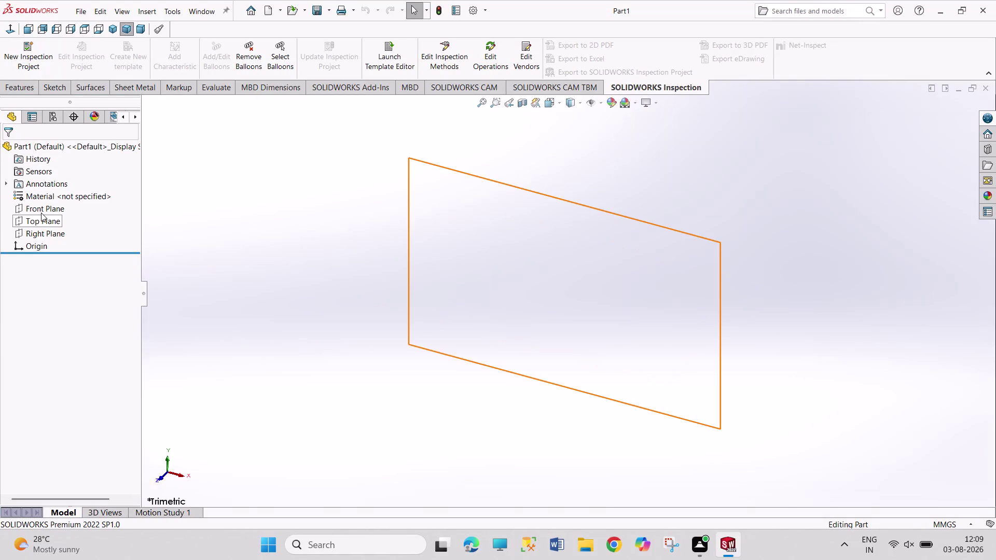
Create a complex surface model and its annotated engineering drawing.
On the Front Plane, draw a half-circle centre-point arc centred on the origin.
click(41, 212)
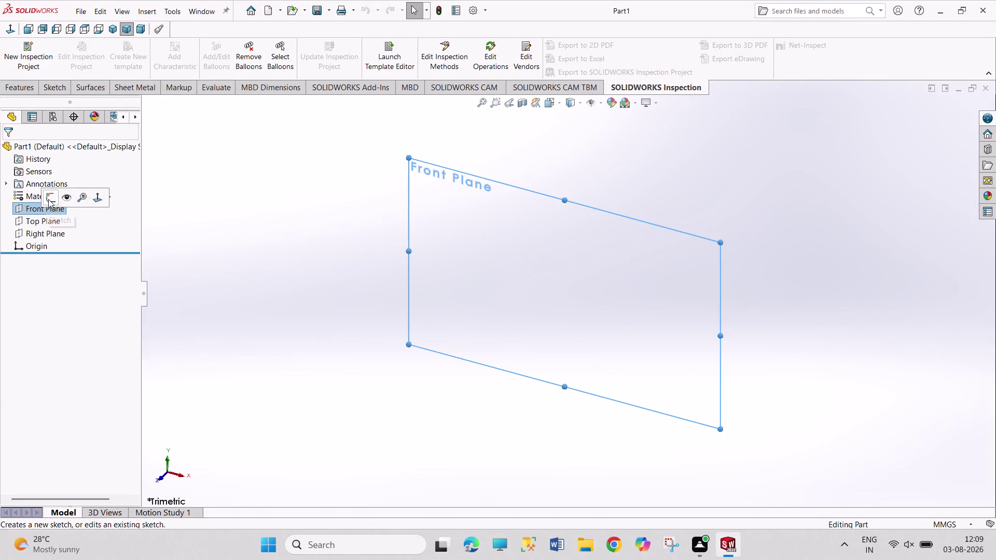
click(48, 199)
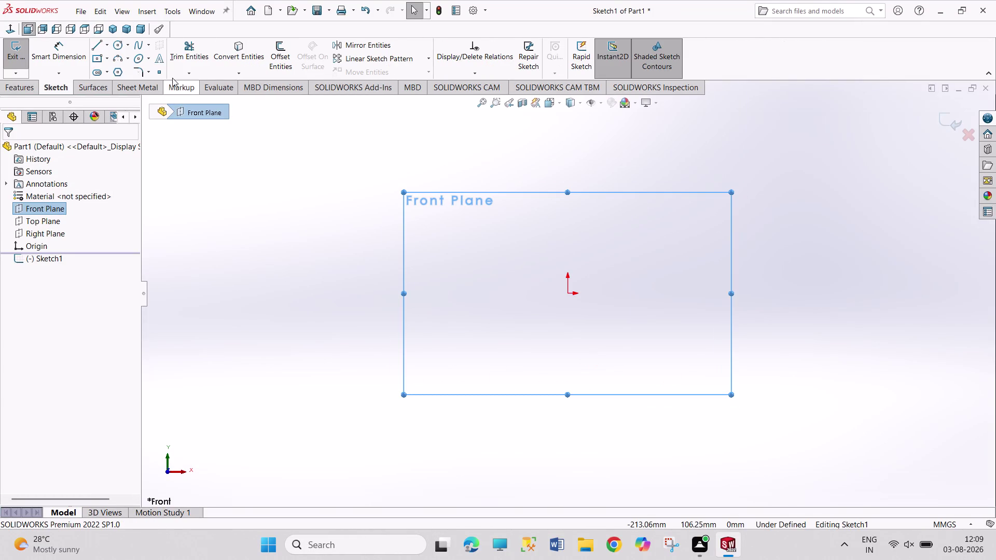
click(129, 57)
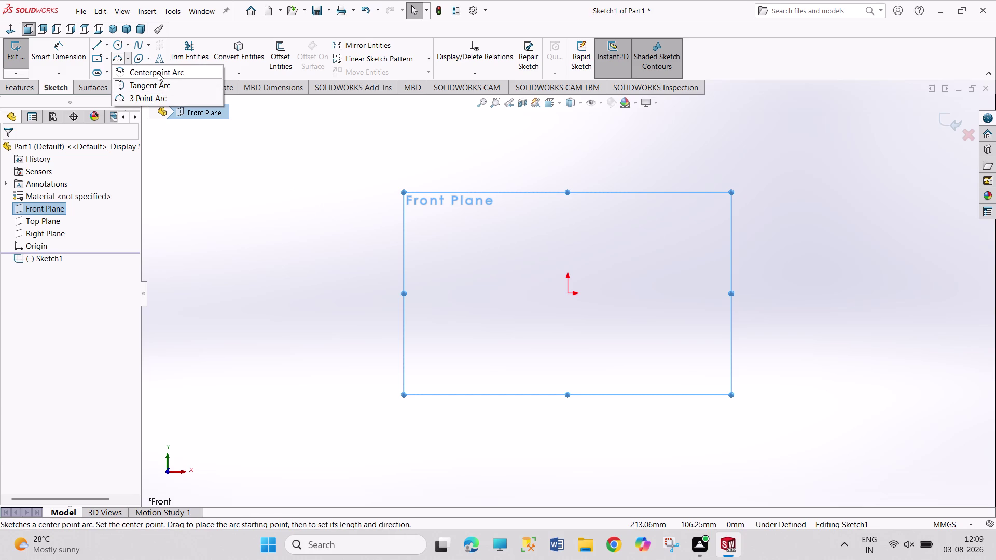
click(158, 73)
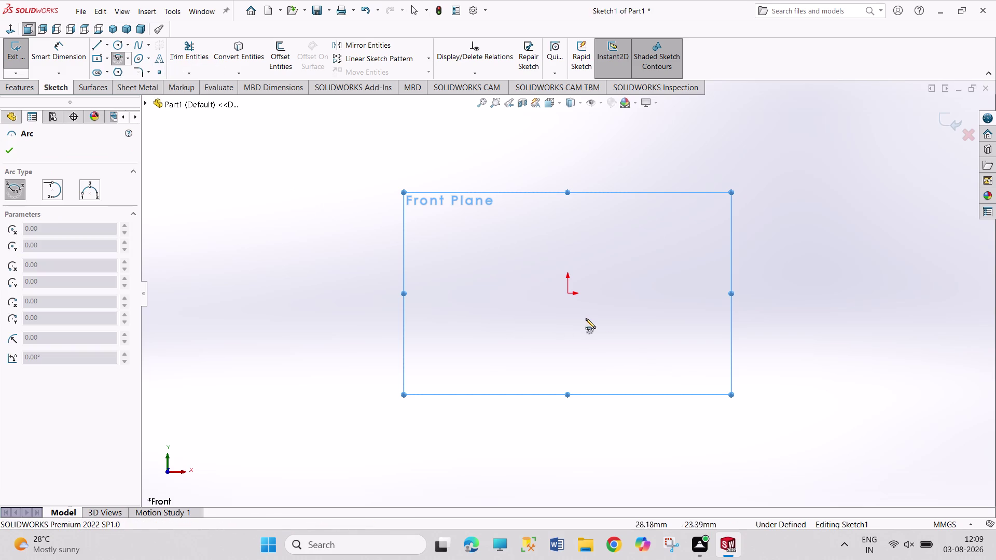
click(566, 295)
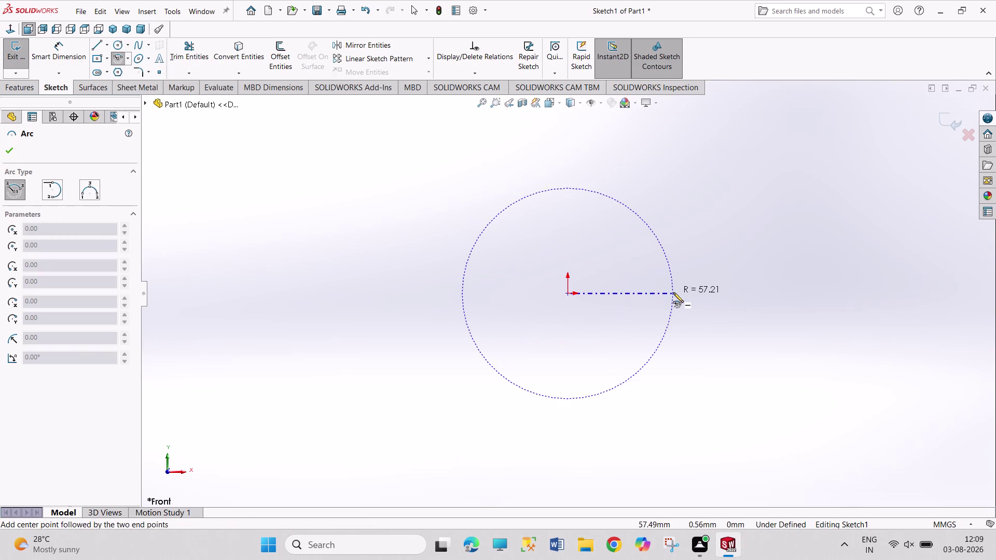
click(673, 293)
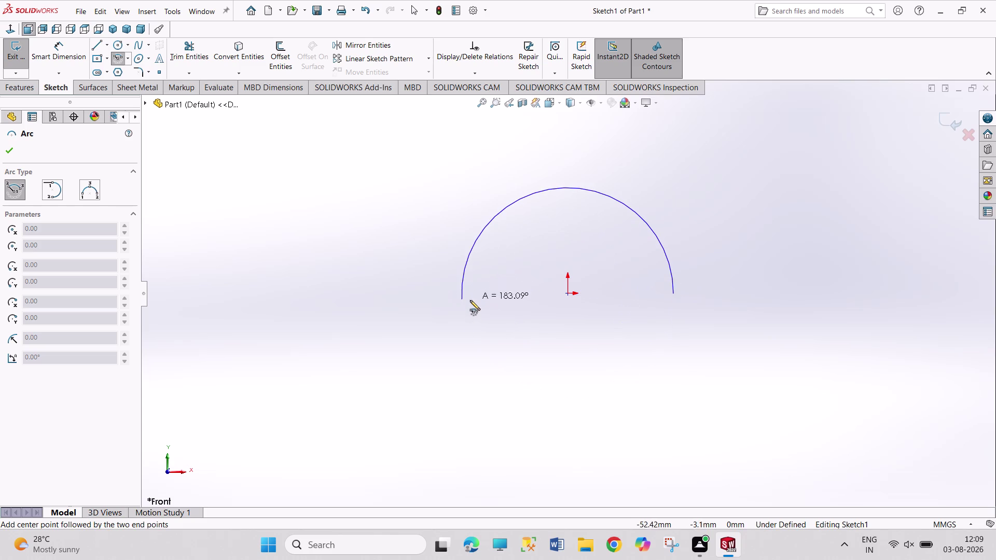
click(459, 294)
right_drag(413, 307, 420, 214)
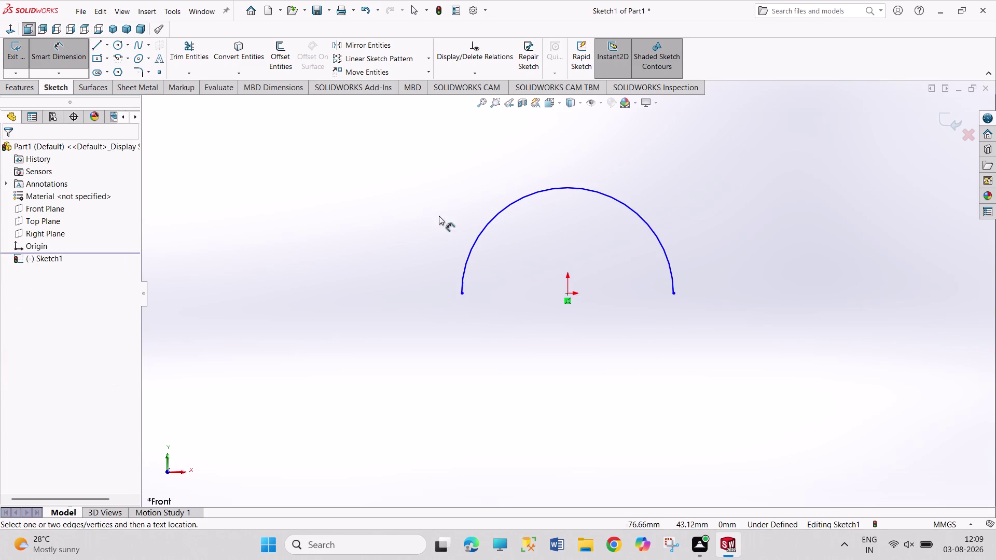
Dimension the arc radius to 50 mm and exit the sketch.
click(639, 212)
click(644, 217)
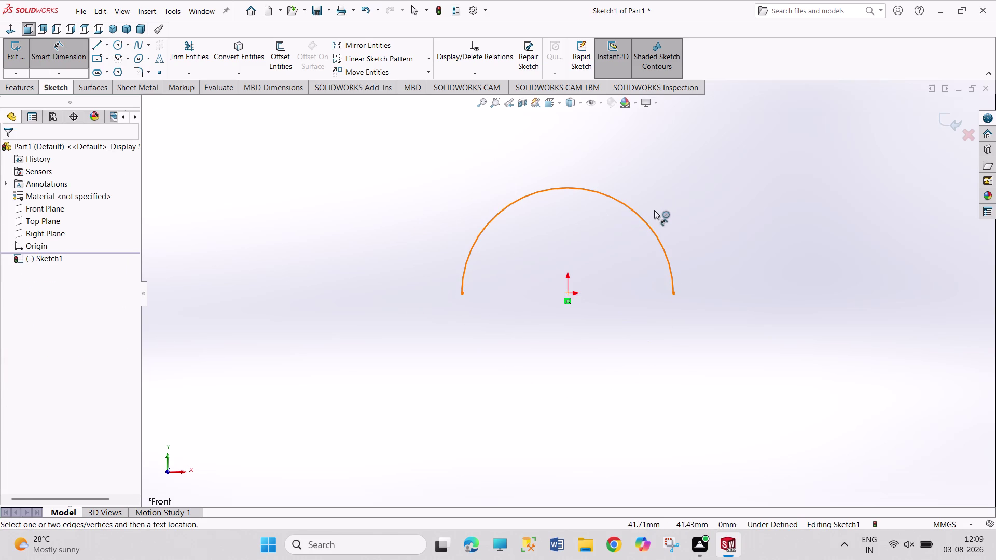
click(661, 205)
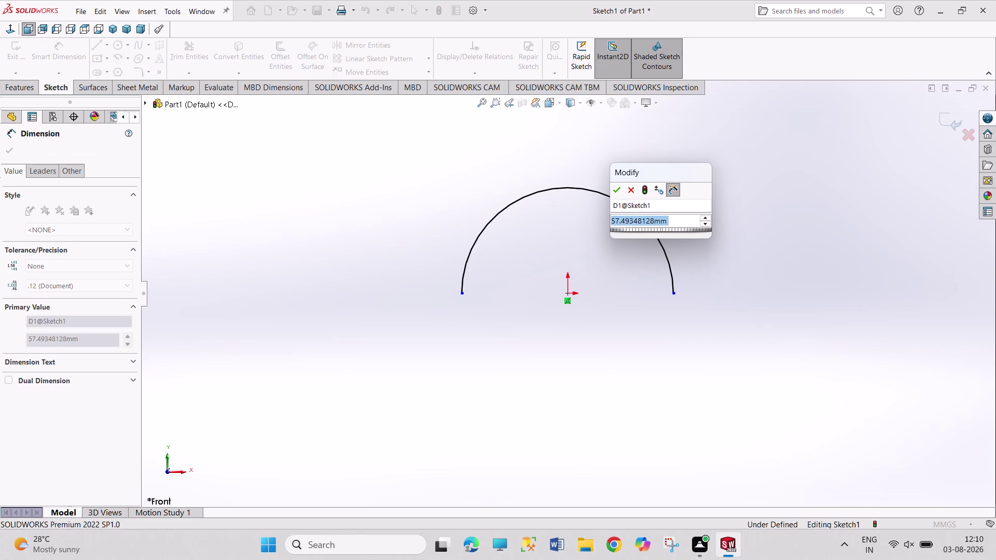
text(50)
key(Return)
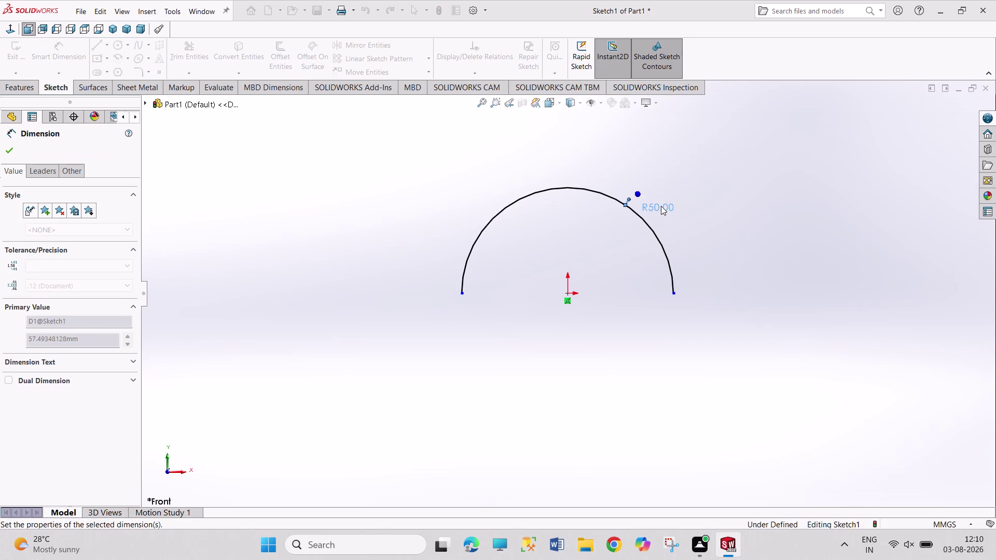
right_click(731, 210)
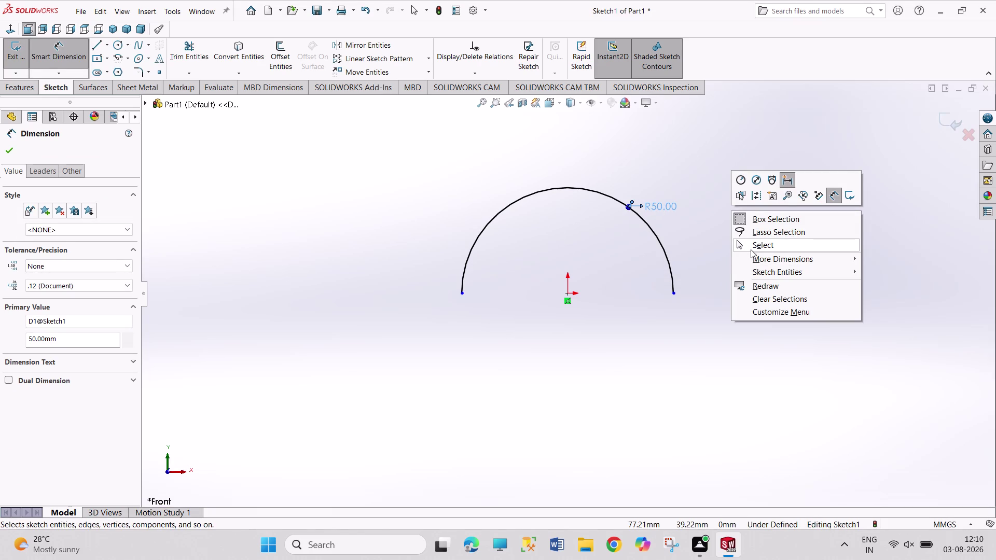
click(750, 250)
drag(666, 208, 675, 189)
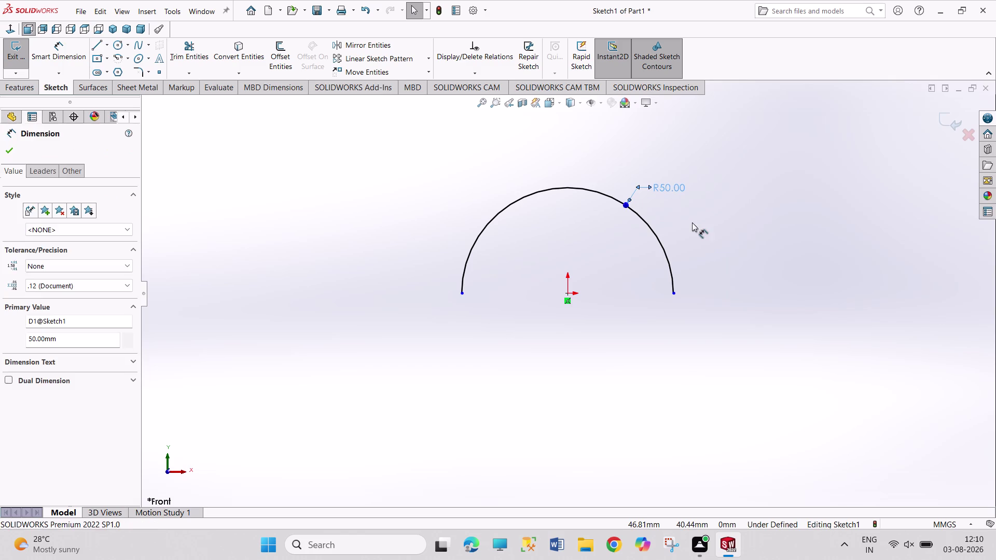
click(690, 226)
click(17, 48)
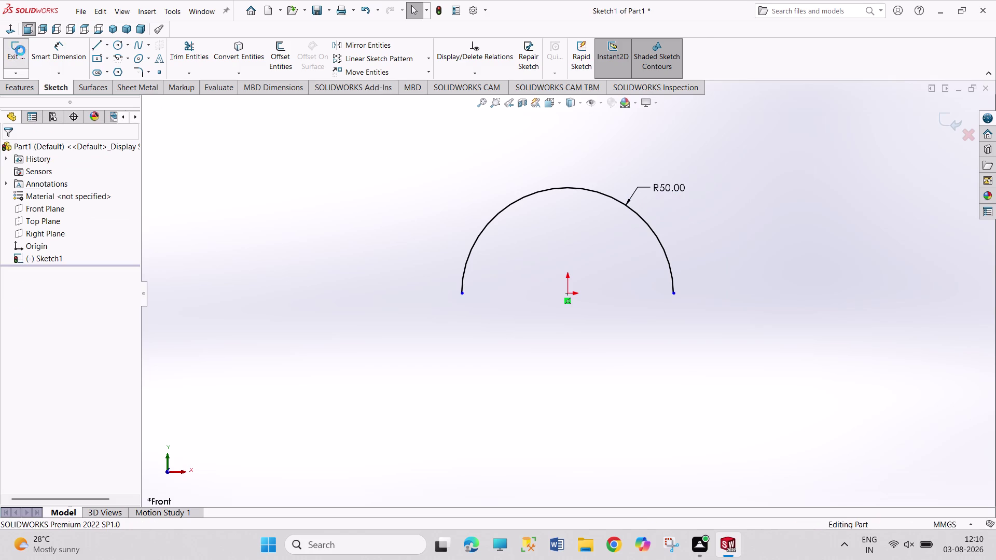
click(115, 29)
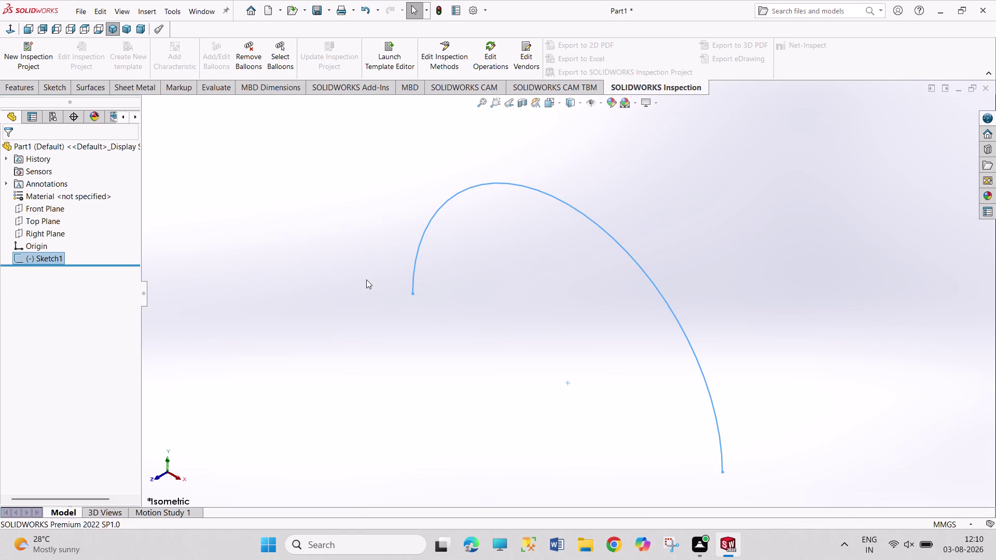
Create Plane1 150 mm from the Front Plane with offset flipped, and sketch on it.
scroll(up, 3)
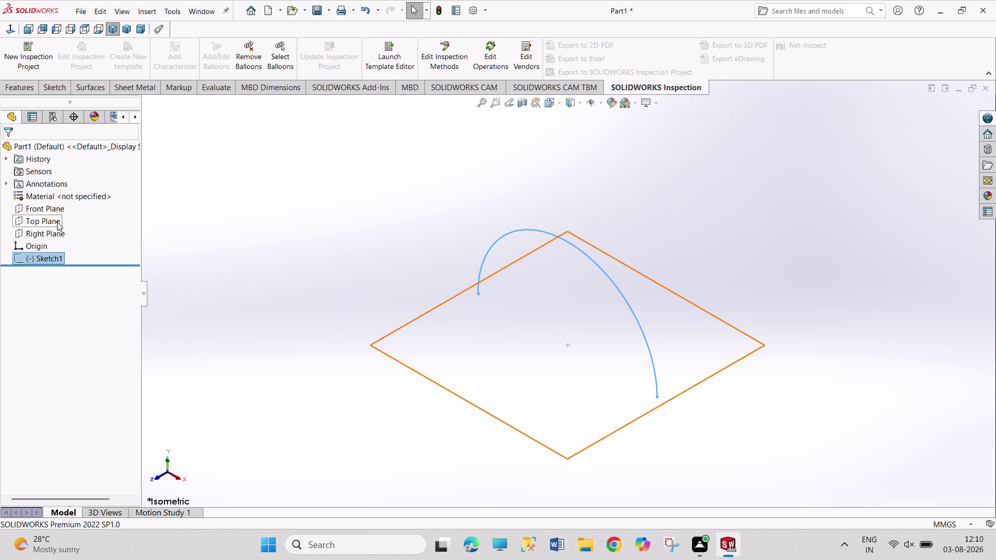
click(58, 212)
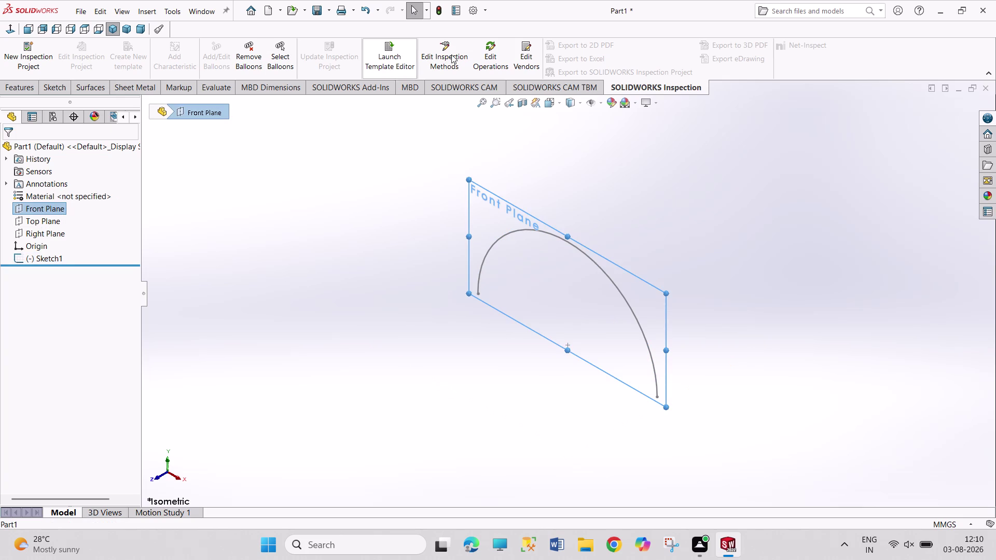
click(20, 89)
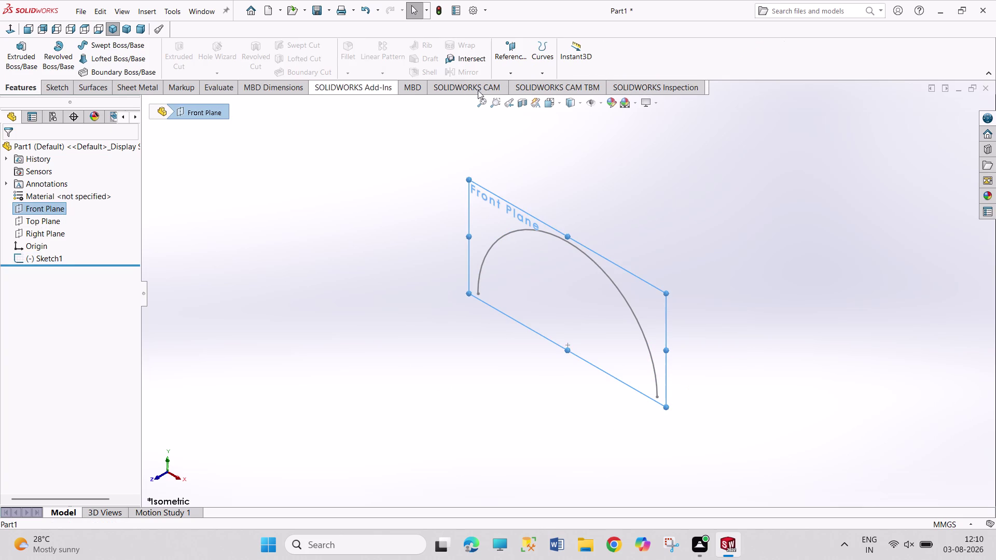
click(504, 61)
click(512, 85)
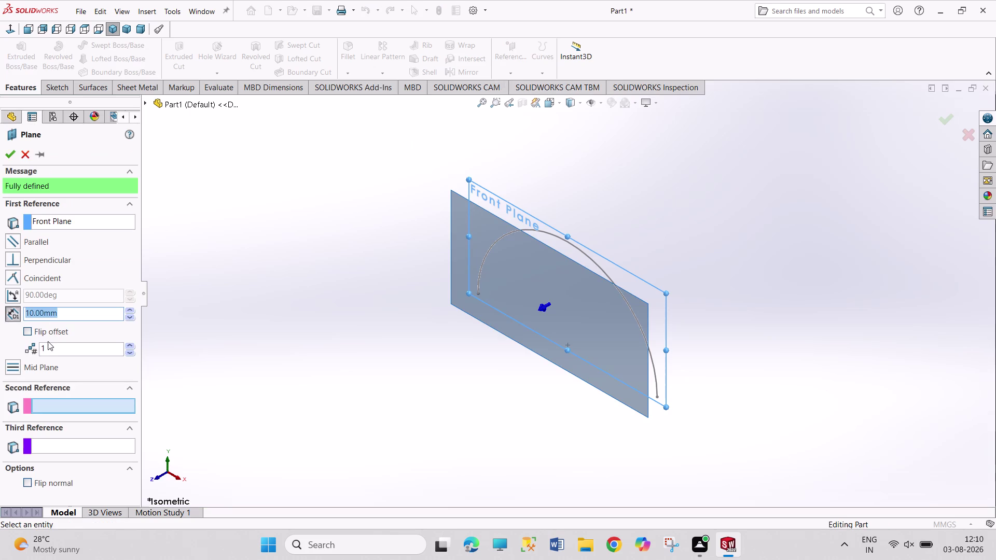
click(30, 333)
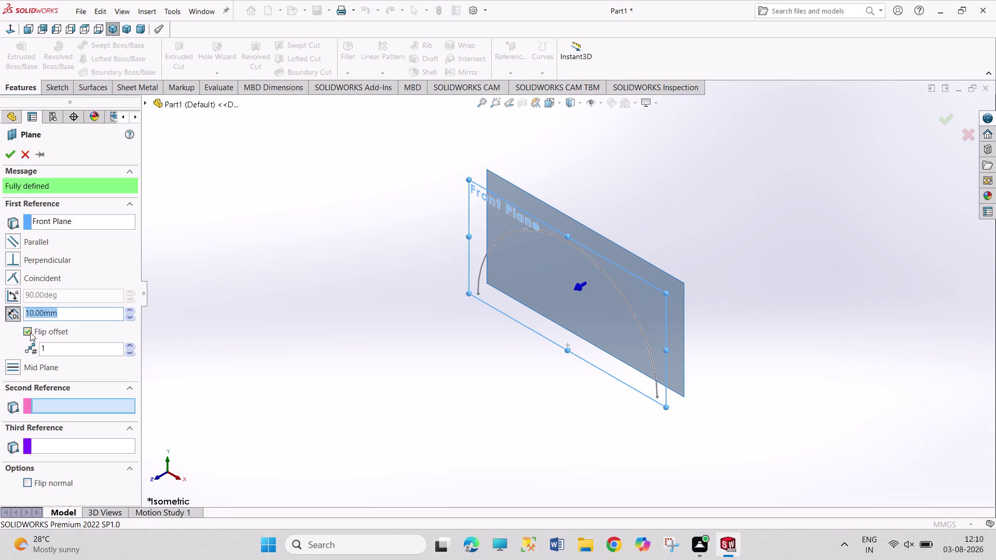
text(150)
key(Return)
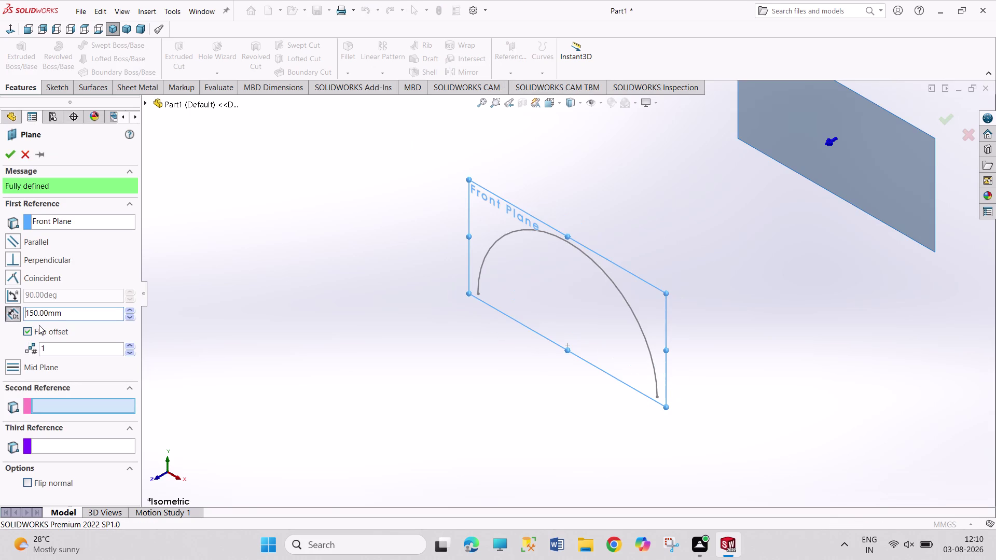
click(8, 157)
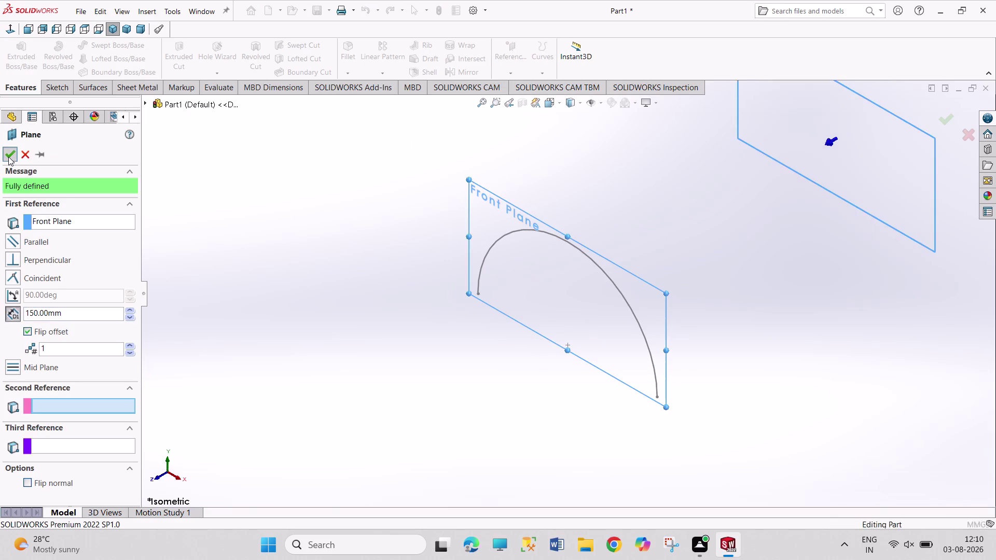
click(826, 159)
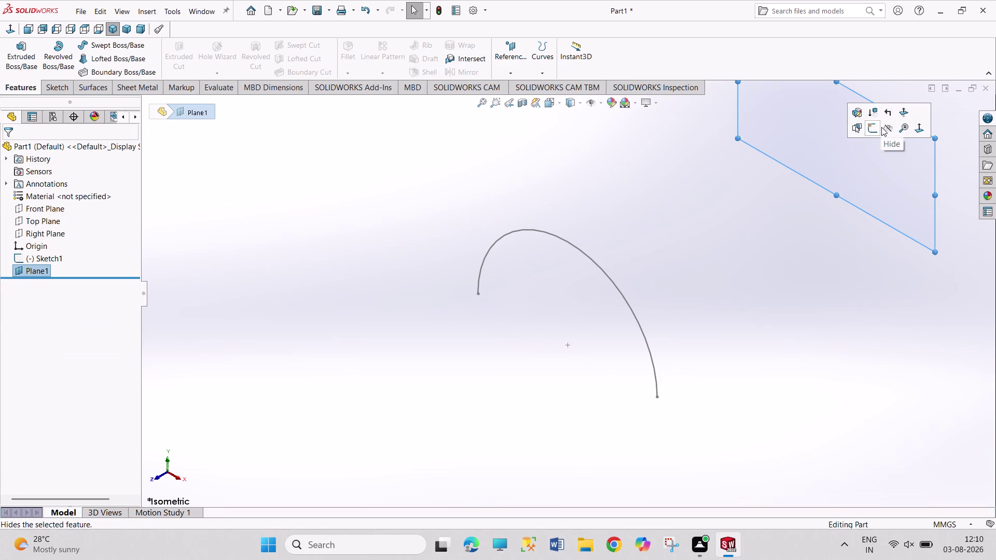
click(869, 127)
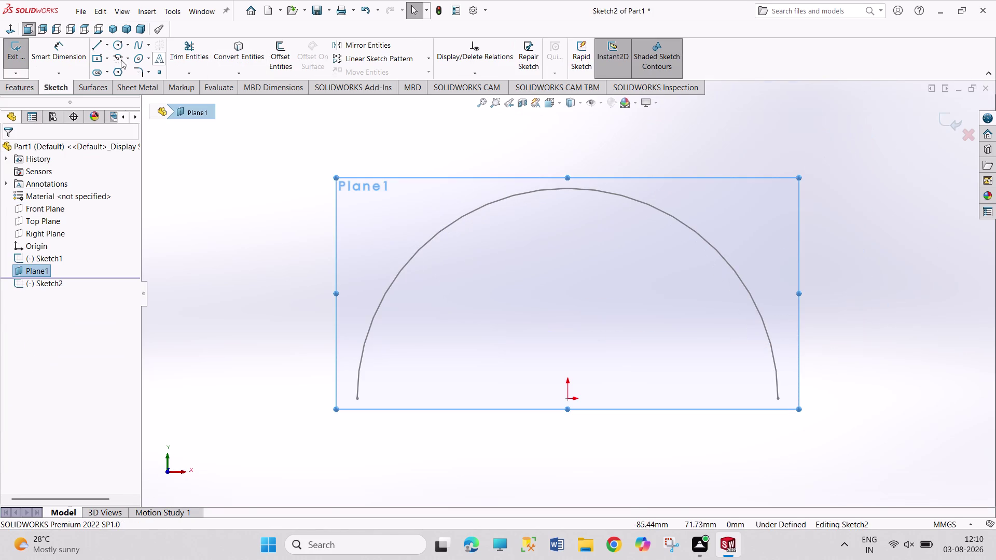
On Plane1, draw a large half-circle centre-point arc centred on the origin.
click(117, 58)
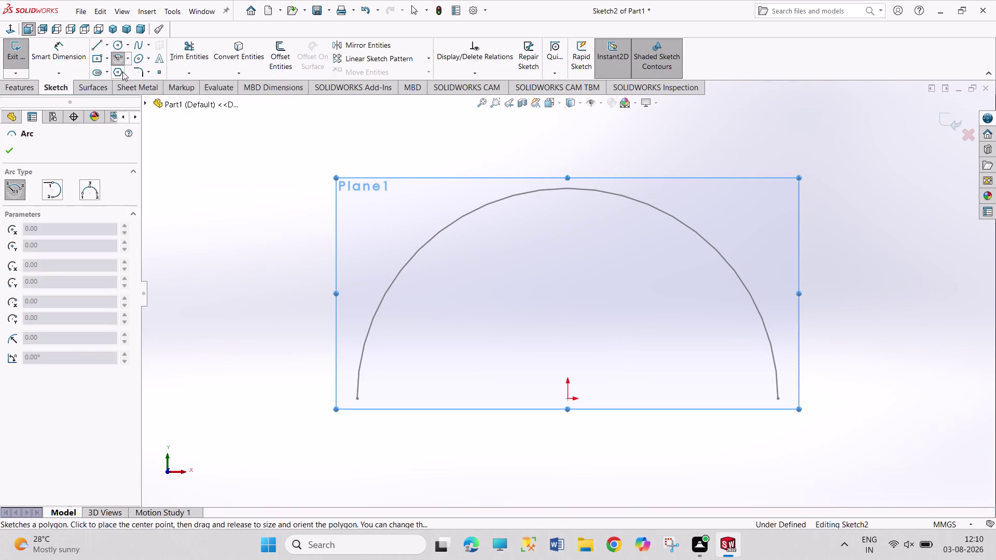
click(567, 398)
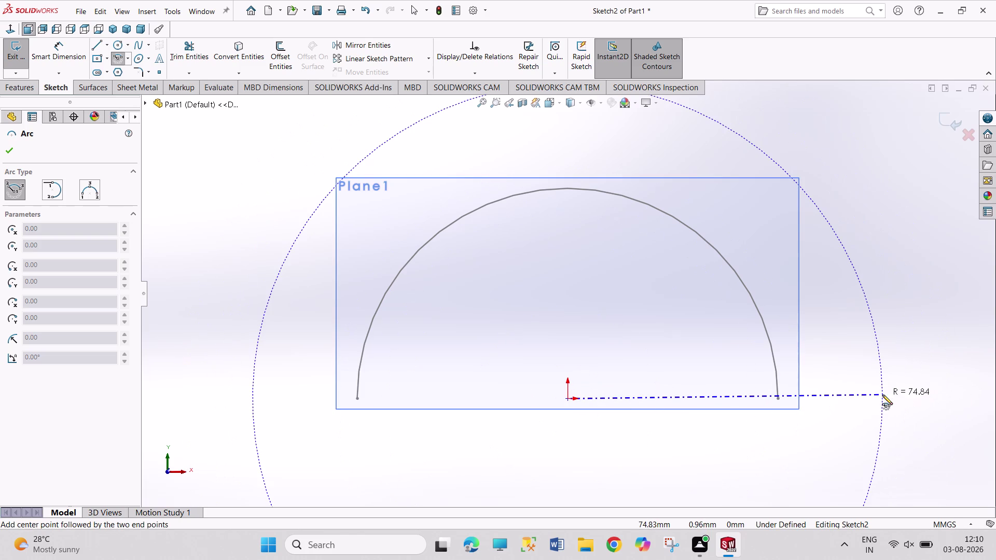
click(882, 394)
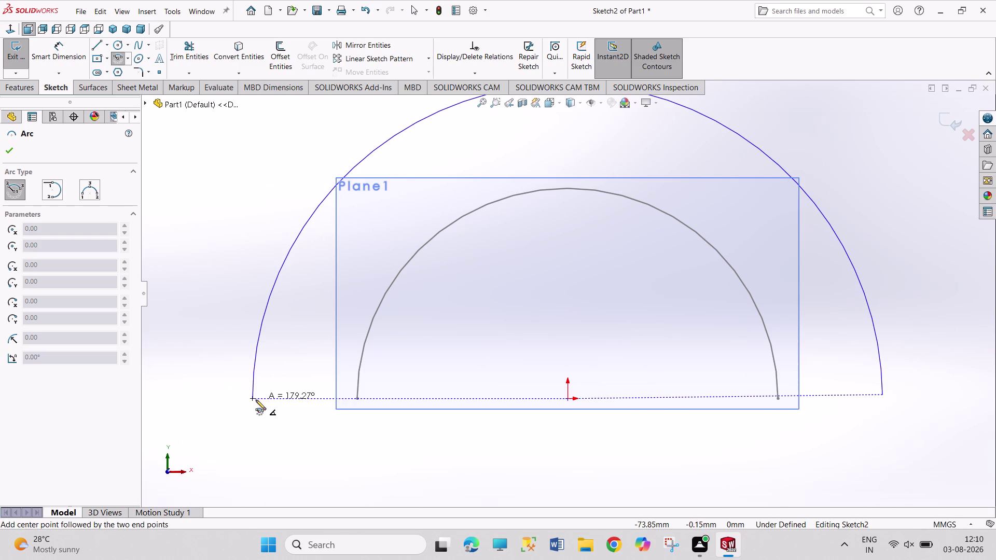
click(252, 398)
right_drag(216, 351, 226, 212)
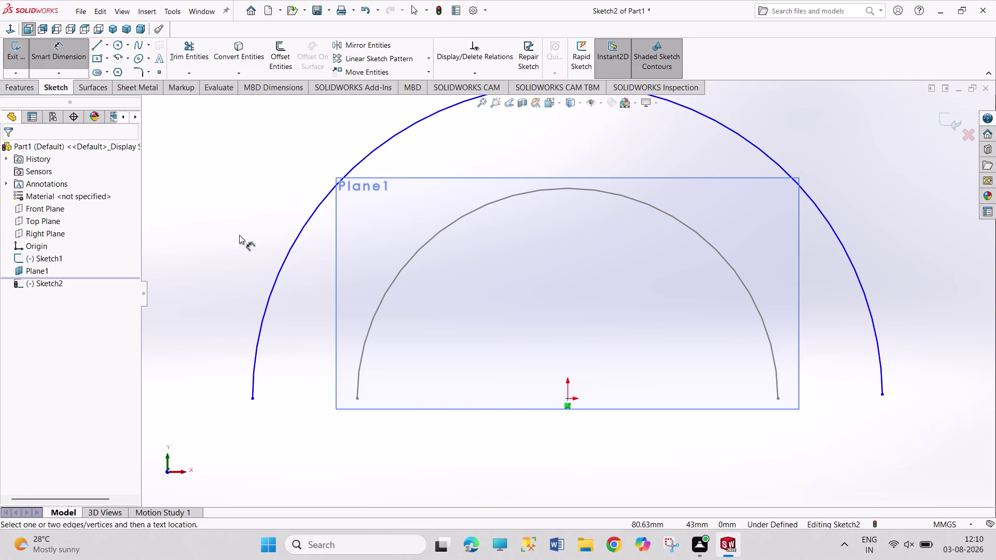
Dimension the large arc radius to 100 mm and exit the sketch.
drag(275, 277, 268, 266)
click(252, 237)
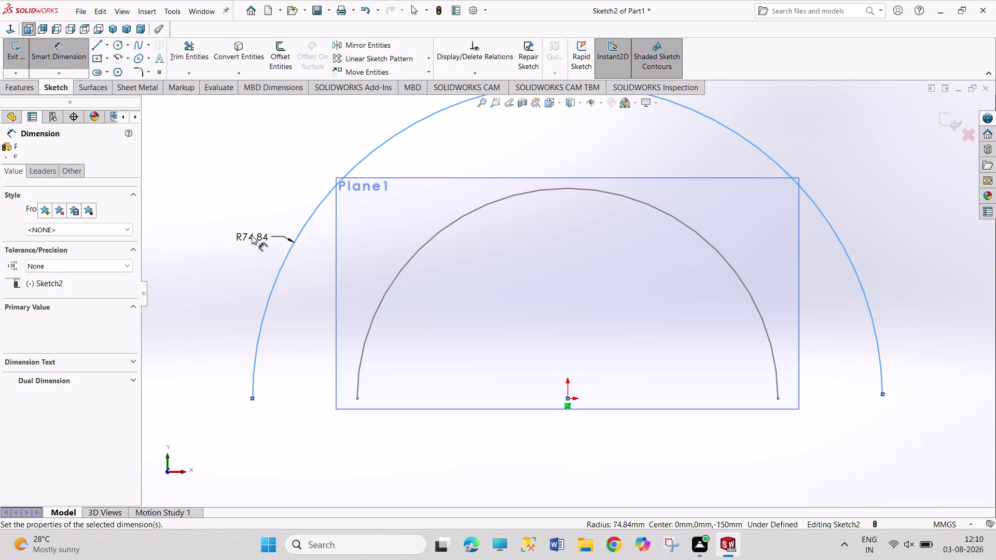
text(100)
key(Return)
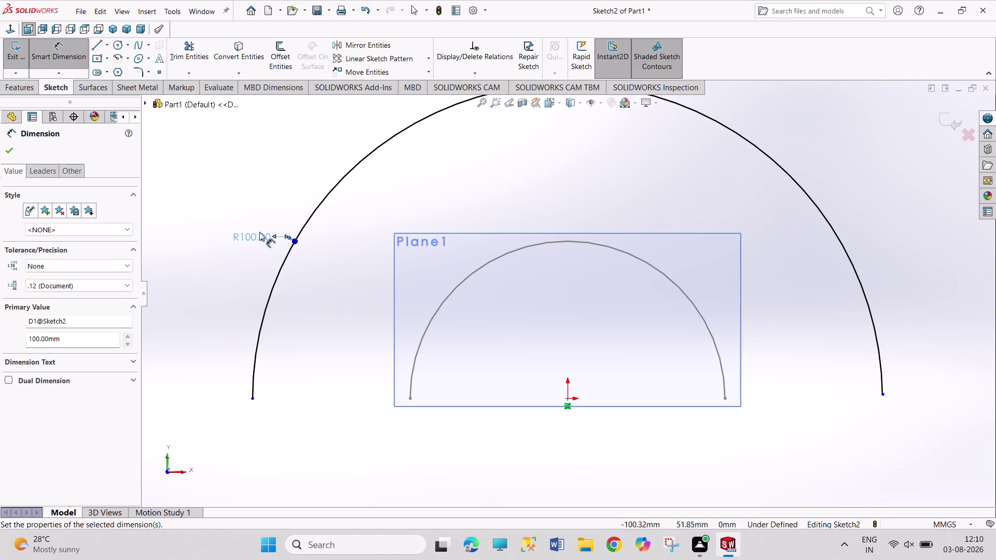
right_click(283, 158)
click(299, 195)
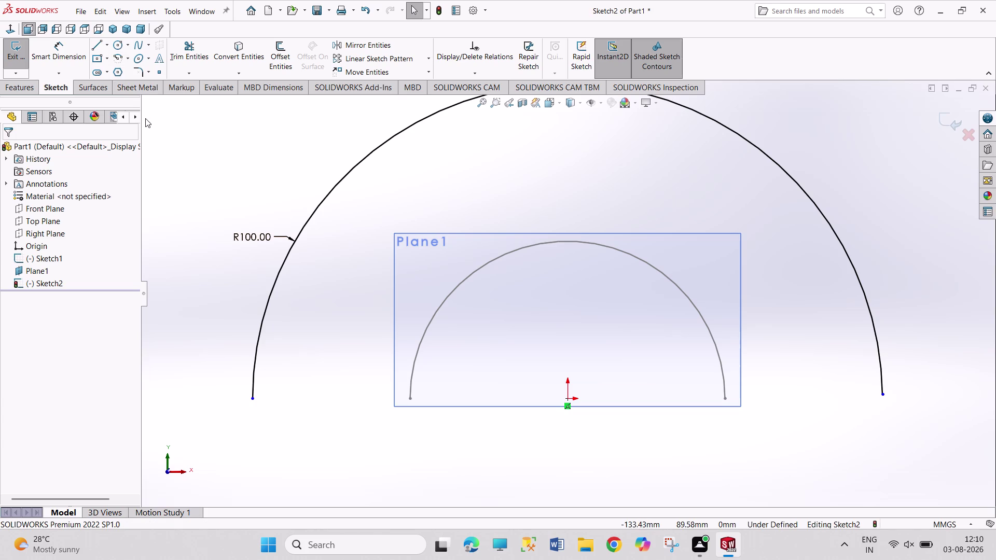
click(15, 50)
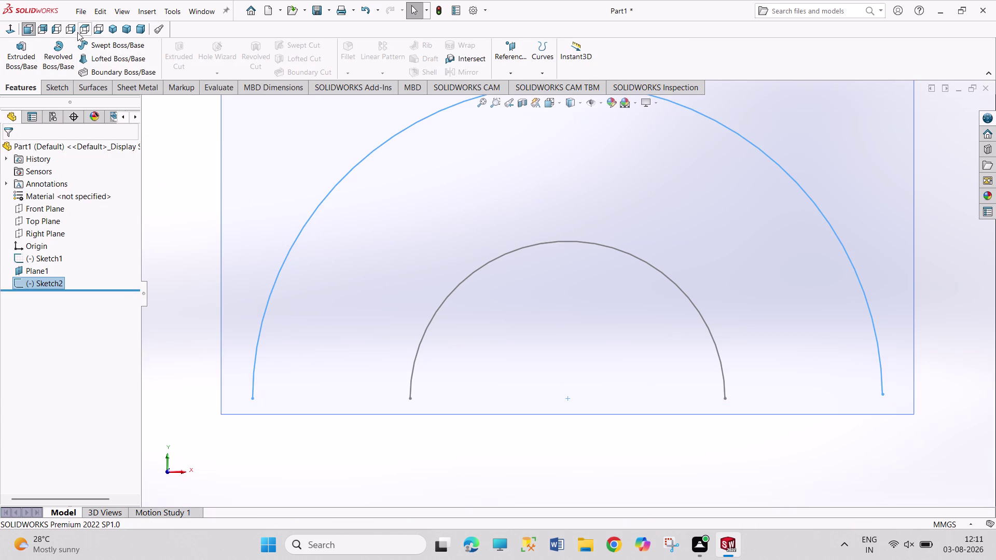
click(115, 31)
click(598, 319)
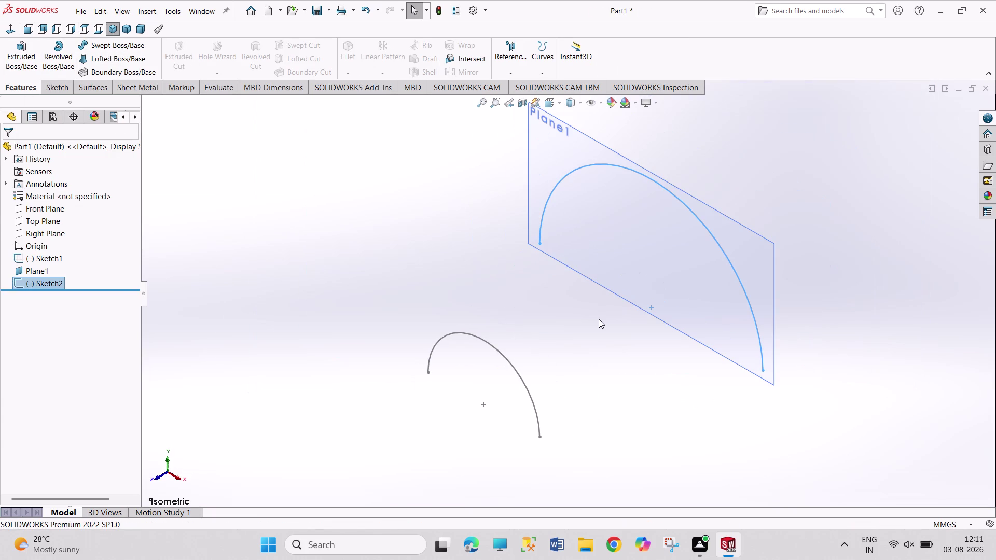
click(56, 88)
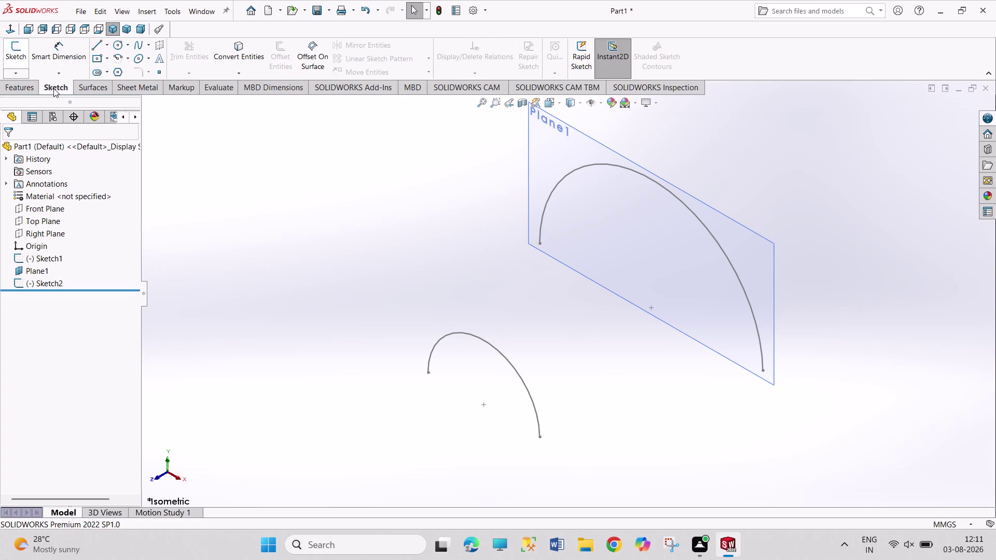
click(50, 230)
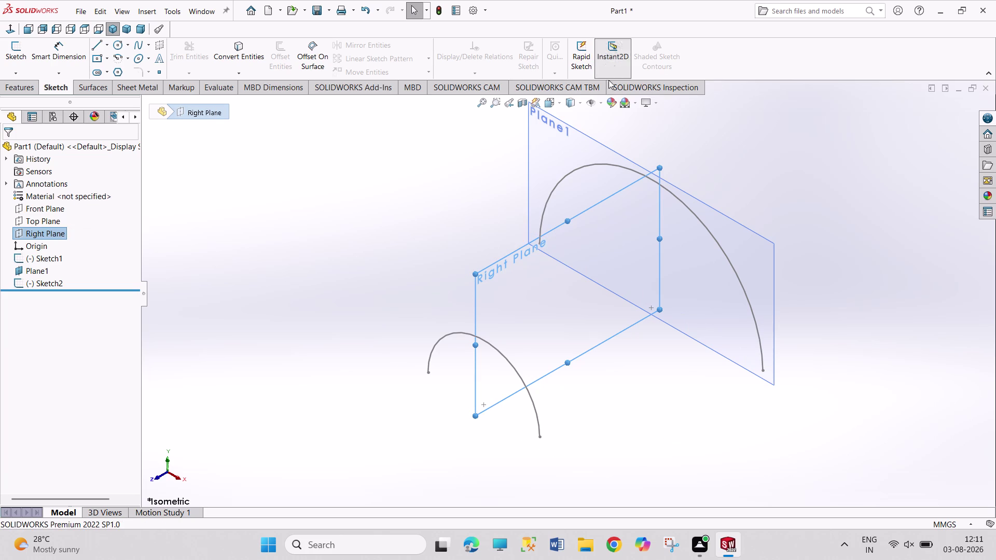
click(16, 92)
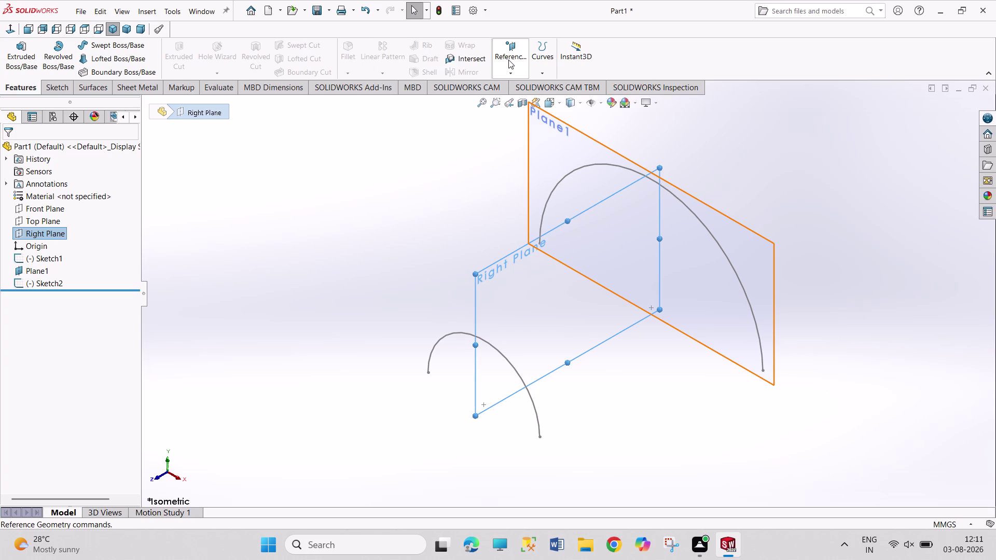
Create Plane2 at a 150 mm offset from the Right Plane.
click(509, 60)
click(513, 85)
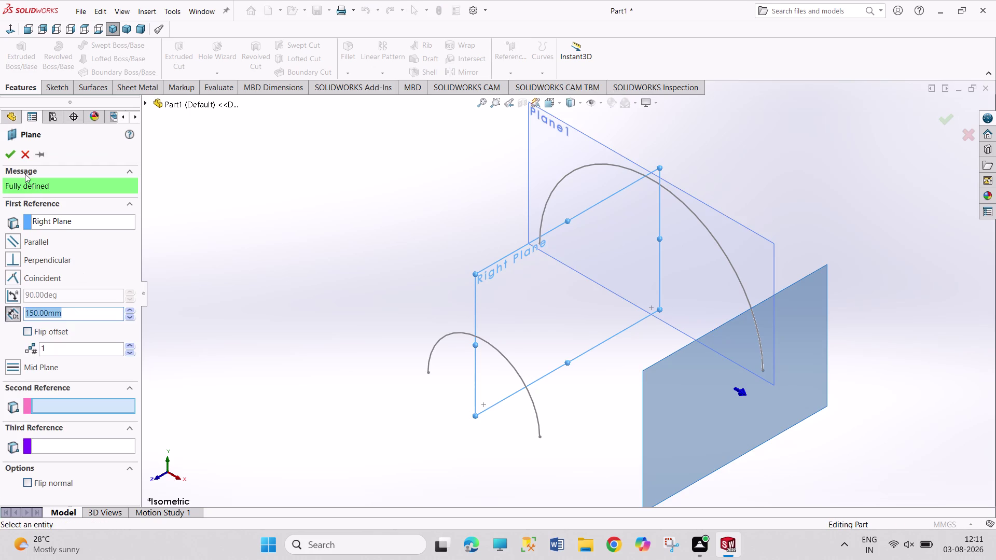
click(12, 159)
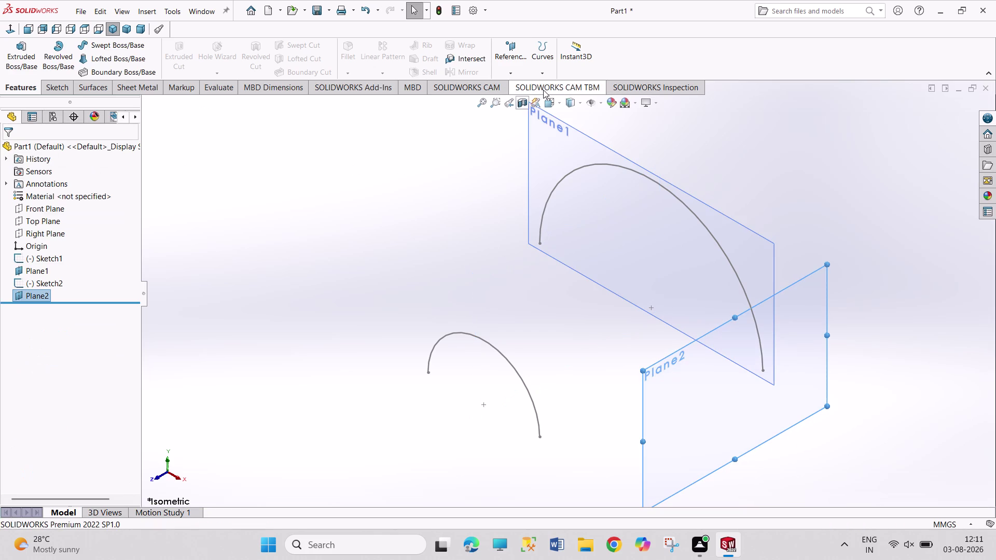
Start an extra reference plane on the Right Plane, then cancel it.
click(515, 70)
click(518, 82)
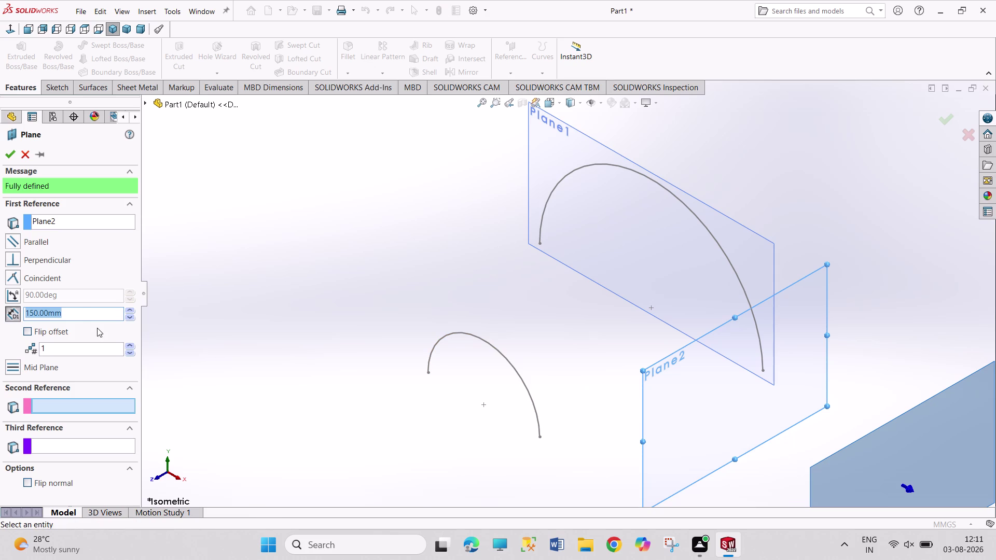
click(144, 102)
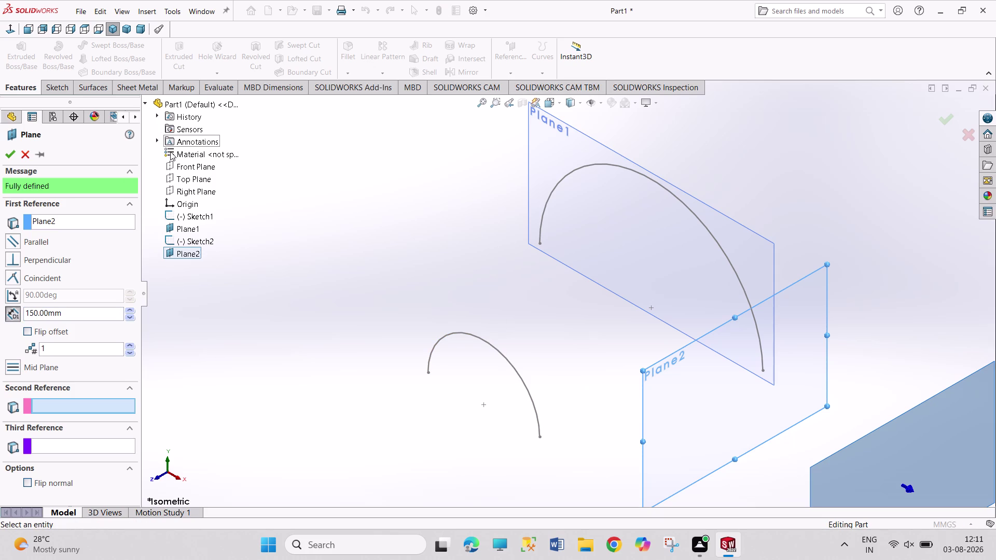
click(185, 189)
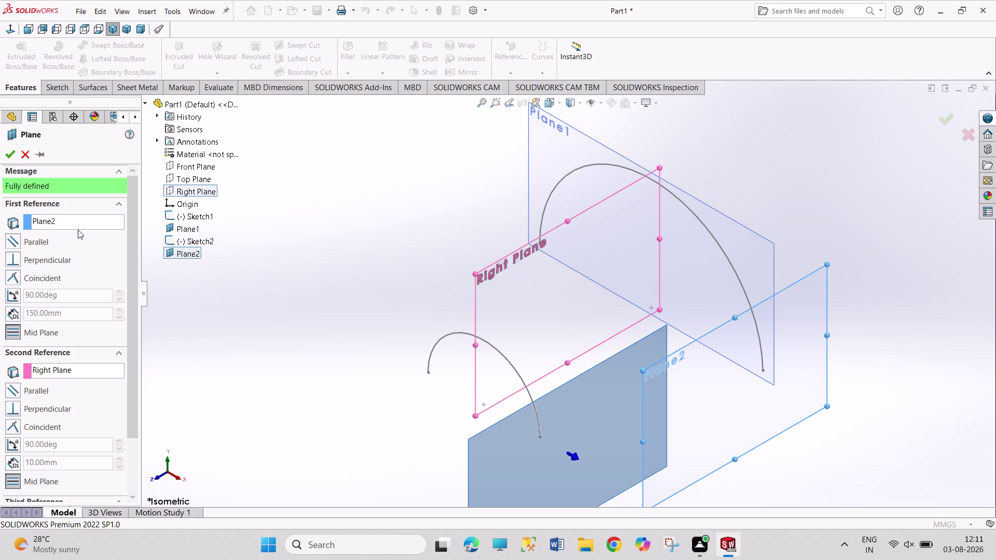
click(27, 157)
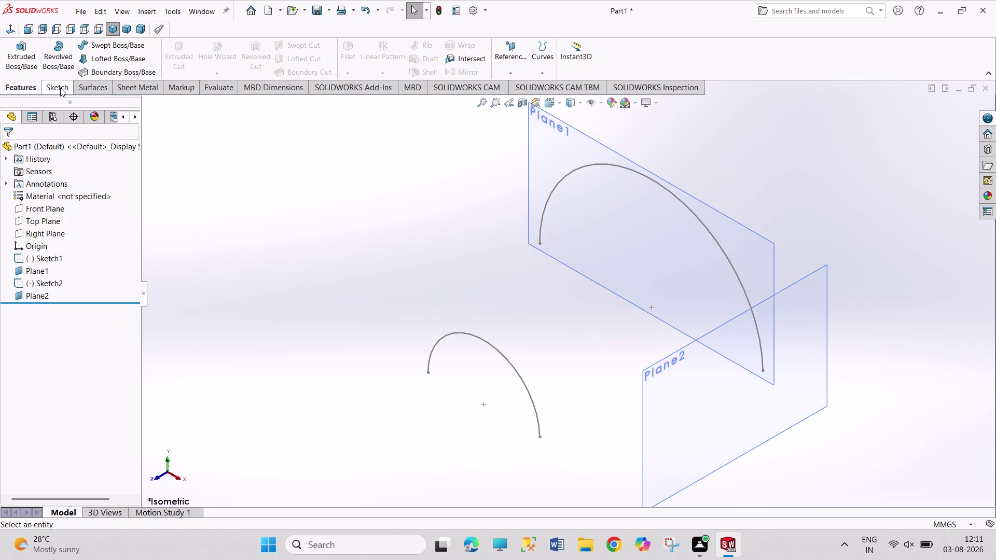
click(60, 87)
click(267, 244)
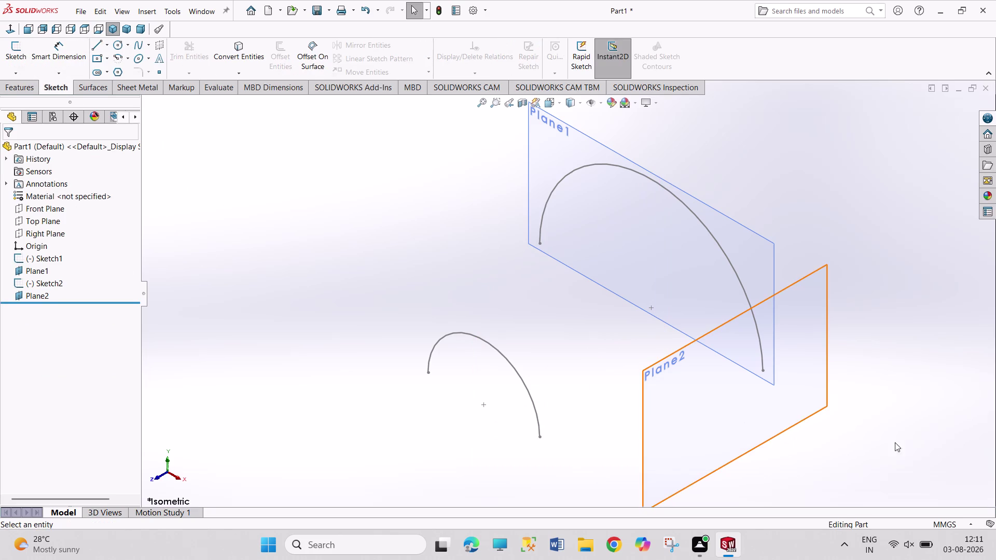
click(761, 413)
click(807, 382)
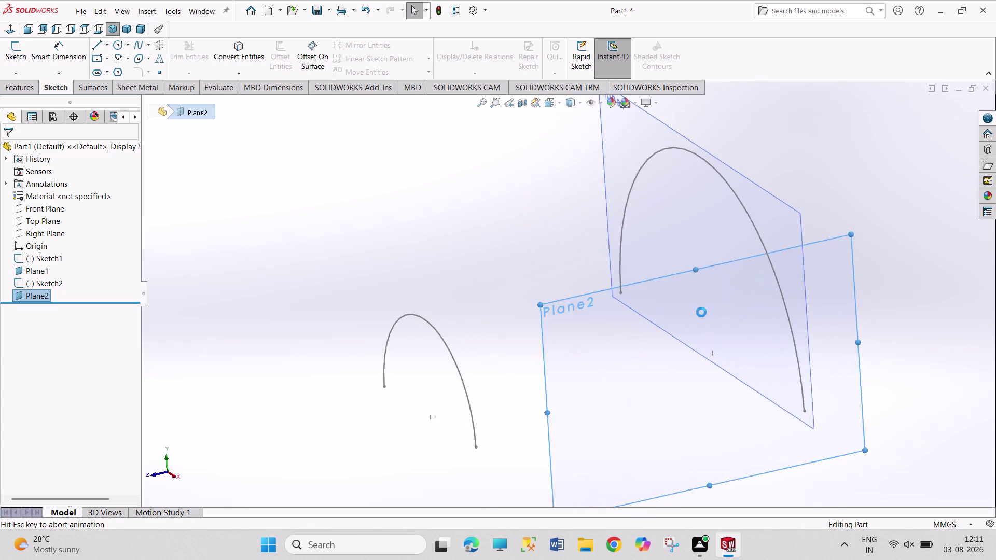
click(115, 53)
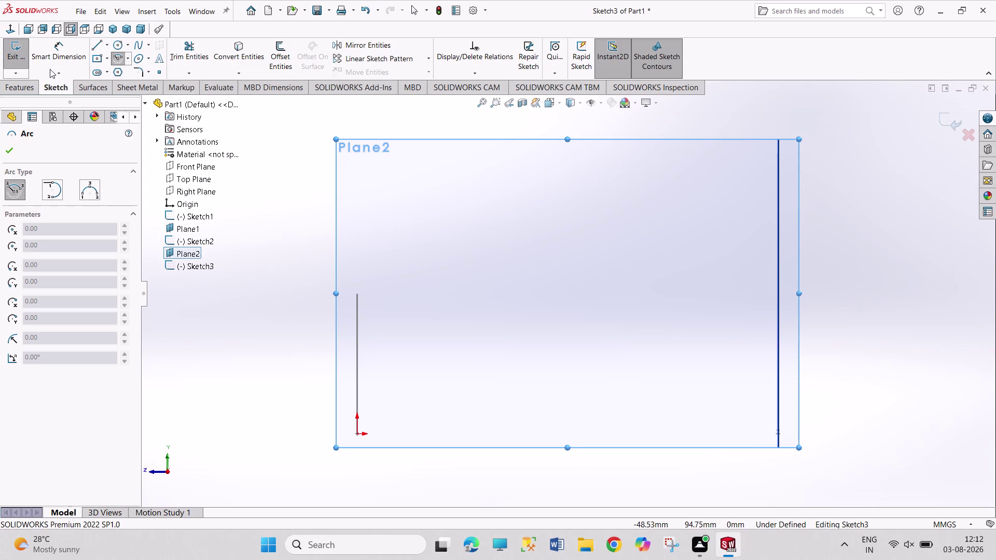
click(17, 54)
click(235, 225)
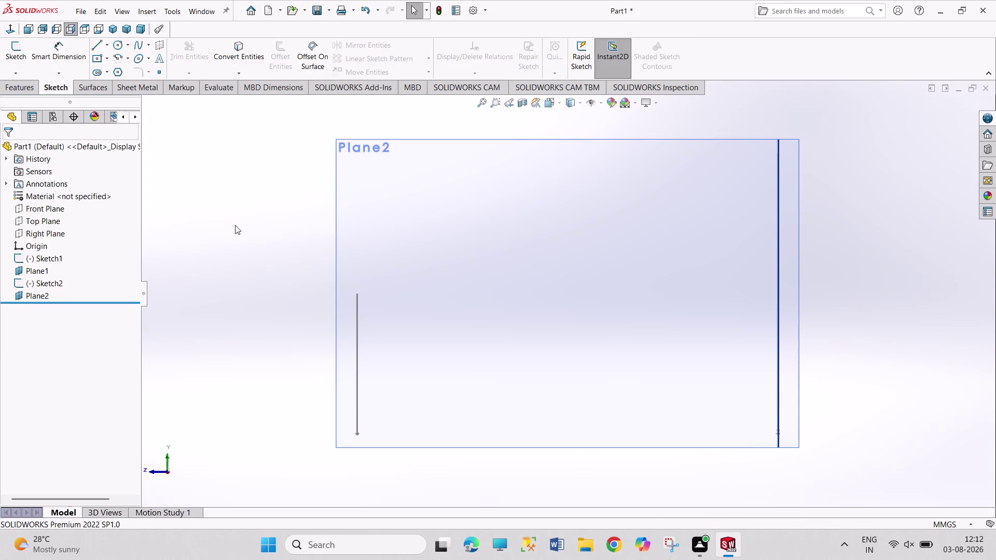
click(129, 31)
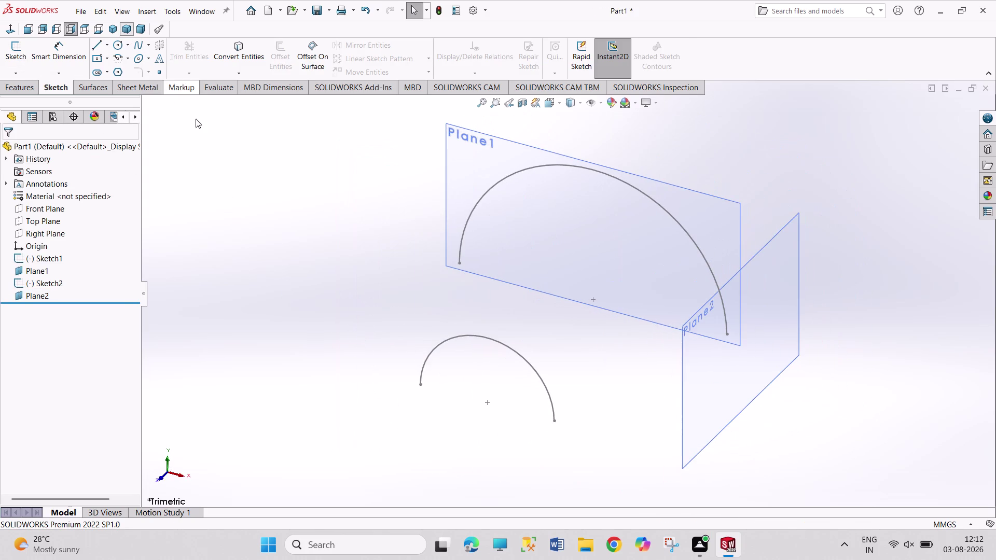
click(531, 367)
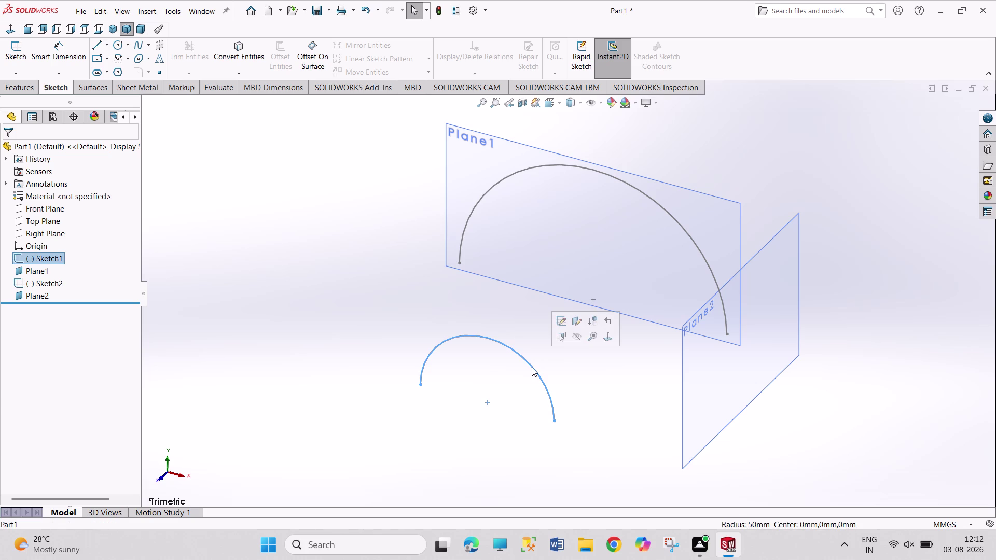
click(402, 360)
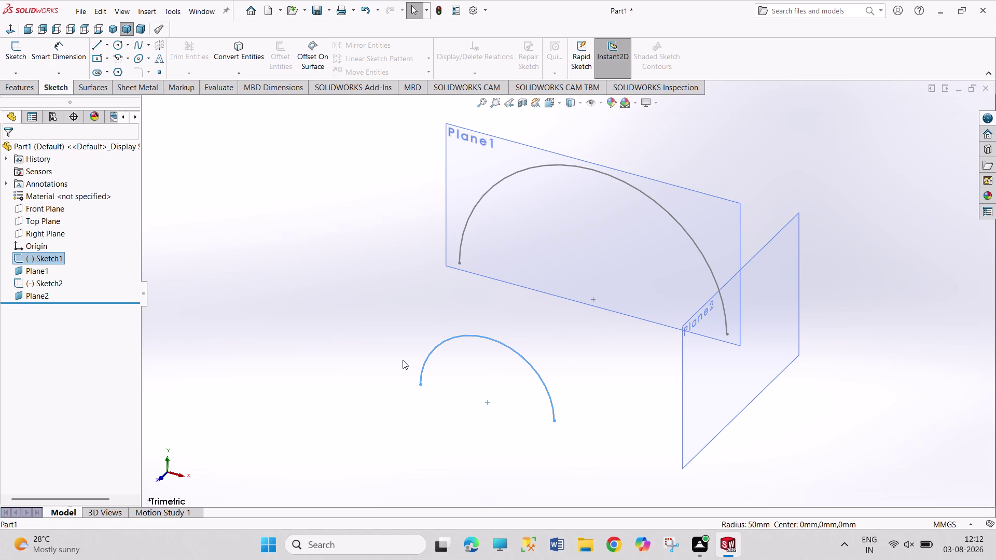
click(52, 231)
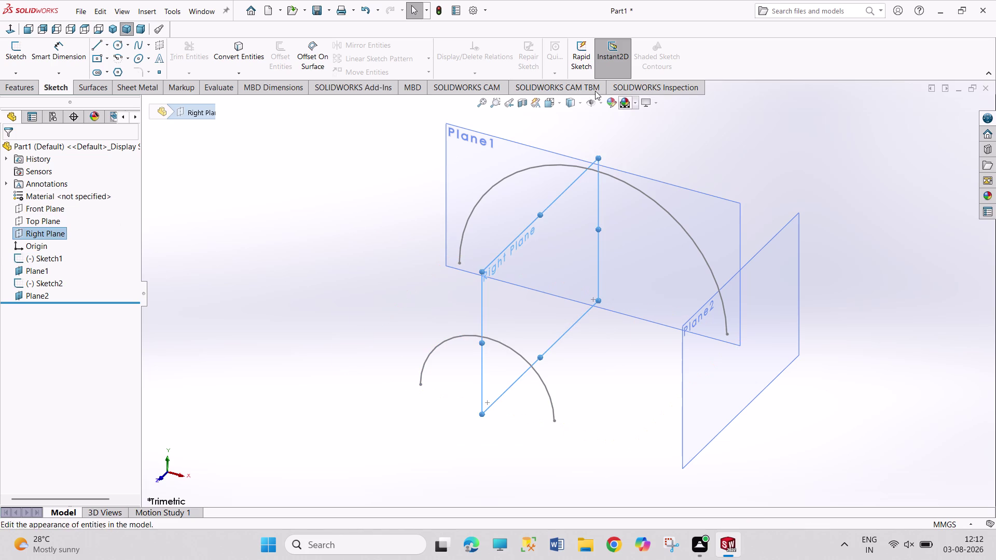
click(29, 86)
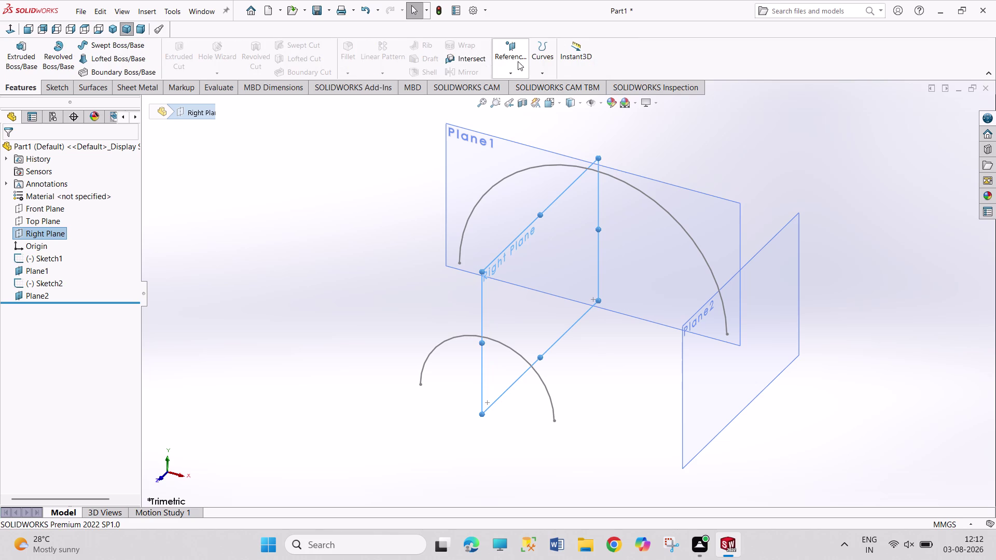
Create Plane3 at 150 mm from the Right Plane with the offset flipped.
click(502, 61)
click(515, 85)
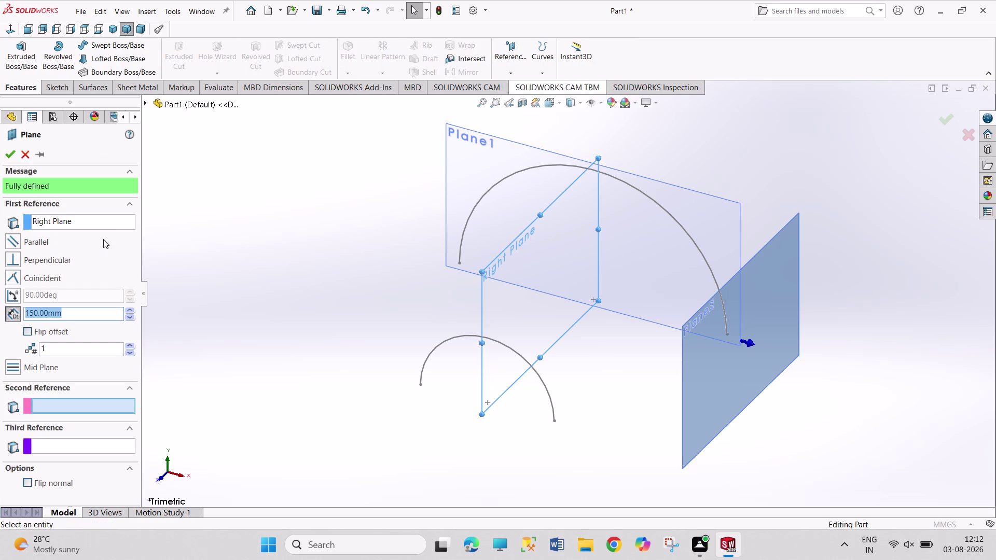
click(24, 332)
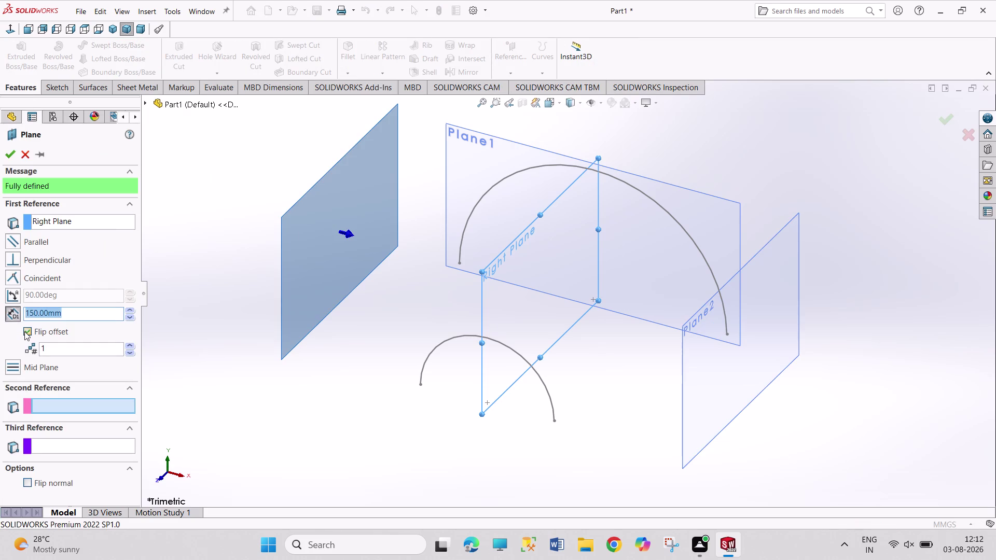
click(10, 157)
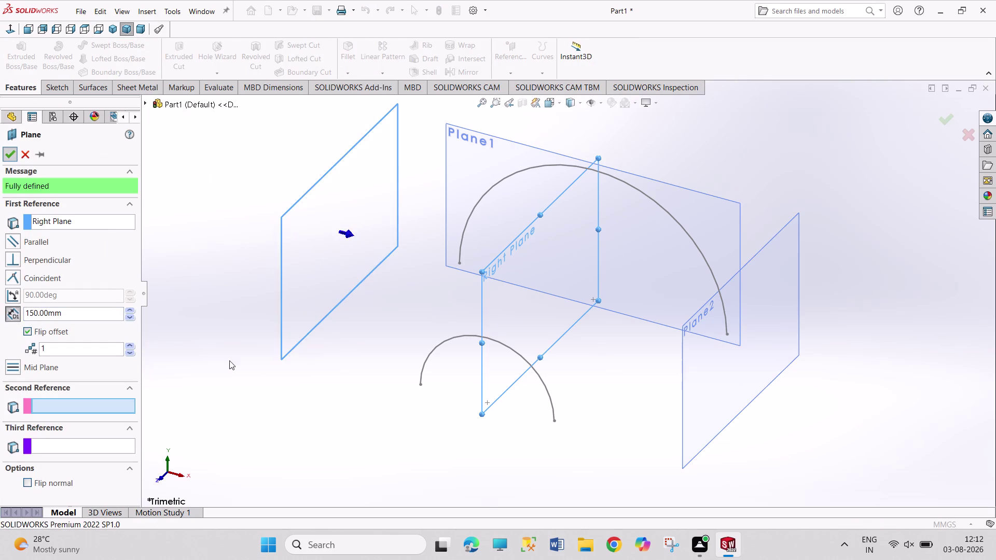
click(251, 370)
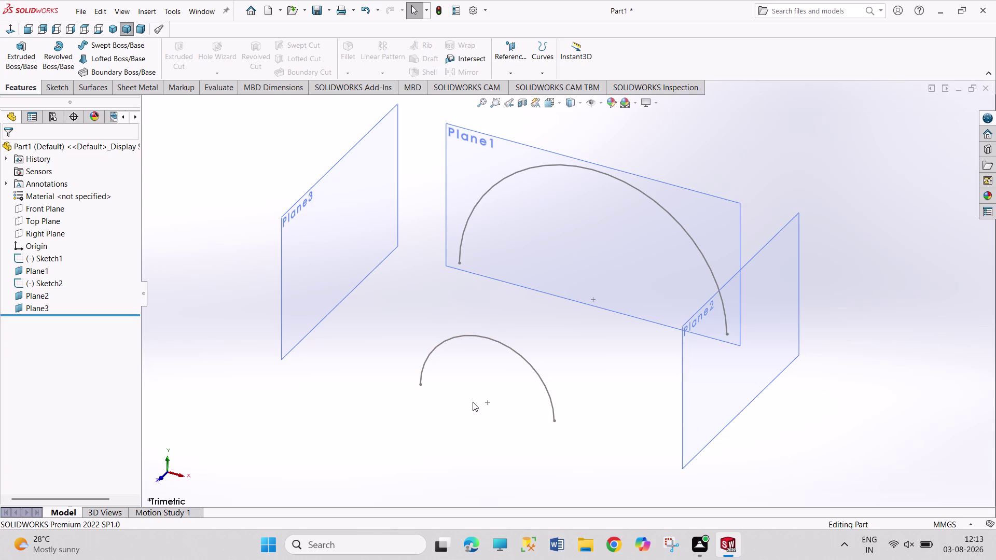
click(49, 219)
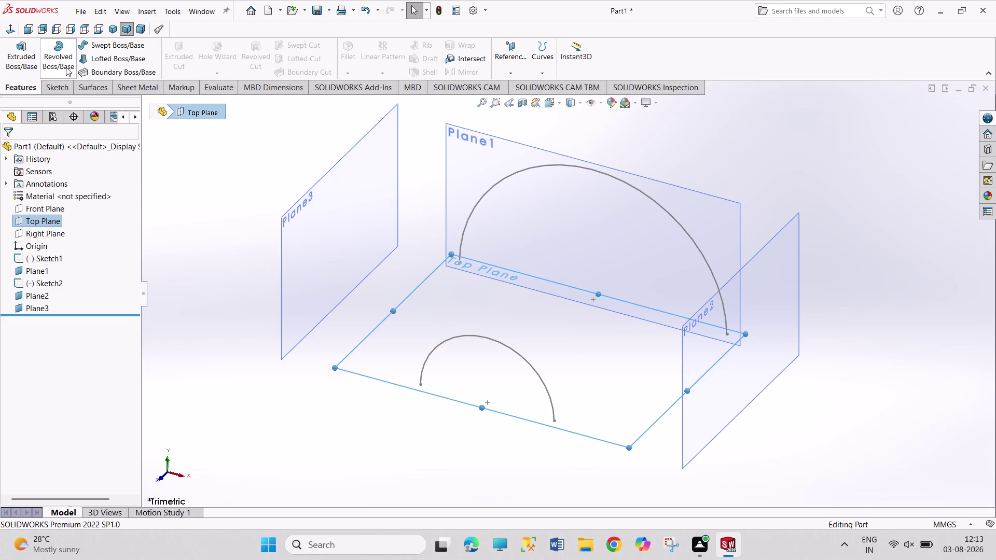
Create Plane4 at a 150 mm offset from the selected Top Plane.
click(494, 57)
click(517, 86)
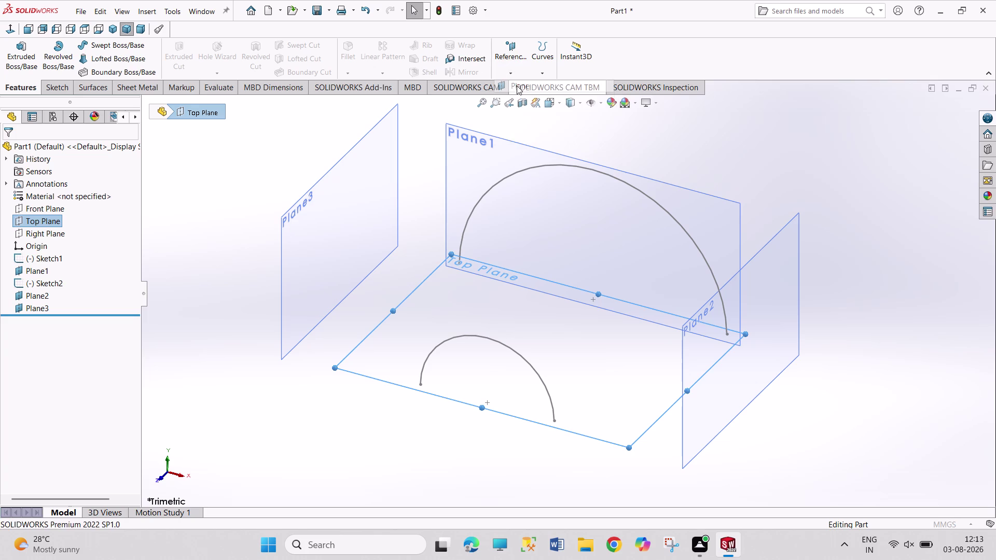
click(10, 156)
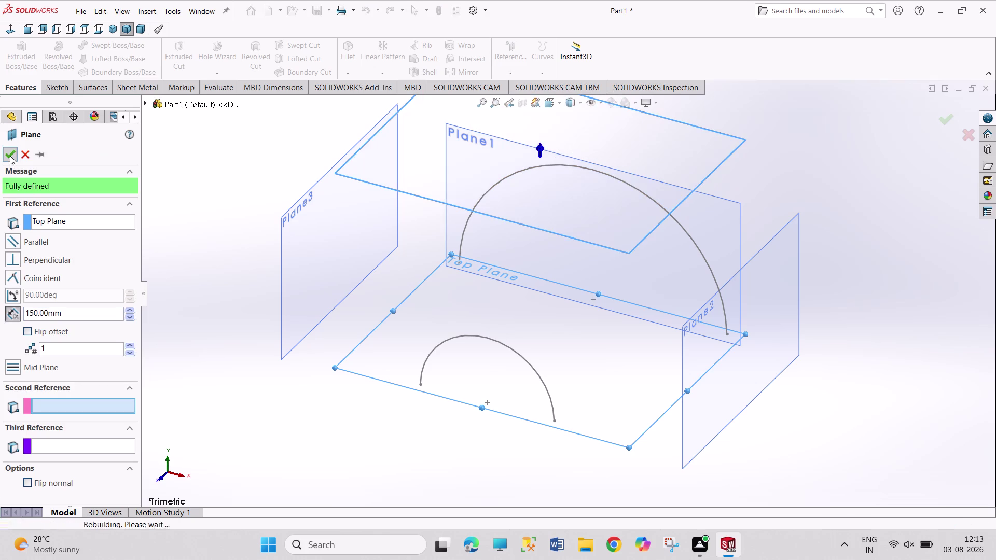
click(189, 356)
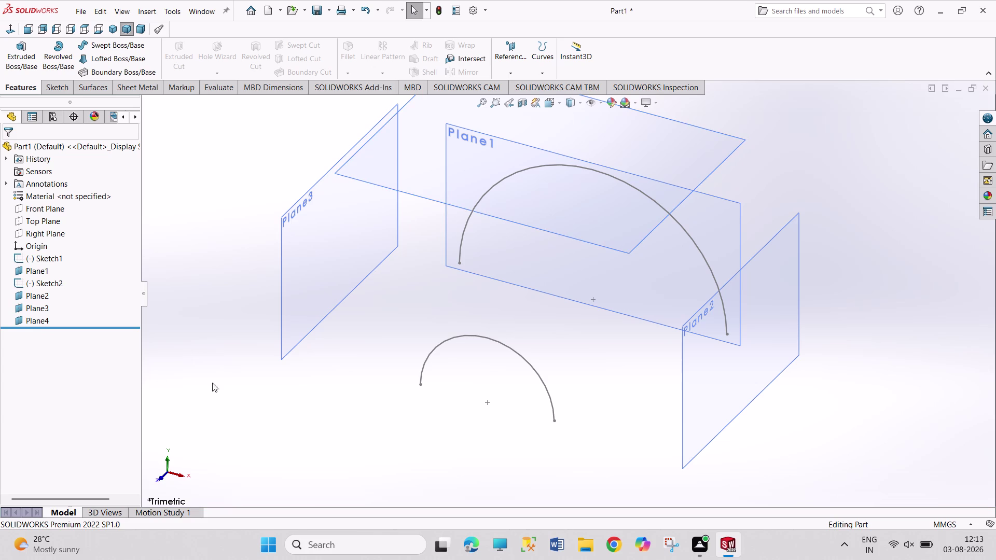
click(91, 89)
click(26, 61)
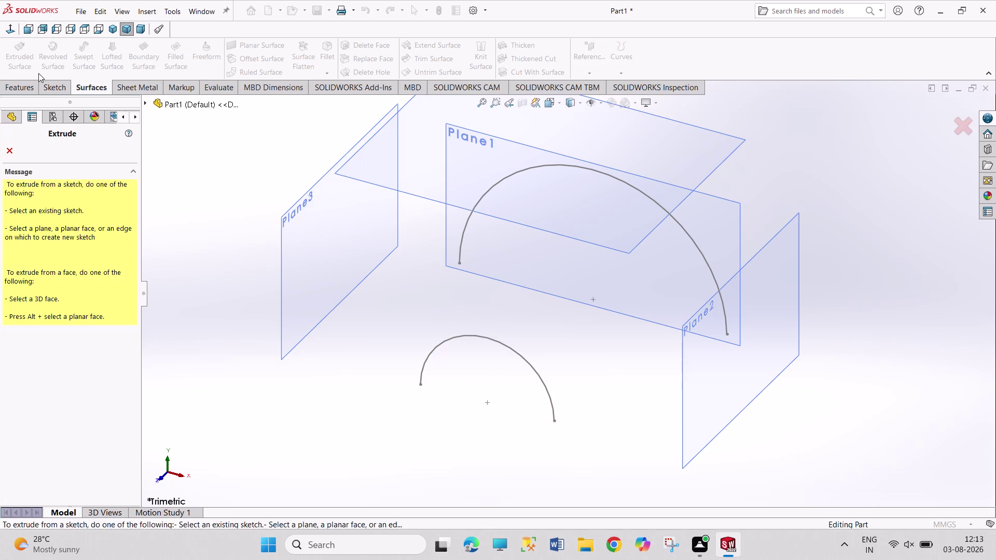
Preview Sketch1 as an extruded surface, then cancel without adding a feature.
click(503, 343)
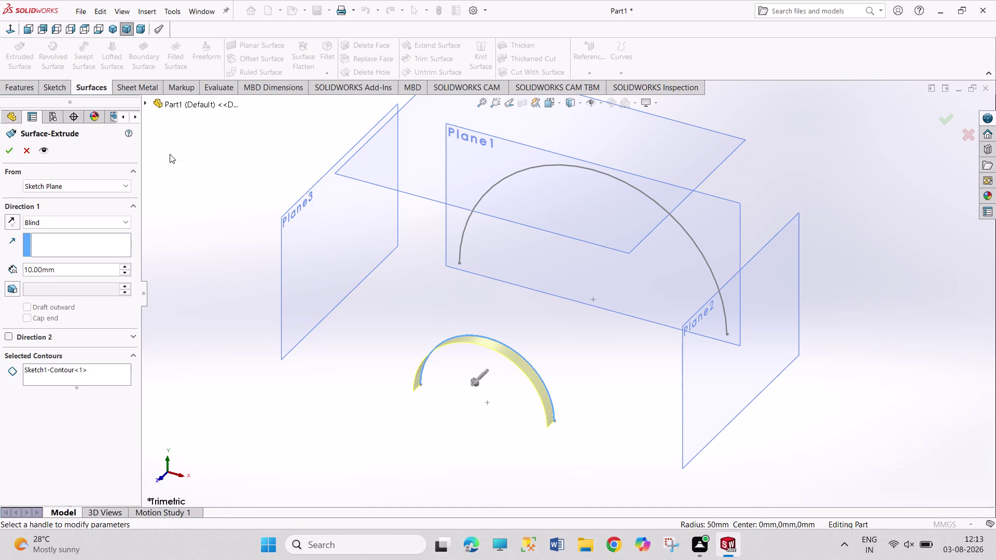
click(31, 152)
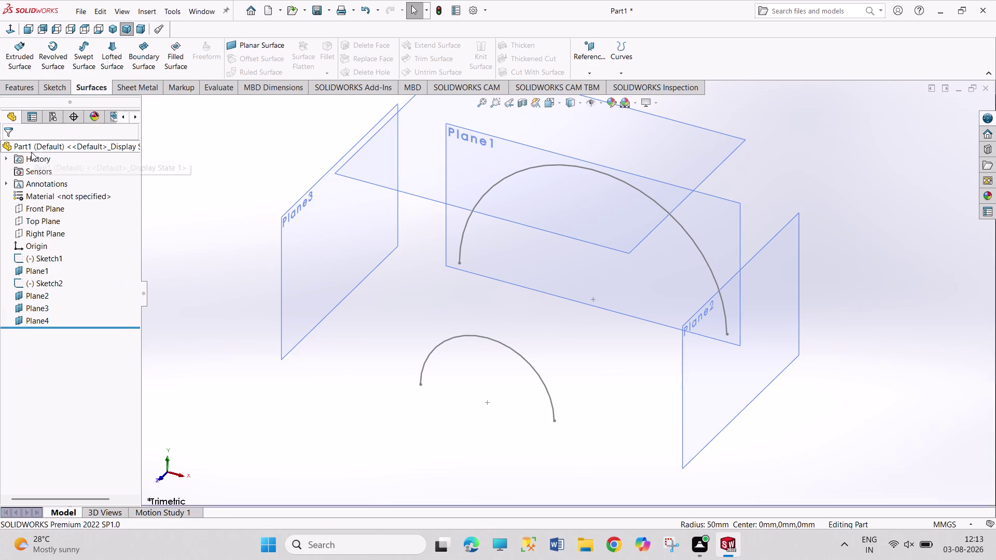
click(119, 54)
click(502, 341)
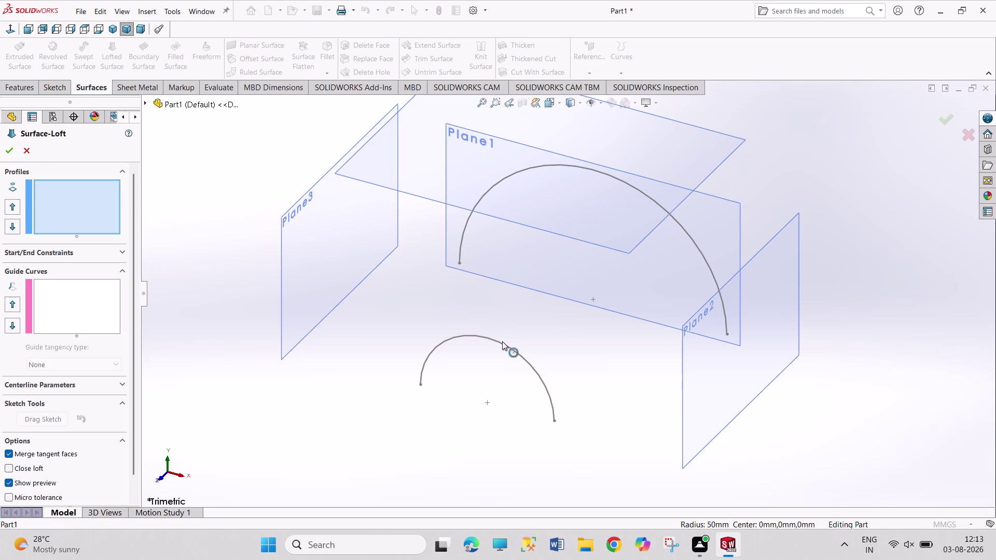
click(694, 242)
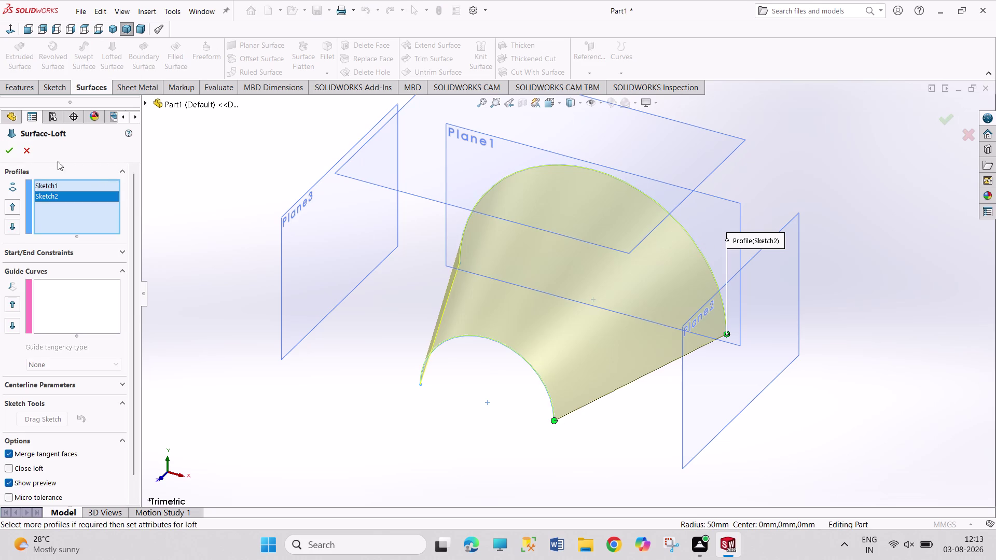
click(9, 145)
click(226, 181)
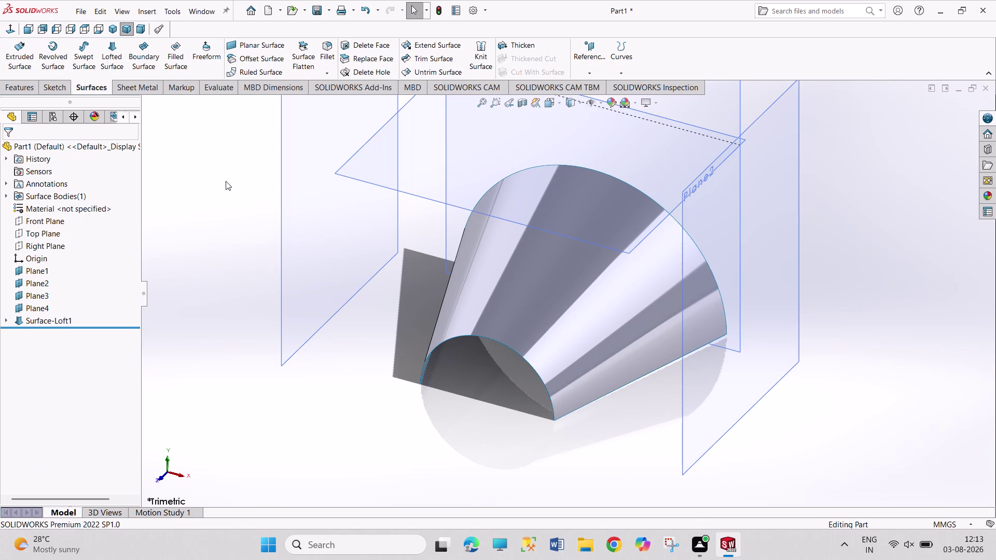
click(759, 373)
click(808, 347)
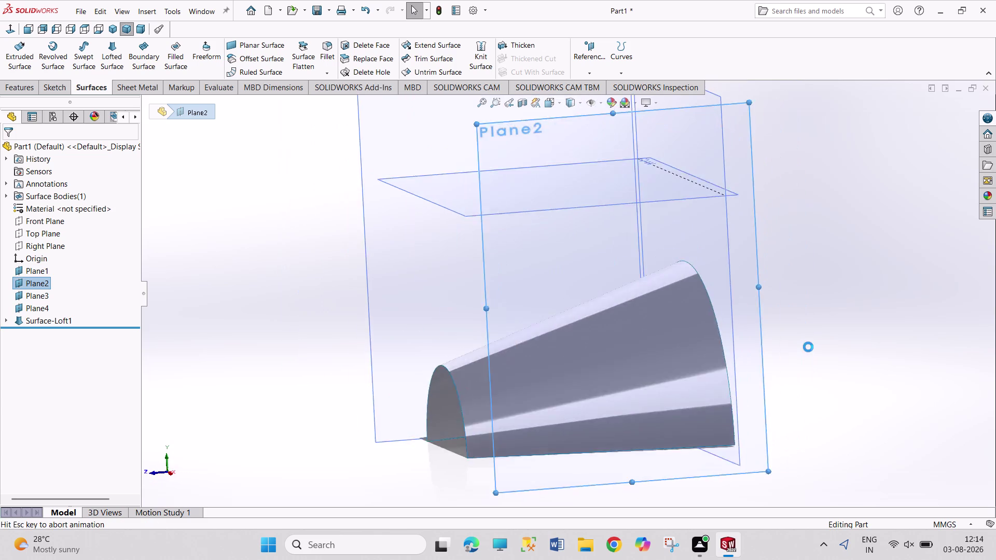
On Plane3, draw a half-circle centre-point arc centred on the bottom edge.
click(118, 54)
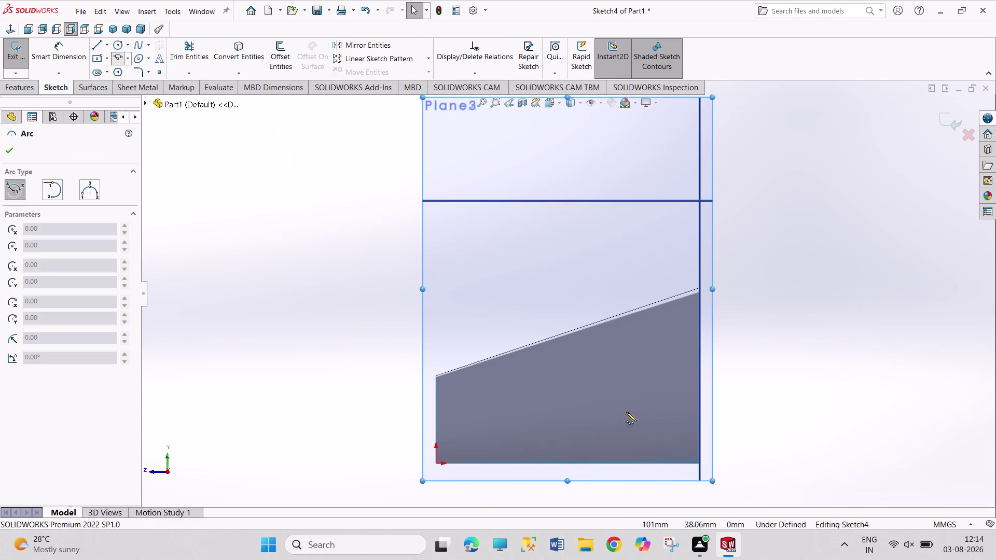
click(567, 462)
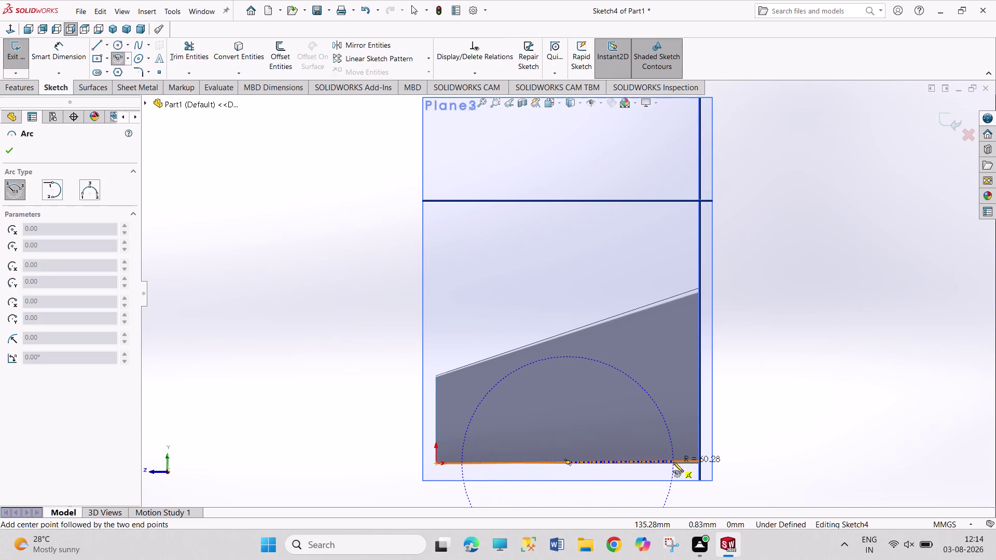
click(673, 463)
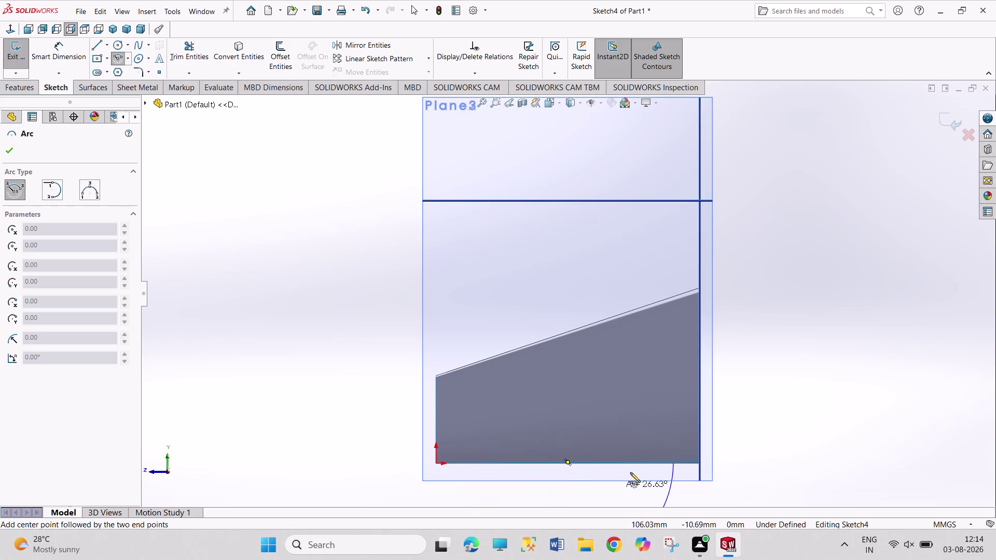
click(460, 463)
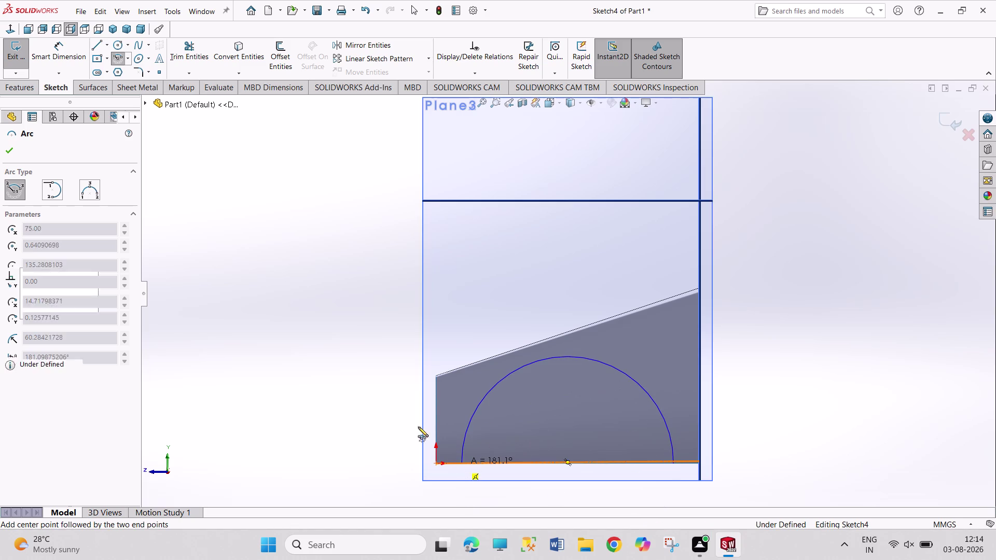
Dimension the arc radius to 50 mm and exit Sketch4.
right_drag(341, 398, 334, 287)
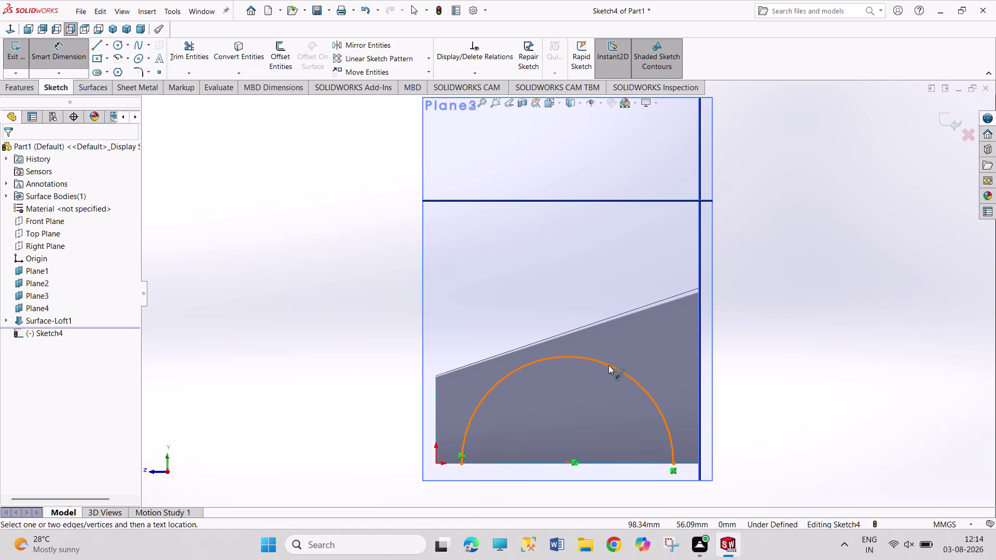
click(608, 365)
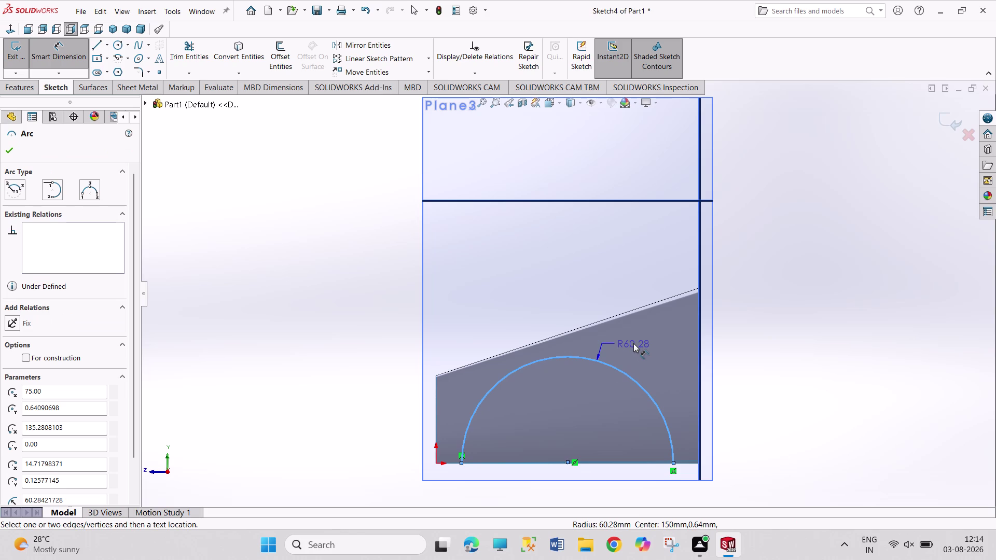
click(633, 343)
text(2)
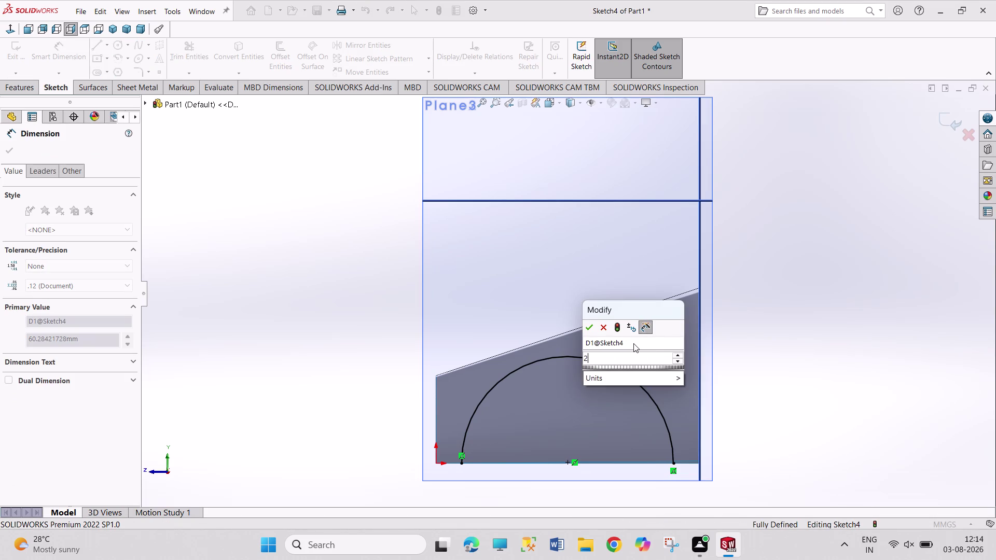
text(5)
key(BackSpace)
key(BackSpace)
text(50)
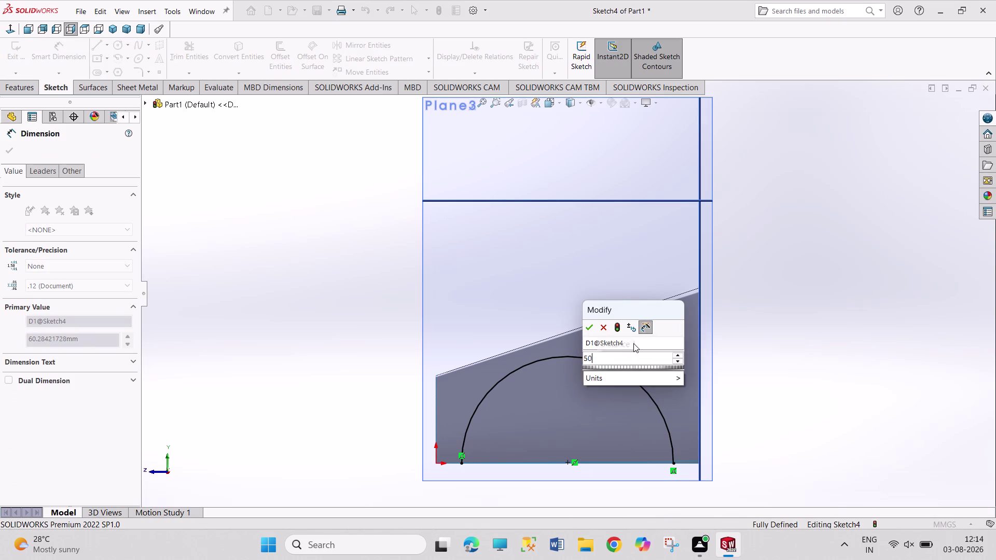
key(Return)
right_click(801, 337)
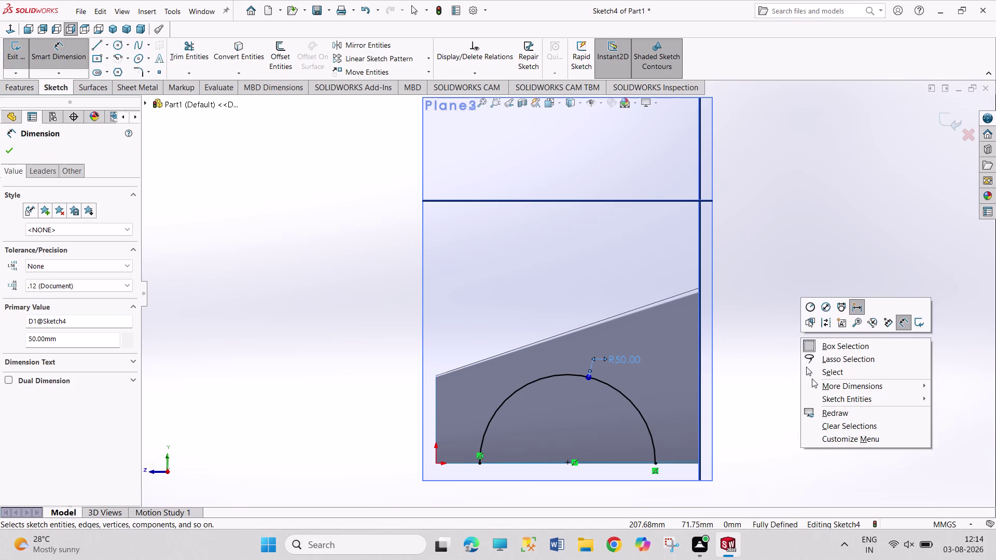
click(812, 376)
click(12, 54)
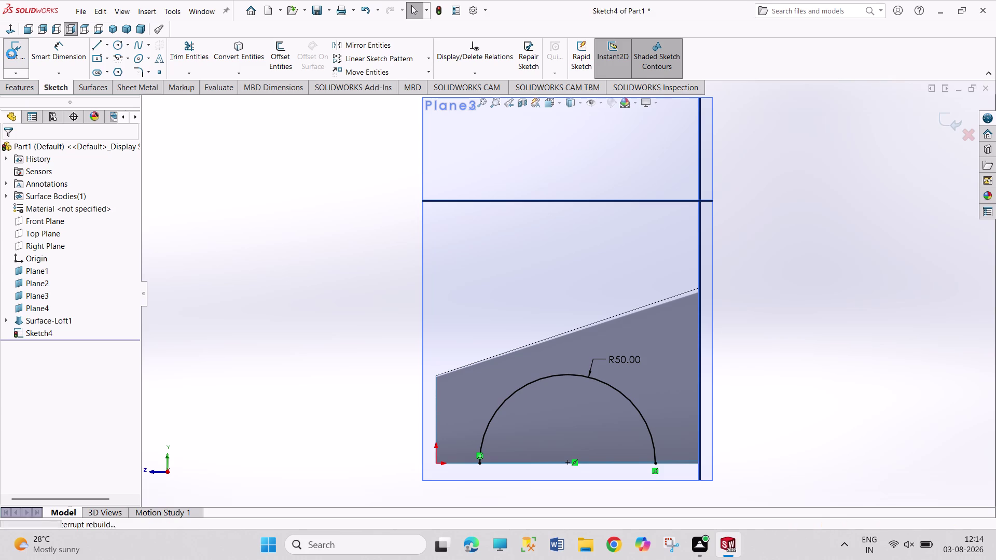
click(112, 27)
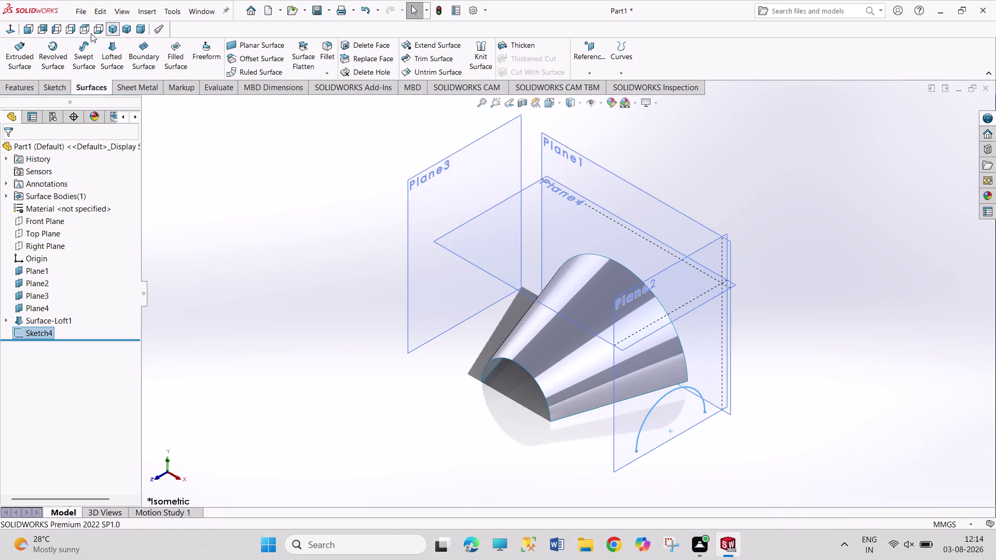
Try extruding the Sketch4 arc Up To Surface Surface-Loft1, then cancel.
click(17, 55)
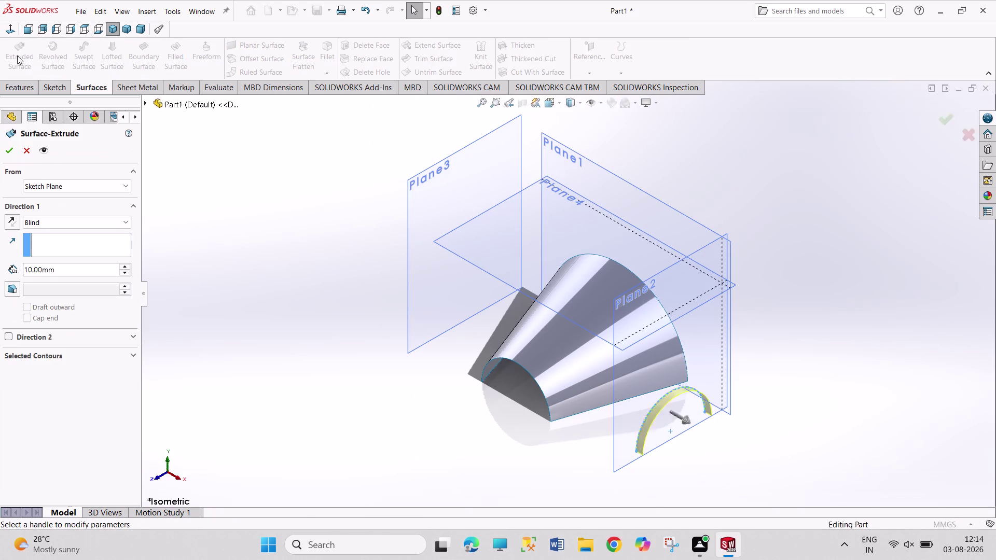
click(15, 219)
click(93, 218)
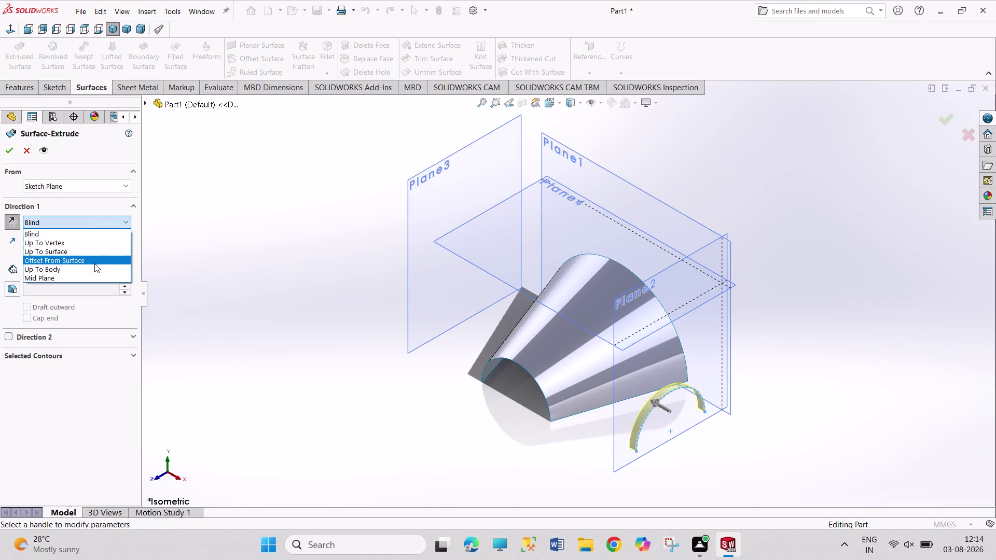
click(94, 252)
click(569, 371)
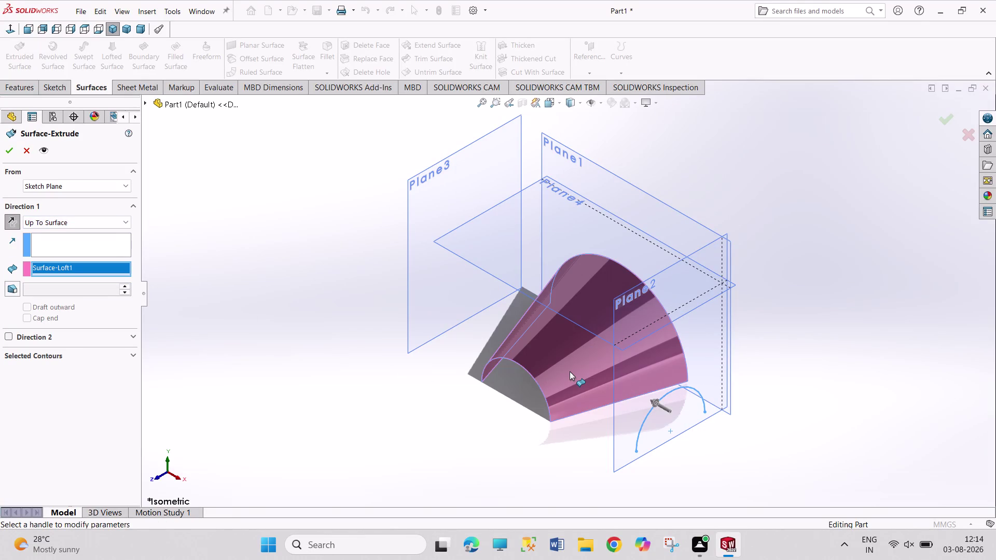
click(78, 245)
click(638, 439)
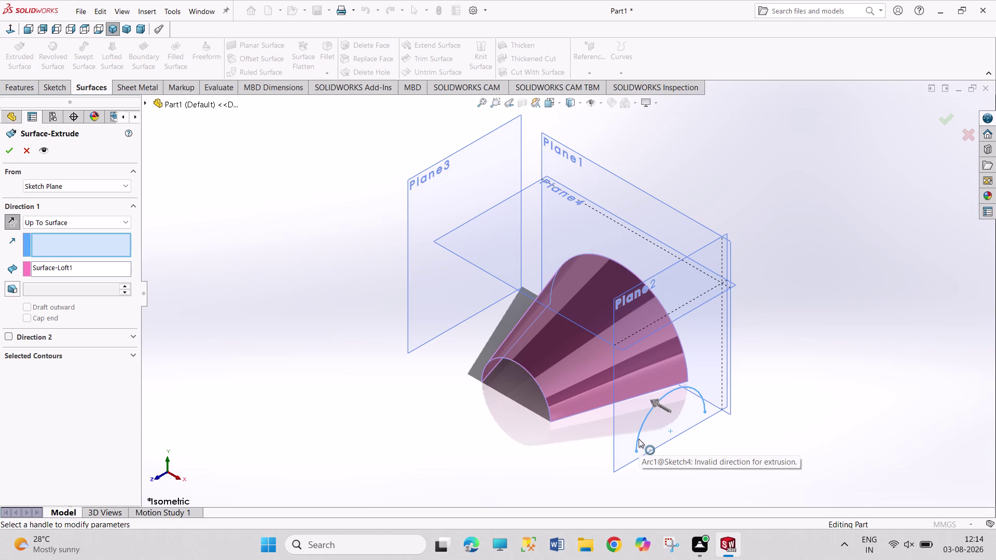
click(291, 420)
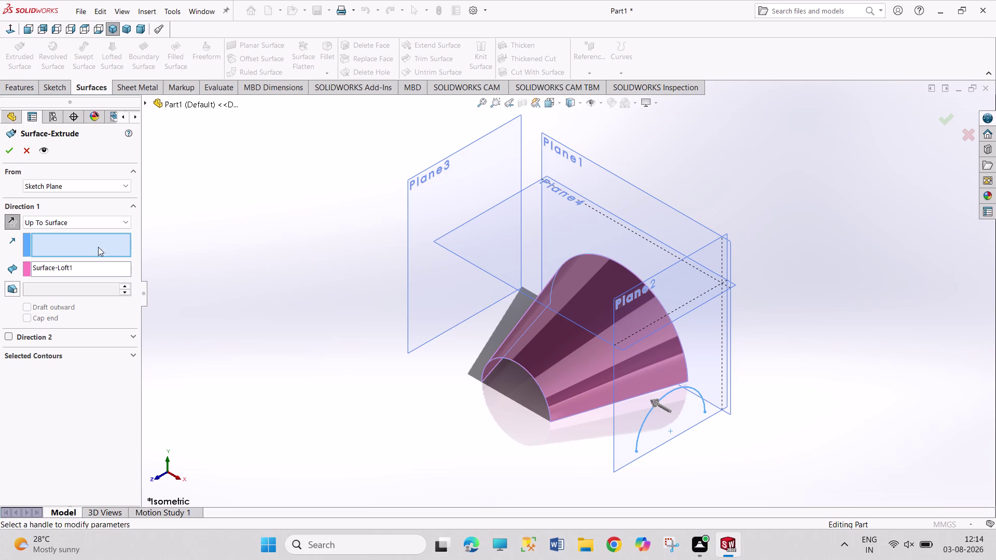
click(28, 154)
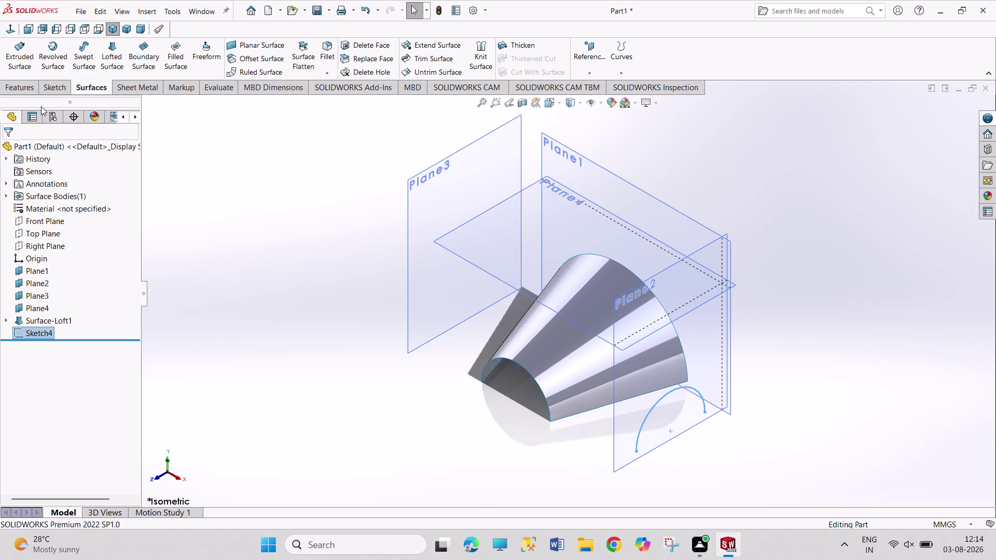
Restart the surface extrusion, switch between Features and Surfaces, and cancel again.
click(20, 56)
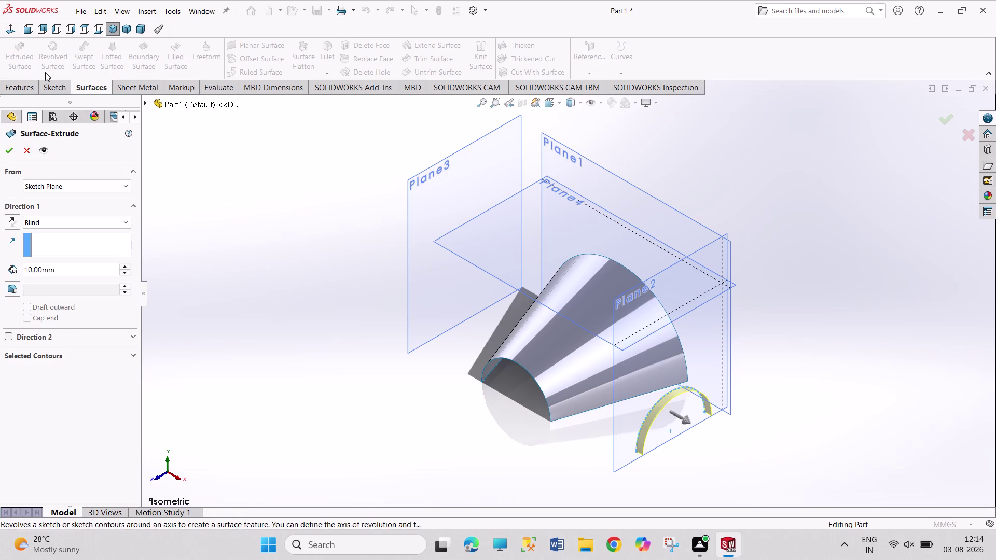
click(55, 87)
click(20, 86)
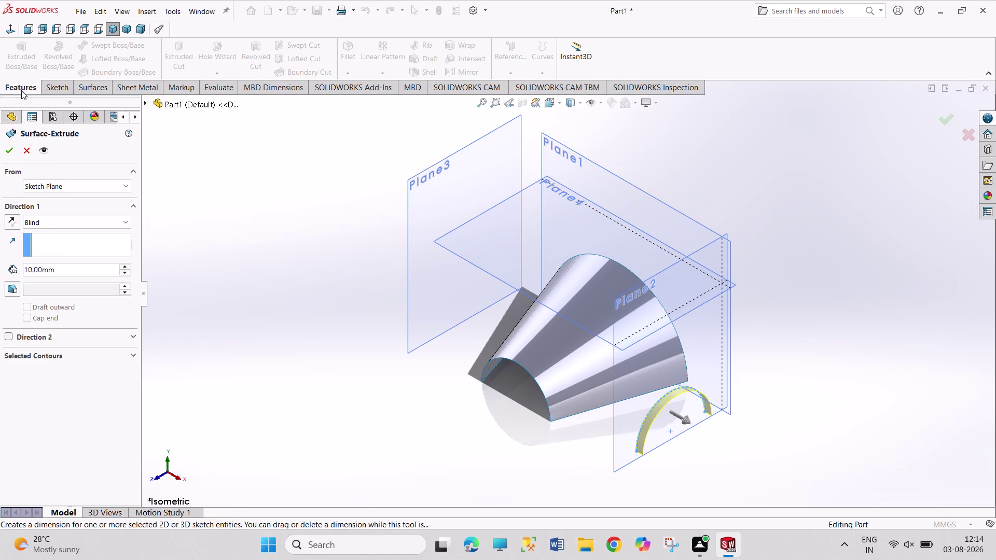
click(90, 88)
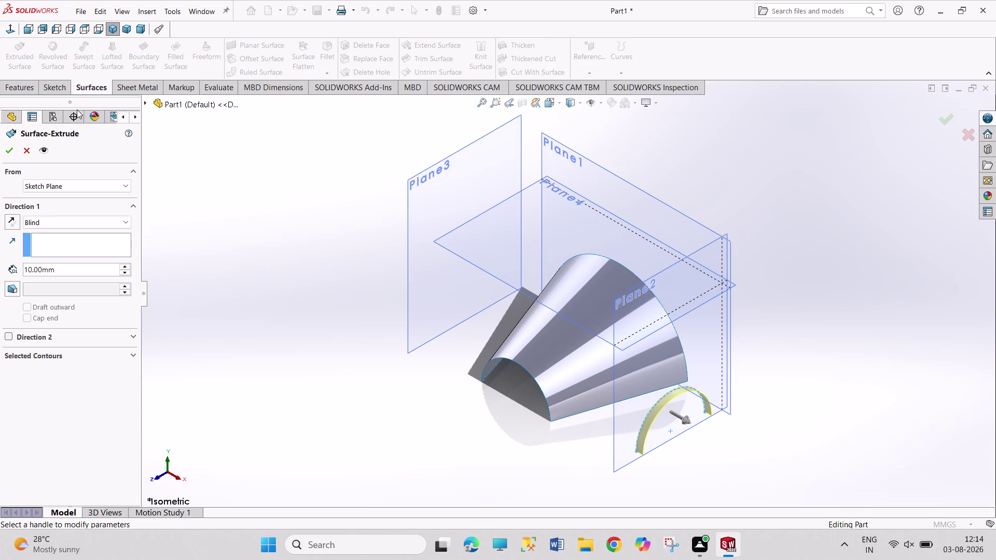
click(28, 149)
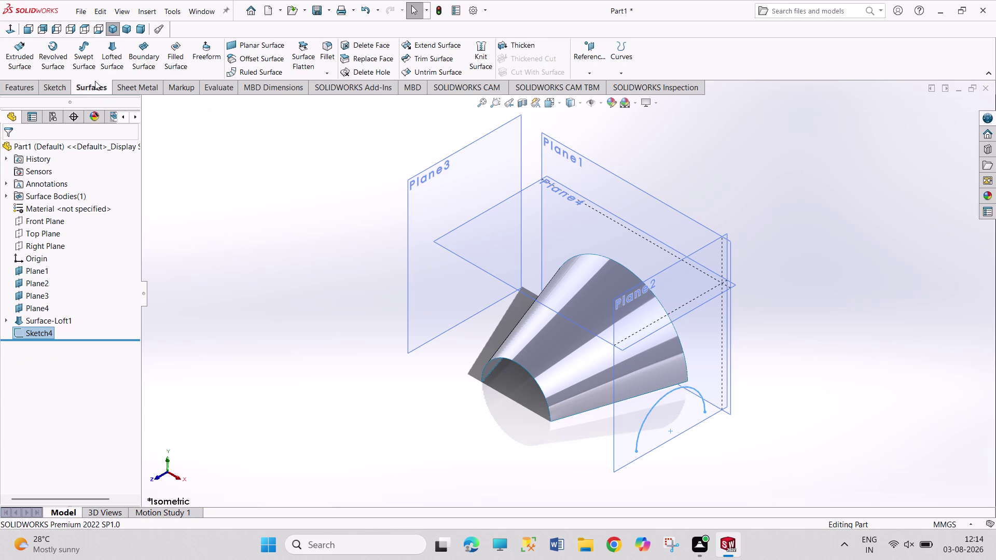
Retry extruding from the sketch plane up to Surface-Loft1 with 9° draft, then abandon it.
click(20, 60)
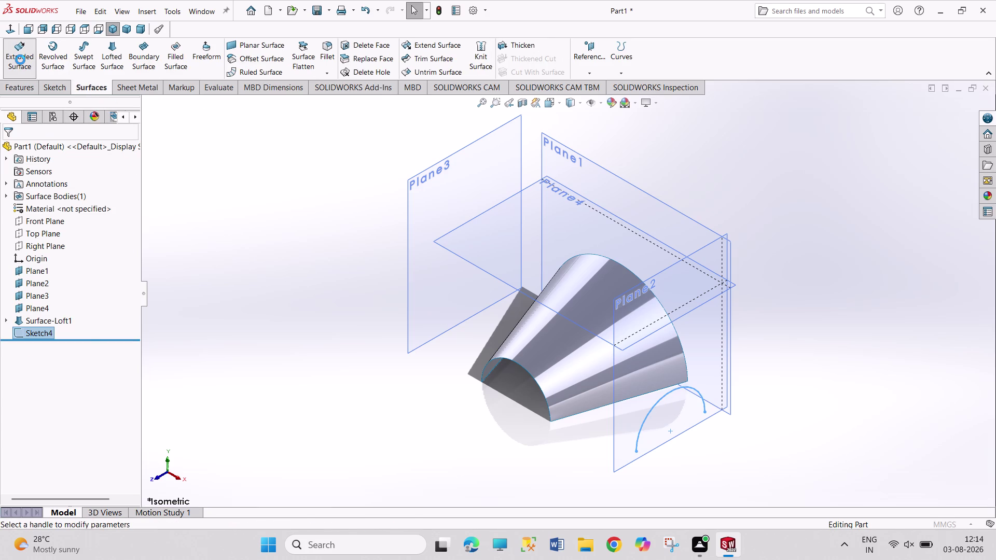
click(87, 185)
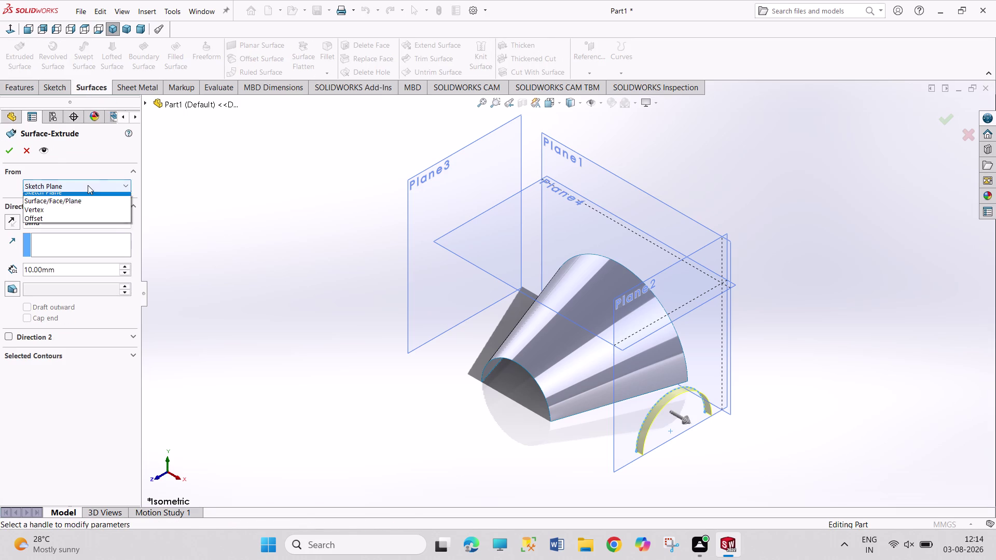
click(190, 220)
click(99, 216)
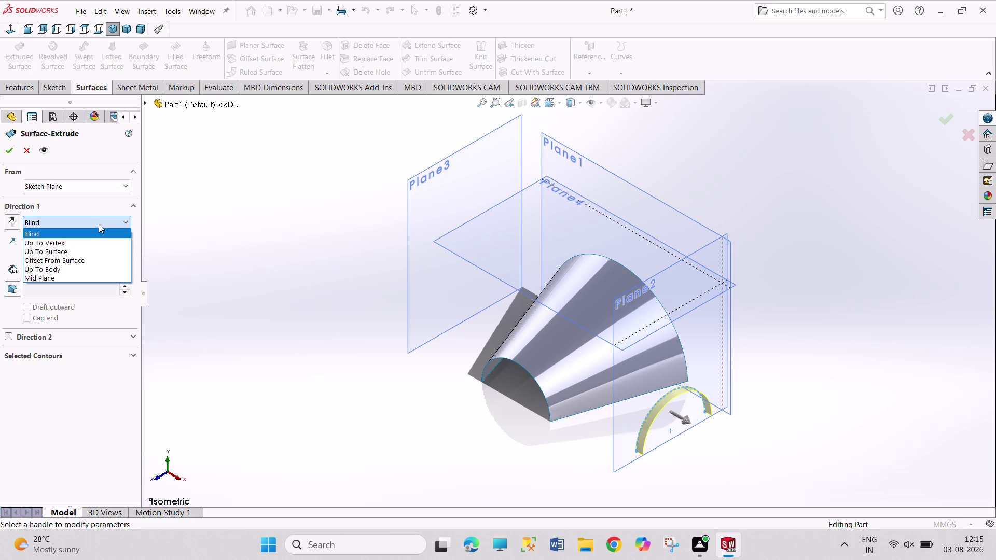
click(98, 247)
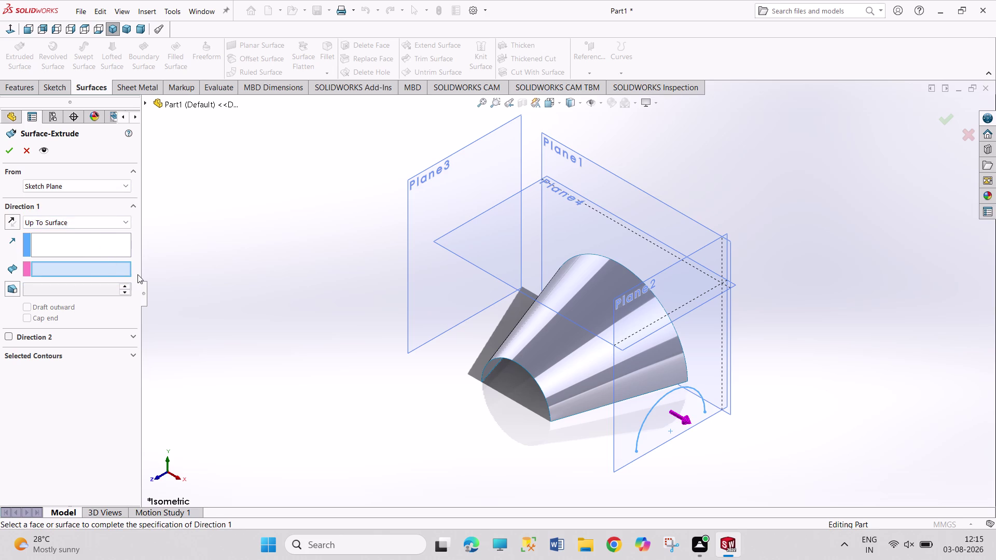
click(594, 388)
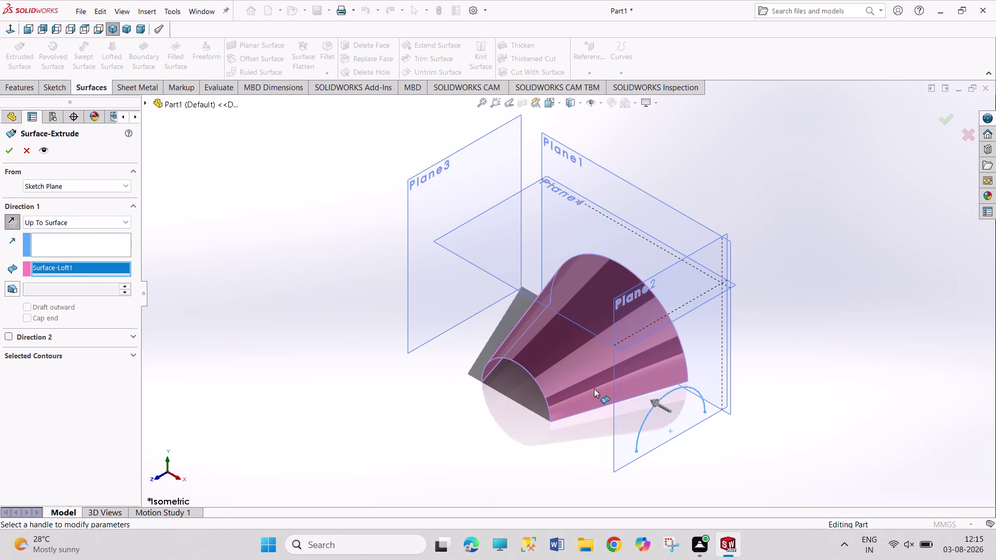
click(12, 290)
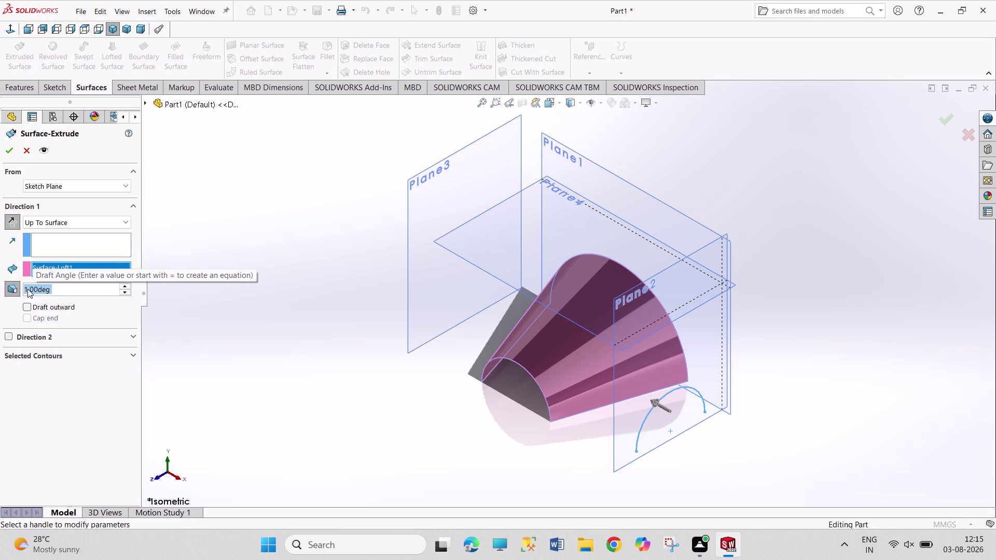
key(9)
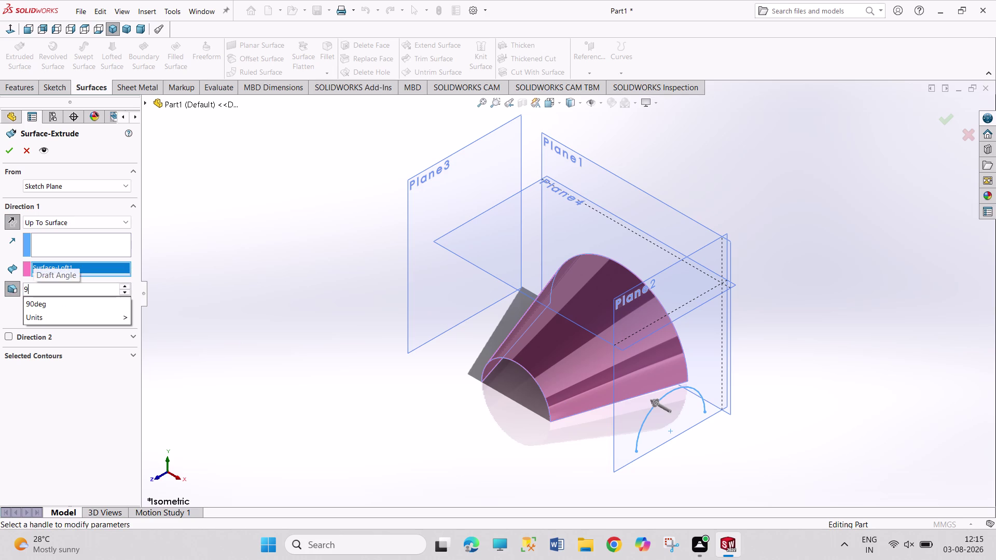
key(Return)
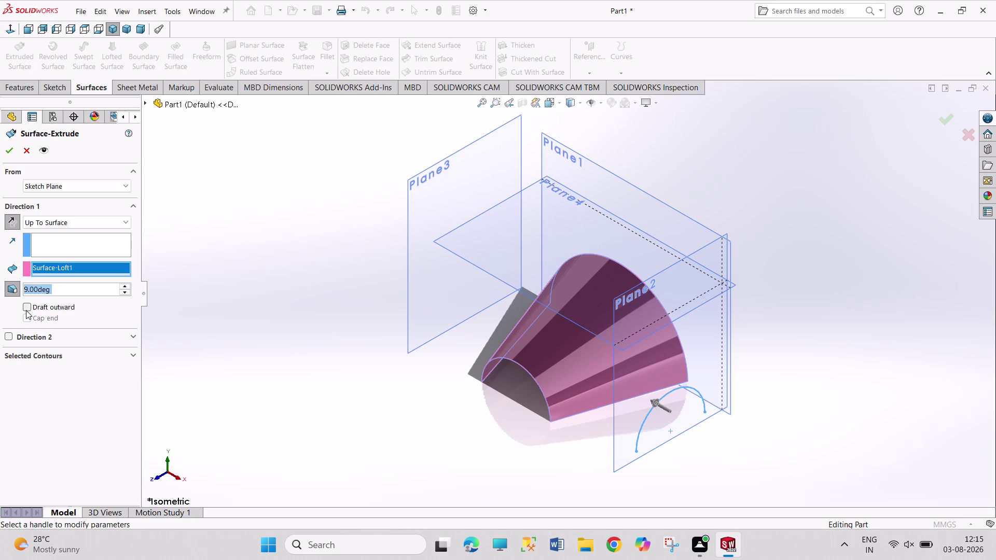
click(26, 311)
click(26, 310)
click(74, 245)
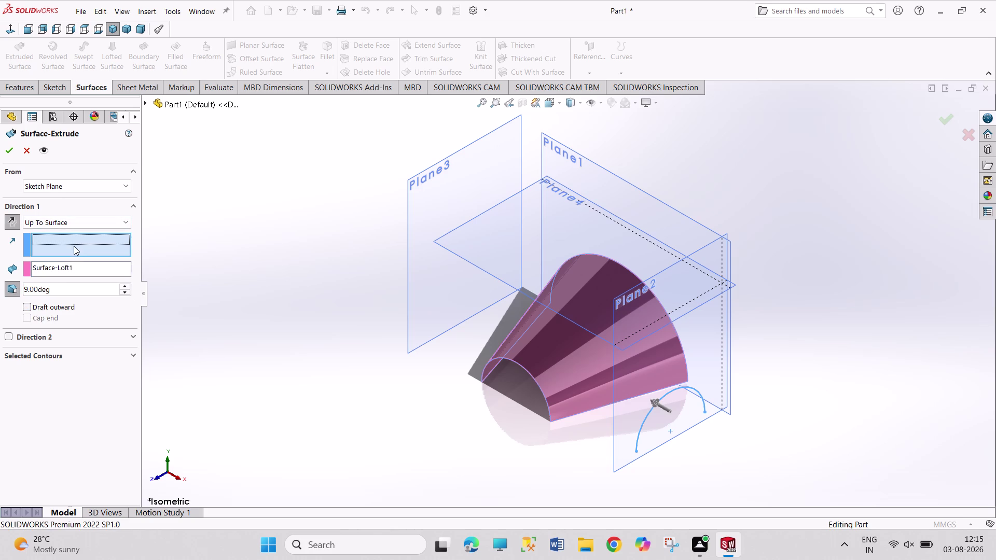
click(646, 417)
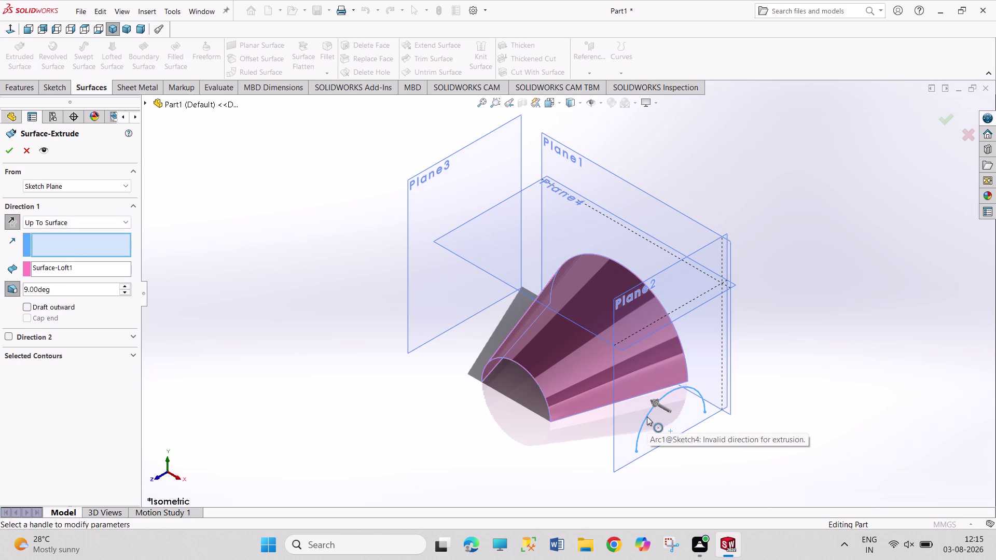
click(30, 152)
Select Sketch4 in the FeatureManager tree.
double_click(255, 247)
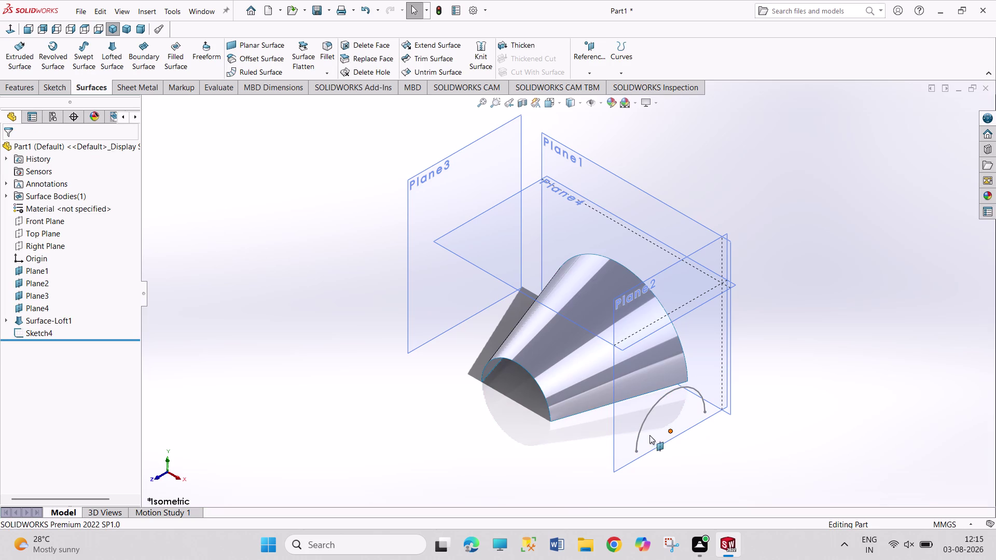
click(639, 427)
click(640, 428)
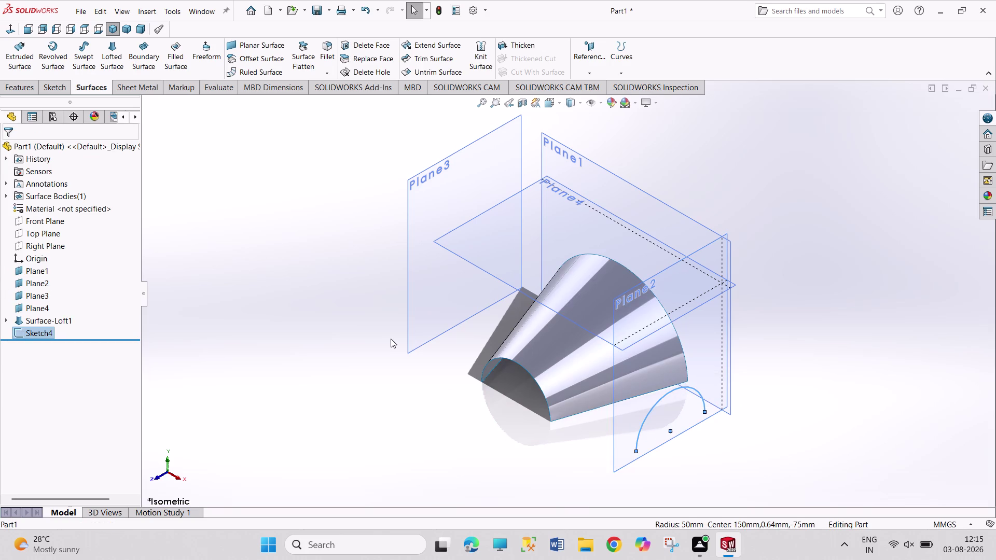
click(390, 347)
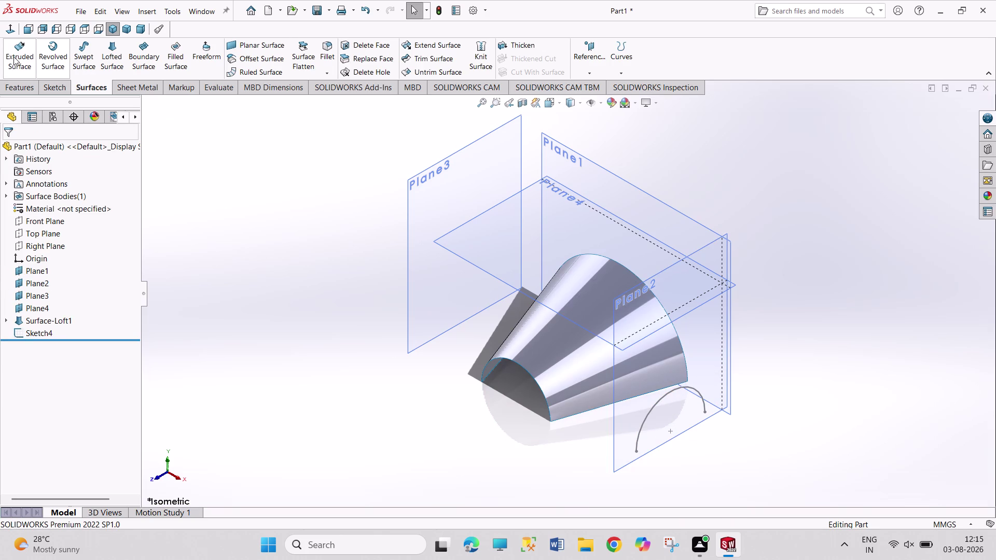
click(13, 57)
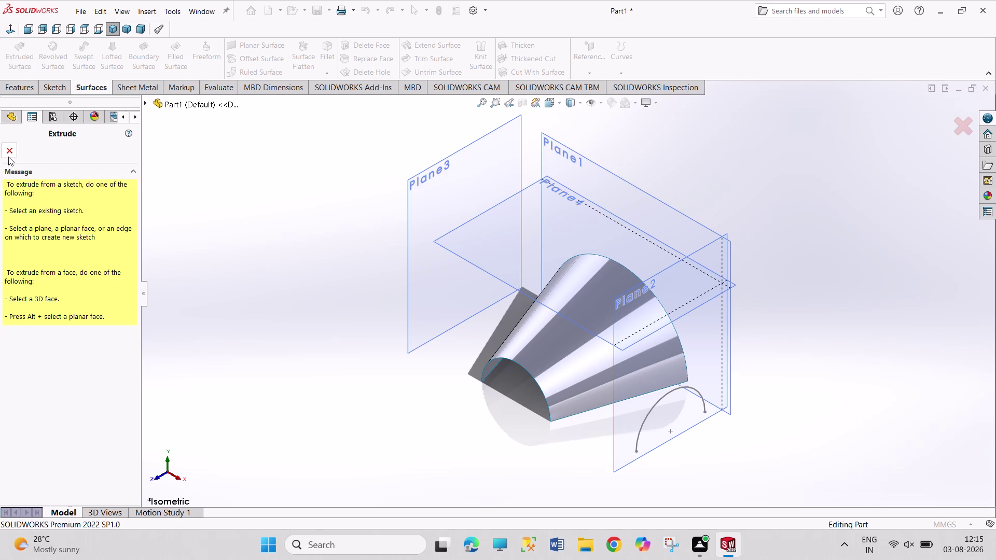
click(652, 409)
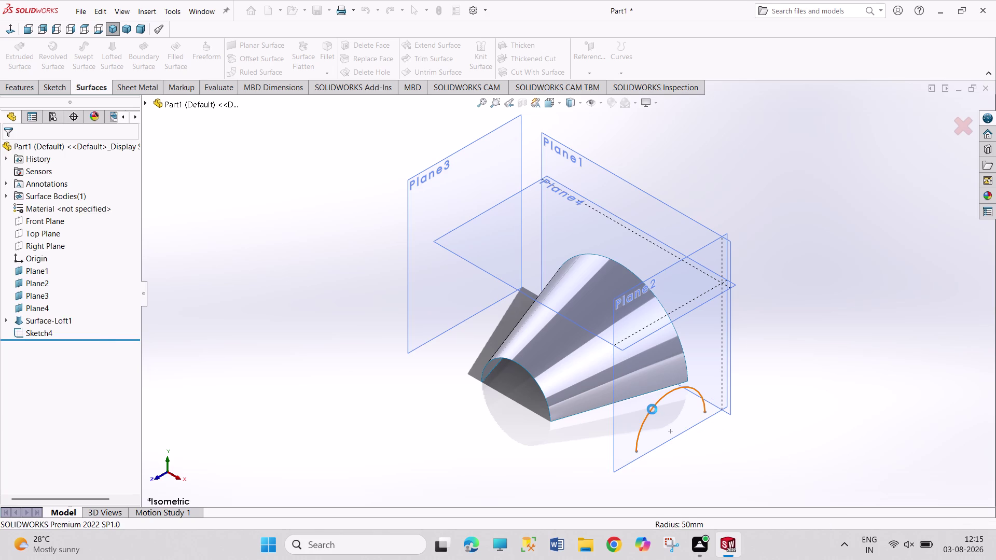
click(96, 224)
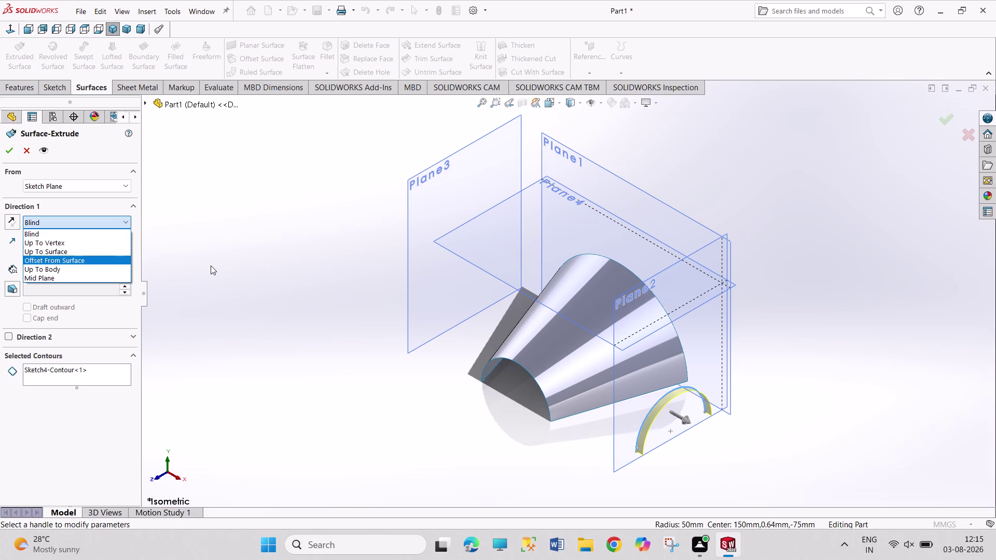
click(90, 250)
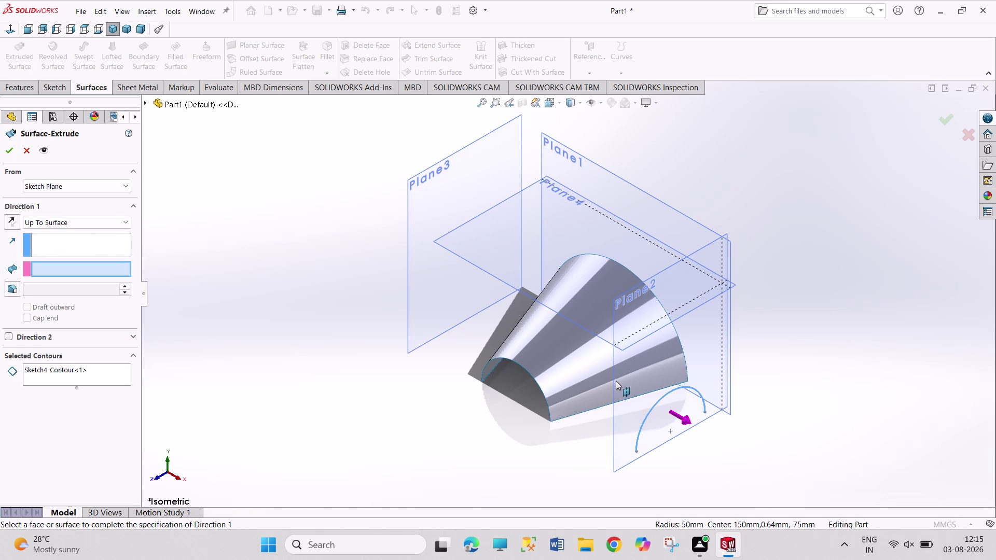
click(592, 385)
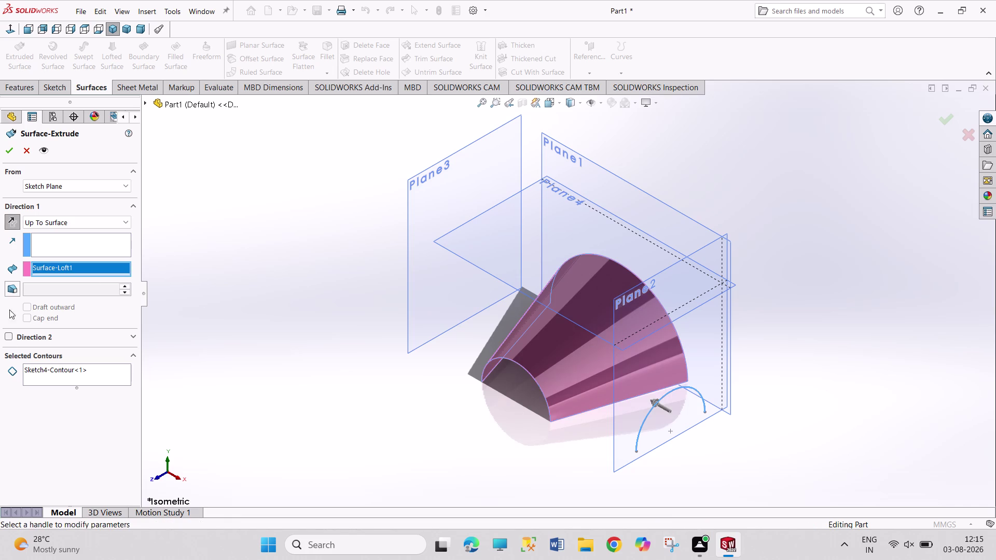
click(14, 291)
triple_click(130, 287)
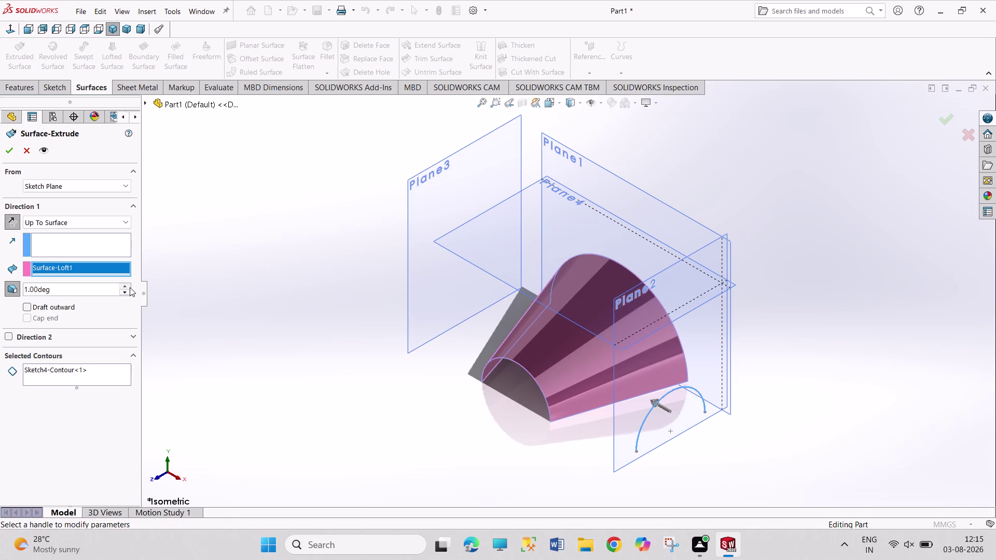
double_click(129, 287)
double_click(129, 287)
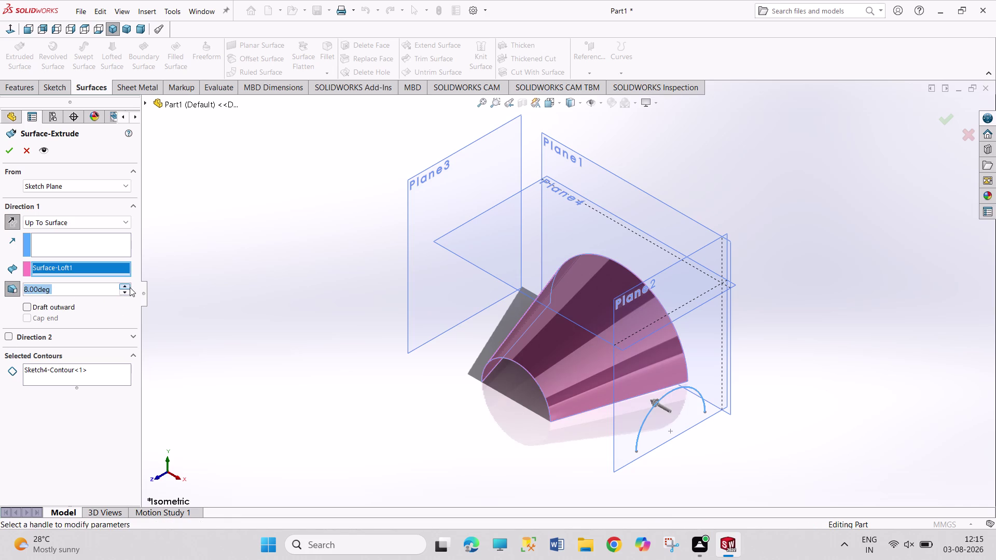
click(129, 287)
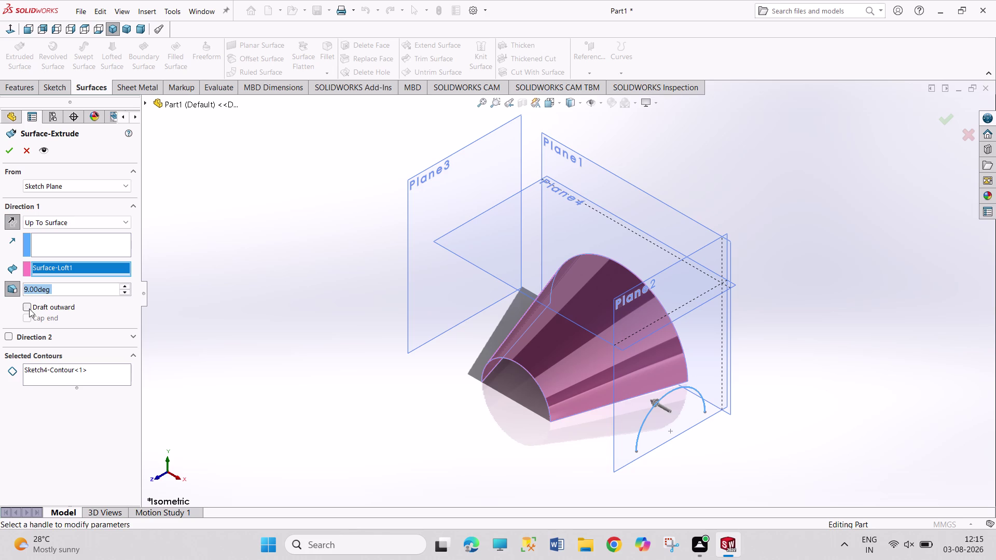
click(28, 307)
click(6, 153)
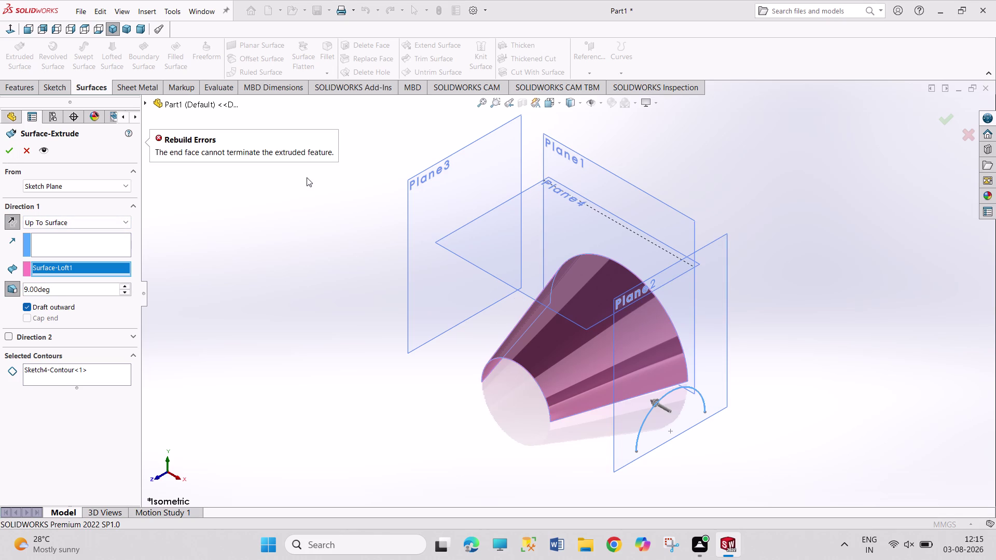
click(27, 150)
click(268, 202)
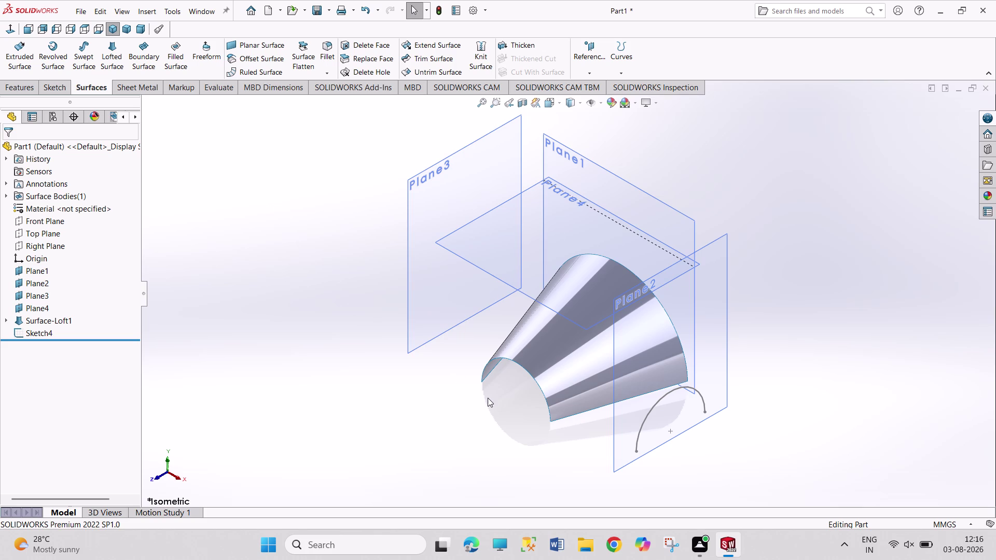
Open Sketch4 for editing and view it normal to its plane.
click(459, 395)
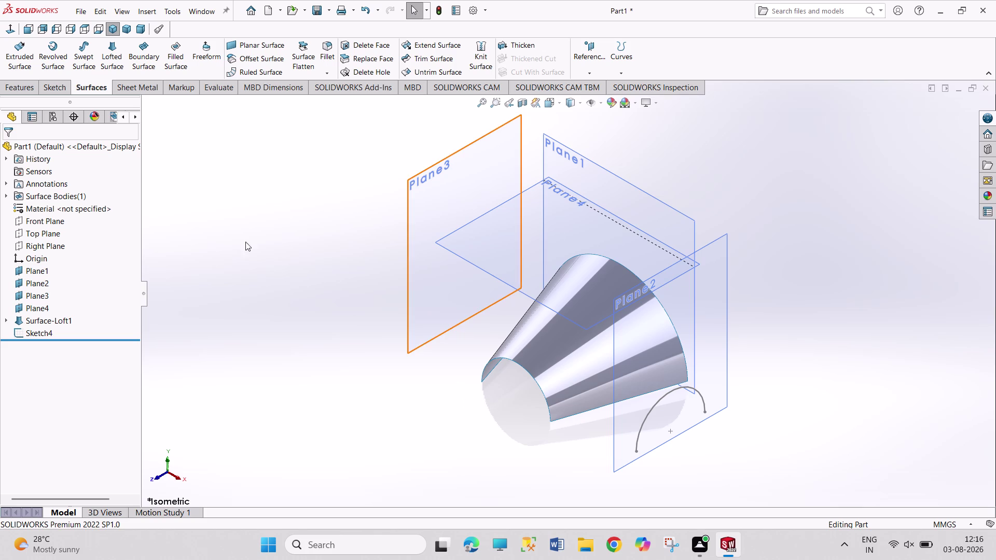
click(276, 245)
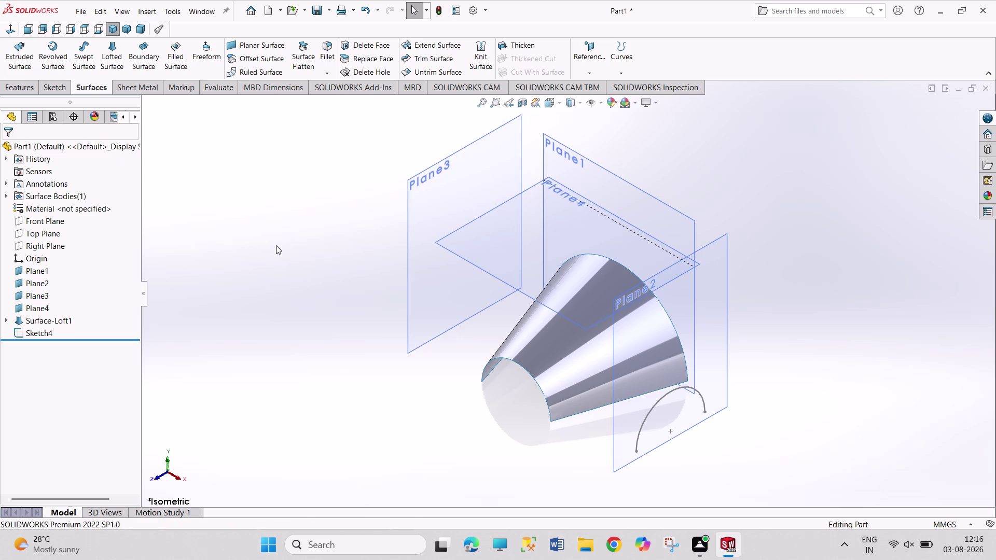
key(ctrl+z)
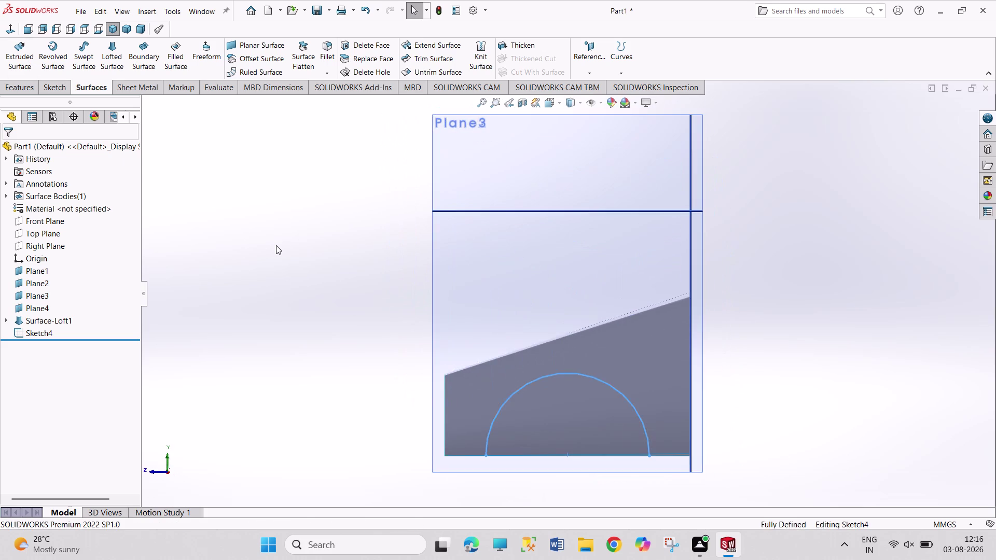
key(ctrl+z)
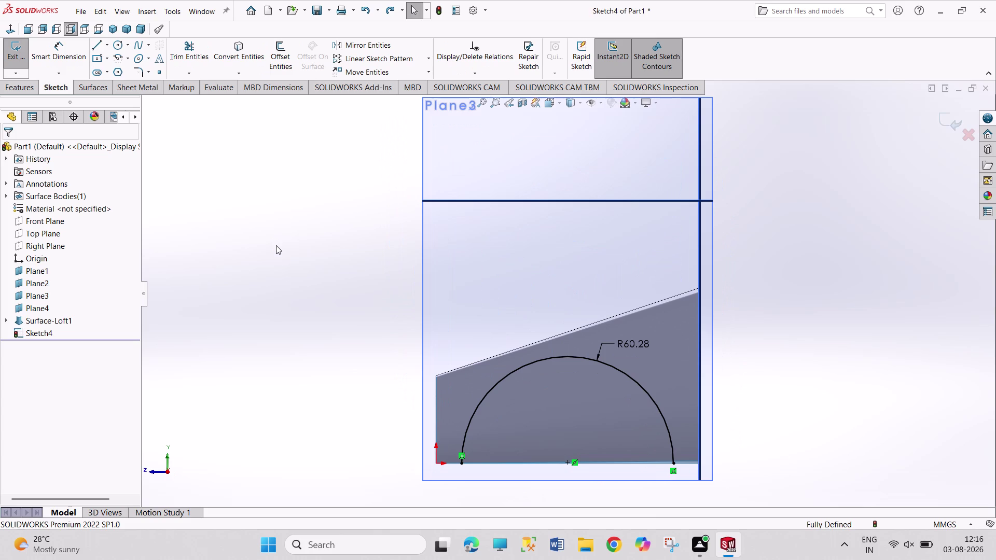
Change the R60.28 arc dimension to 25 mm and exit the sketch.
double_click(639, 341)
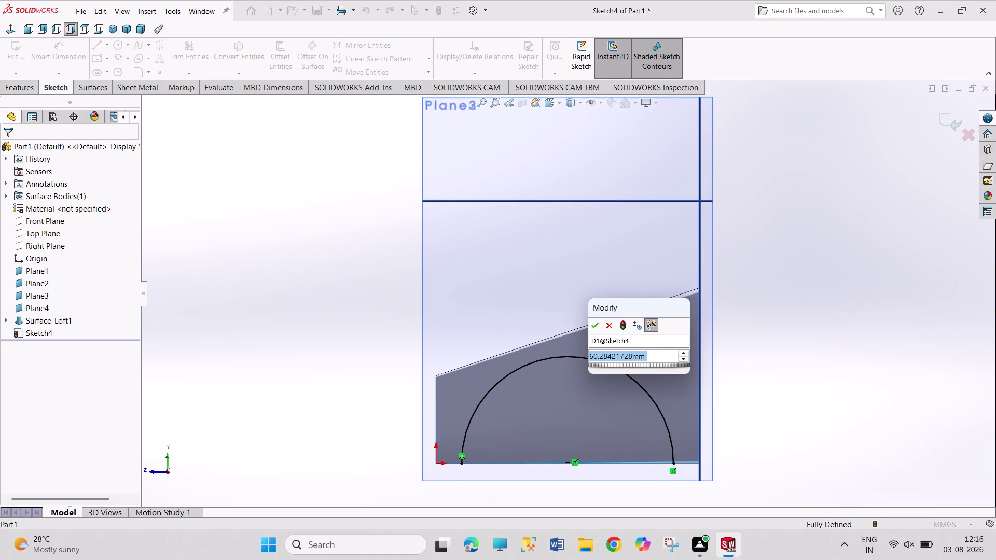
text(25)
key(Return)
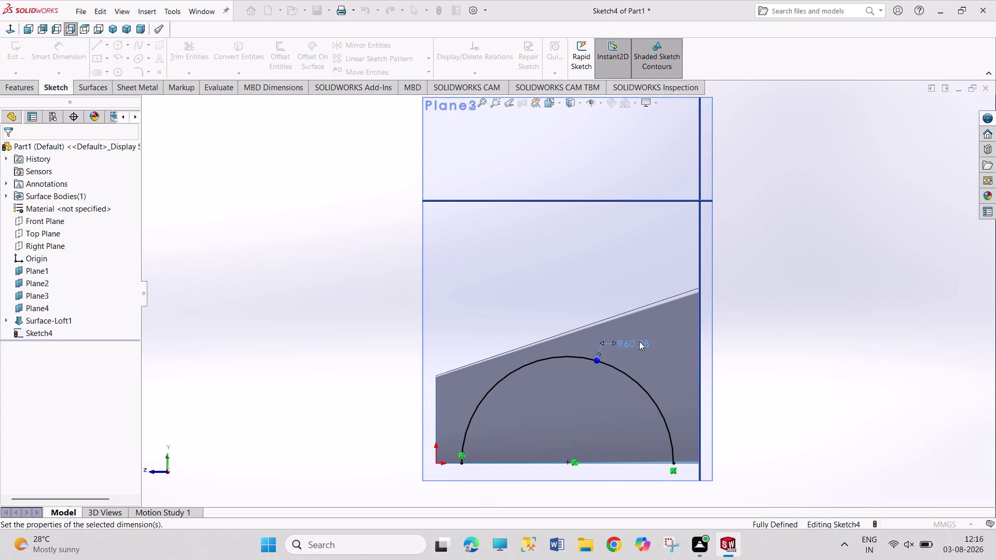
right_click(792, 342)
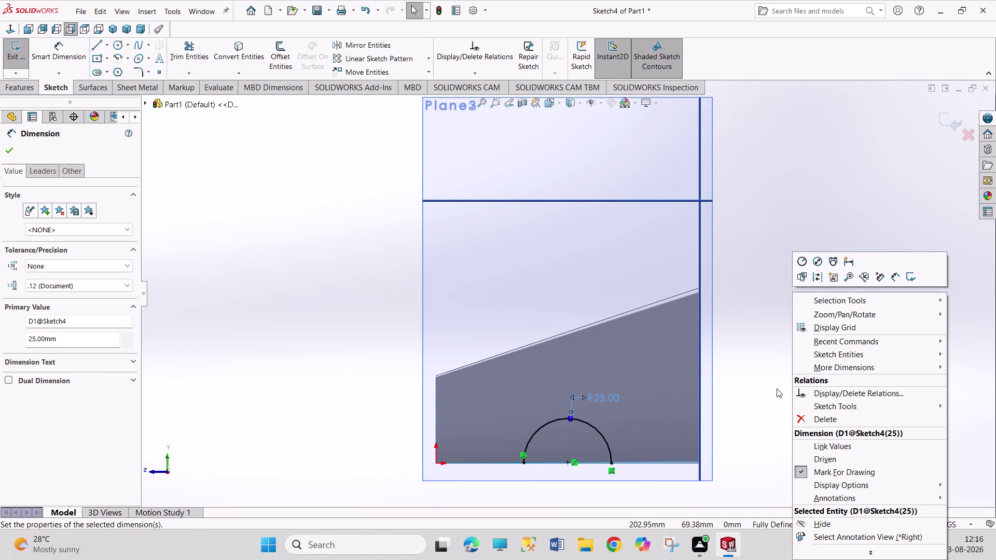
click(768, 389)
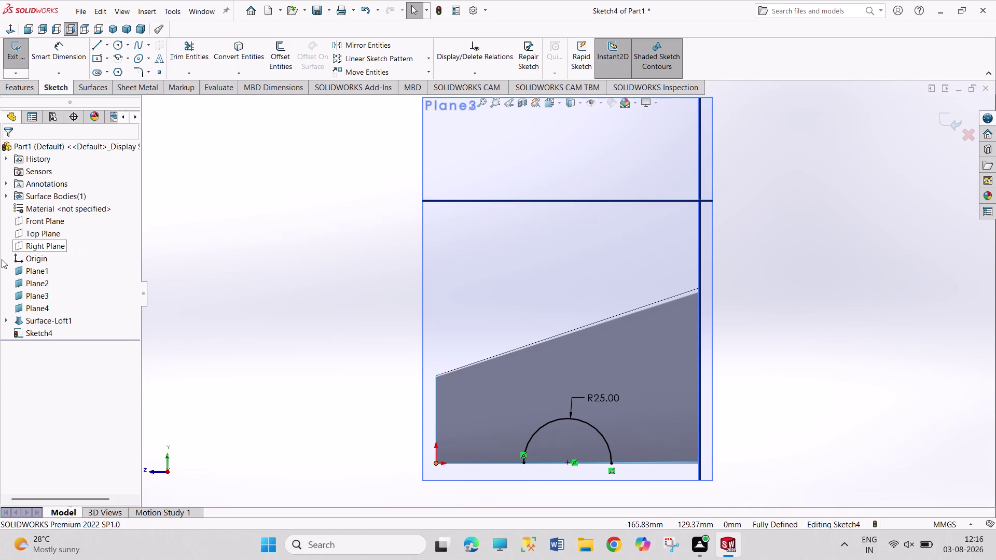
click(14, 55)
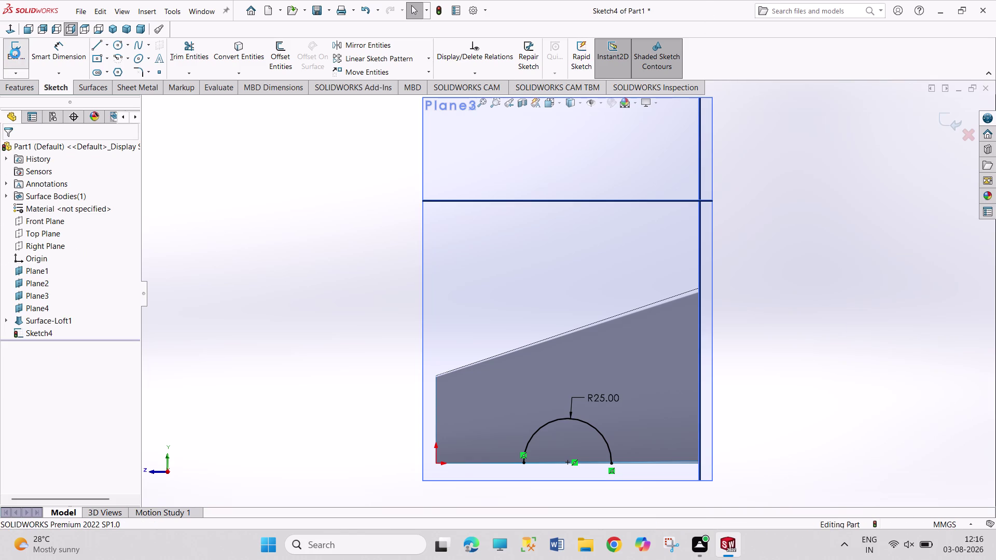
click(113, 30)
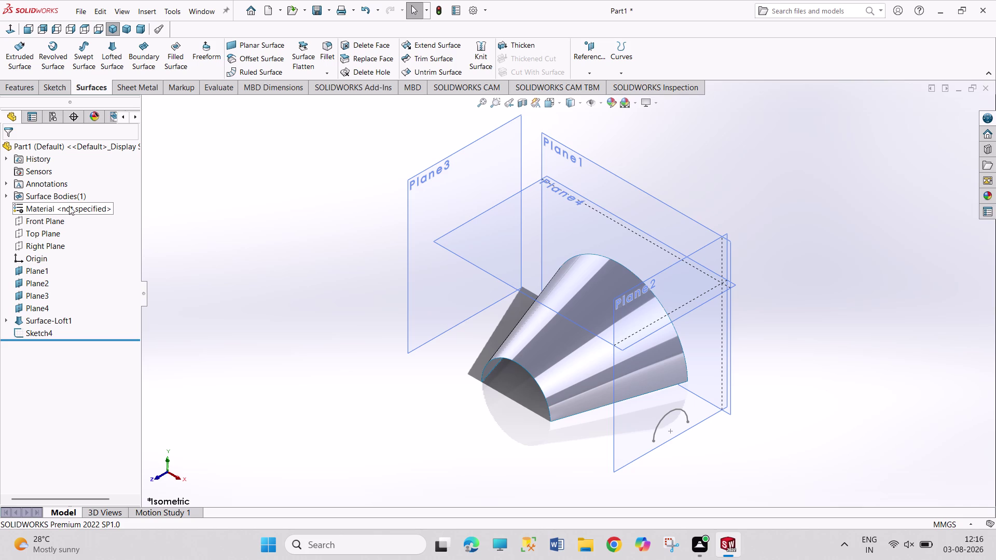
Set up a surface extrude of the 25 mm Sketch4 arc up to Surface-Loft1.
click(26, 60)
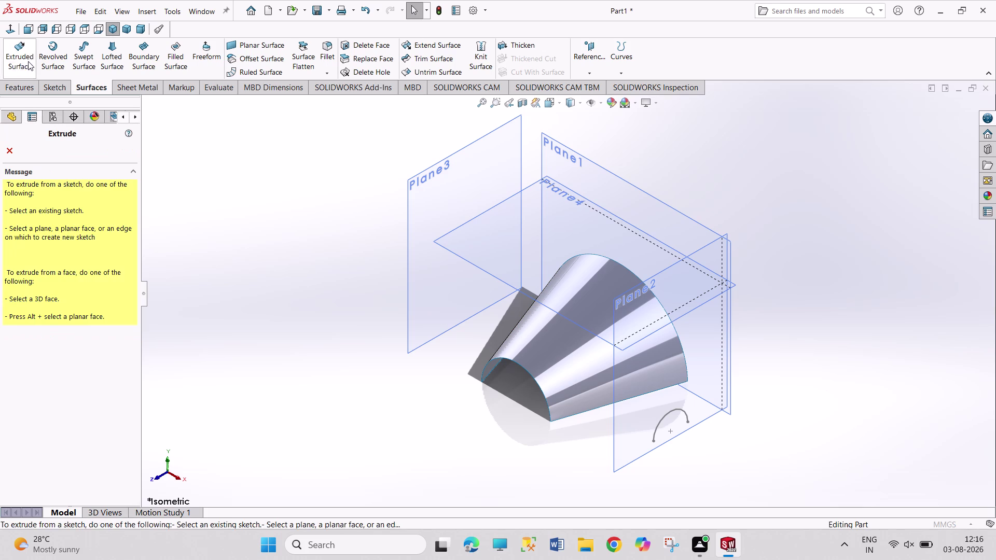
click(666, 414)
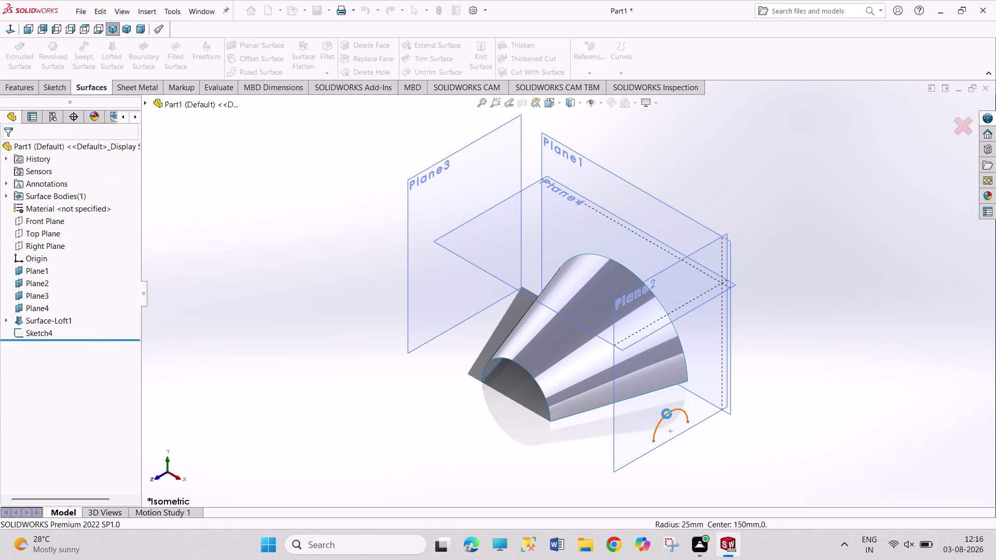
click(65, 225)
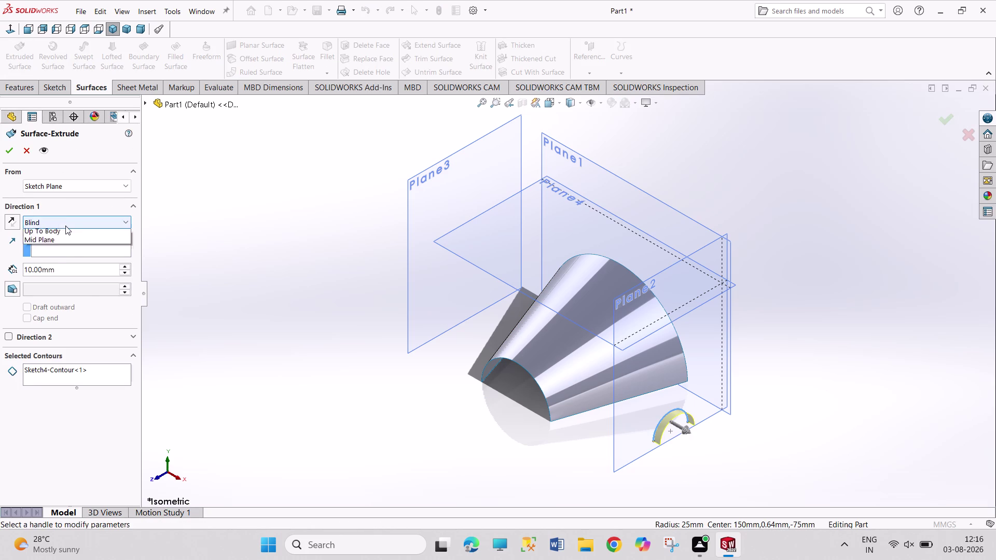
click(73, 254)
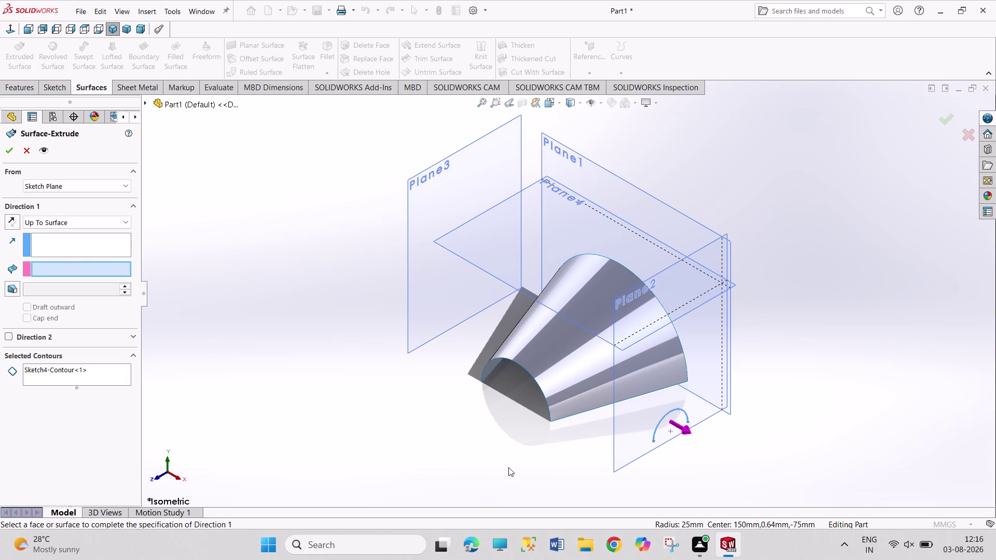
click(587, 386)
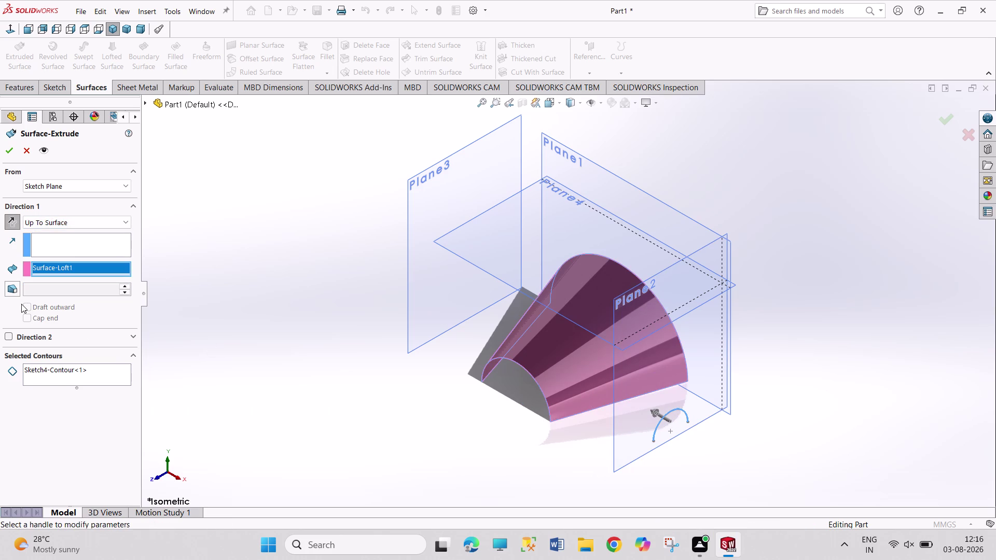
Clear the selected profile and undo, leaving no new surface.
click(70, 369)
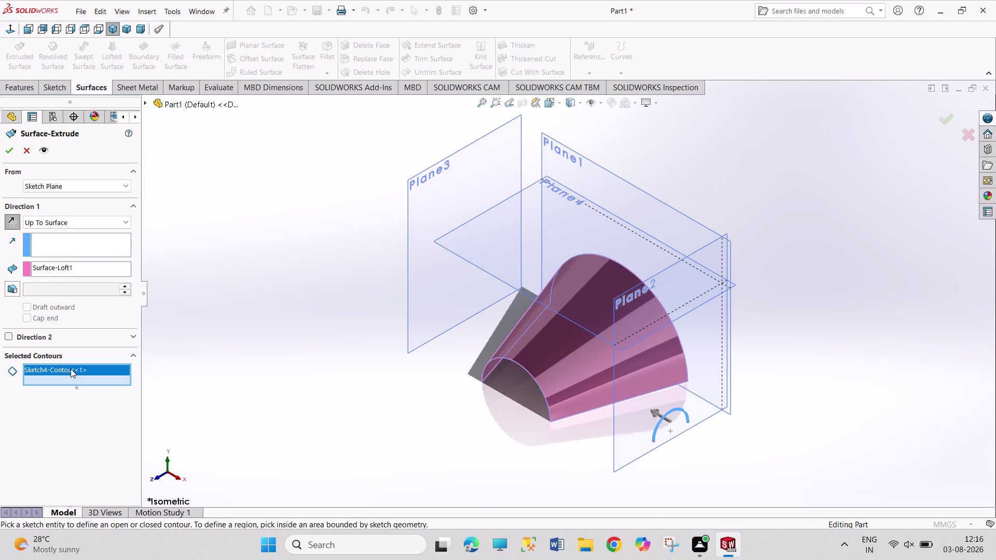
right_click(70, 369)
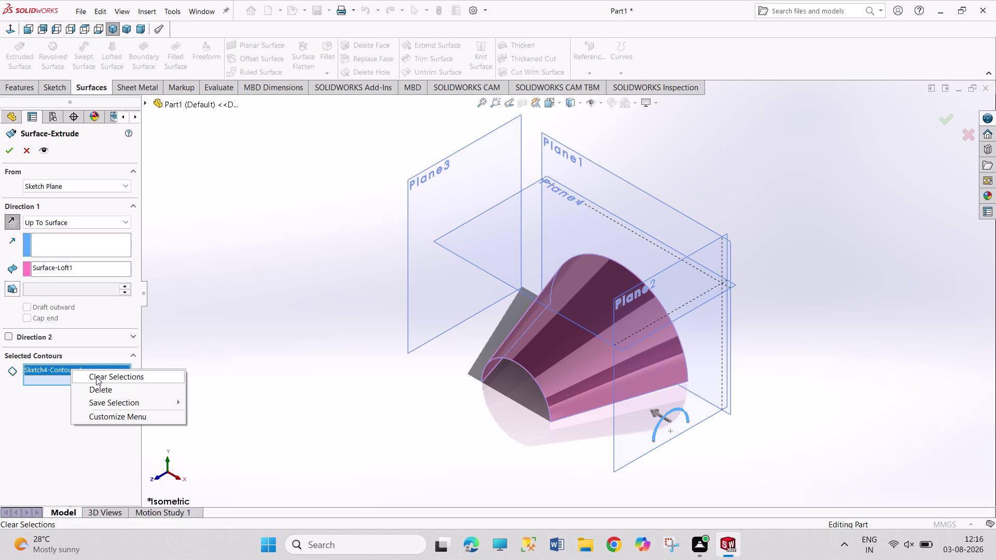
click(24, 153)
triple_click(24, 152)
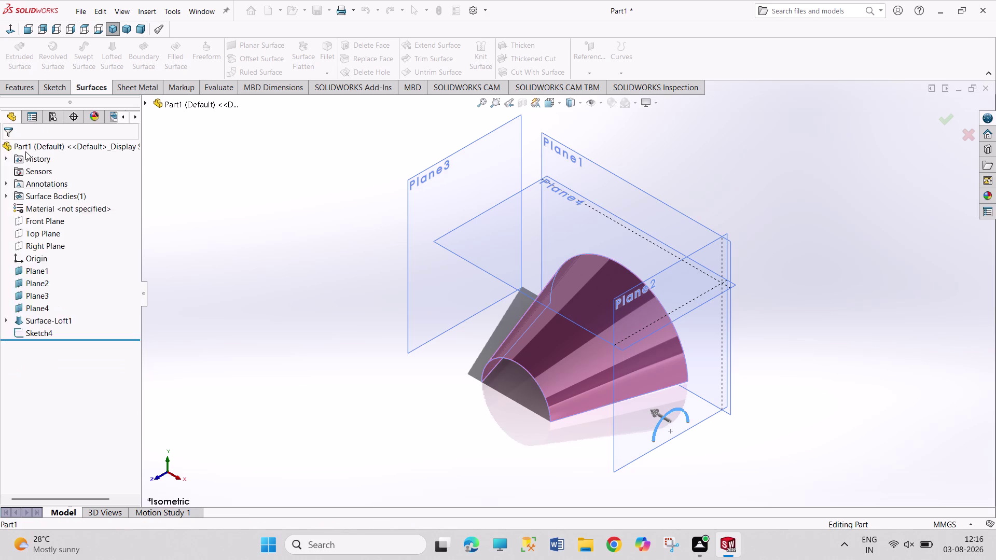
click(262, 286)
key(ctrl+z)
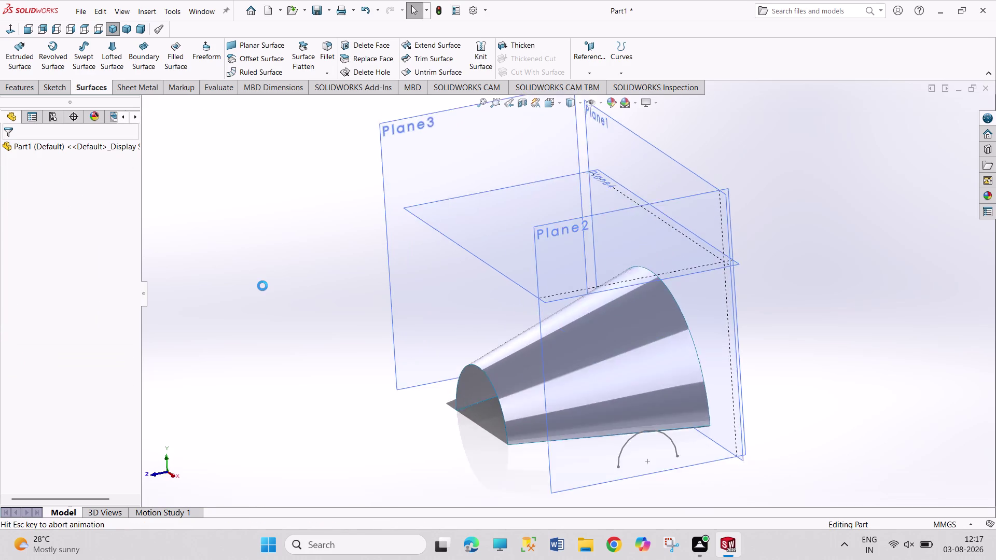
Undo back through Surface-Loft1, both planes and the arc sketches to an empty tree.
key(ctrl+z)
key(ctrl+z)
key(ctrl+z)
key(ctrl+z)
key(ctrl+z)
key(ctrl+z)
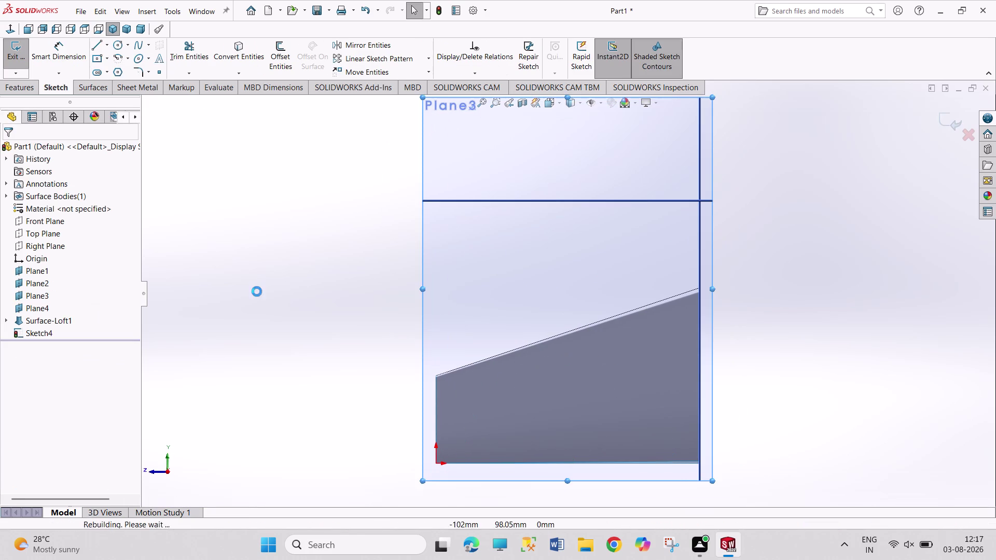
key(ctrl+z)
key(ctrl+z)
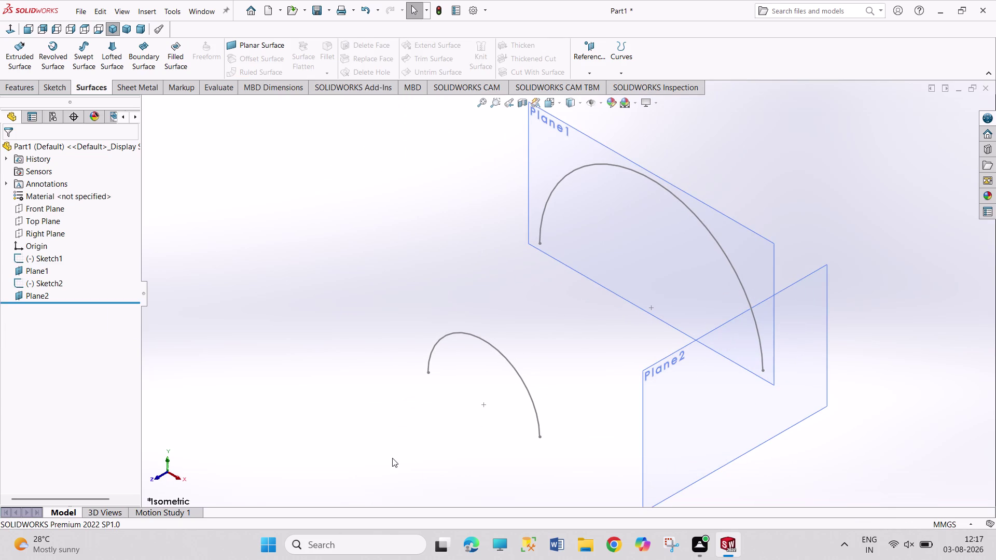
key(ctrl+z)
key(ctrl+z)
key(ctrl+z)
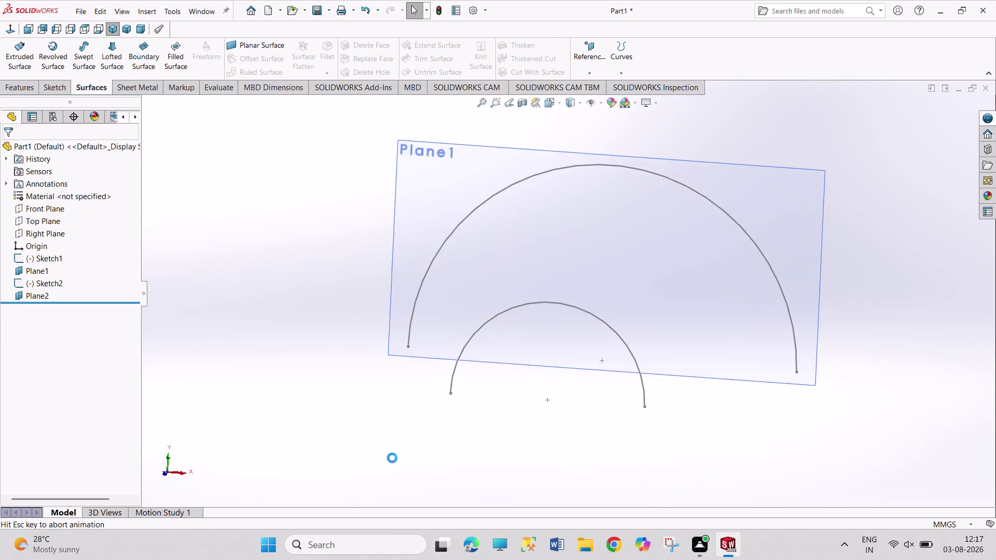
key(ctrl+z)
key(ctrl+z)
key(ctrl+z)
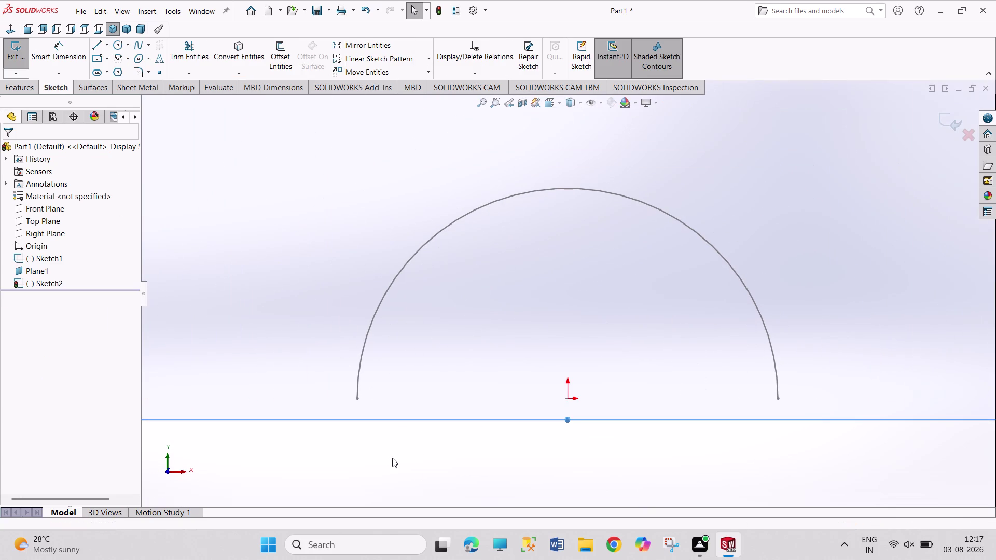
key(ctrl+z)
key(ctrl+z)
key(ctrl+z)
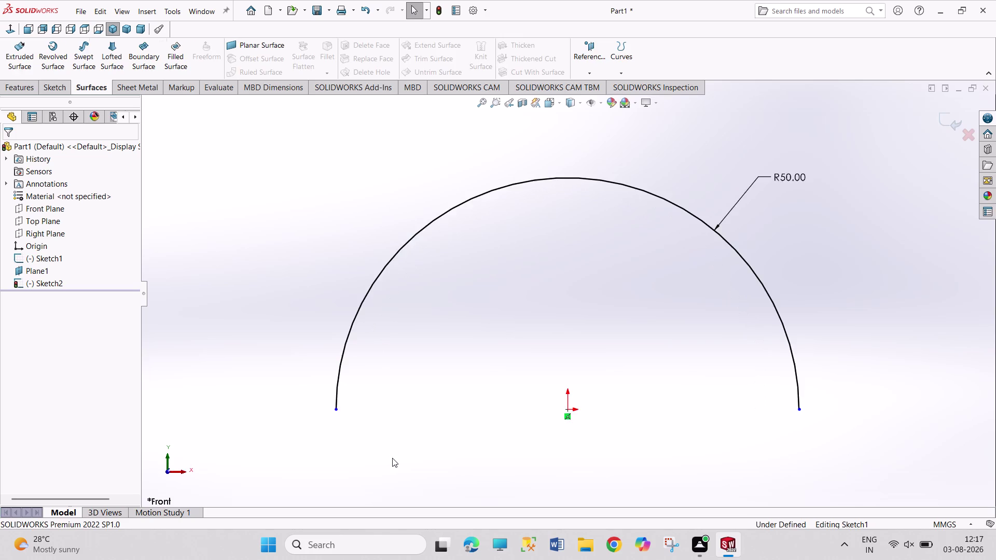
key(ctrl+z)
key(ctrl+z)
key(ctrl+z)
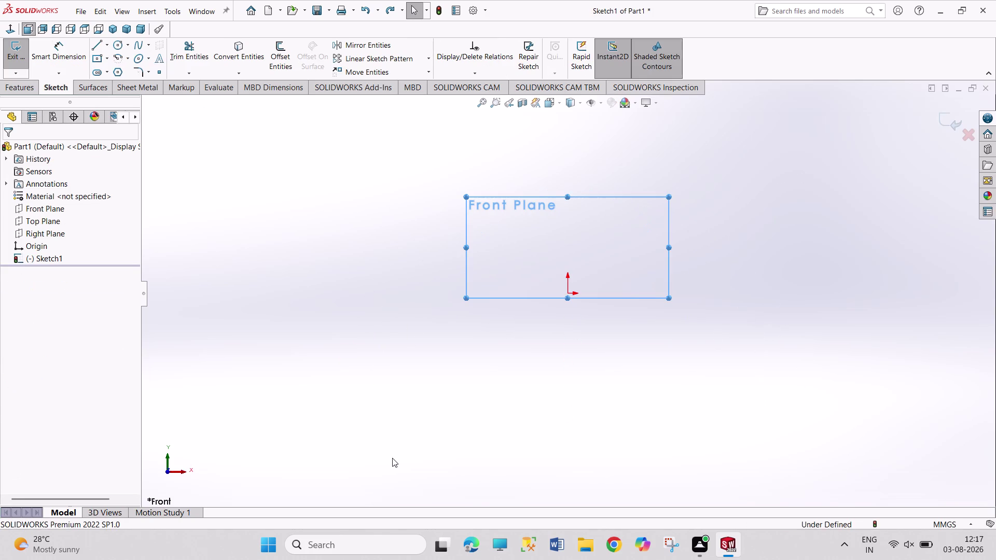
key(ctrl+z)
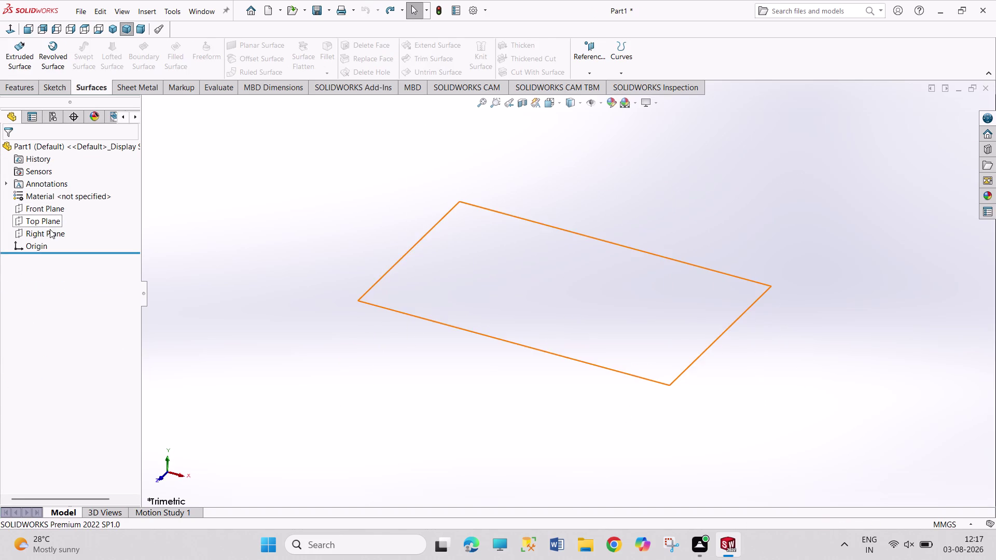
Create Plane5 offset 150 mm from Right Plane.
click(50, 229)
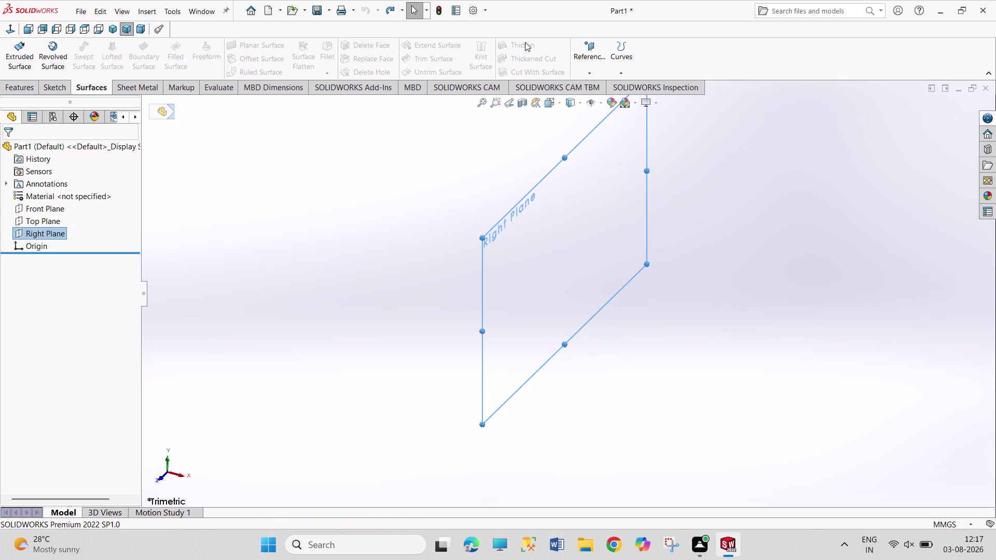
click(581, 59)
click(579, 82)
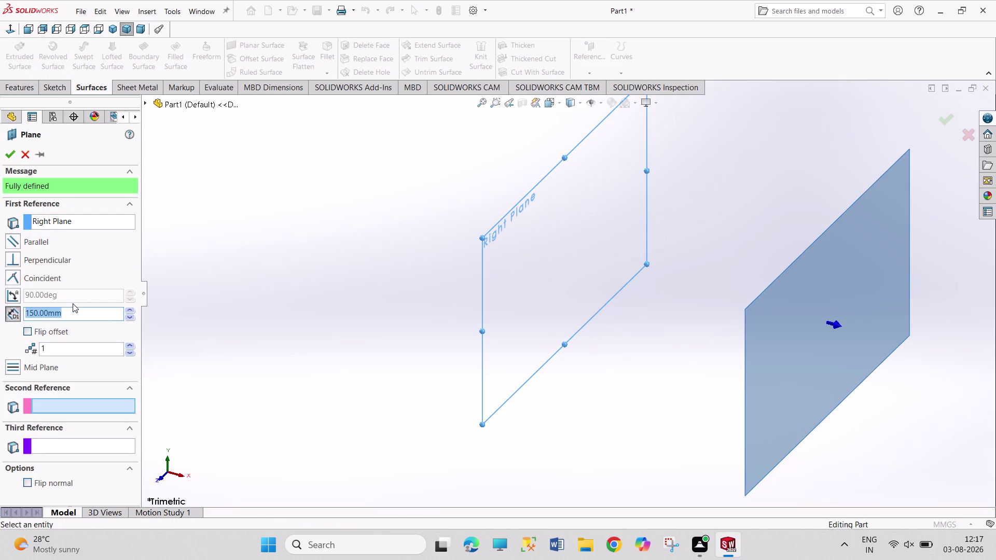
click(11, 157)
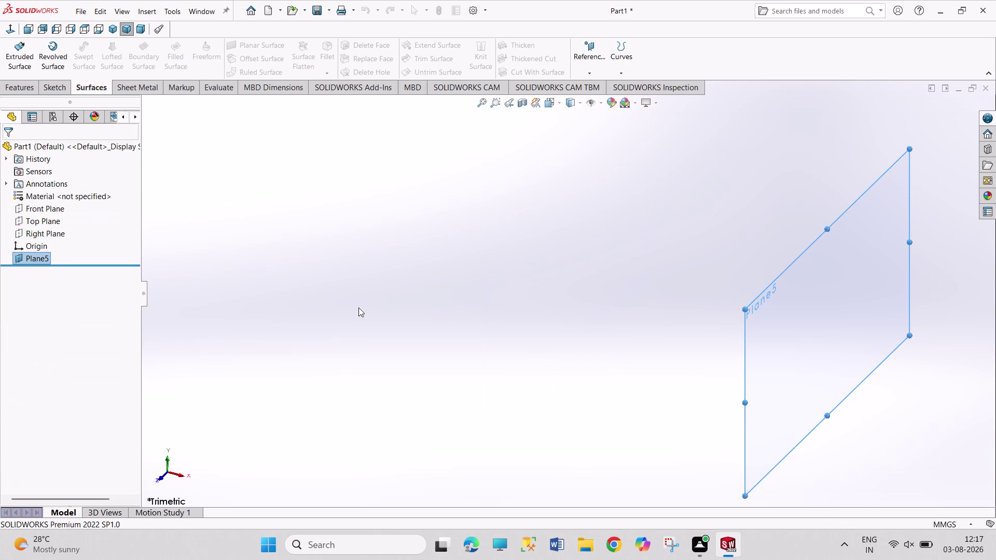
Create flipped Plane6, 150 mm on the opposite side of Right Plane.
click(54, 234)
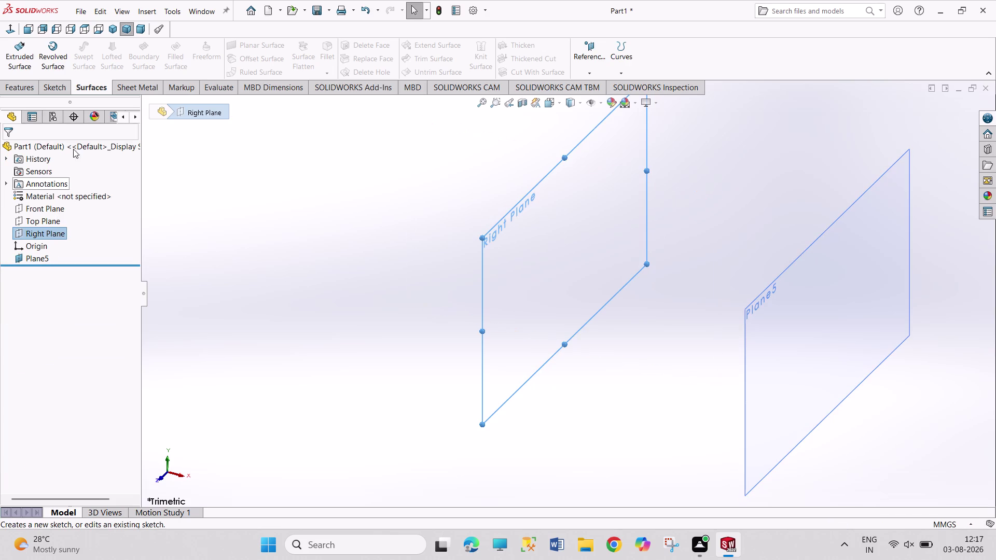
click(587, 58)
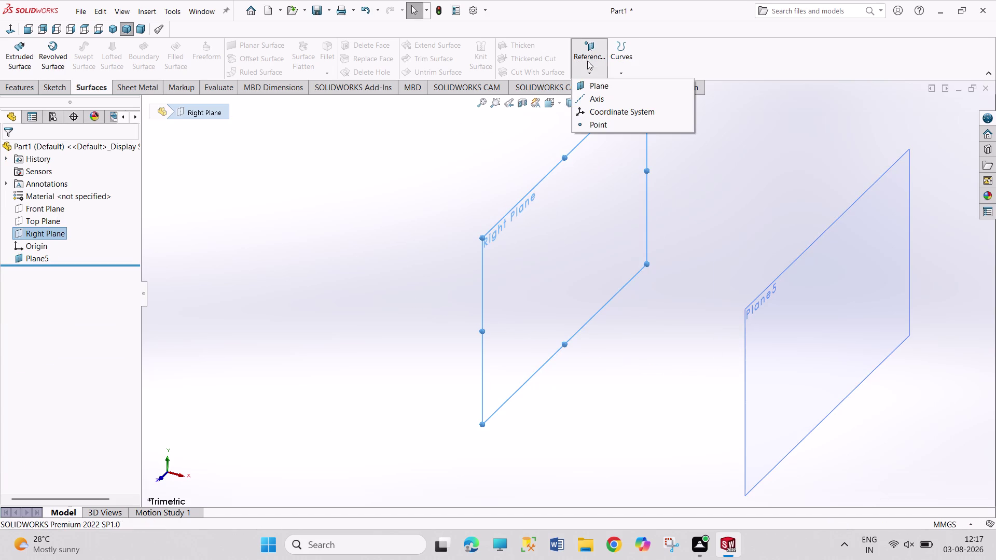
click(590, 88)
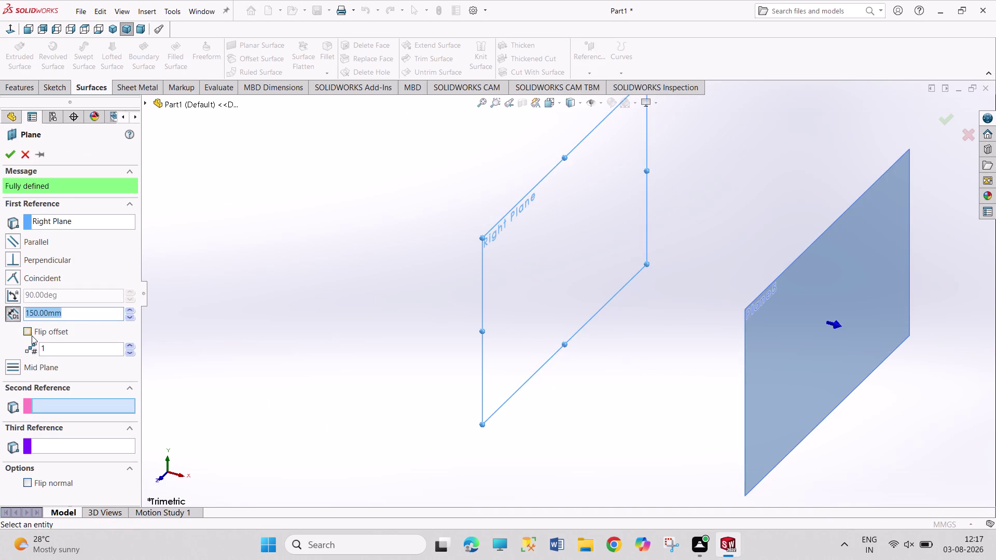
click(29, 334)
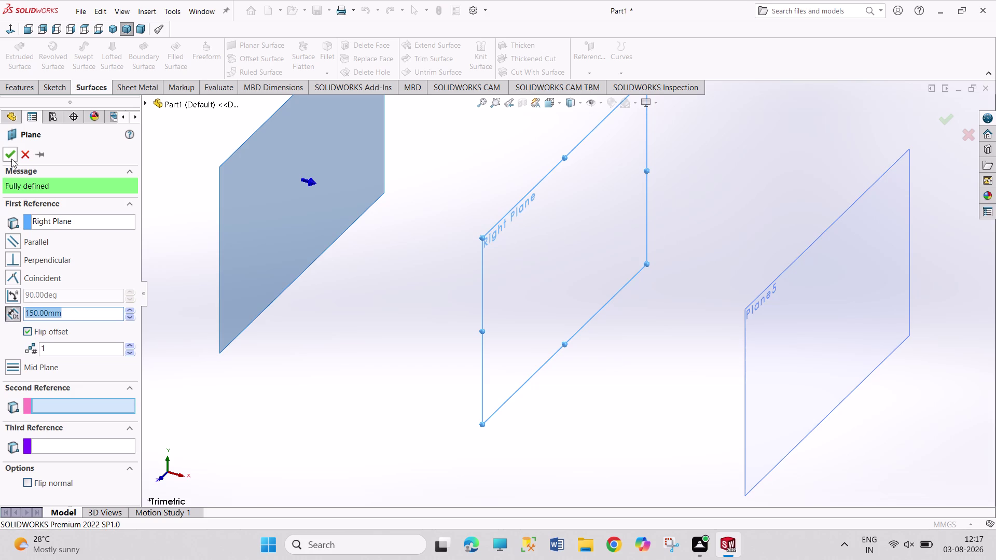
click(11, 157)
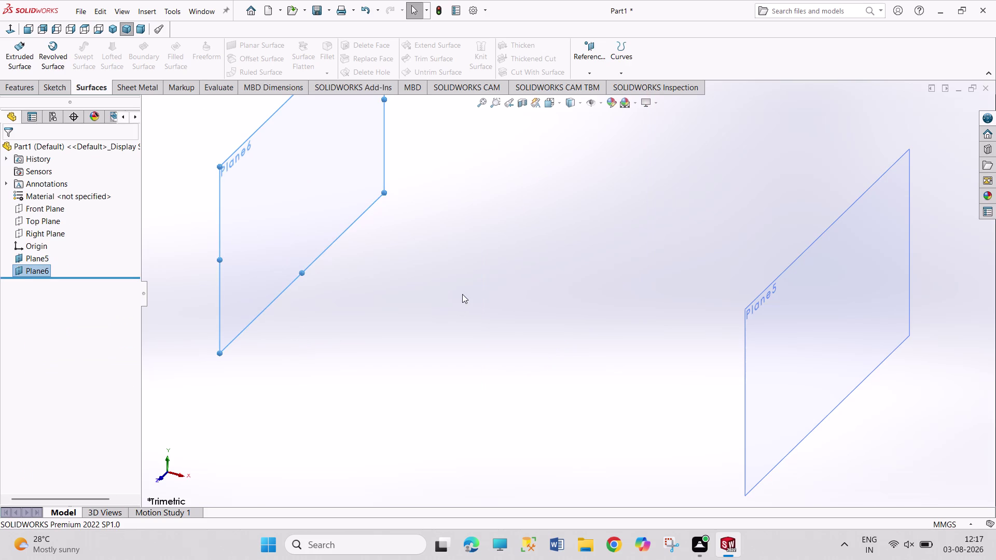
scroll(up, 3)
scroll(up, 3)
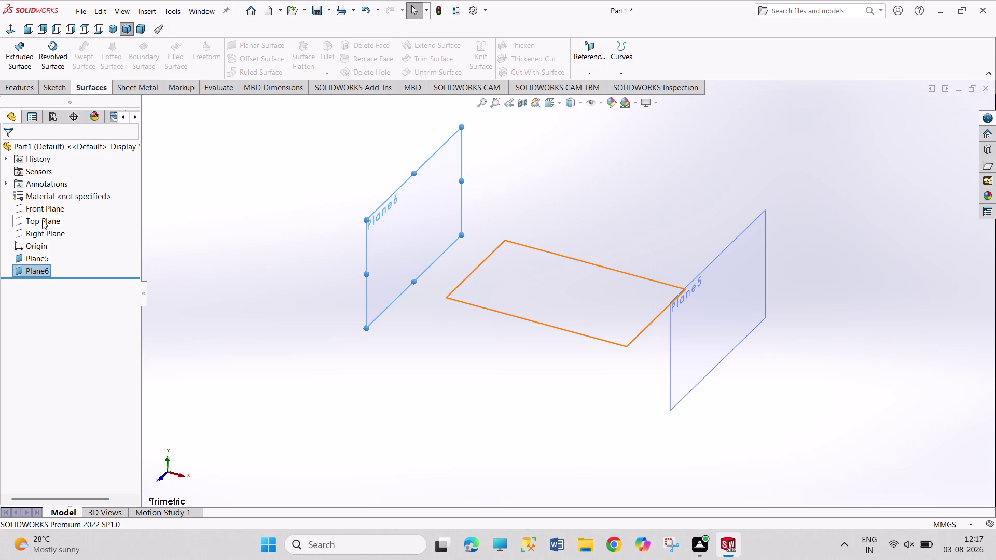
Create Plane7 150 mm above Top Plane.
click(42, 220)
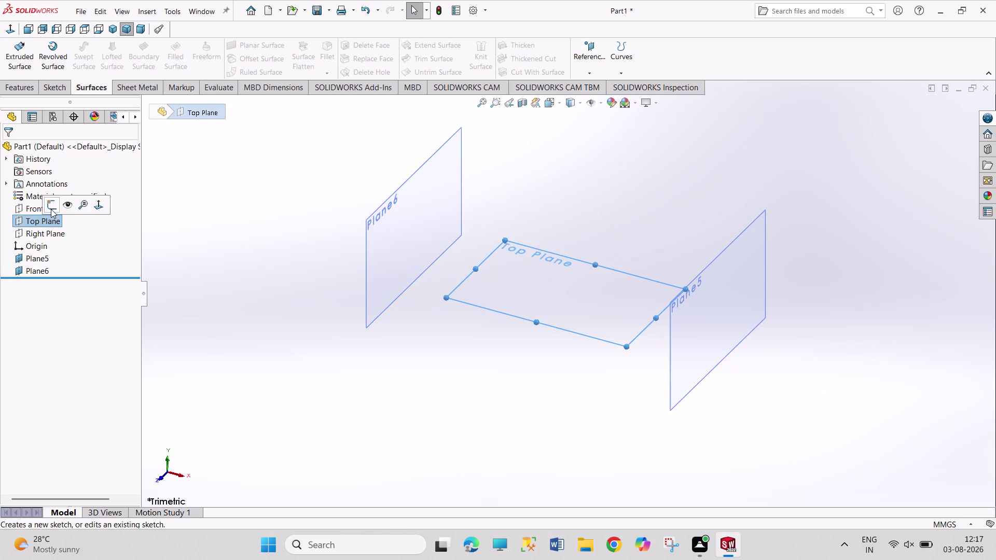
click(583, 71)
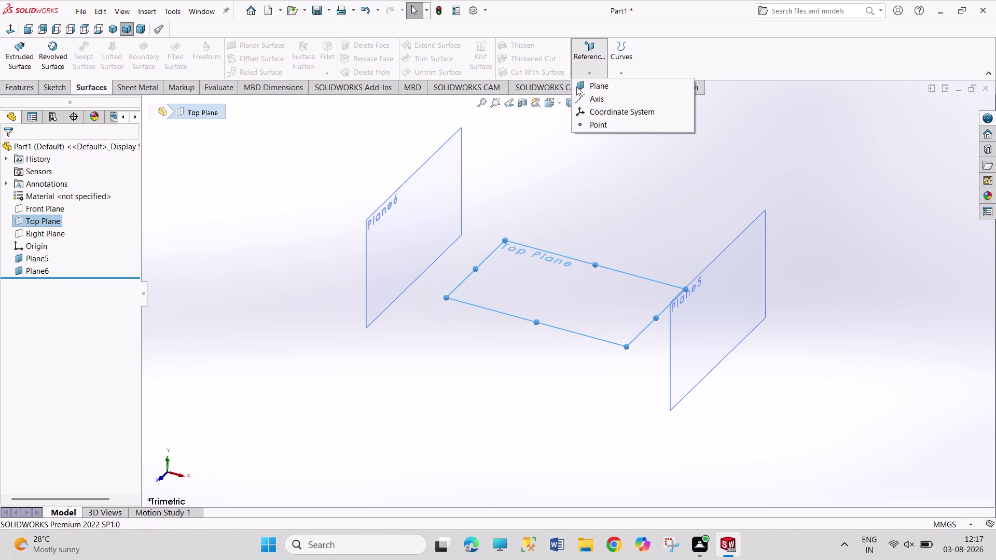
click(586, 88)
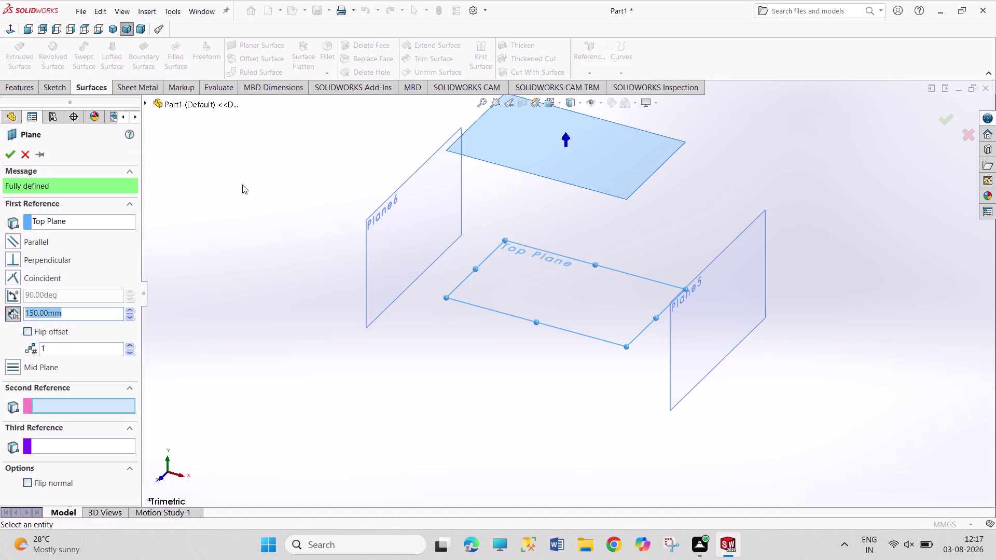
click(13, 153)
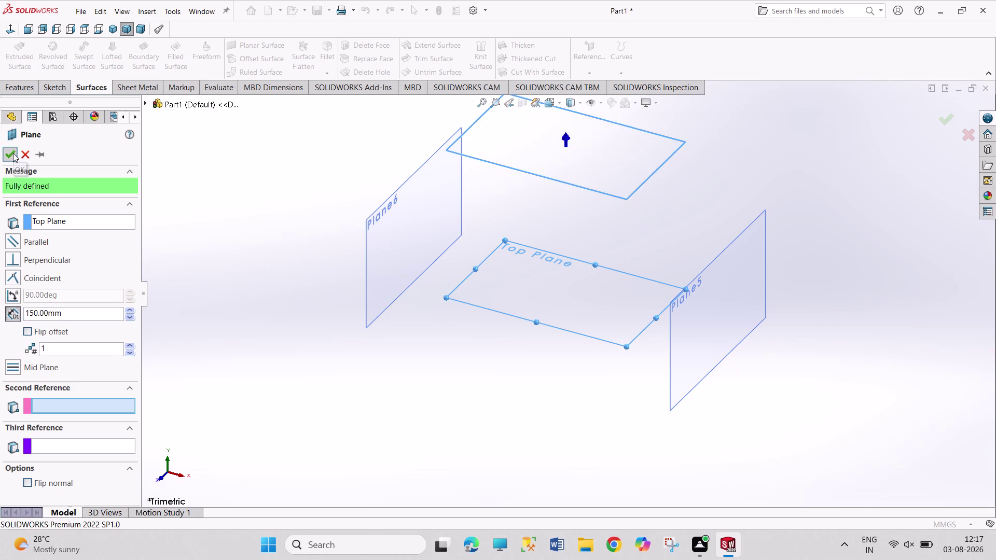
click(279, 341)
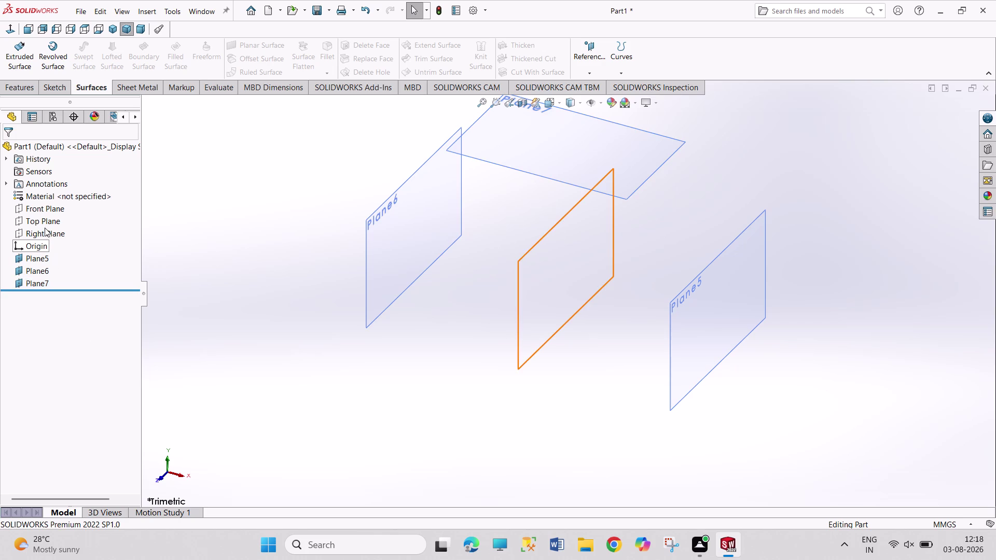
click(48, 209)
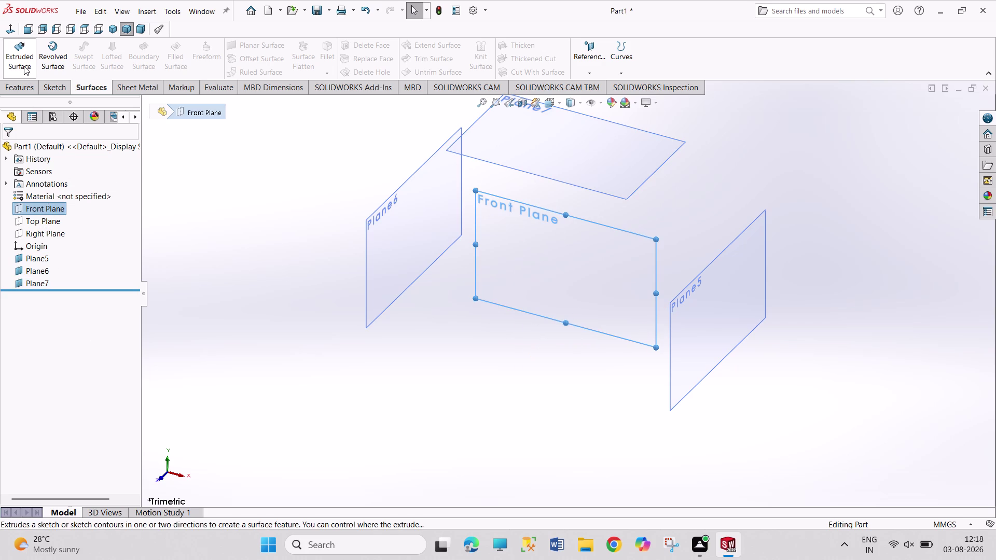
Create Plane8 offset 75 mm from Front Plane.
click(592, 58)
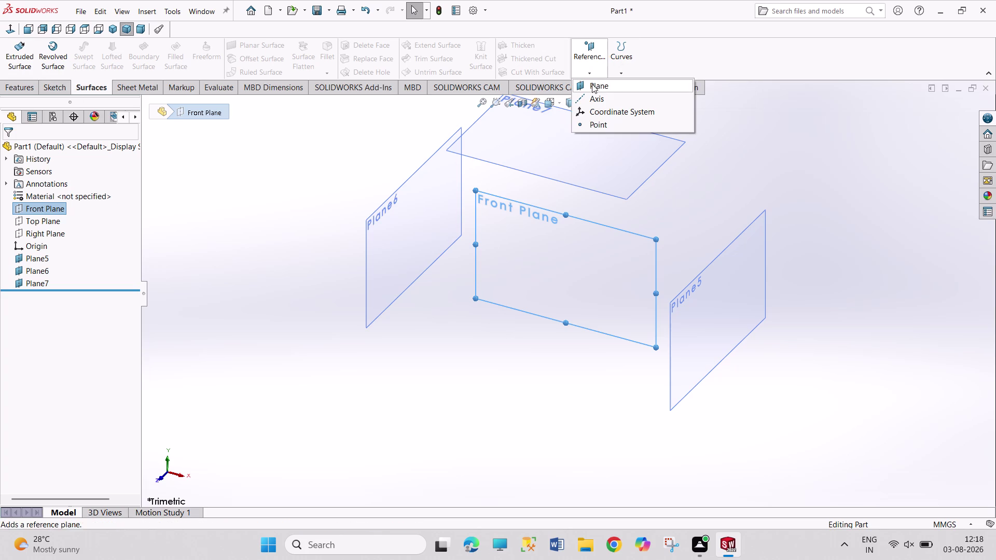
click(591, 84)
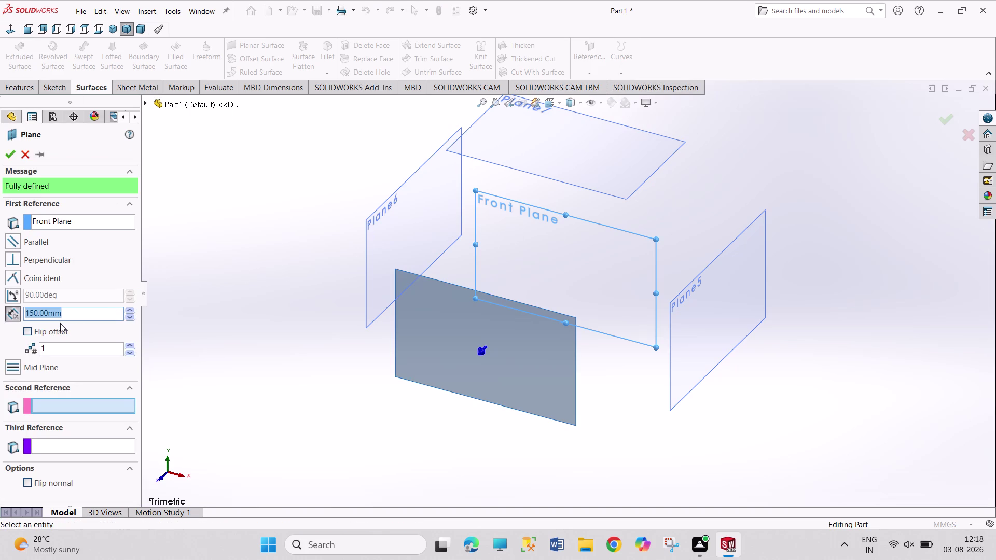
text(75)
key(Return)
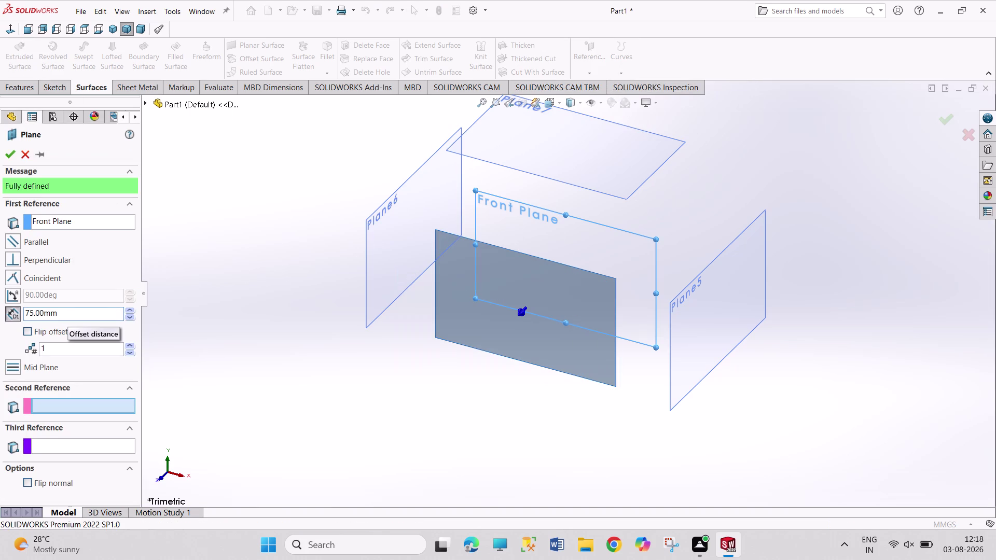
click(6, 153)
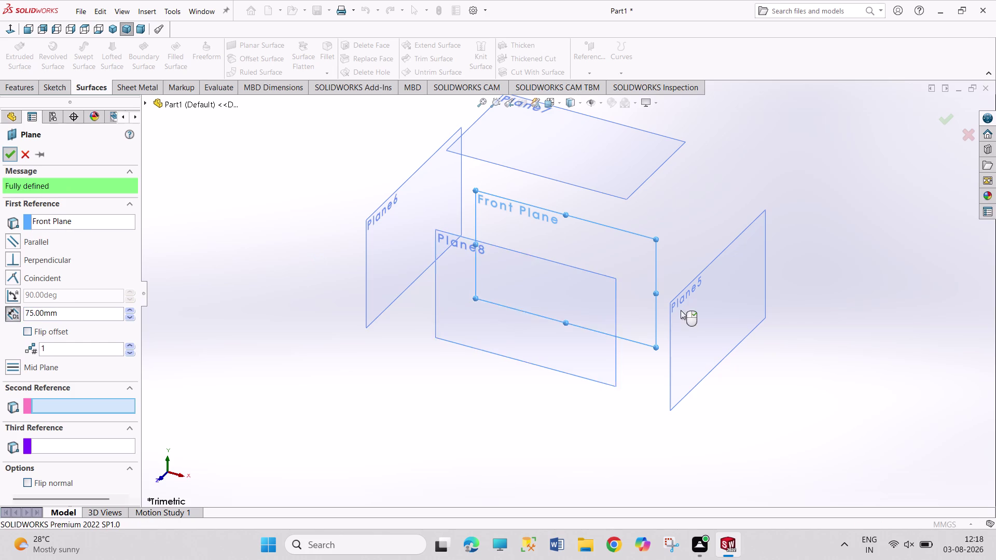
Create flipped Plane9 75 mm behind Front Plane, then start a sketch on Plane8.
click(40, 208)
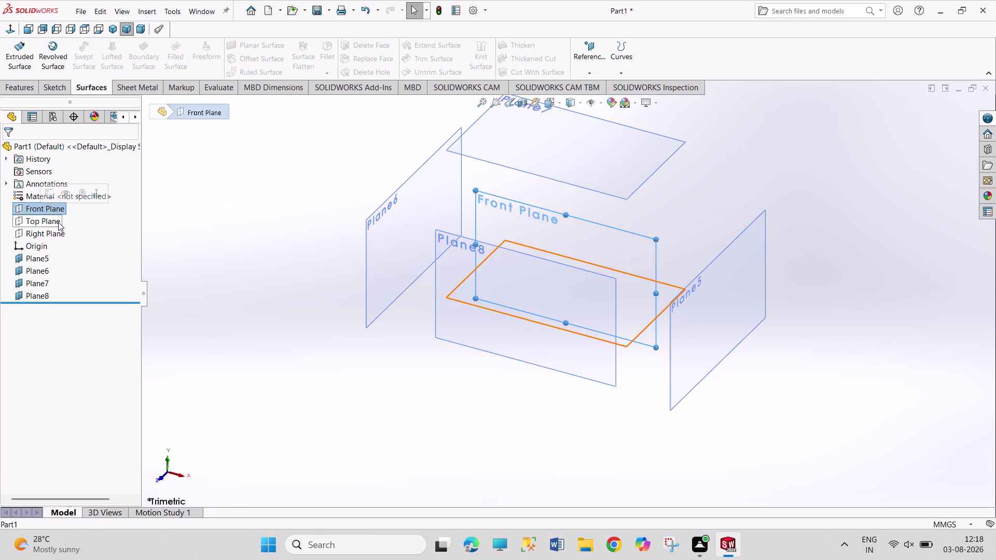
click(590, 67)
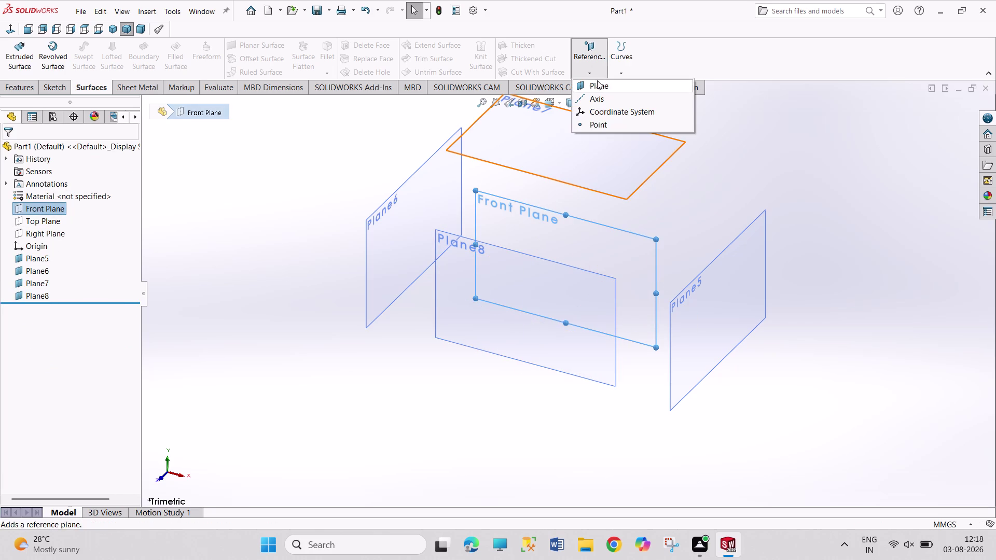
click(598, 82)
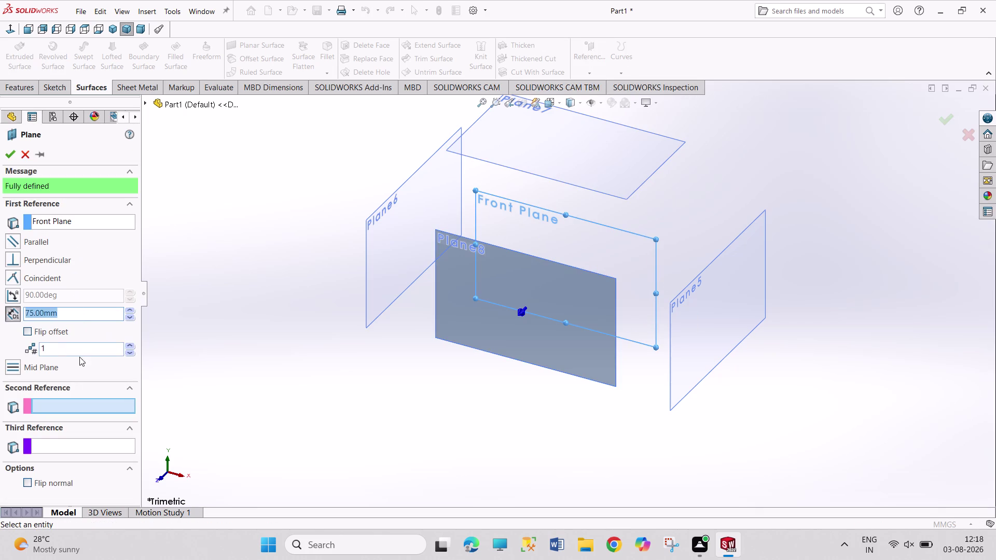
click(45, 333)
click(9, 154)
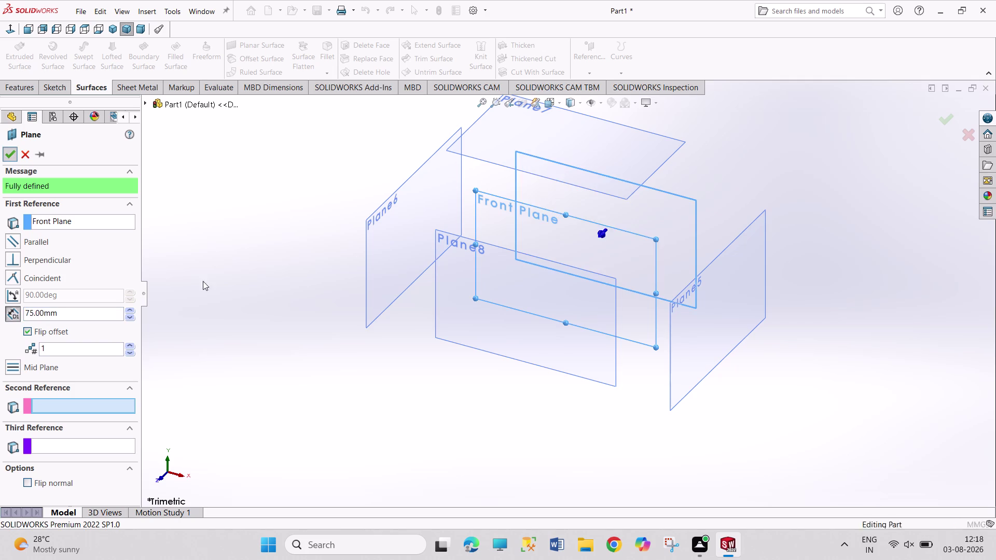
click(399, 409)
click(531, 312)
click(579, 284)
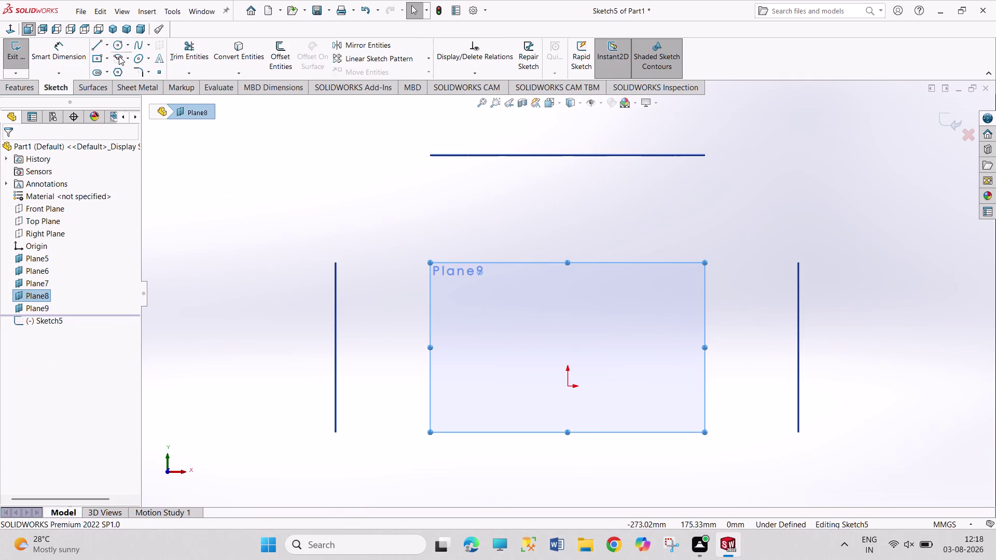
Draw a semicircular centrepoint arc centred on the origin.
drag(119, 56, 121, 62)
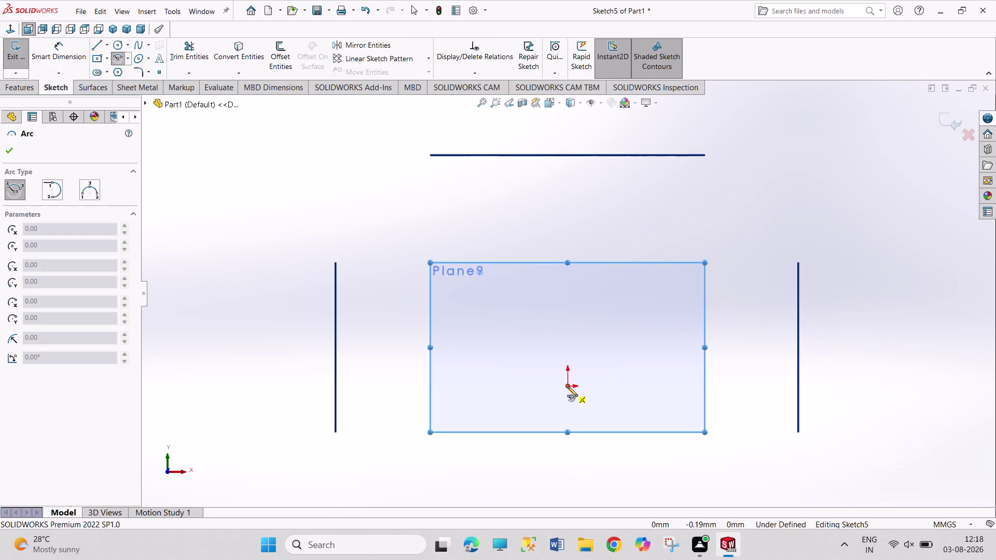
click(567, 386)
click(642, 386)
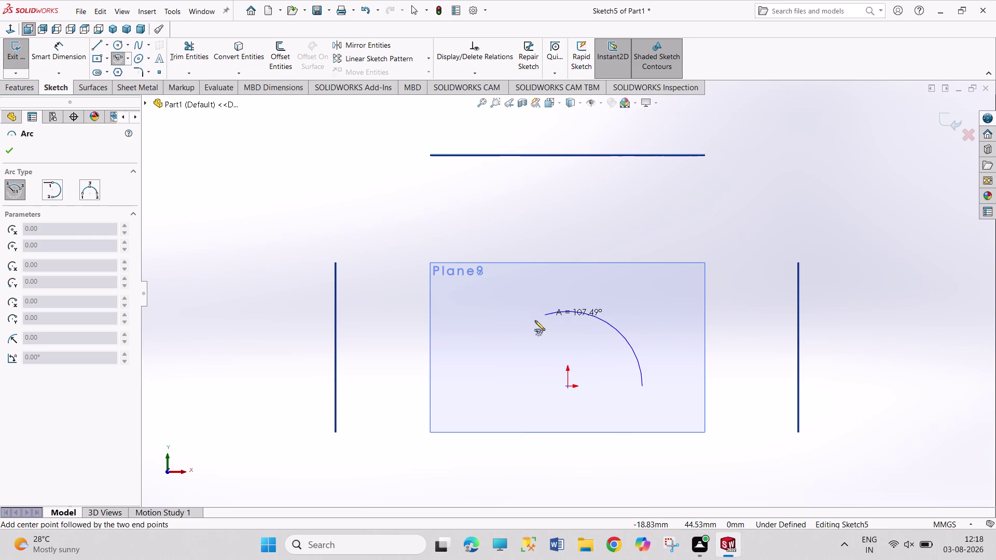
click(489, 385)
right_drag(468, 337, 486, 243)
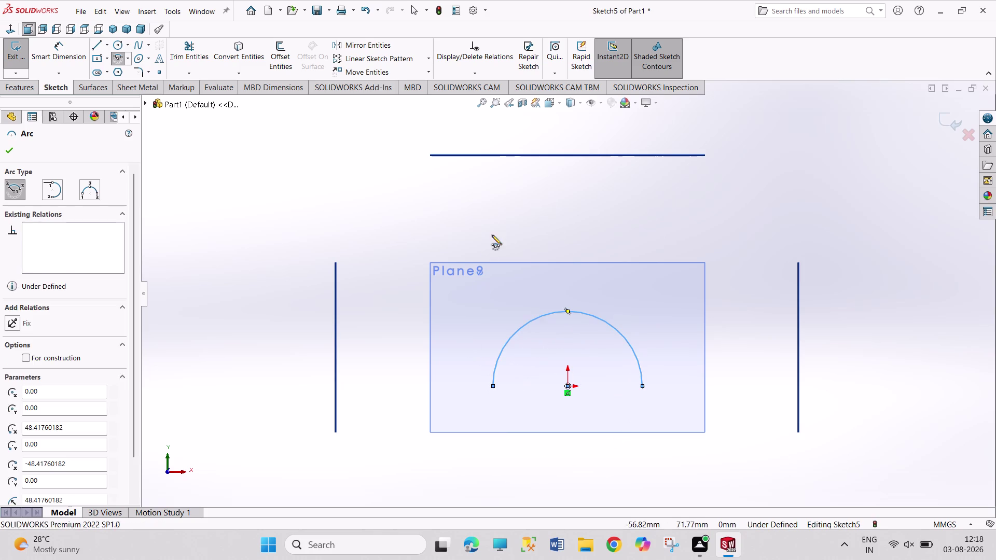
Dimension the arc radius as 50*2 (100) and exit Sketch5.
right_drag(486, 242, 489, 236)
click(594, 315)
click(609, 292)
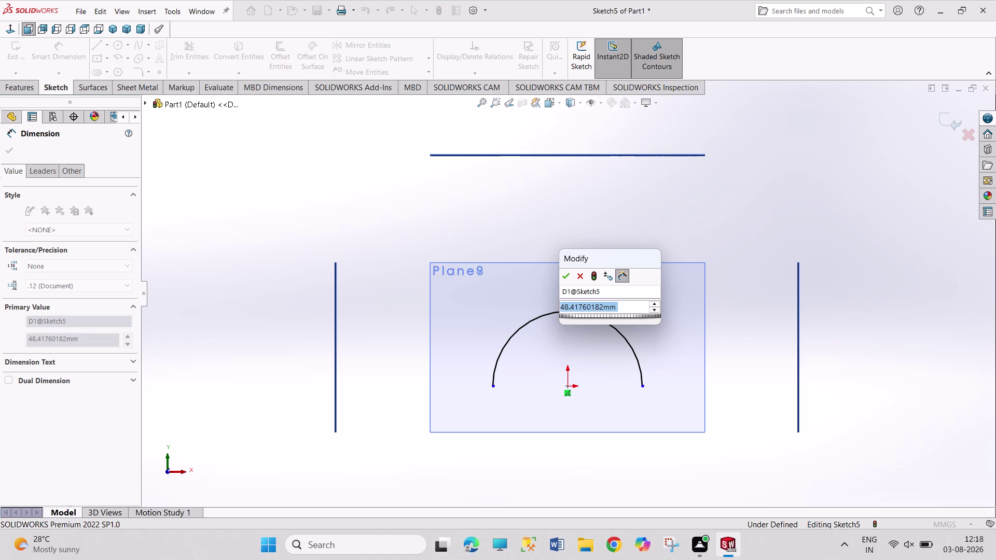
text(5)
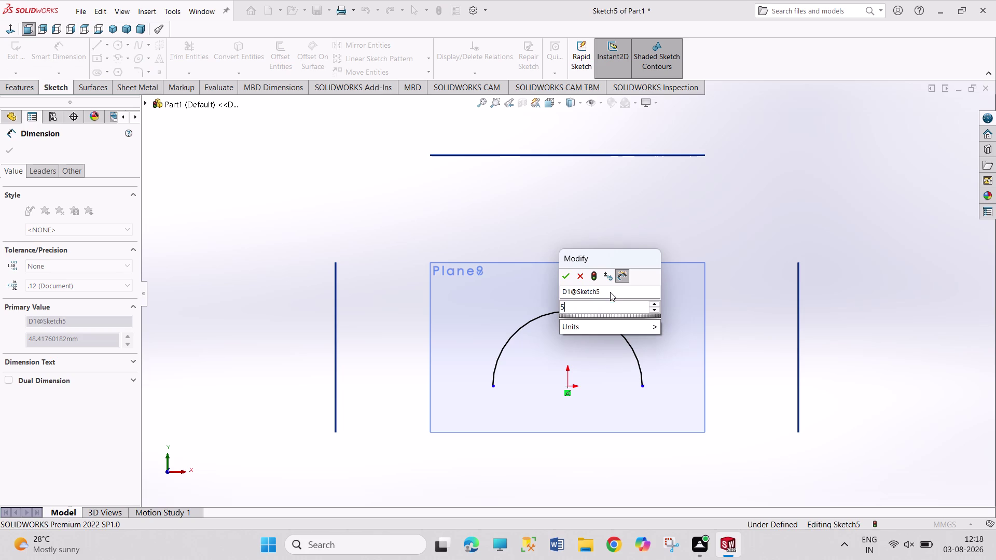
text(0)
text(*2)
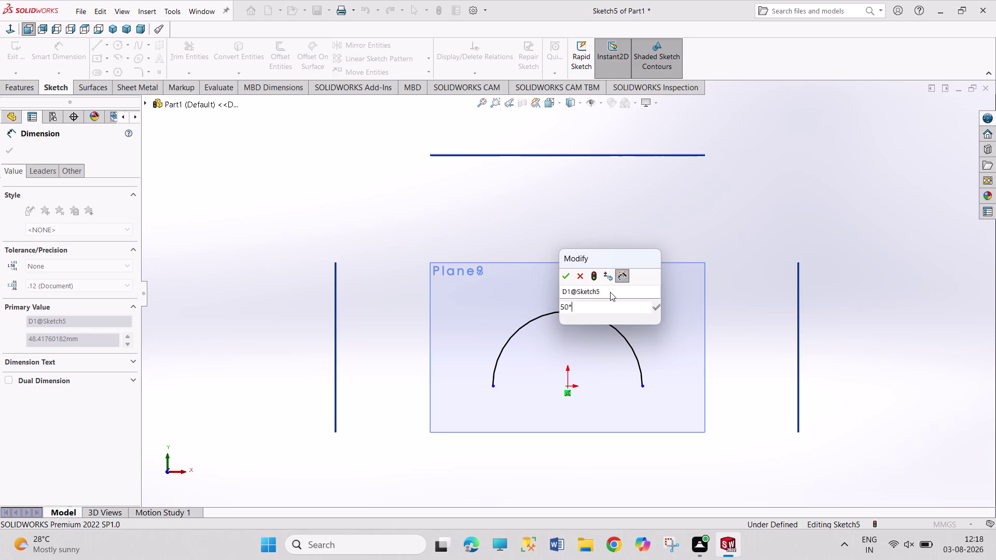
key(Return)
right_drag(713, 290, 719, 288)
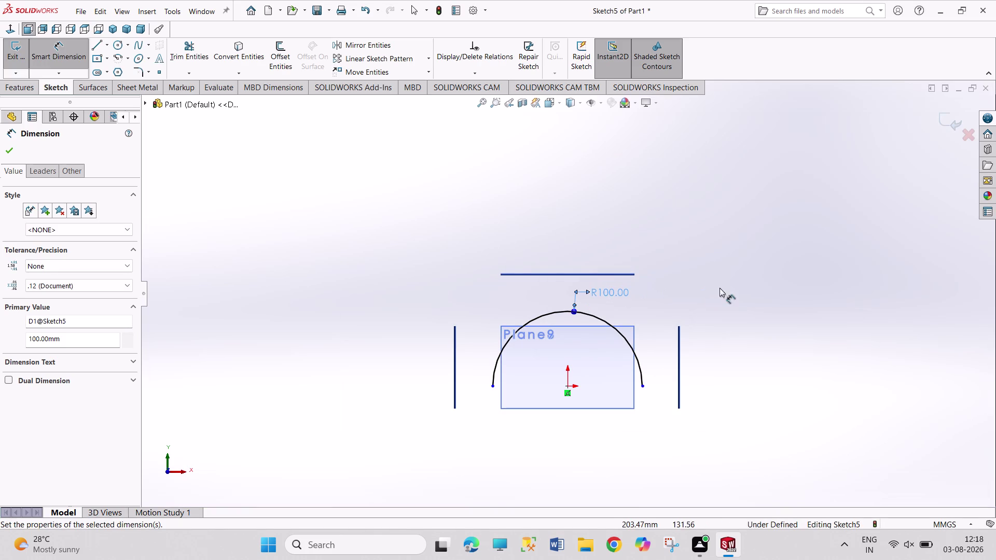
right_drag(718, 289, 720, 288)
click(731, 328)
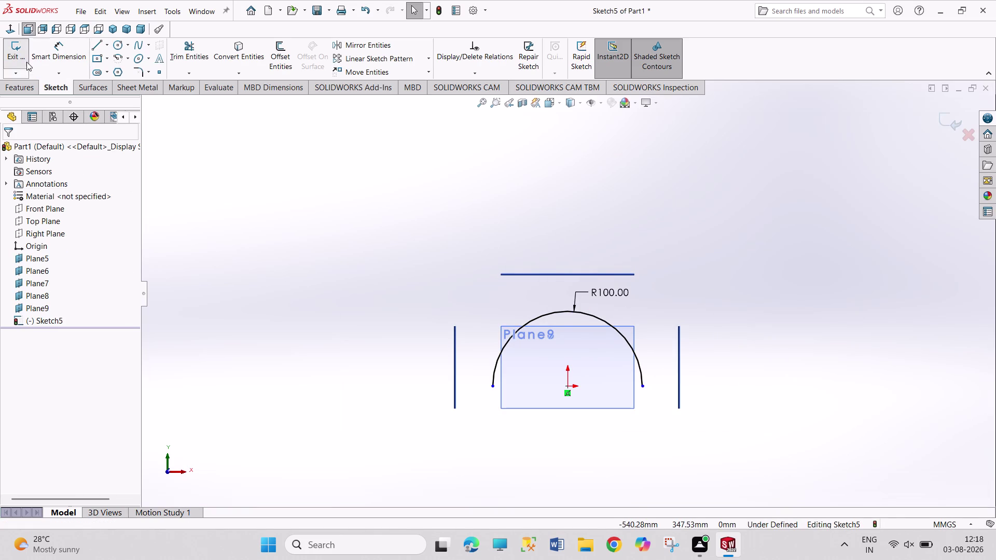
click(24, 58)
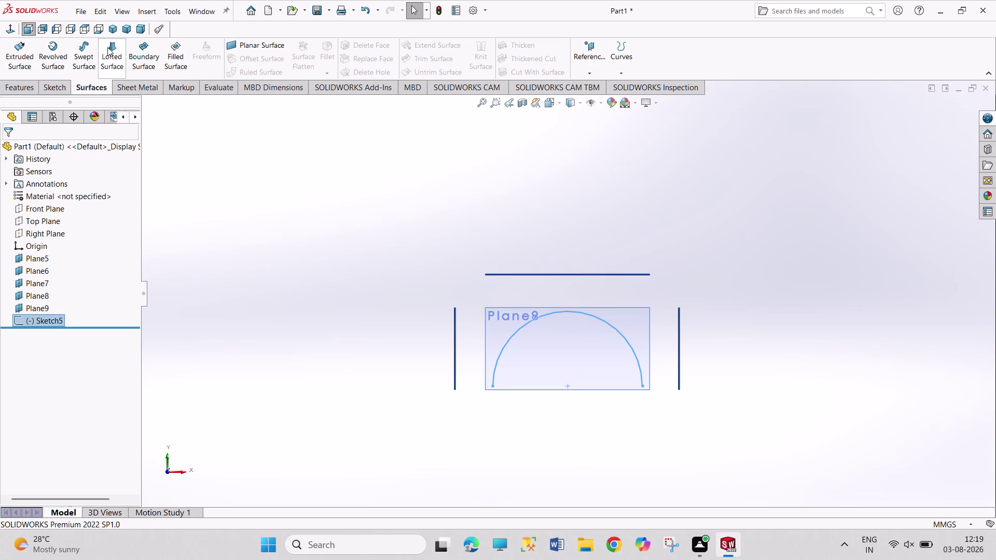
click(126, 24)
Sketch a large semicircular centrepoint arc centred on the origin on Plane9.
click(688, 286)
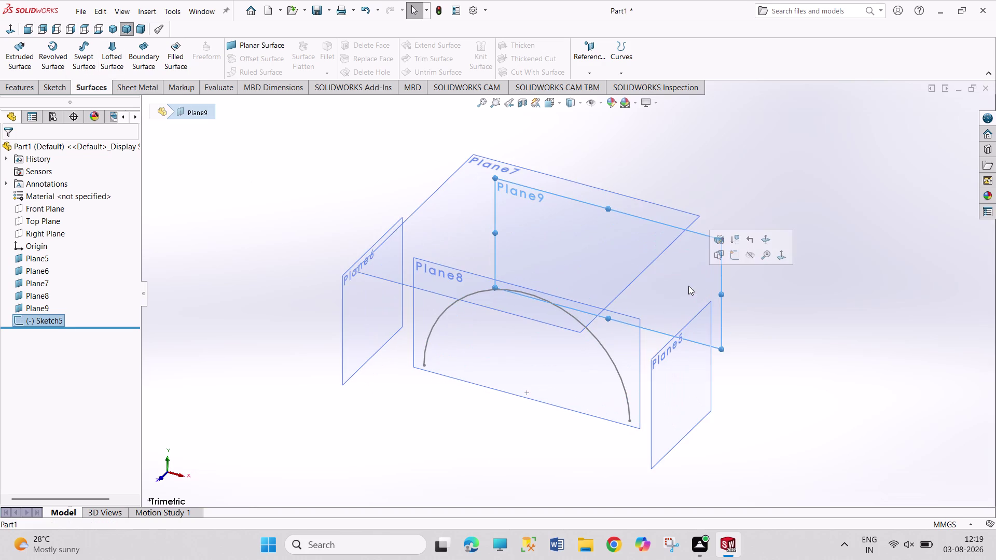
click(735, 259)
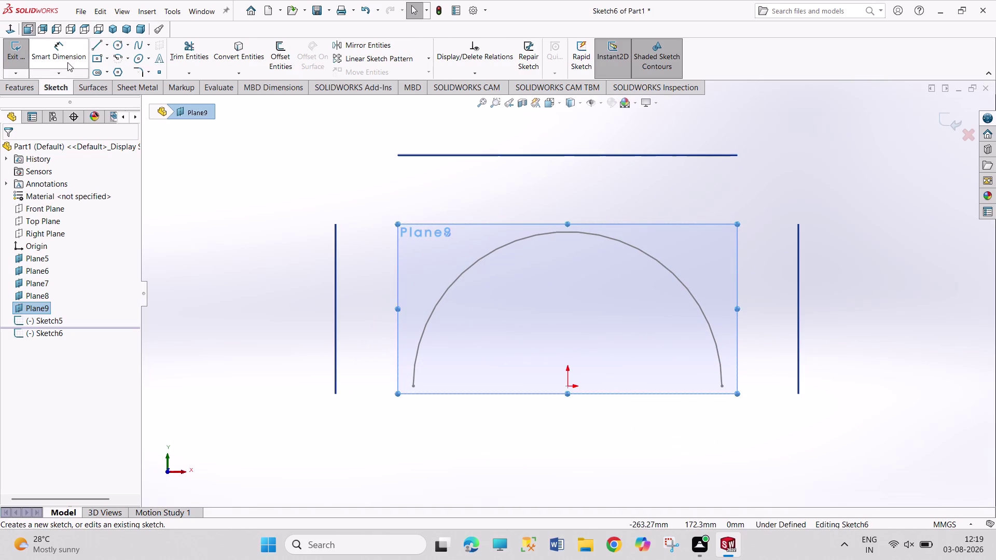
click(117, 56)
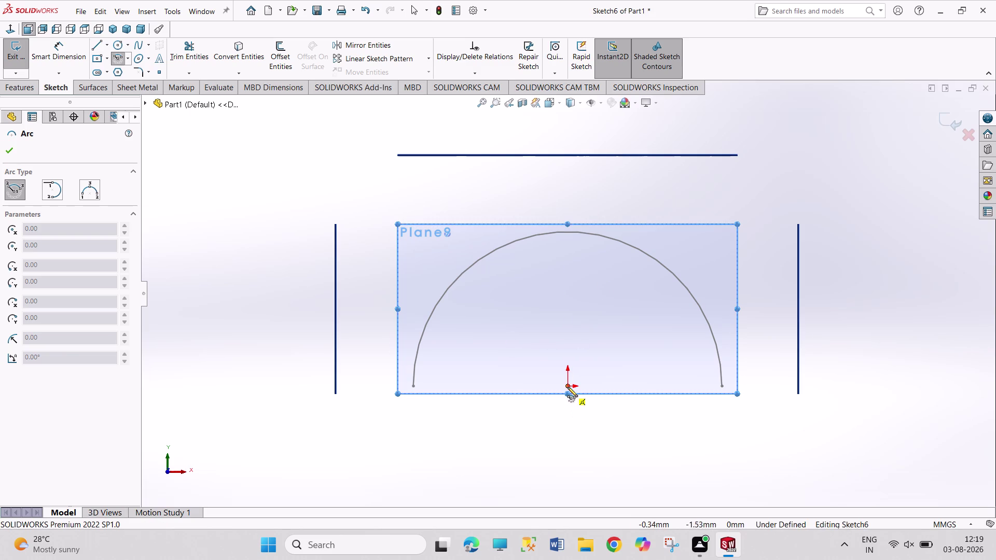
click(567, 386)
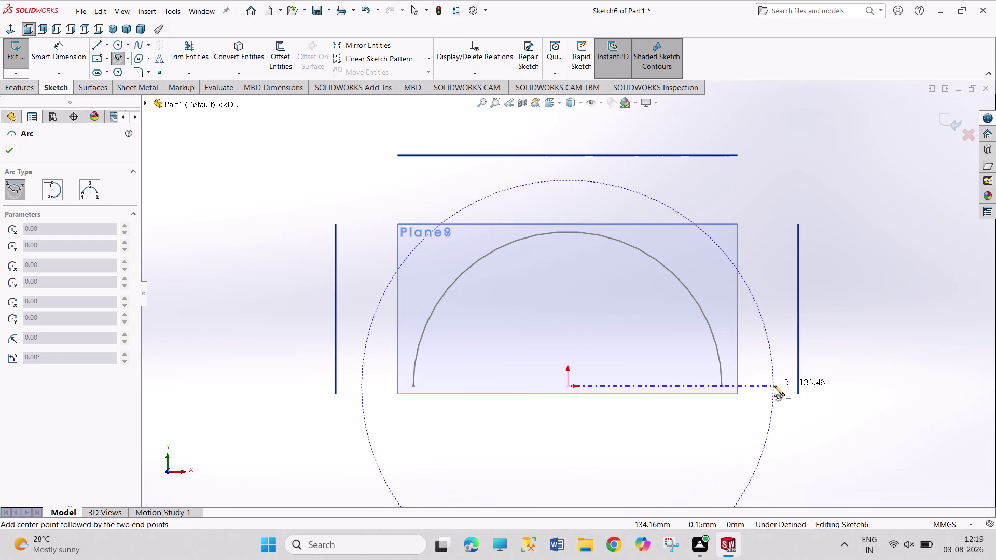
click(774, 387)
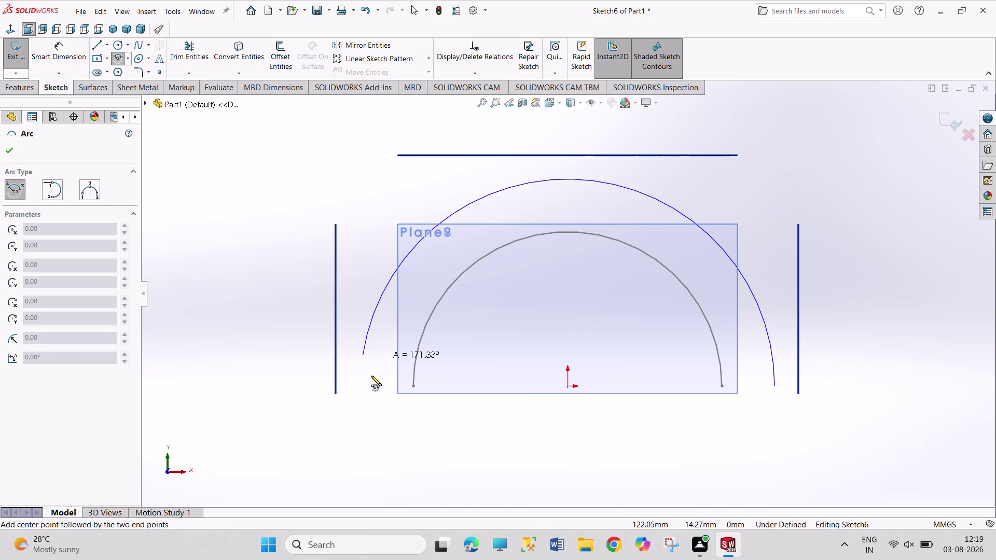
click(361, 388)
Dimension the arc radius to 100 and exit Sketch6.
right_drag(398, 437, 382, 331)
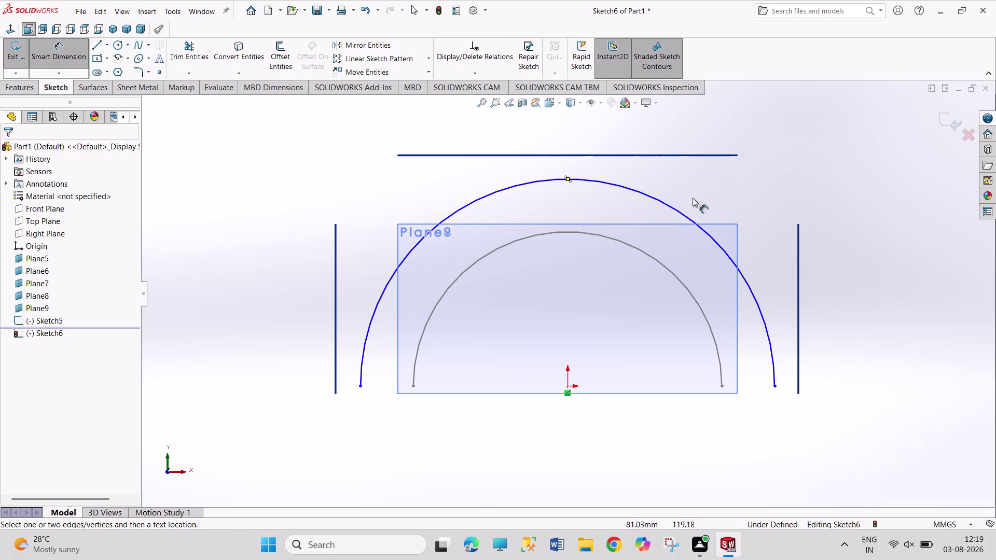
click(676, 208)
click(721, 191)
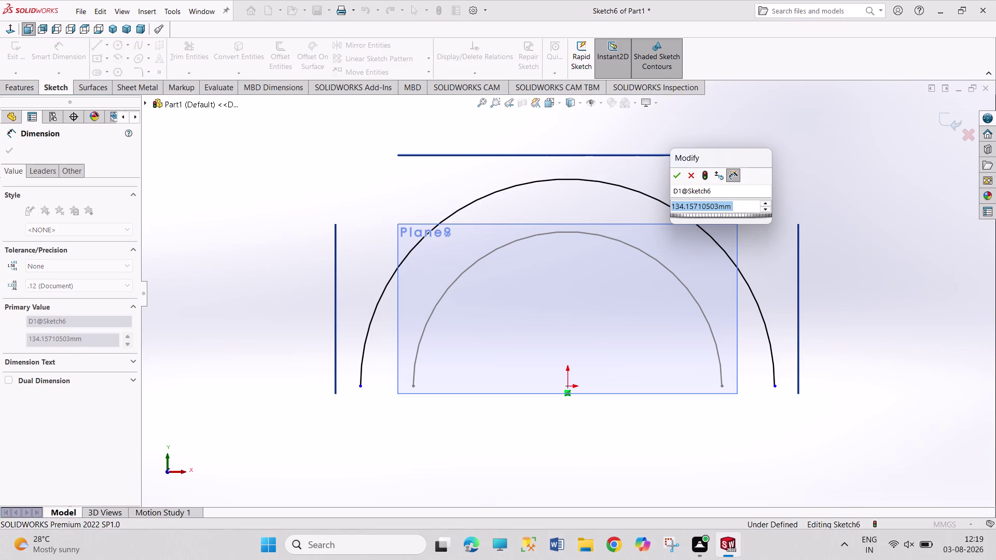
text(100)
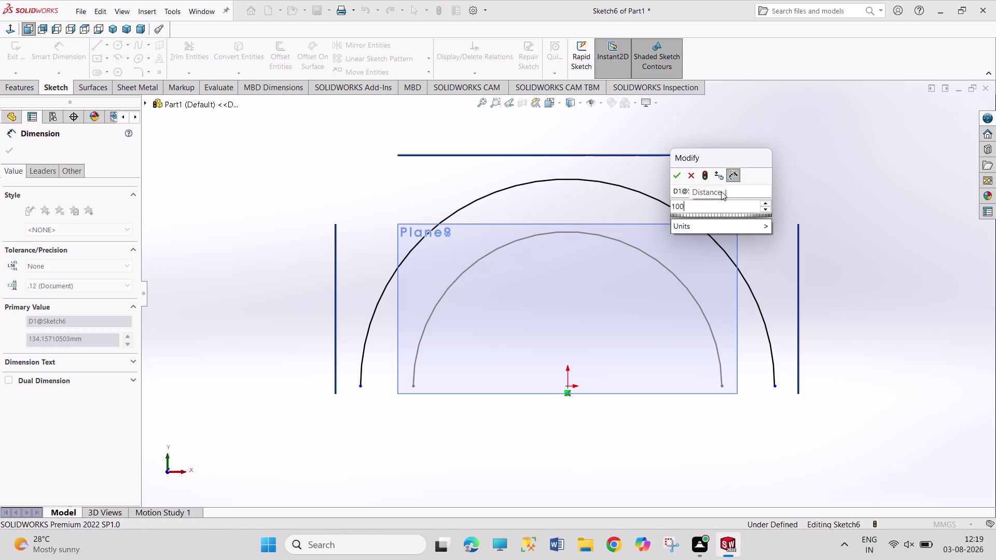
key(Return)
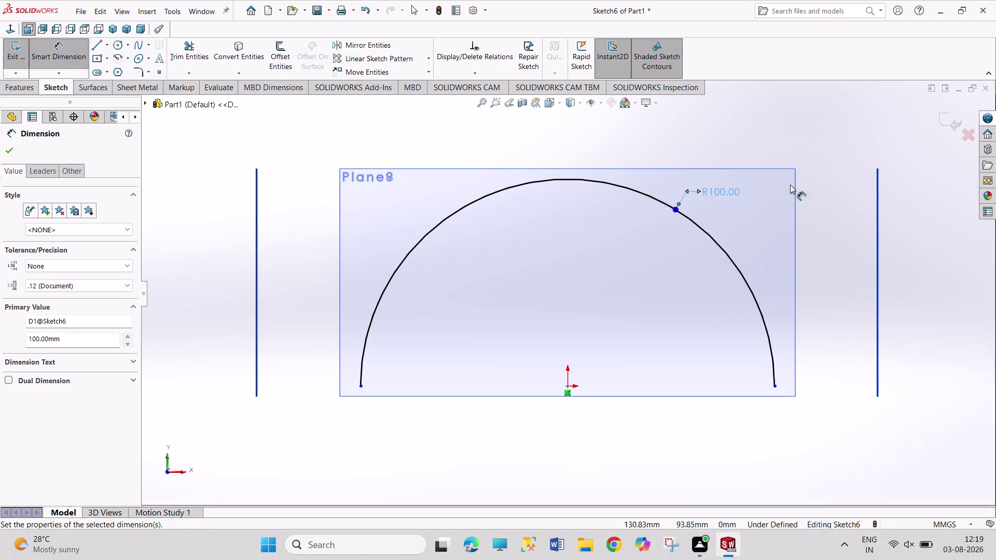
right_click(837, 147)
click(856, 183)
click(12, 56)
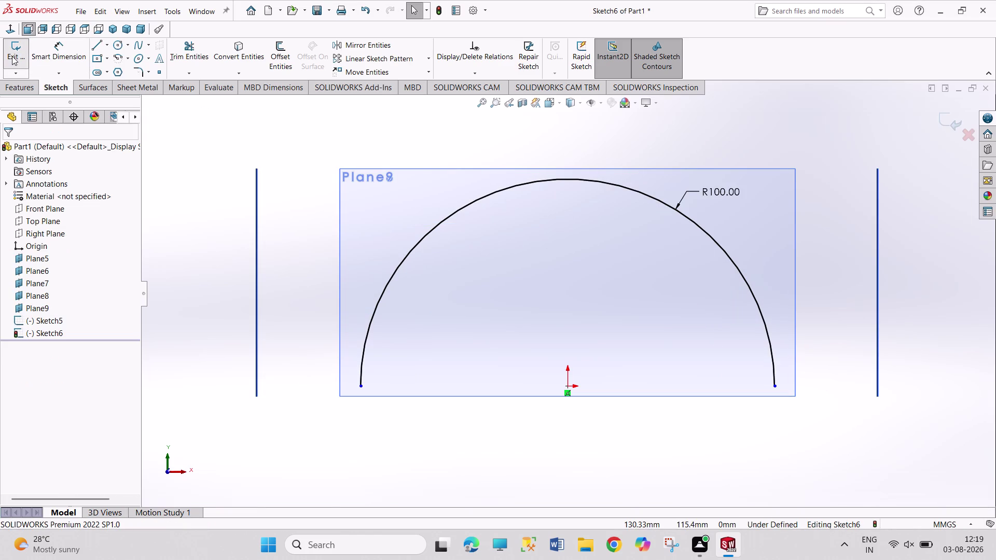
click(115, 31)
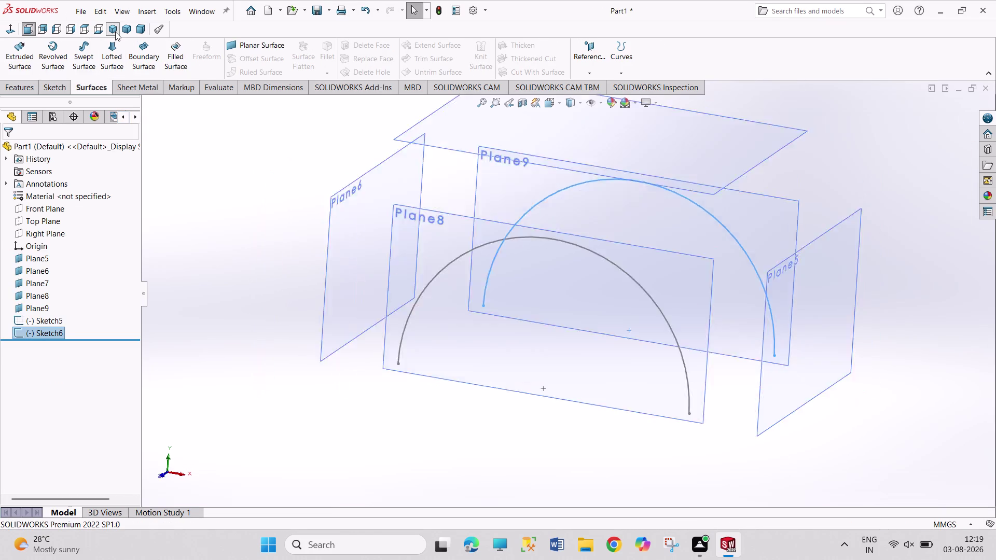
Edit Sketch5, change the R100 arc dimension to 50, and exit the sketch.
middle_drag(520, 378, 560, 337)
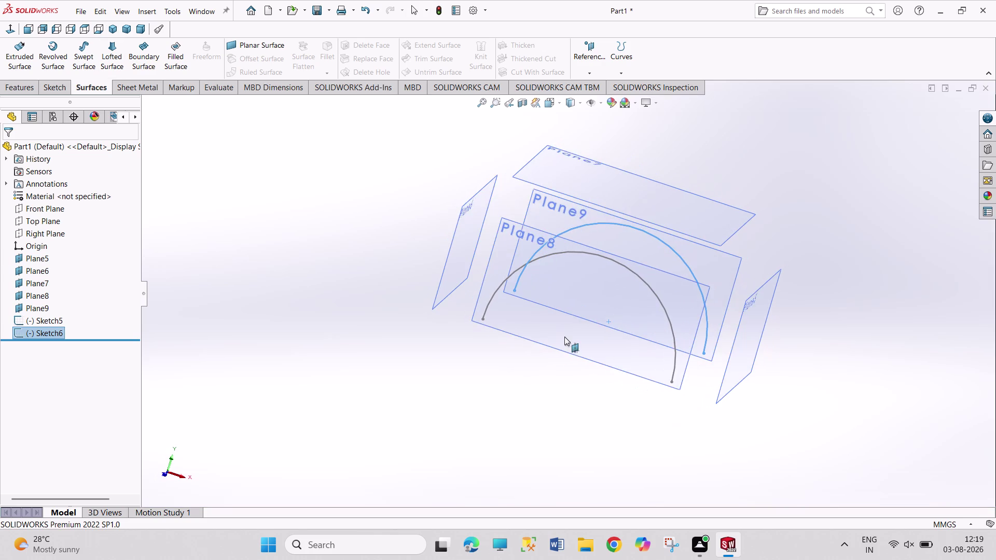
double_click(647, 284)
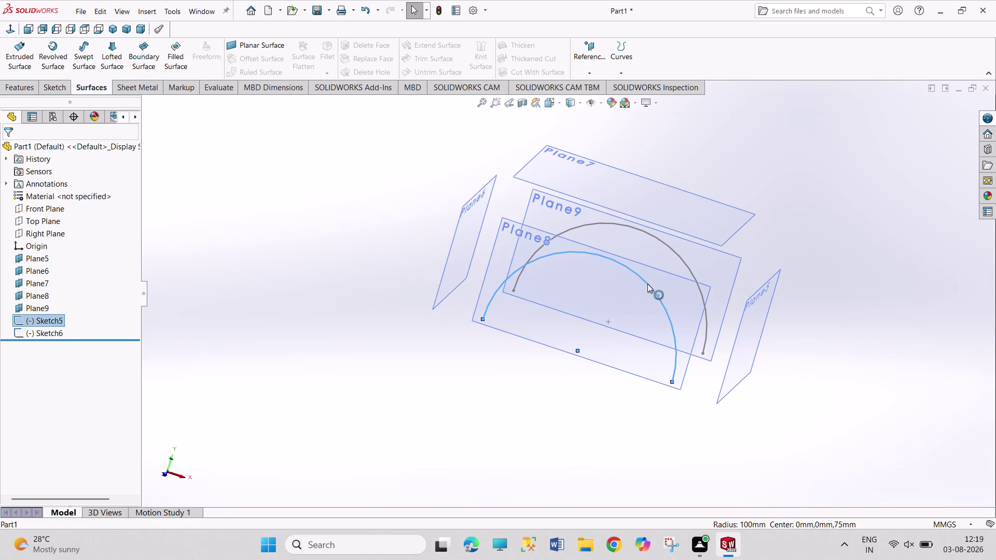
click(187, 279)
click(36, 320)
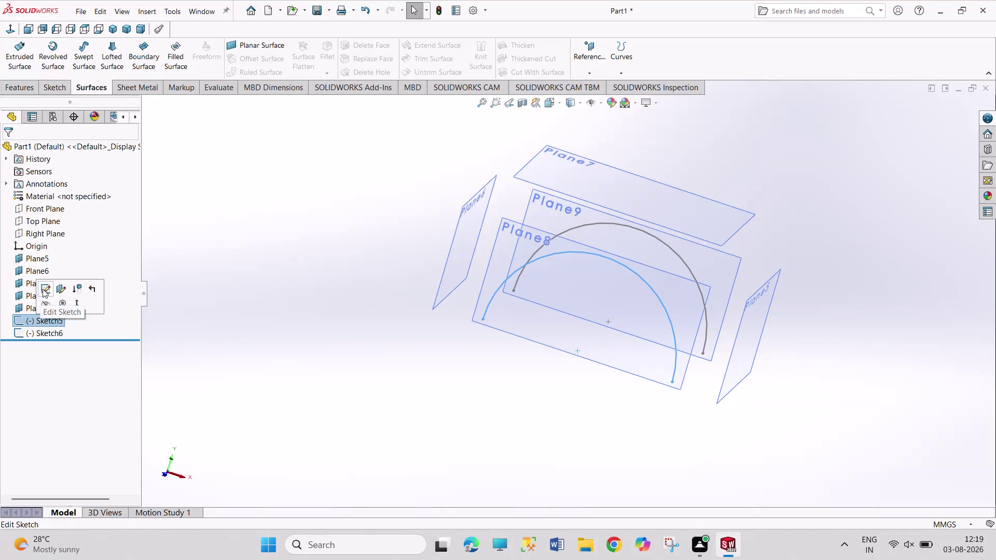
click(43, 286)
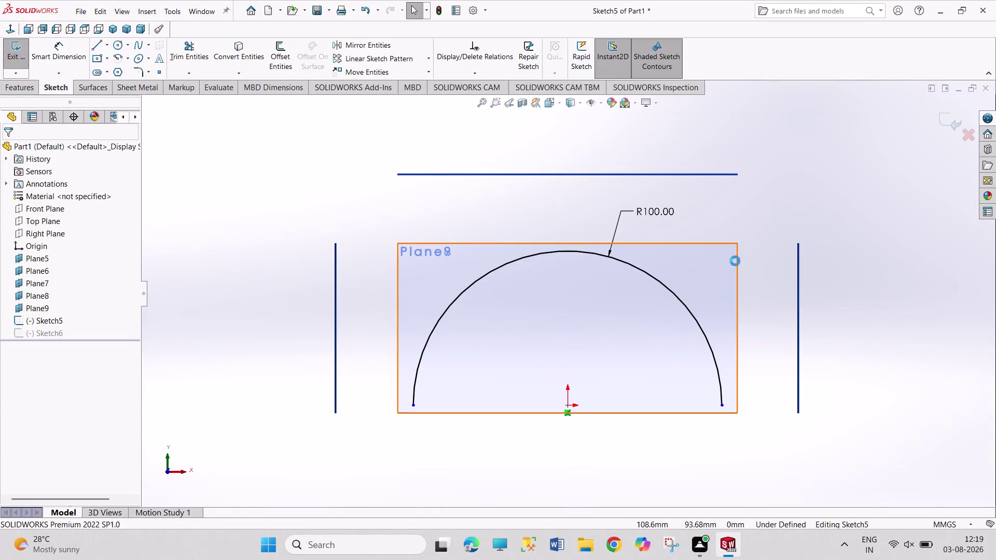
double_click(668, 212)
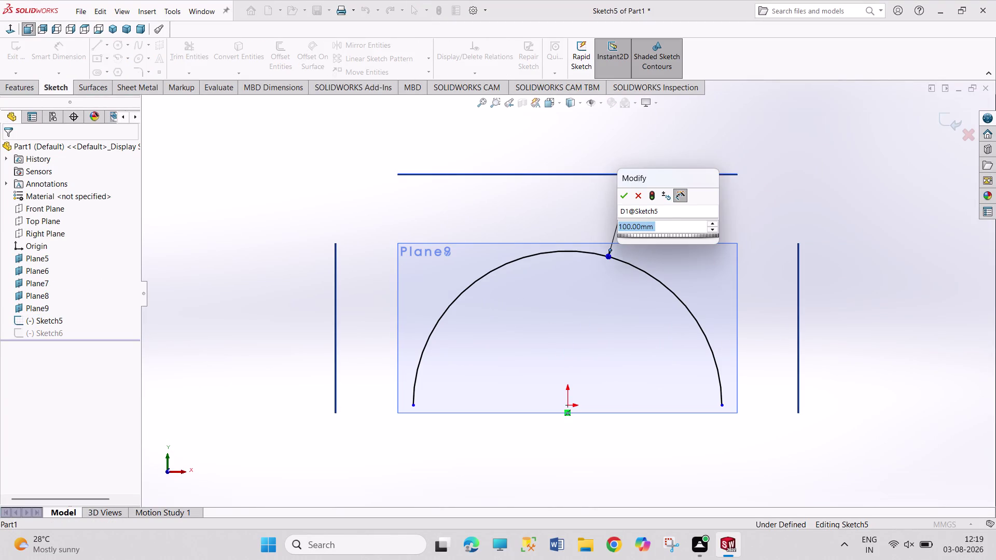
text(50)
key(Return)
click(773, 213)
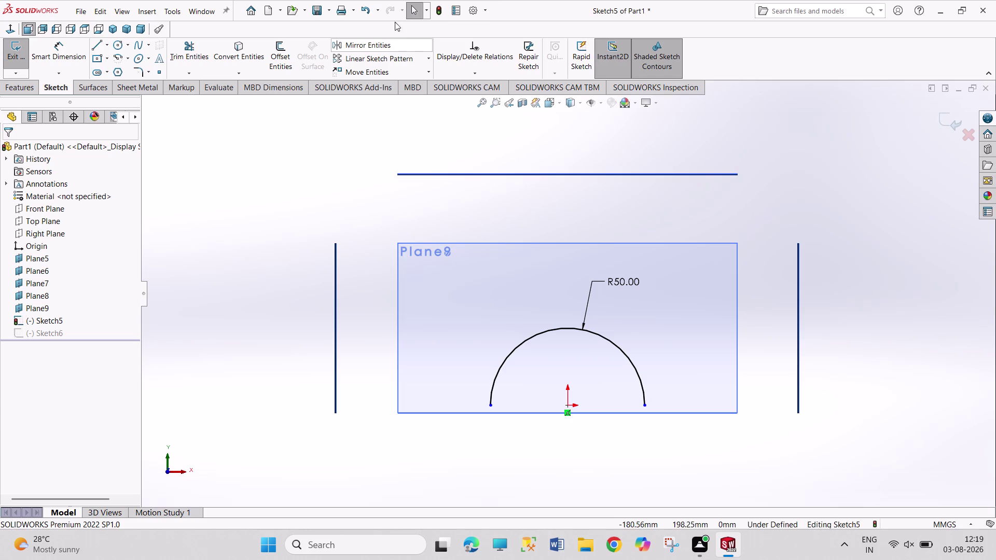
click(438, 7)
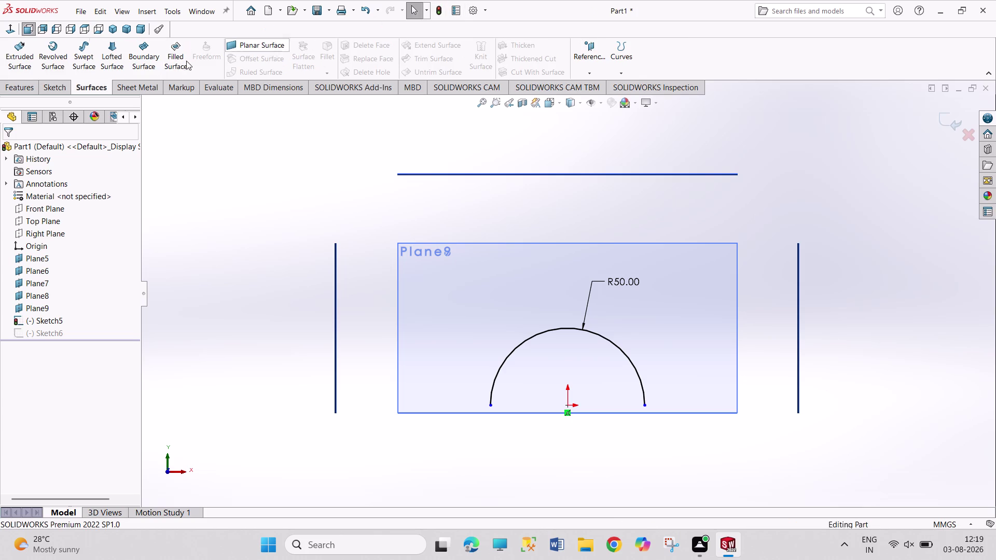
Loft Surface-Loft2 between the 50 mm Sketch5 arc and 100 mm Sketch6 arc.
click(113, 28)
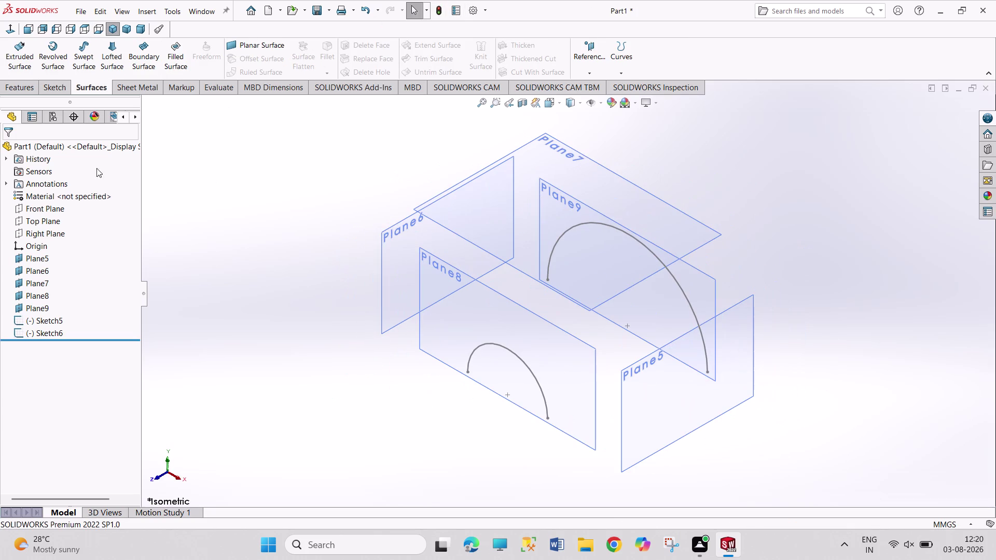
click(109, 52)
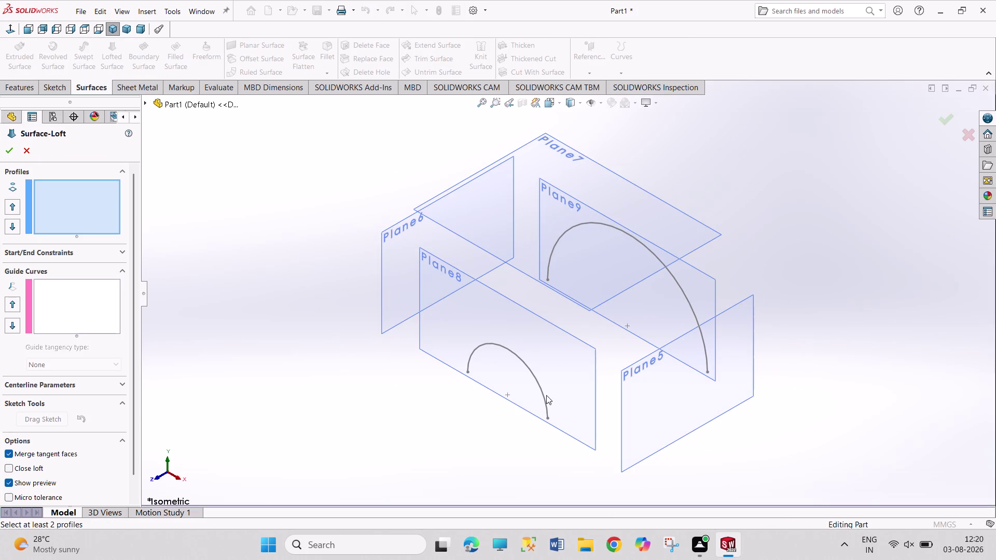
click(543, 394)
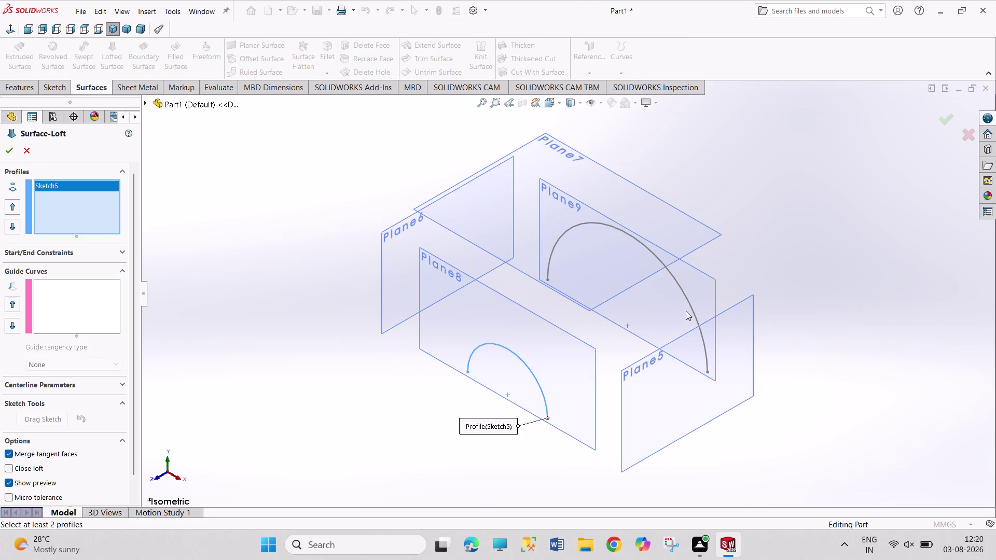
click(691, 309)
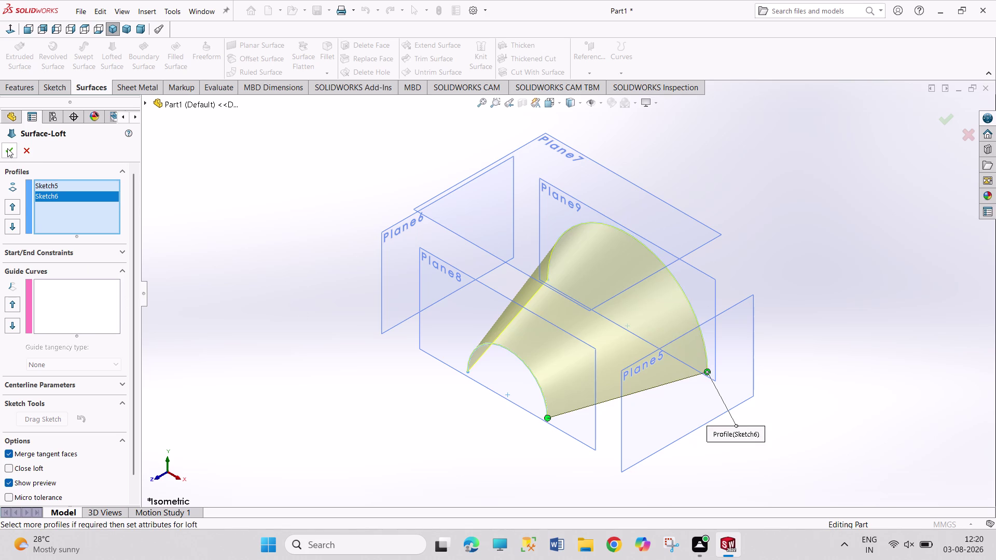
click(7, 149)
click(324, 438)
click(687, 403)
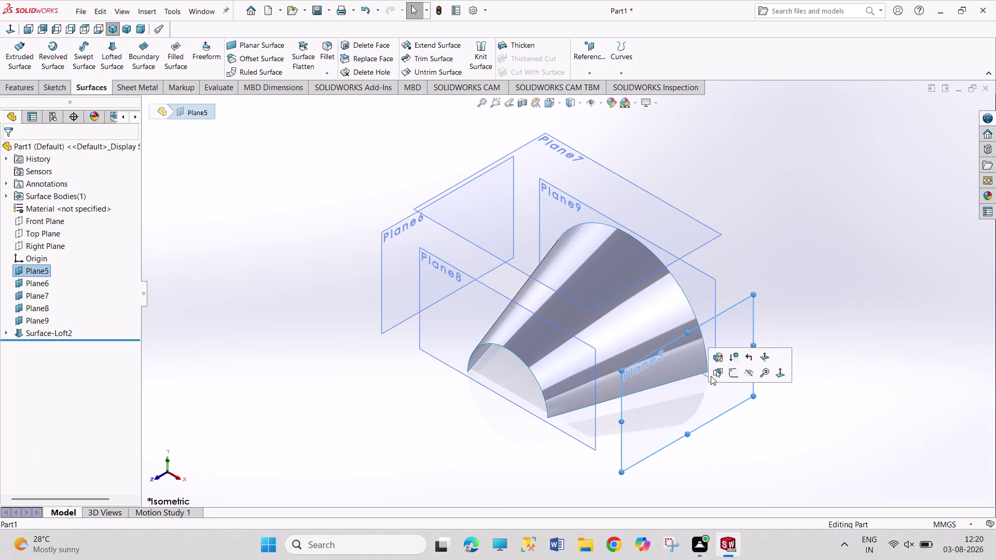
Draw a semicircular centrepoint arc centred on the origin on Plane5.
click(737, 375)
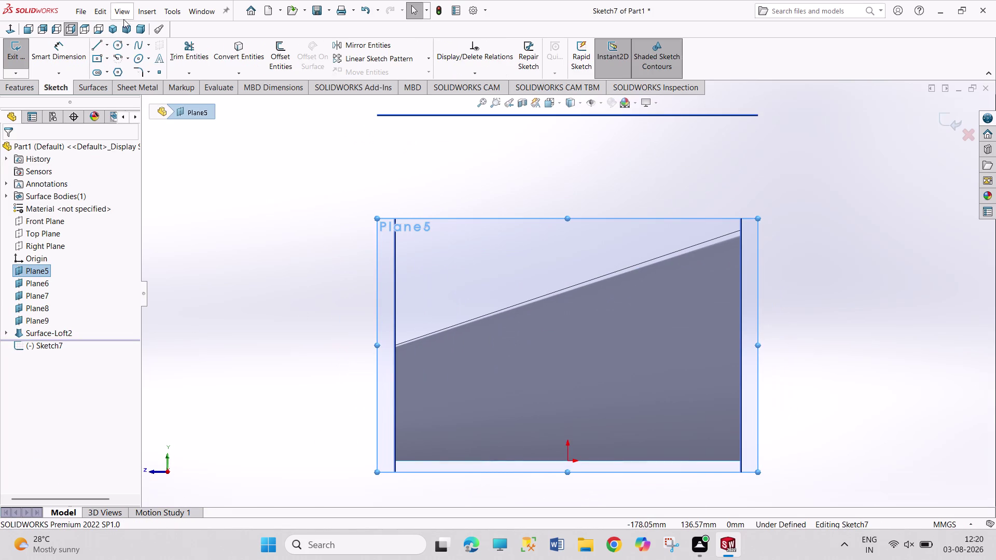
click(117, 61)
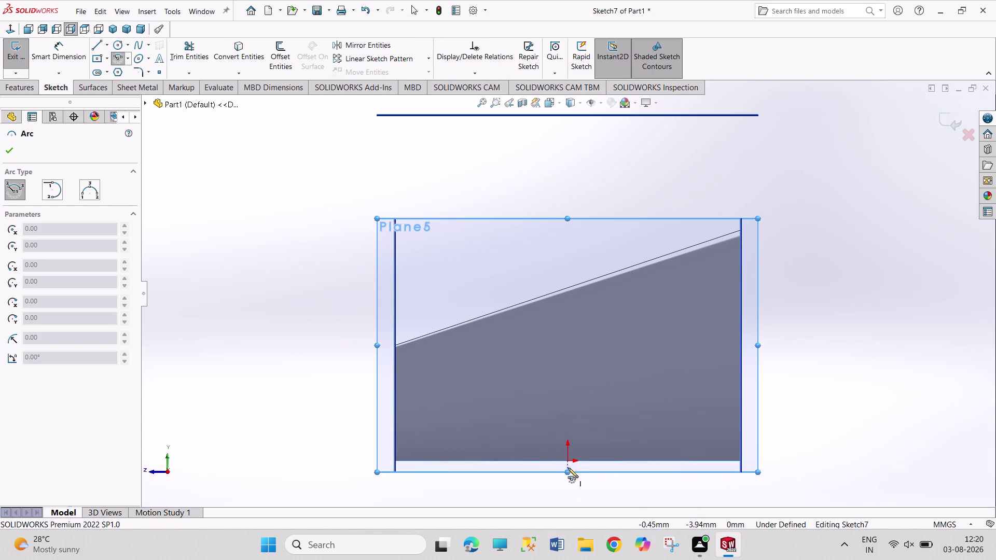
click(566, 461)
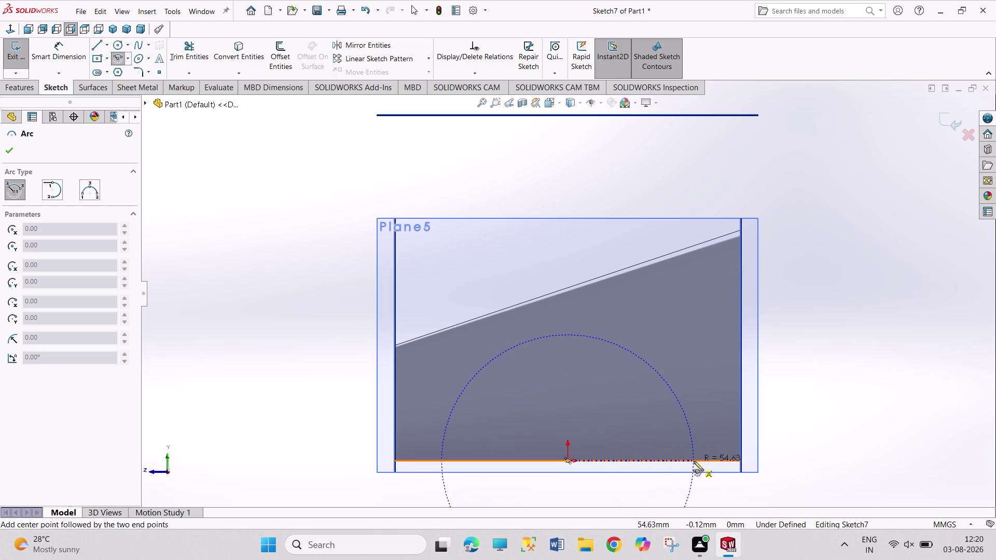
drag(693, 461, 687, 447)
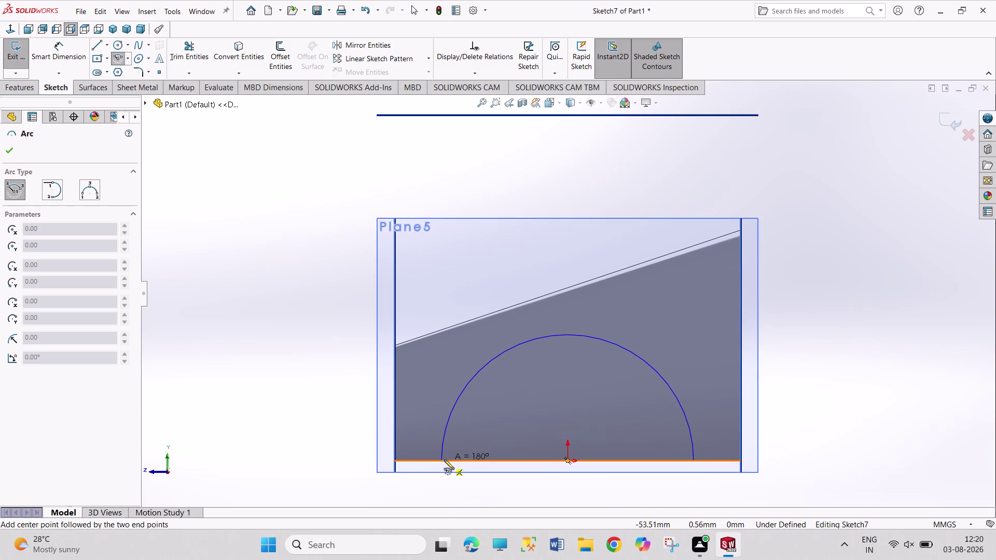
click(443, 462)
Dimension the arc radius to 25 mm and exit Sketch7.
right_drag(318, 407, 284, 271)
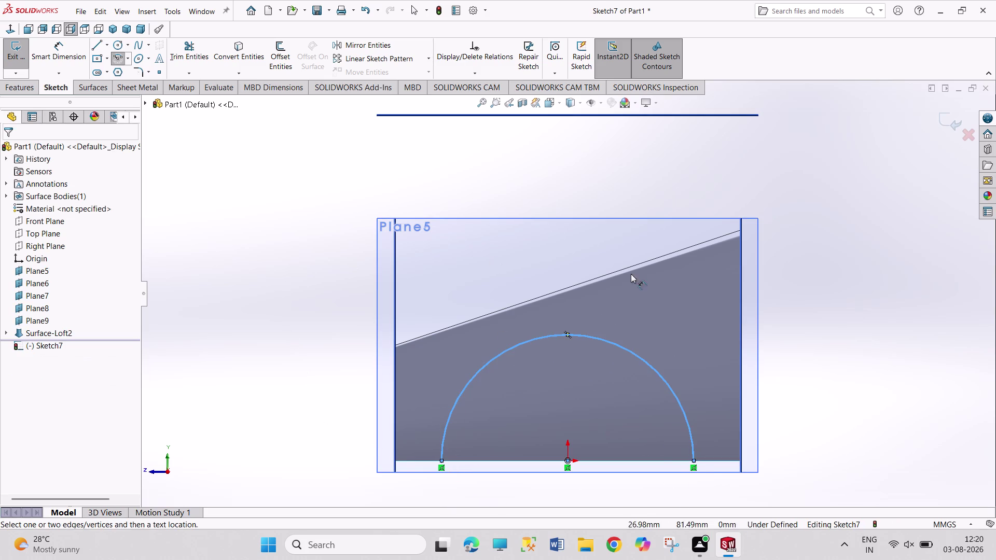
click(634, 355)
click(662, 312)
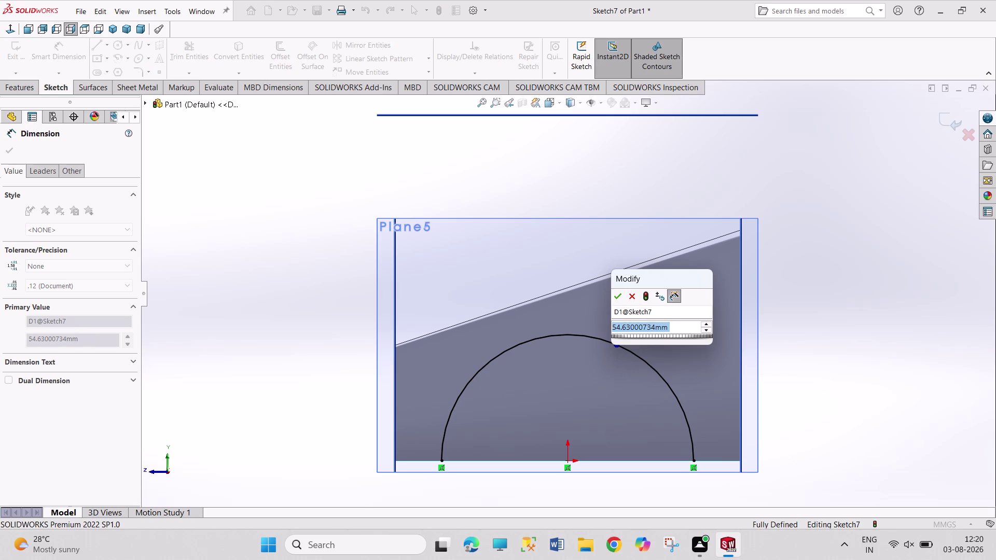
text(25)
key(Return)
right_click(822, 346)
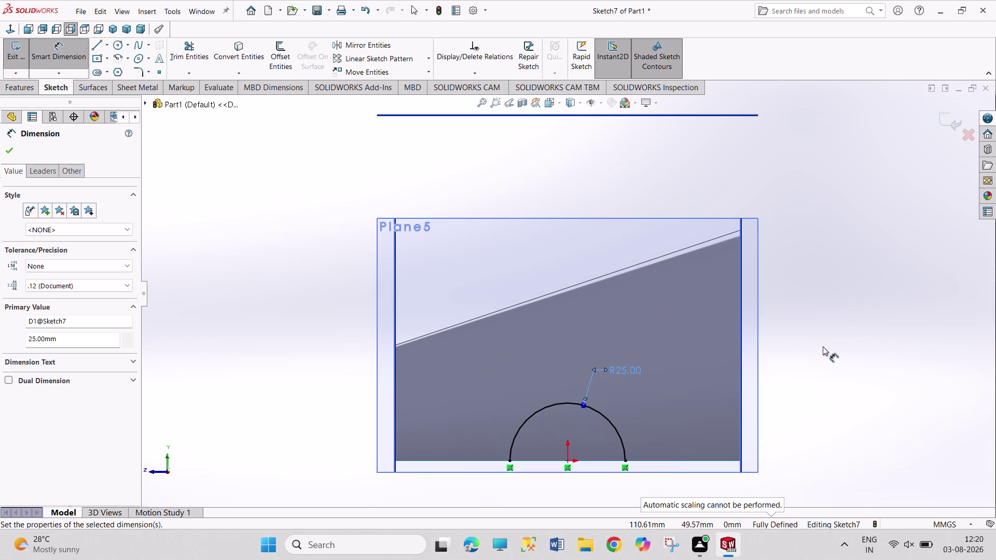
click(839, 386)
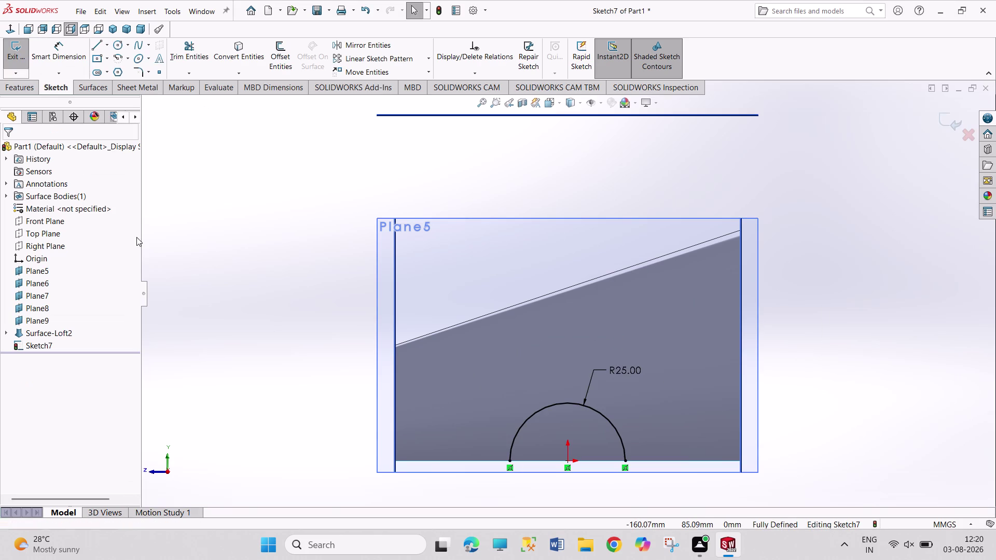
click(14, 59)
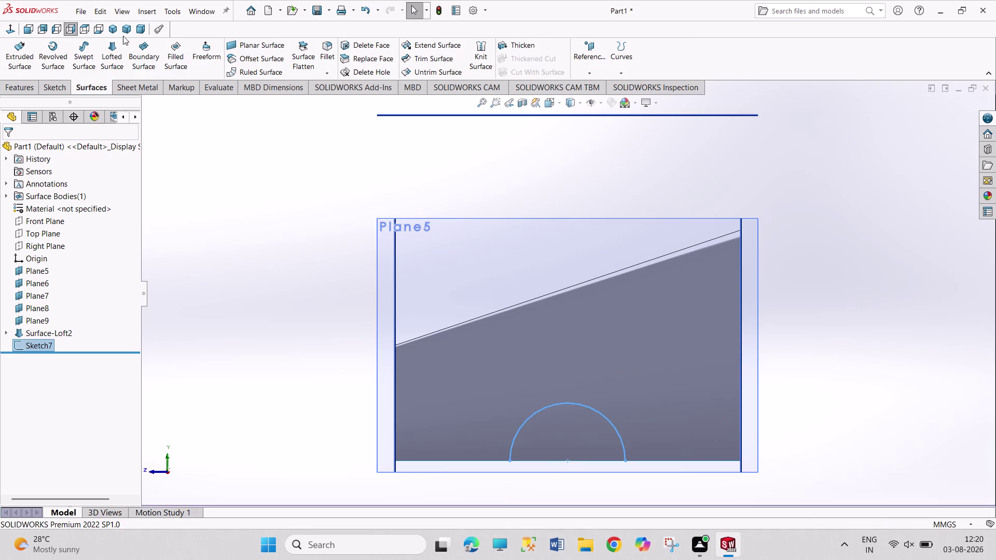
Convert the Sketch7 arc into a new Sketch8 on Plane6 and exit it.
click(112, 30)
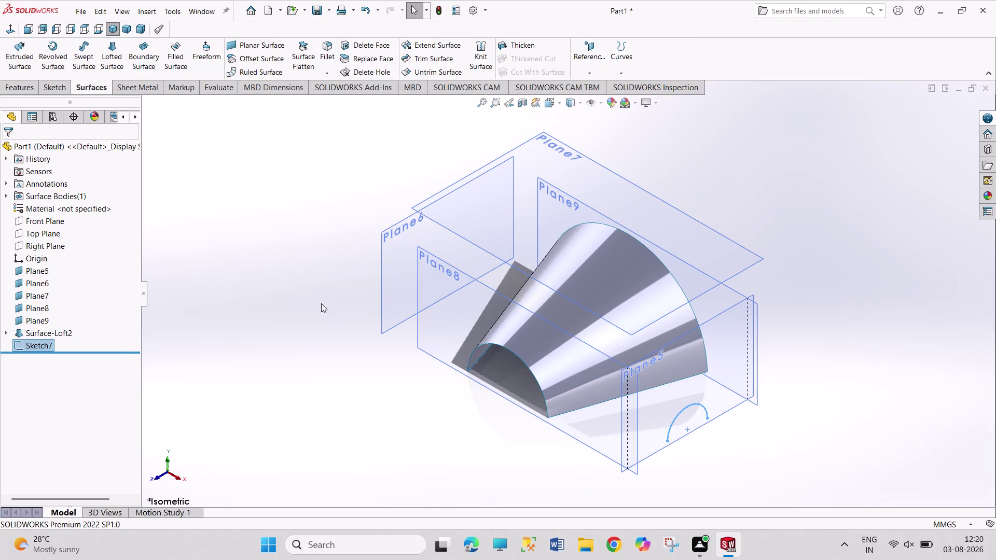
click(396, 290)
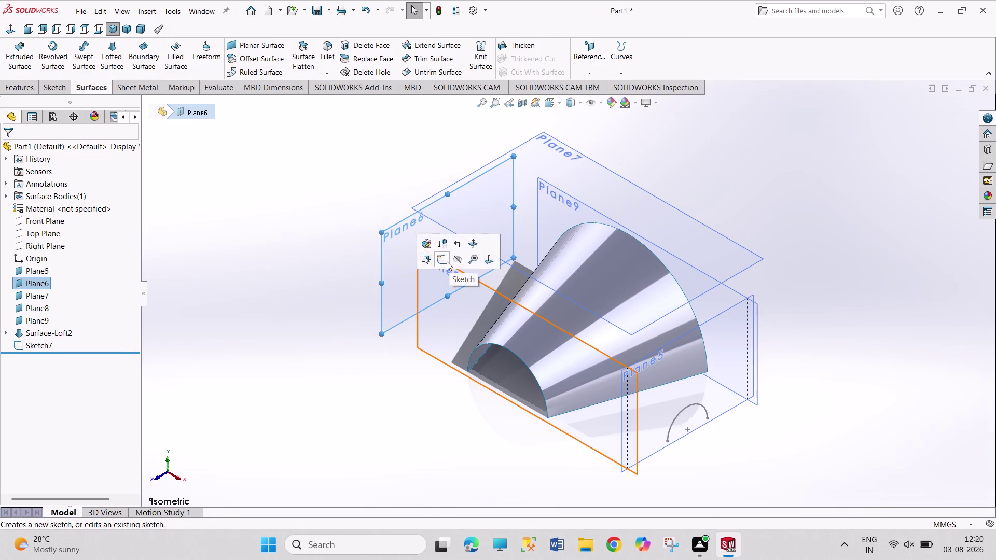
click(446, 261)
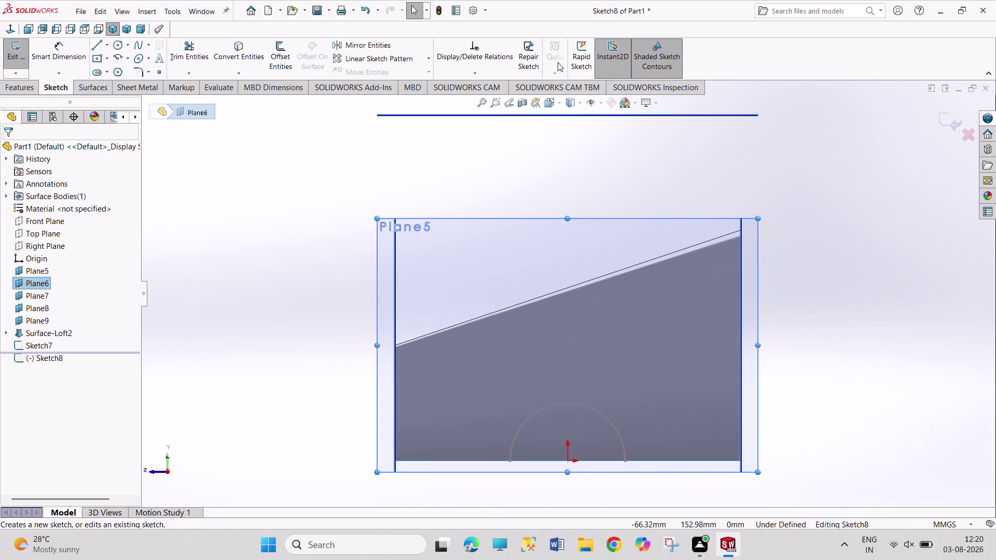
click(238, 55)
click(606, 418)
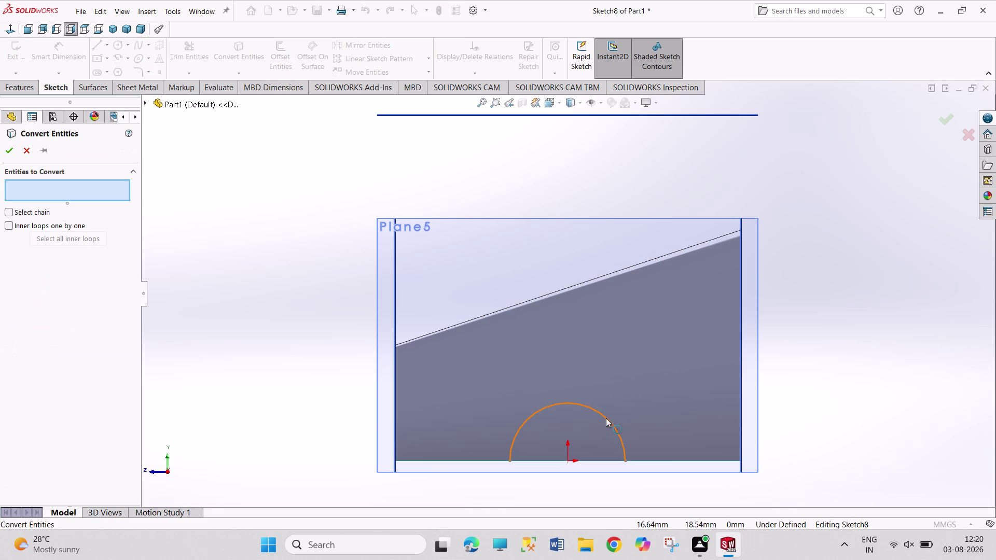
click(7, 153)
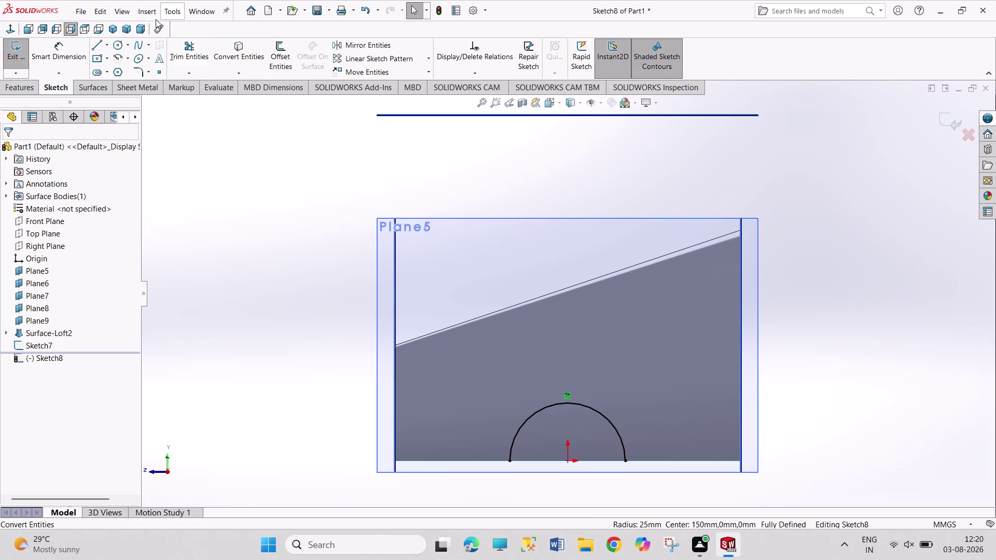
click(109, 29)
click(304, 413)
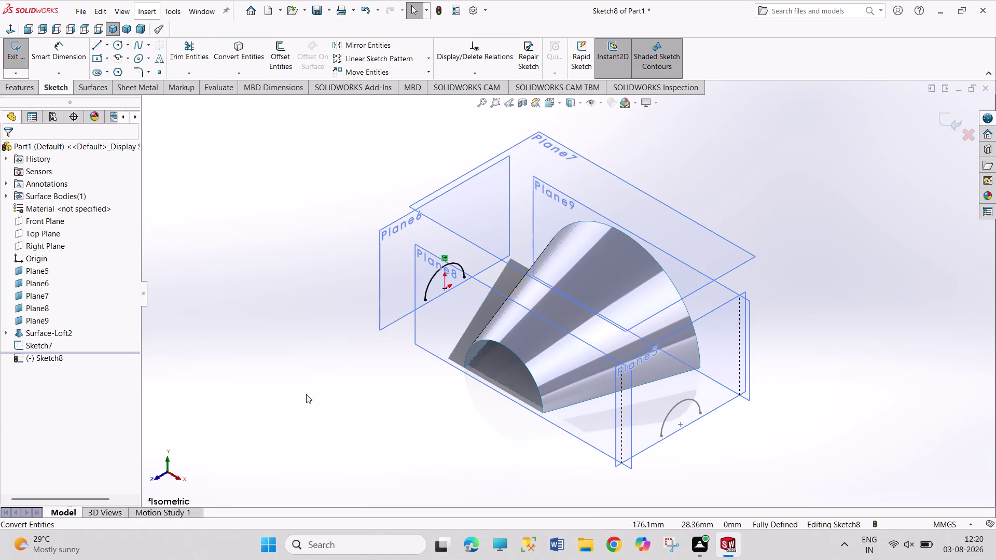
click(287, 337)
click(15, 54)
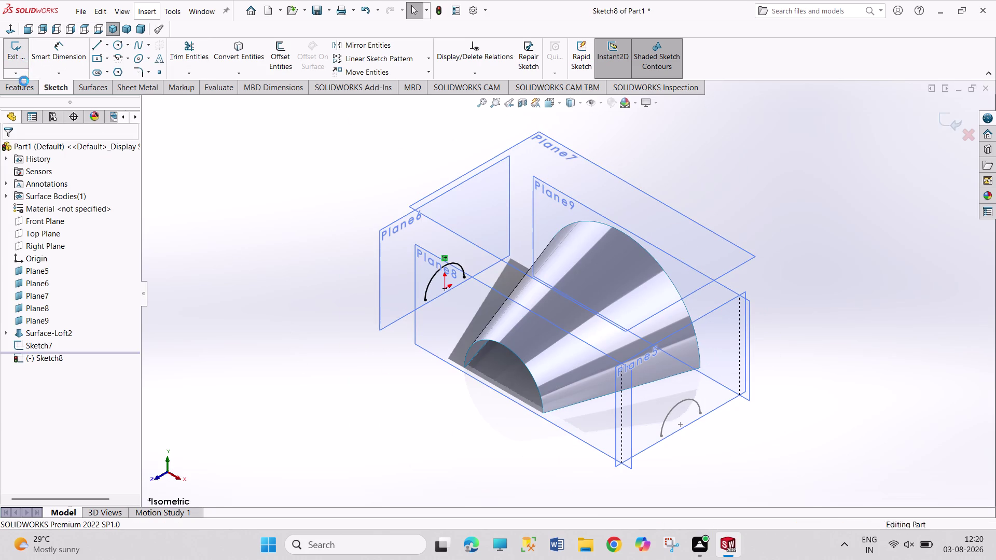
click(96, 87)
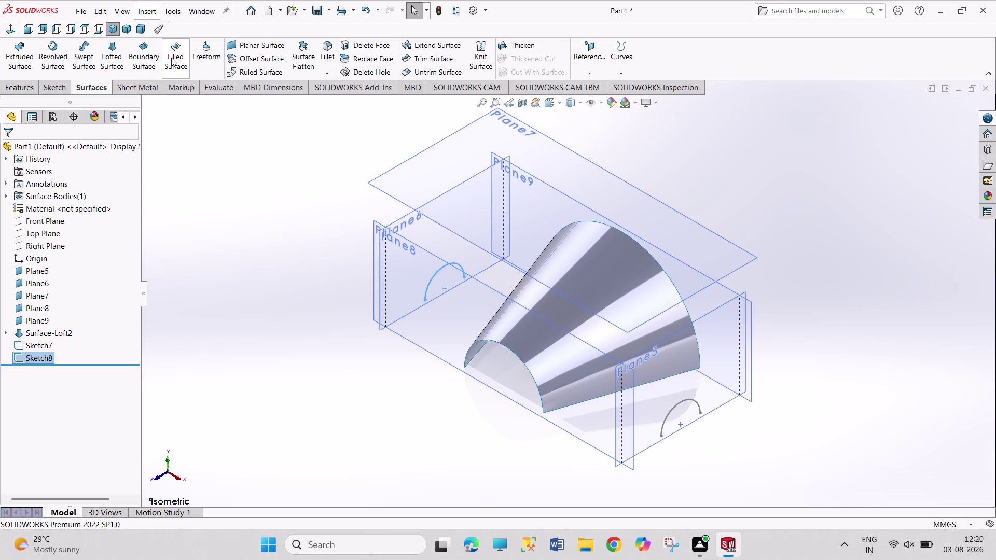
Extrude the Plane6 arc as a surface, Up To Surface, bounded by Surface-Loft2.
click(17, 53)
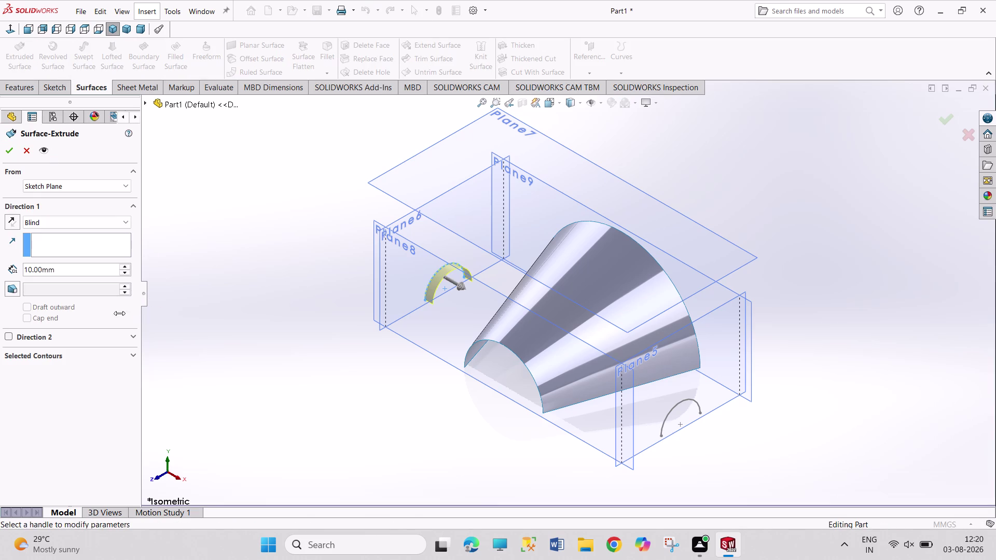
click(87, 215)
click(90, 219)
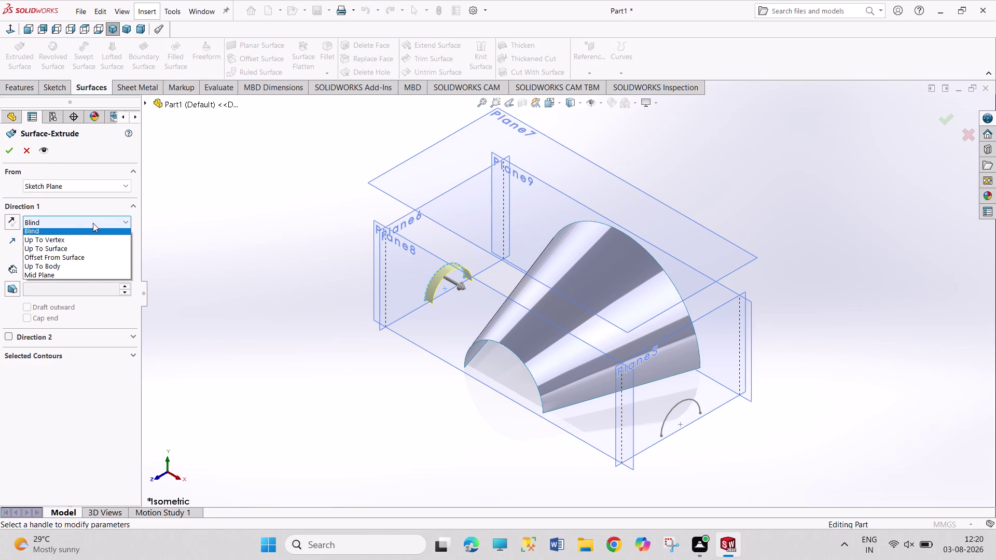
click(100, 250)
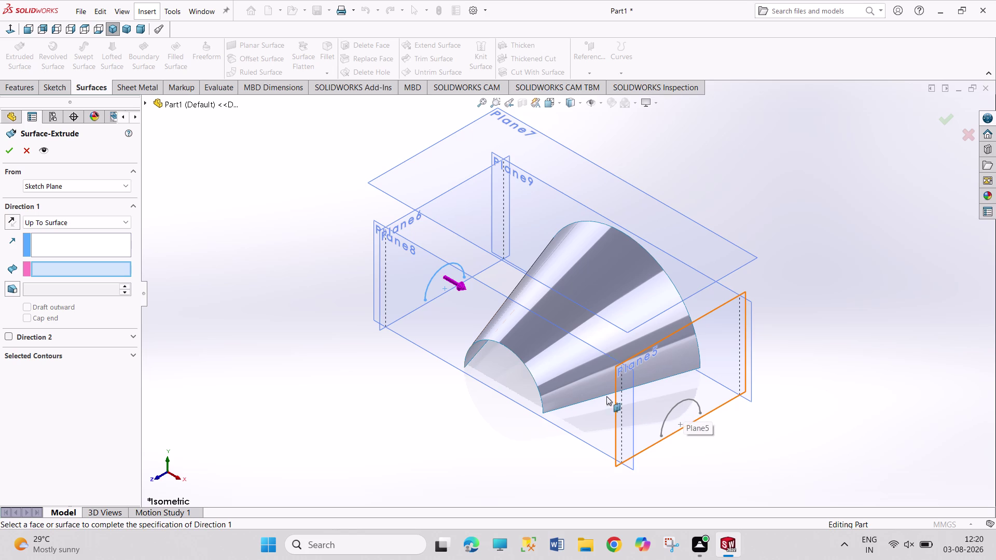
click(73, 247)
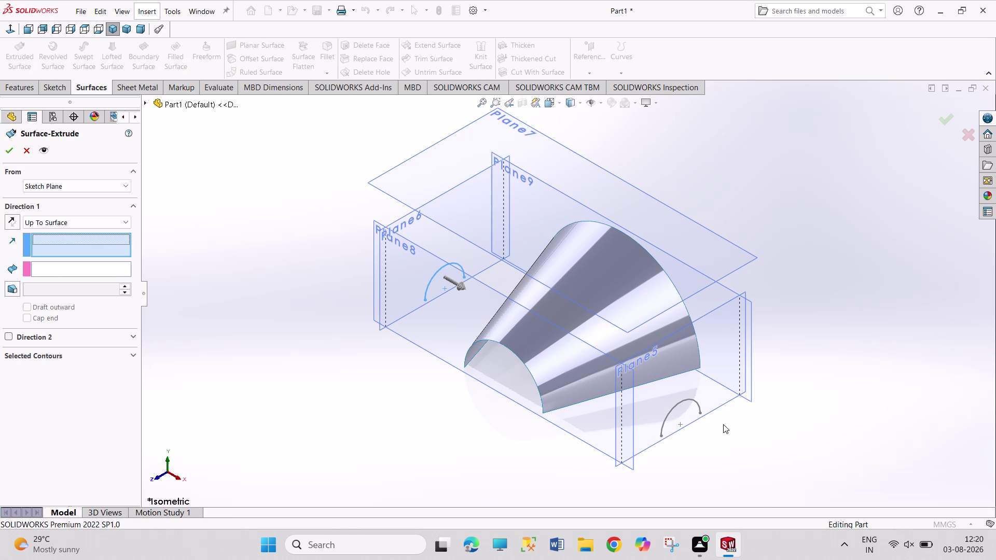
click(689, 398)
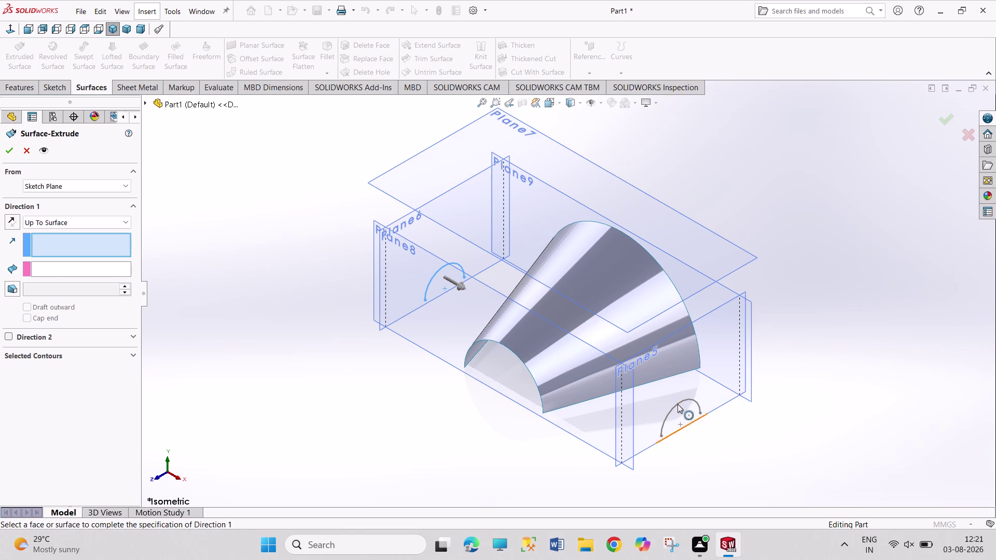
click(676, 403)
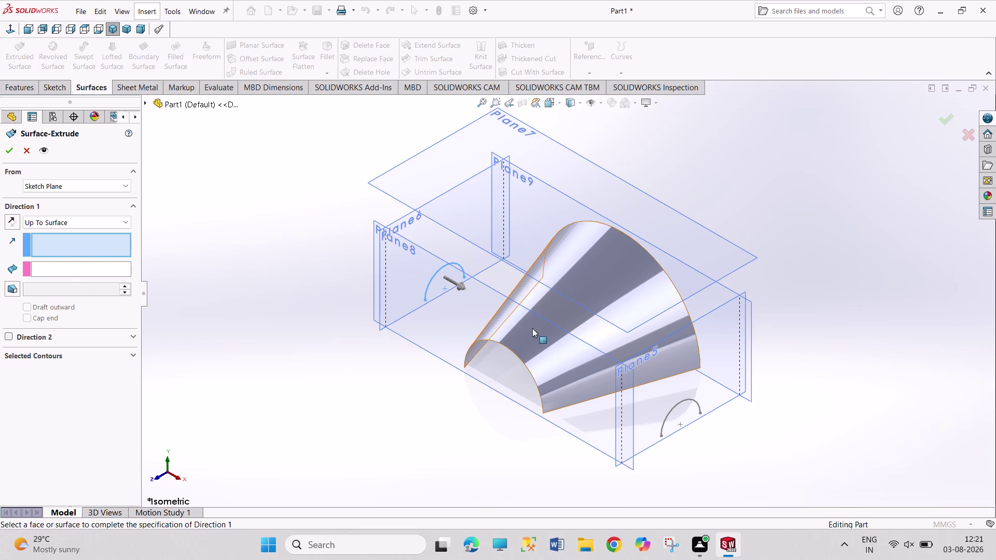
click(433, 274)
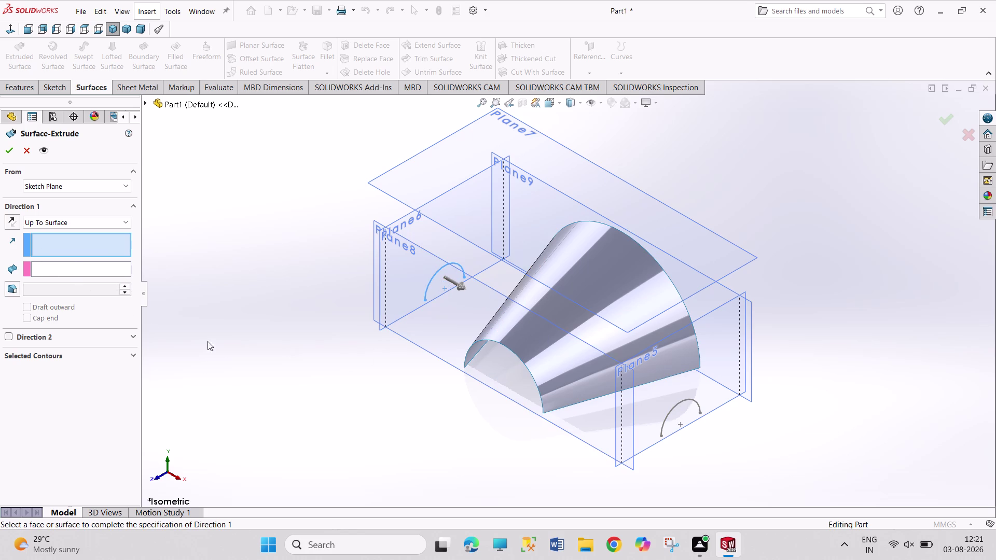
click(97, 269)
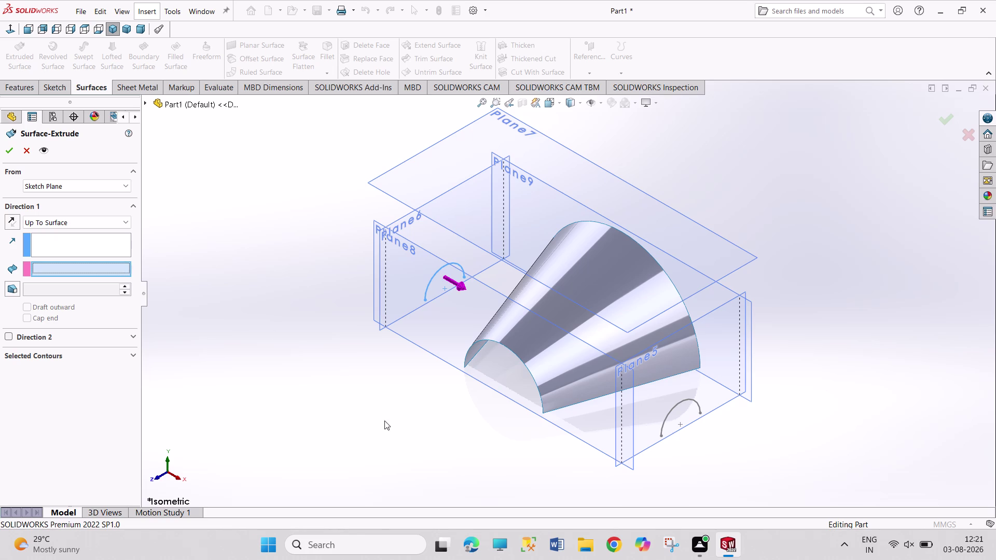
middle_drag(391, 356, 436, 379)
middle_drag(441, 388, 447, 428)
click(496, 323)
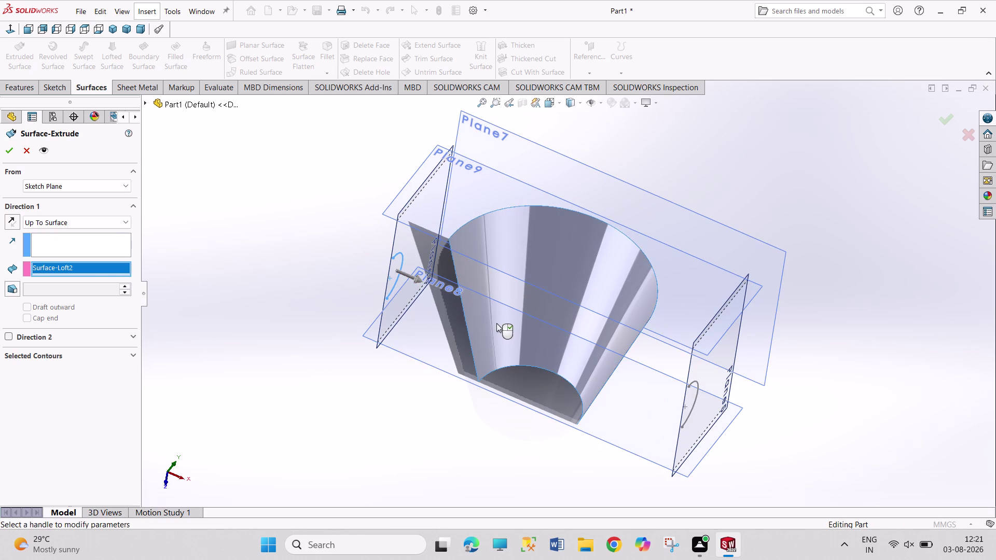
Add a 9° outward draft to the extruded surface and confirm it.
click(11, 287)
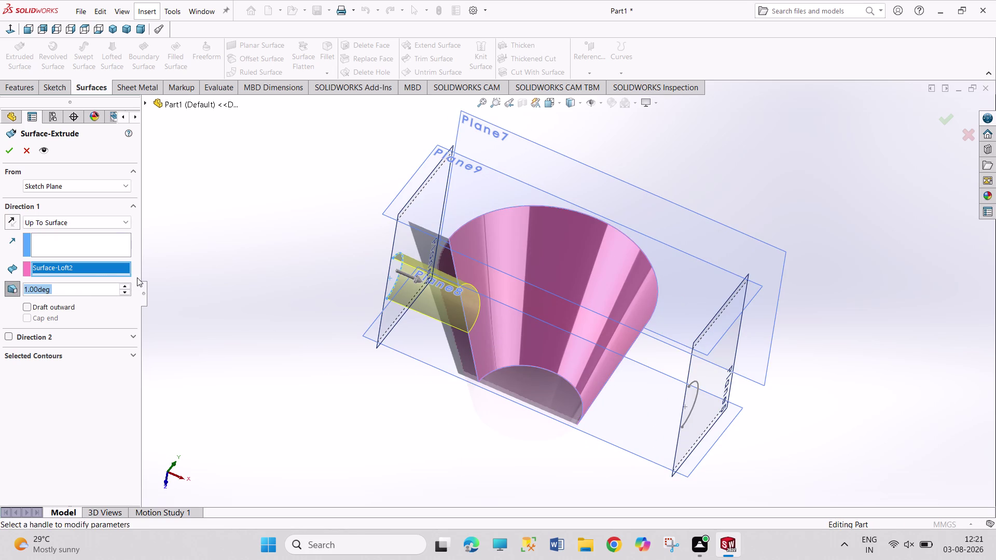
triple_click(126, 285)
double_click(126, 286)
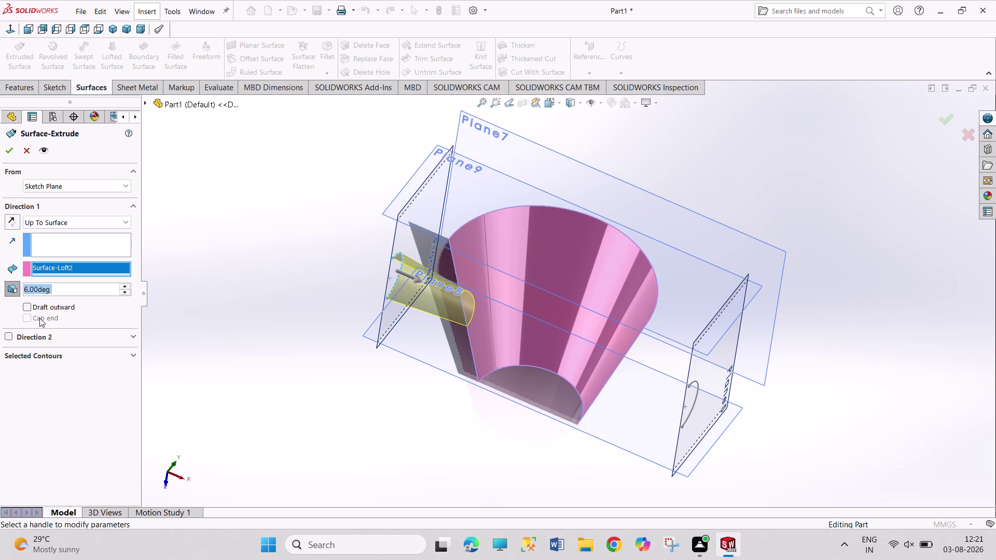
click(26, 305)
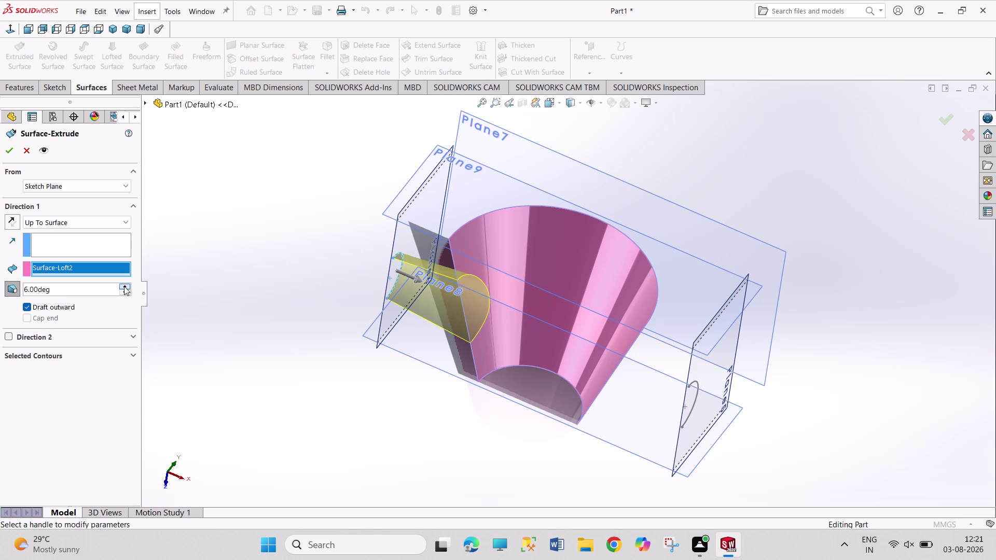
triple_click(124, 286)
click(11, 148)
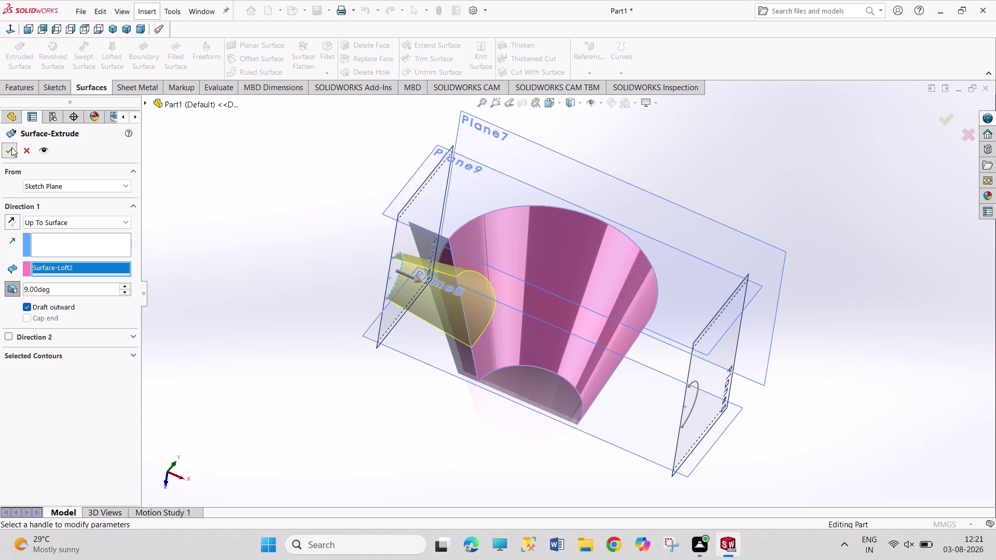
click(263, 352)
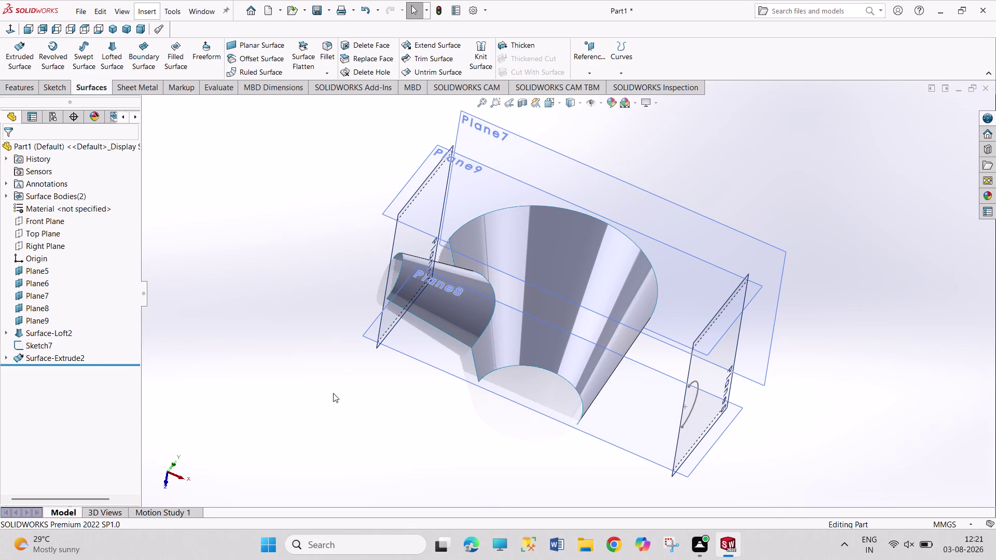
Extrude Sketch7 as a surface with the Up To Surface end condition.
click(308, 375)
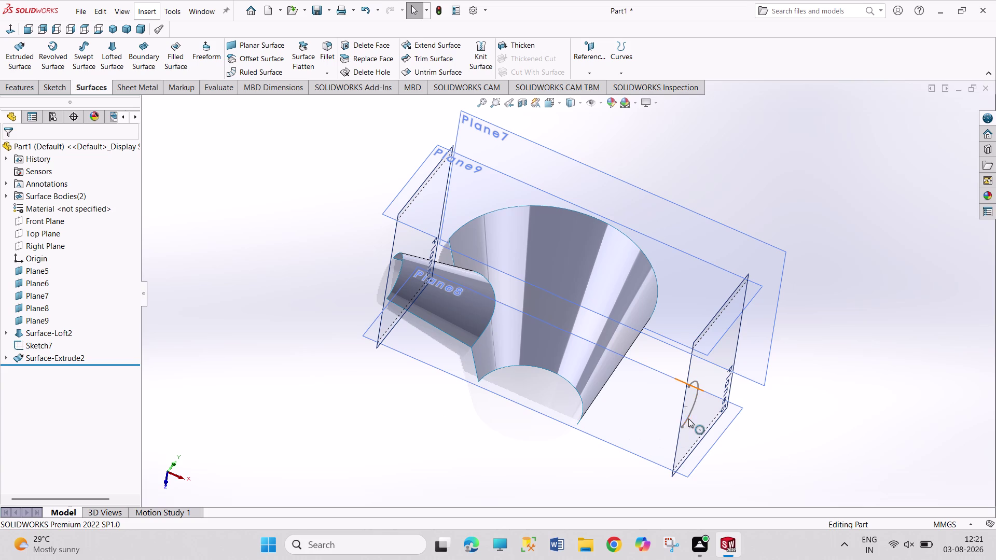
click(688, 418)
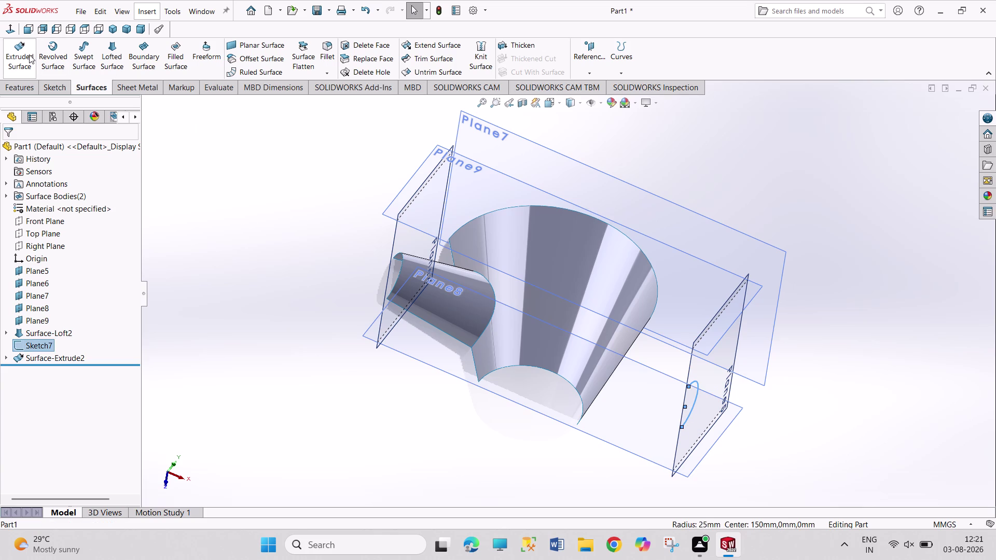
click(29, 54)
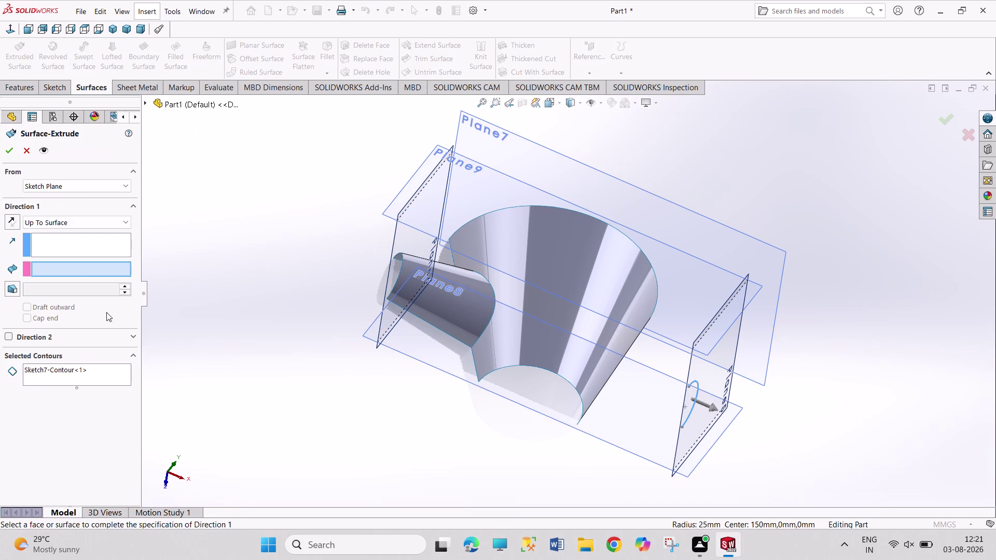
click(77, 255)
click(92, 249)
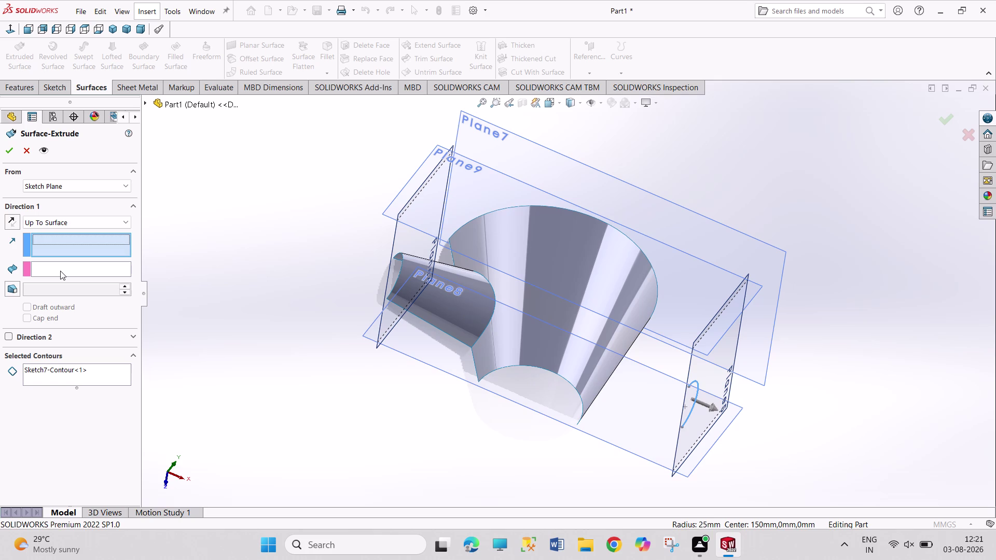
Bound the Sketch7 extrusion at Surface-Loft2 with 9° outward draft, then start a sketch on Plane7.
click(89, 271)
click(582, 344)
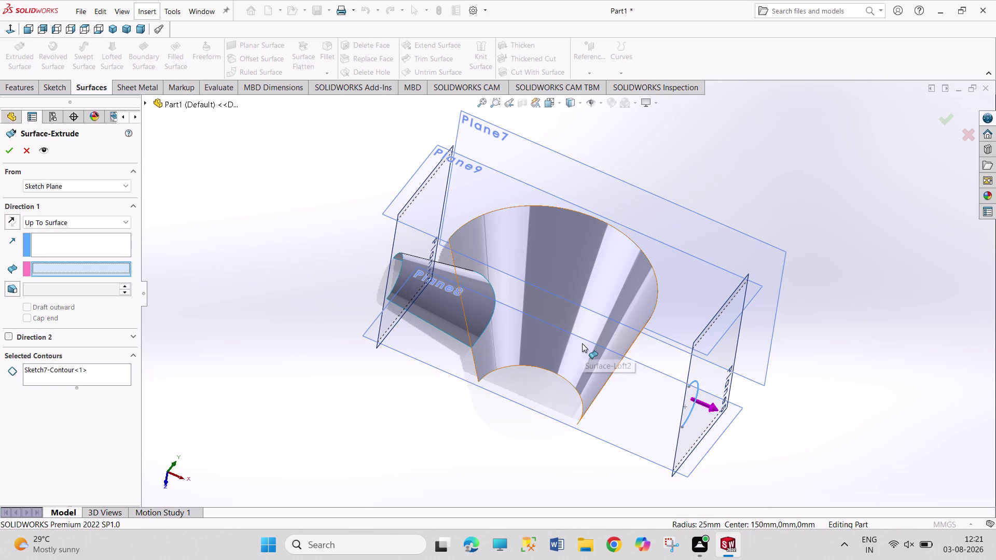
click(15, 292)
click(30, 306)
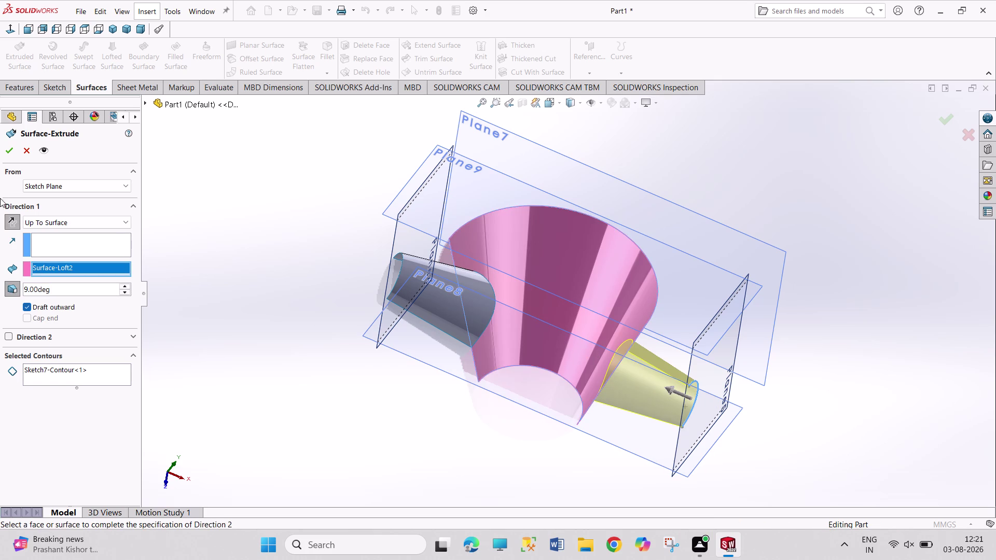
click(8, 151)
click(265, 431)
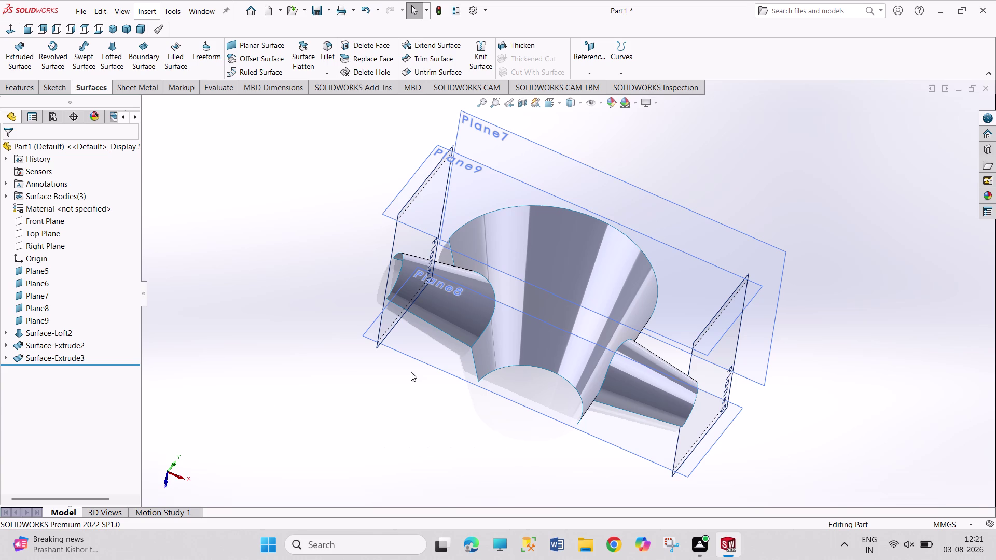
click(654, 245)
click(703, 214)
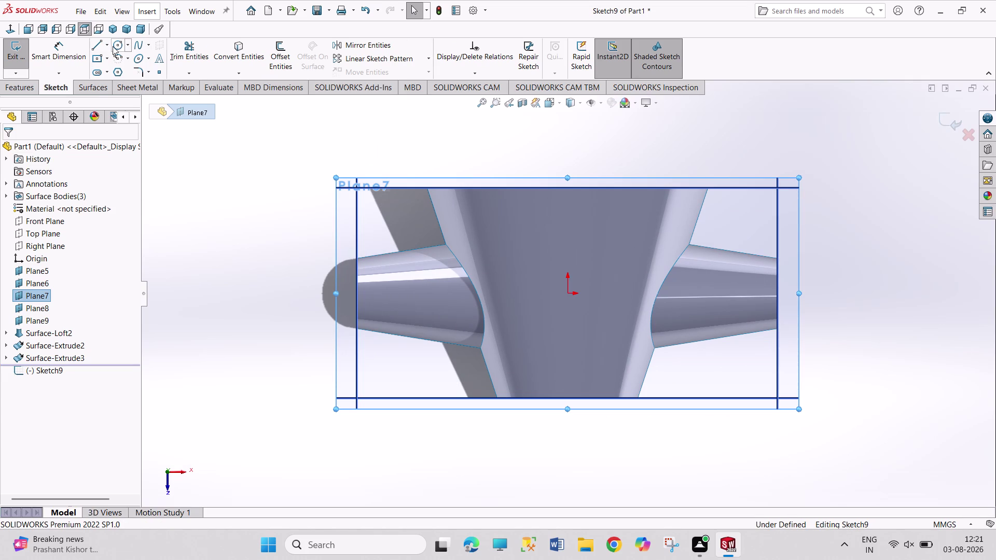
Draw a circle centred on the origin of Plane7.
click(112, 46)
click(568, 293)
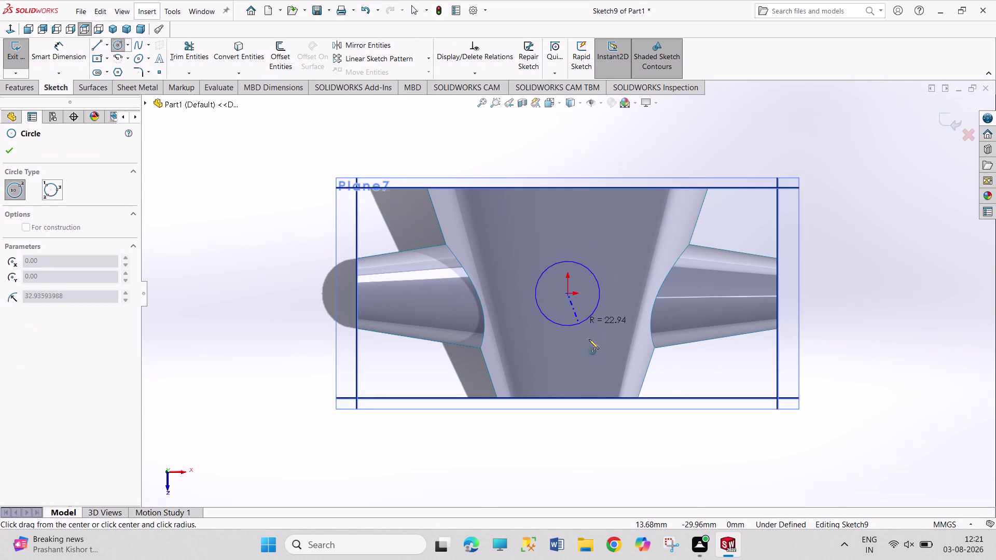
click(595, 348)
right_drag(689, 301, 656, 173)
drag(589, 235, 592, 231)
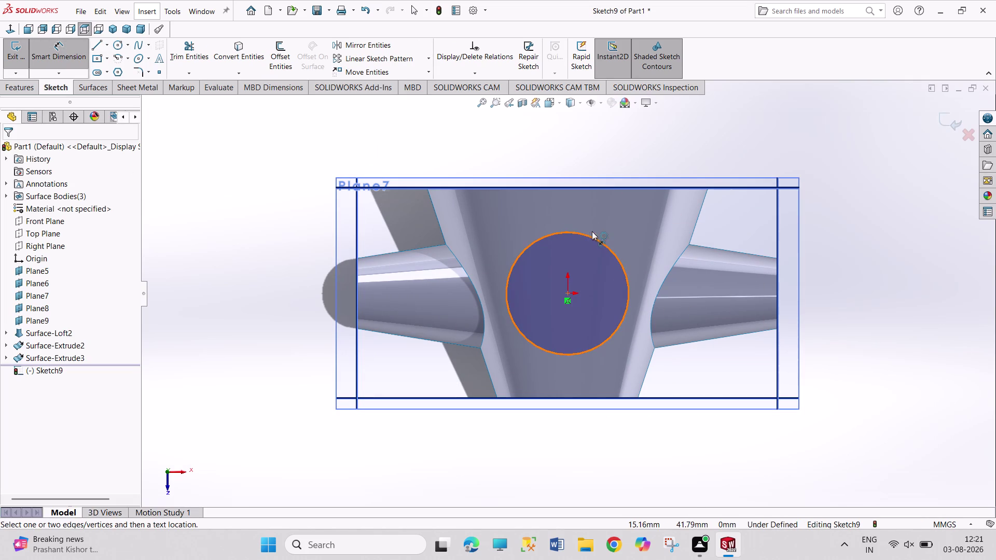
drag(592, 231, 602, 216)
Dimension the circle's diameter as 25*2 (50 mm) and exit the sketch.
click(633, 137)
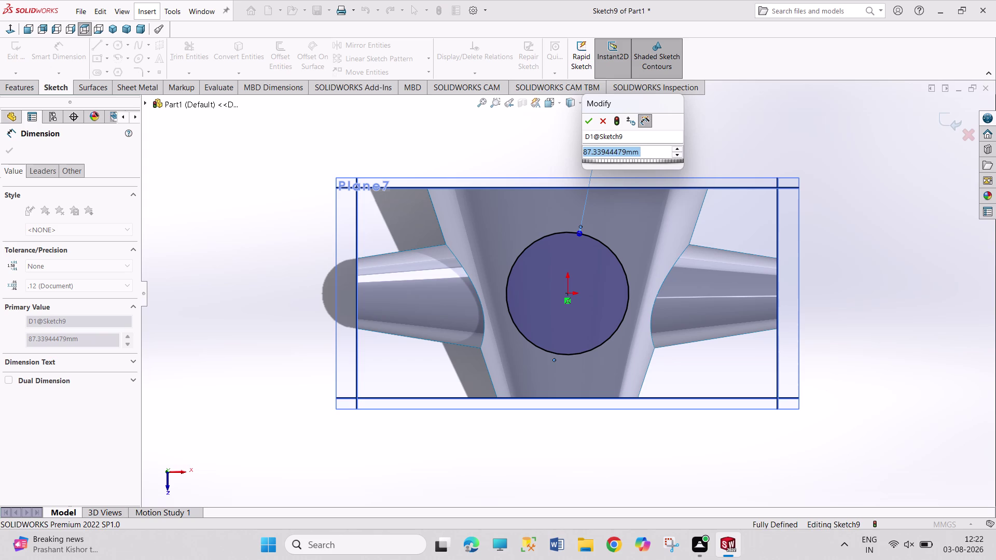
text(25)
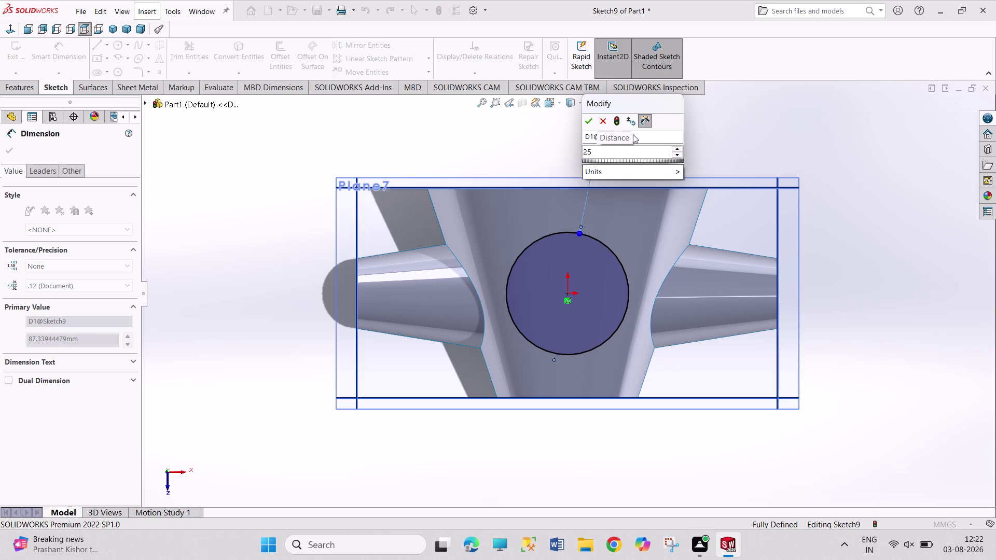
text(*2)
key(Return)
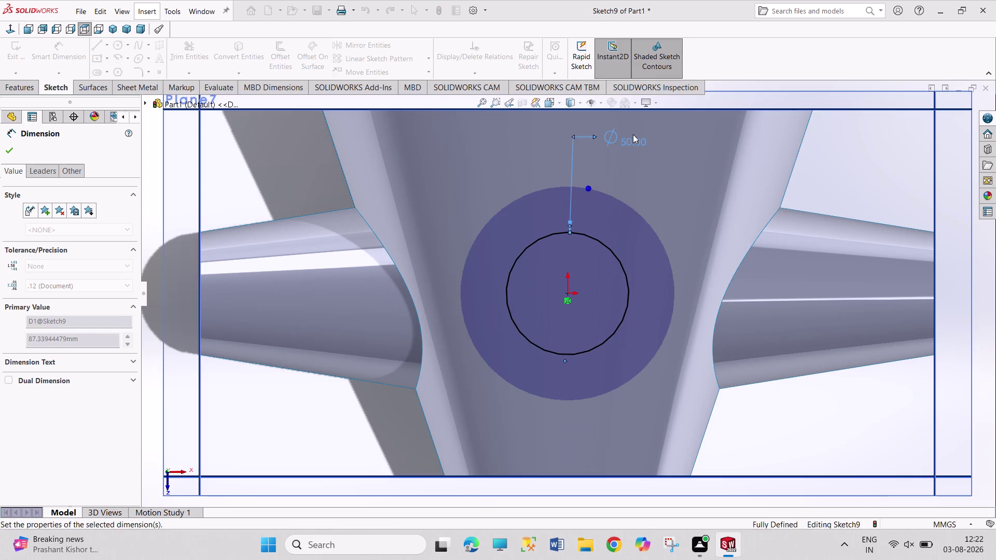
right_click(674, 224)
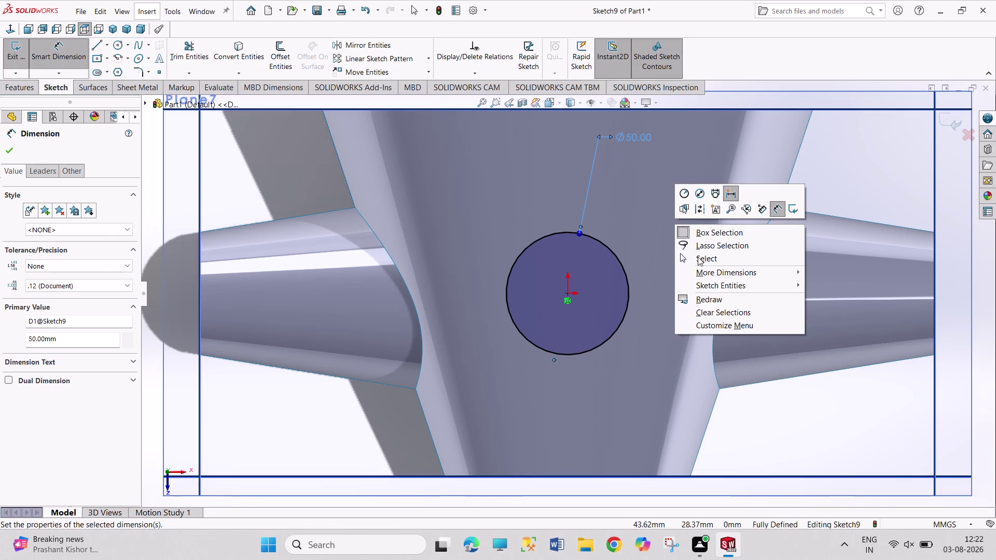
click(697, 257)
click(16, 53)
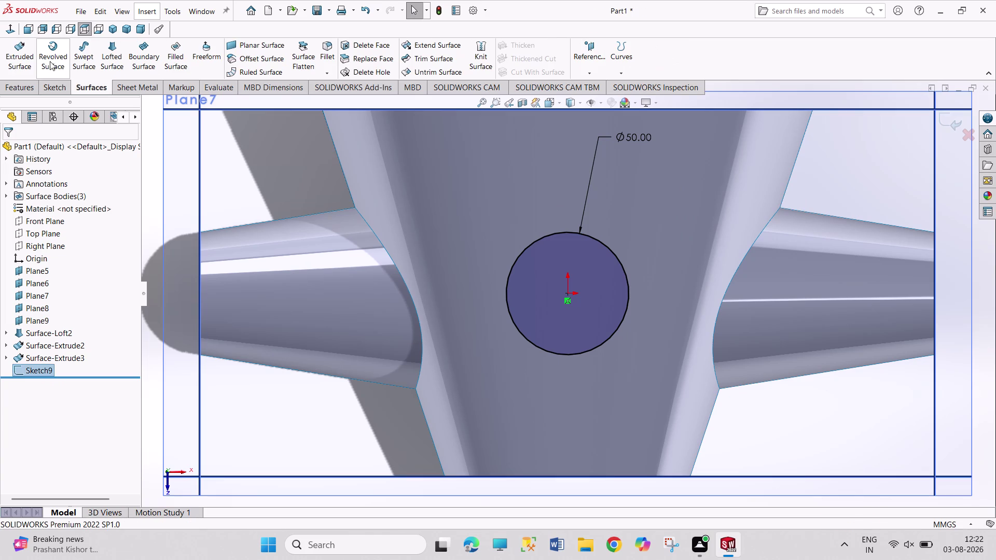
click(22, 56)
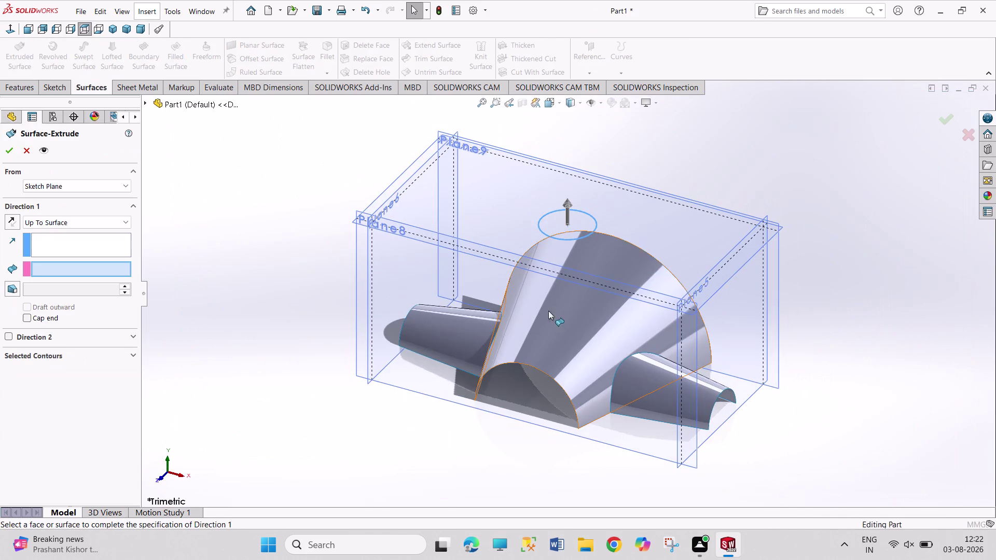
Extrude Sketch9 up to Surface-Loft2 with a 9° outward draft.
click(557, 321)
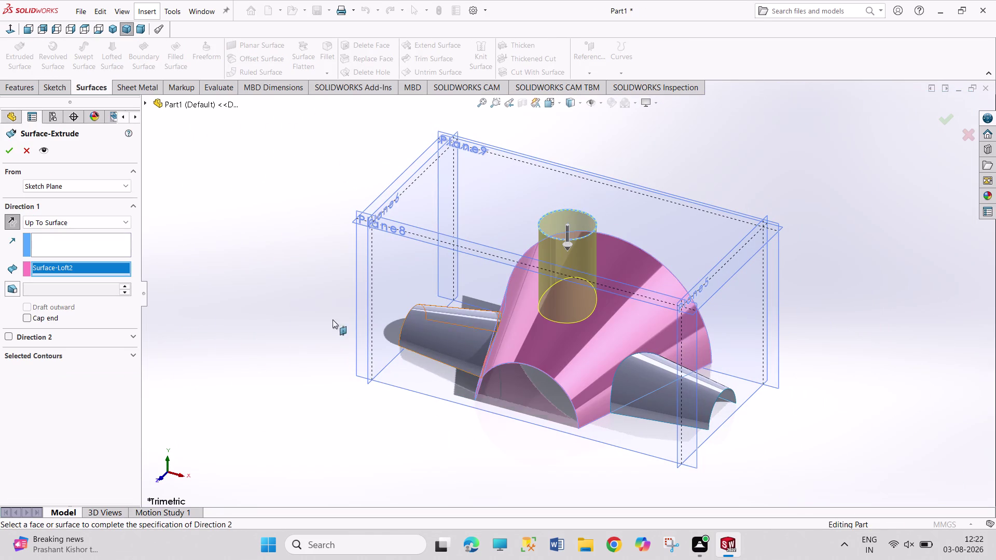
click(9, 290)
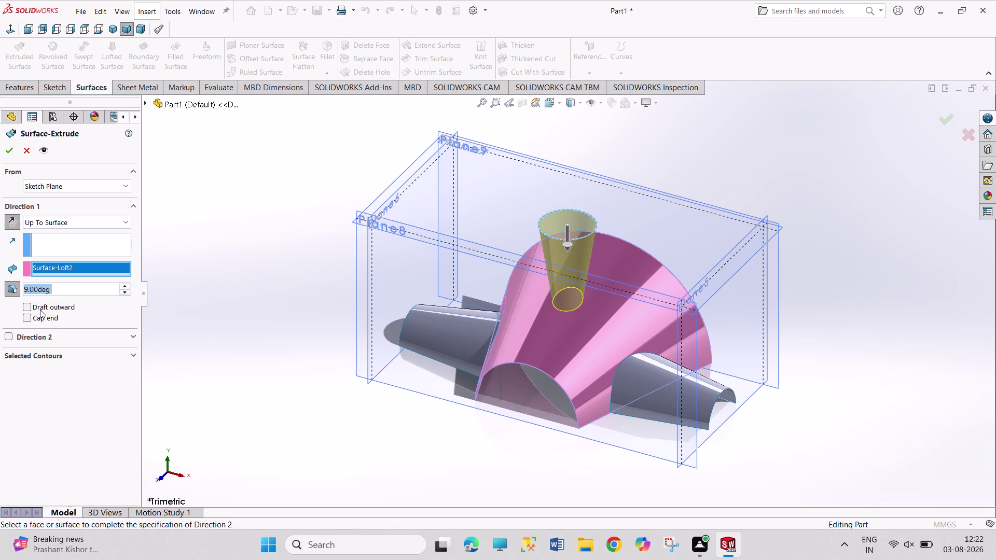
click(40, 310)
click(8, 150)
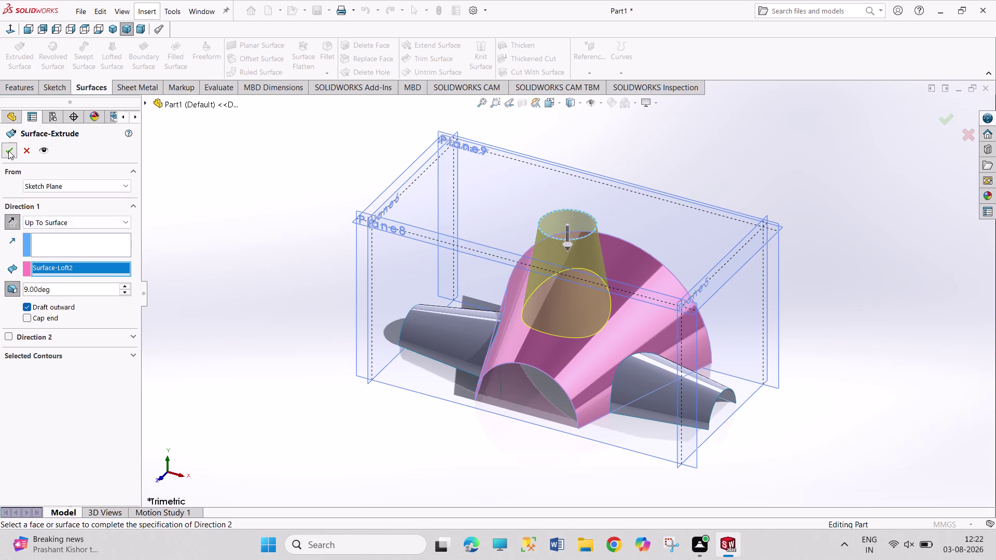
click(161, 201)
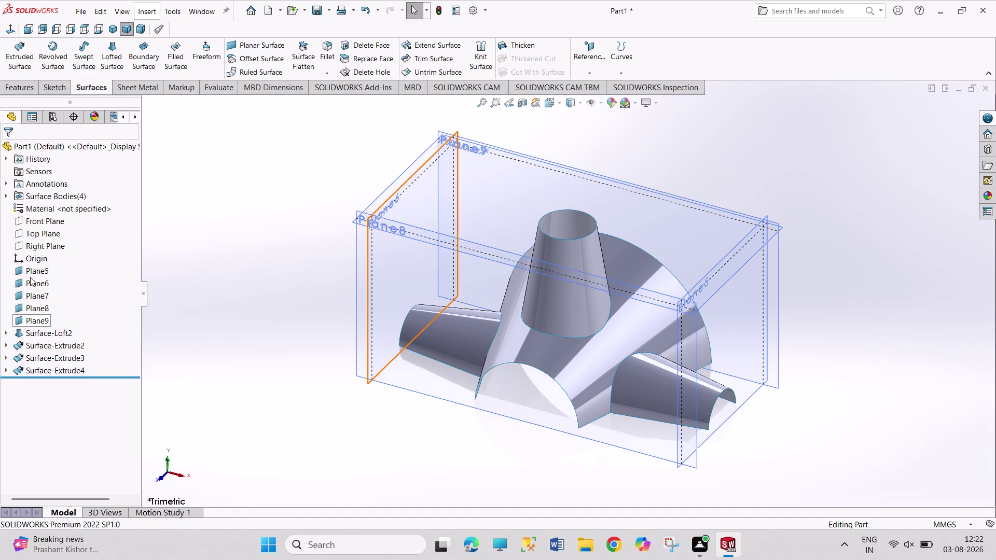
Hide the reference planes Plane5 through Plane9.
click(39, 268)
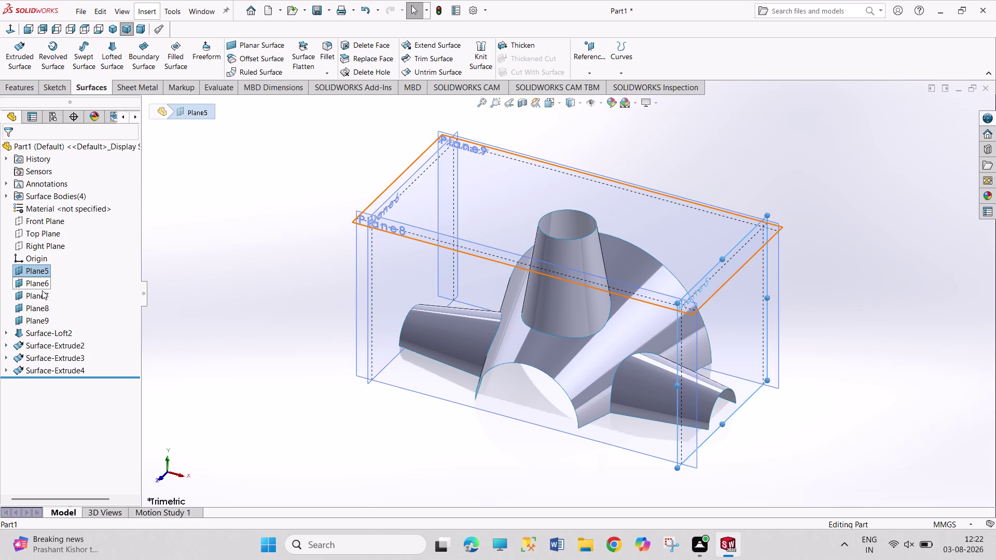
click(41, 285)
click(43, 294)
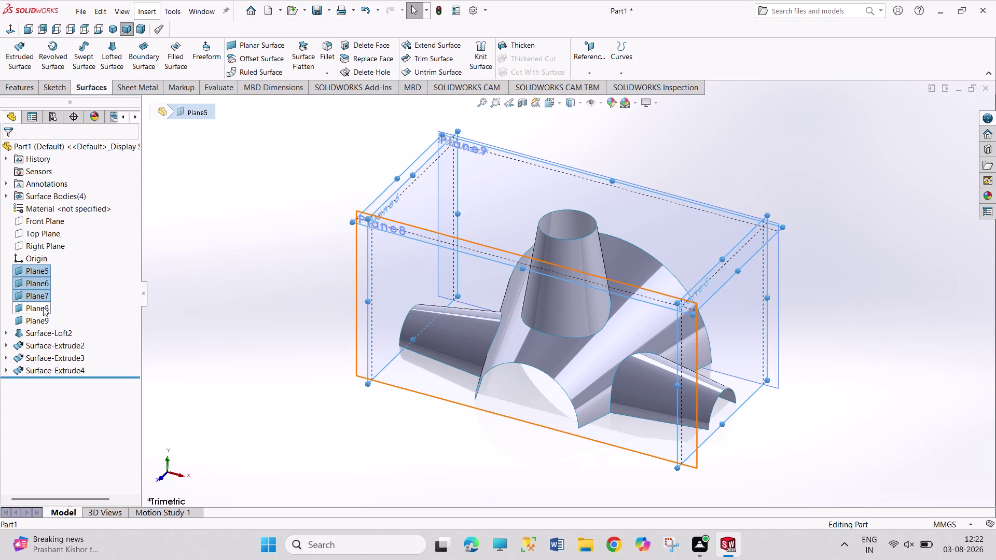
click(43, 307)
click(44, 321)
click(55, 305)
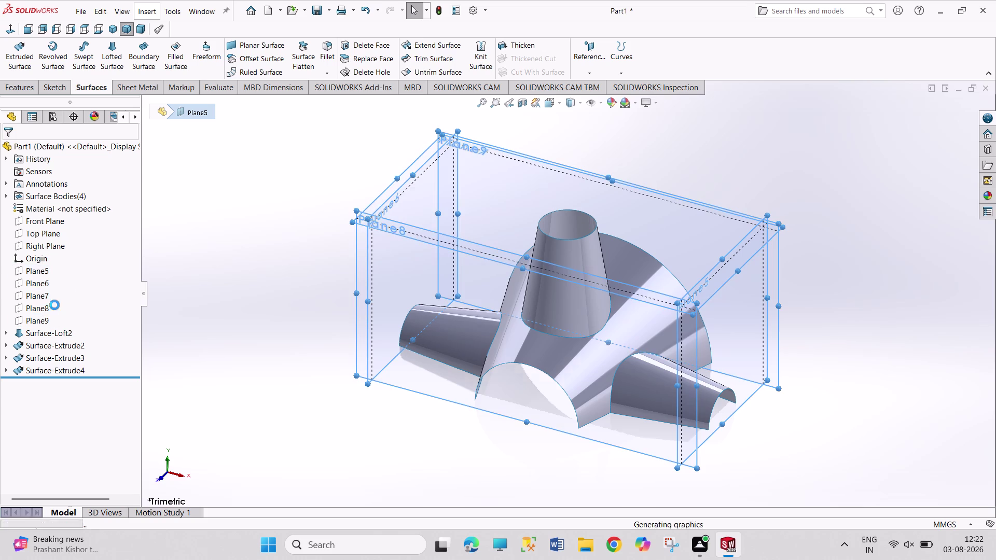
click(215, 258)
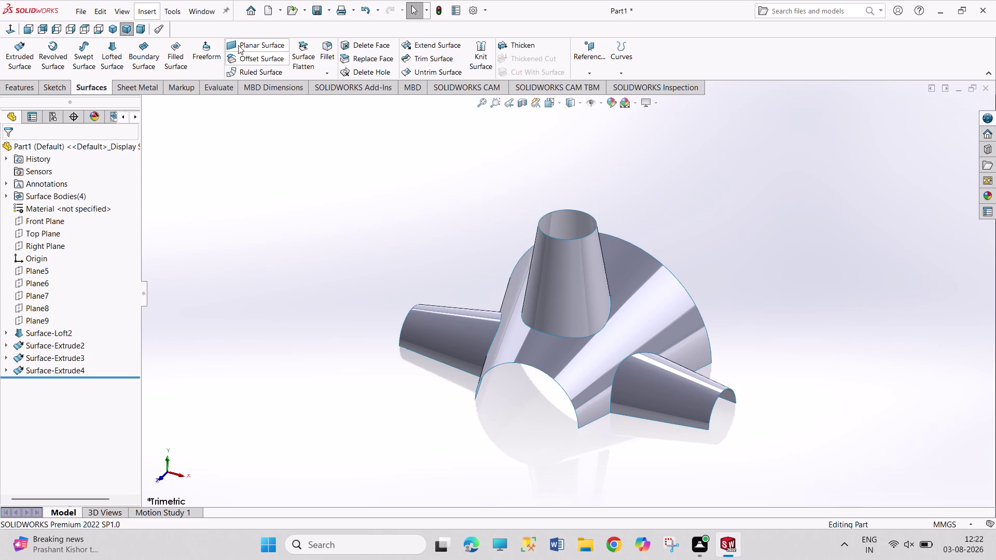
click(252, 41)
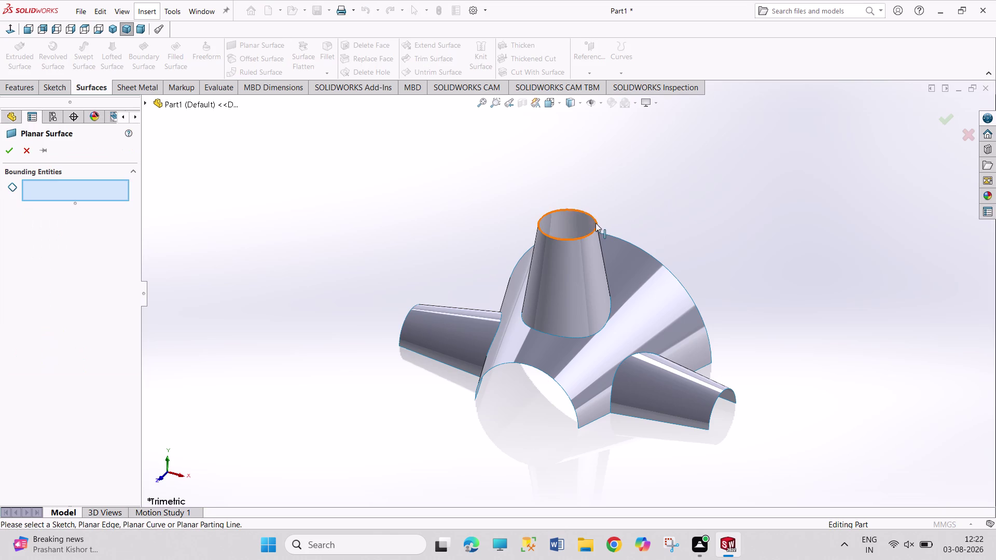
Create Surface-Plane1 bounded by the top circular edge of Surface-Extrude4.
click(598, 224)
click(7, 155)
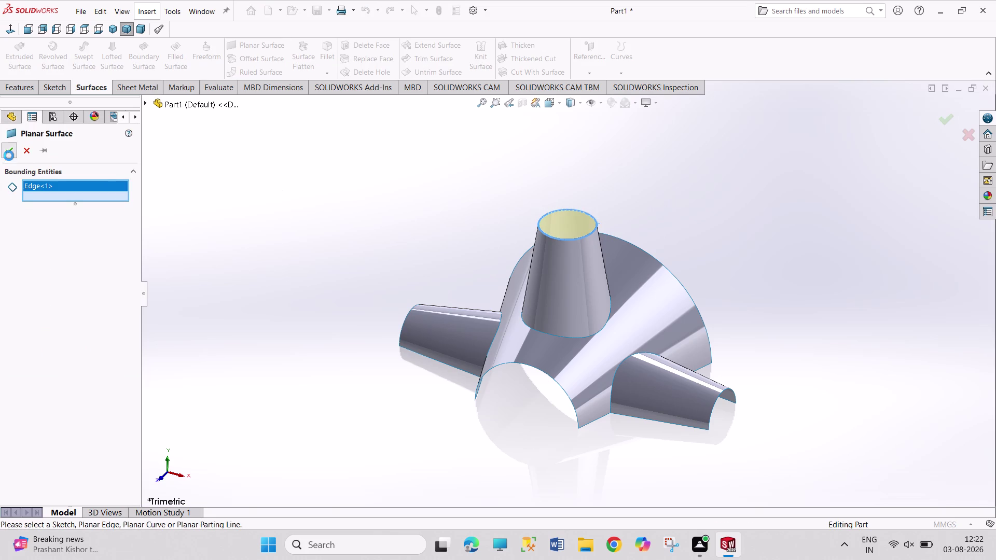
click(329, 351)
scroll(down, 3)
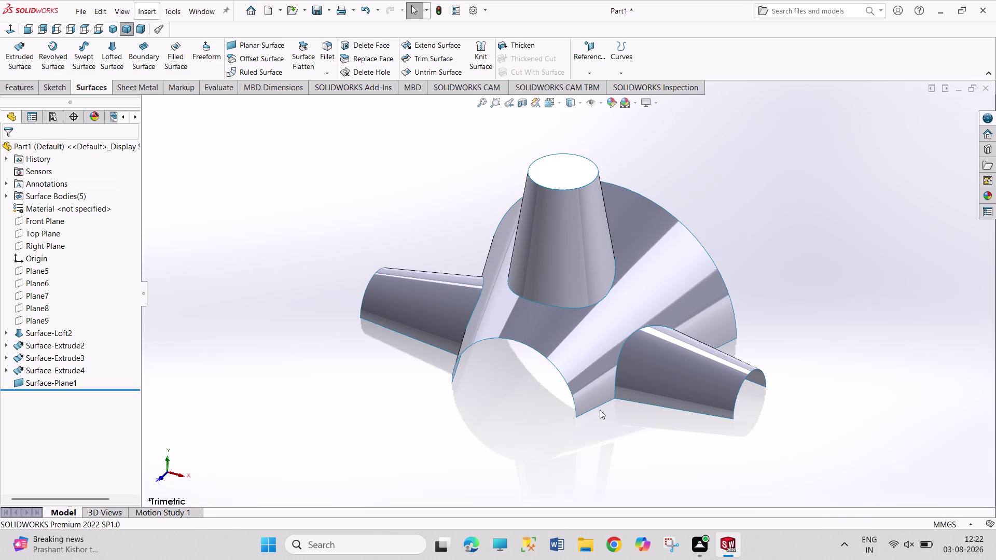
scroll(down, 3)
click(19, 84)
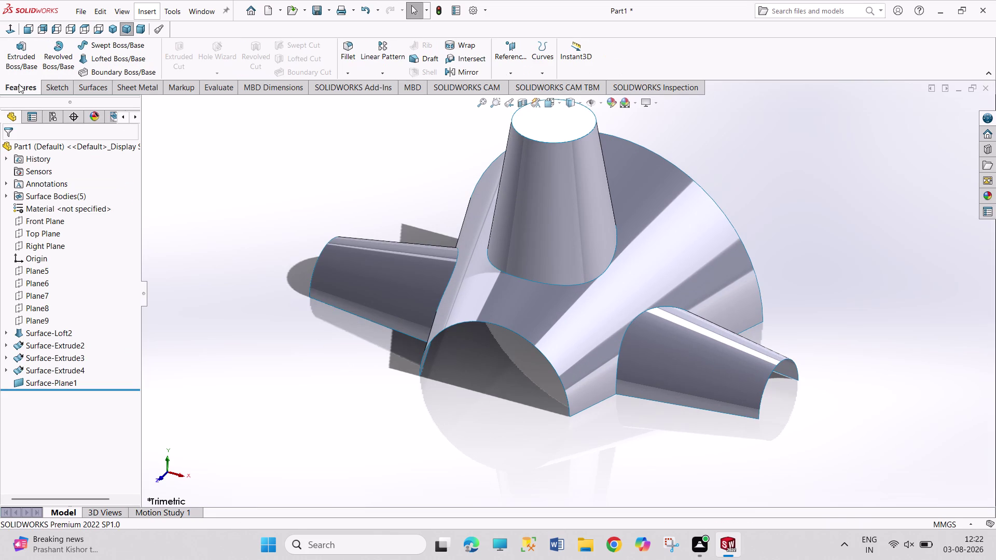
click(47, 87)
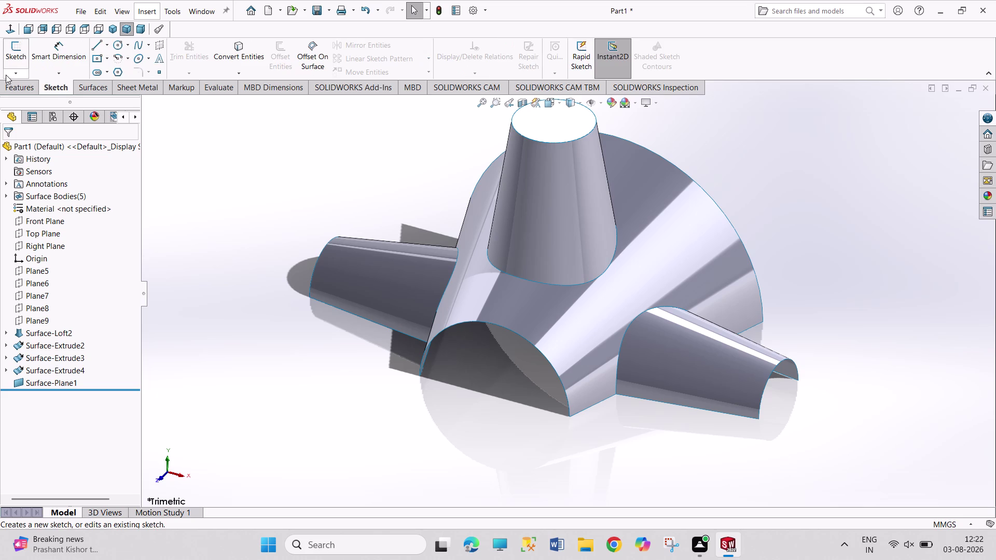
Start a 3D sketch, leave it empty, and select the lofted surface body.
click(6, 75)
click(33, 99)
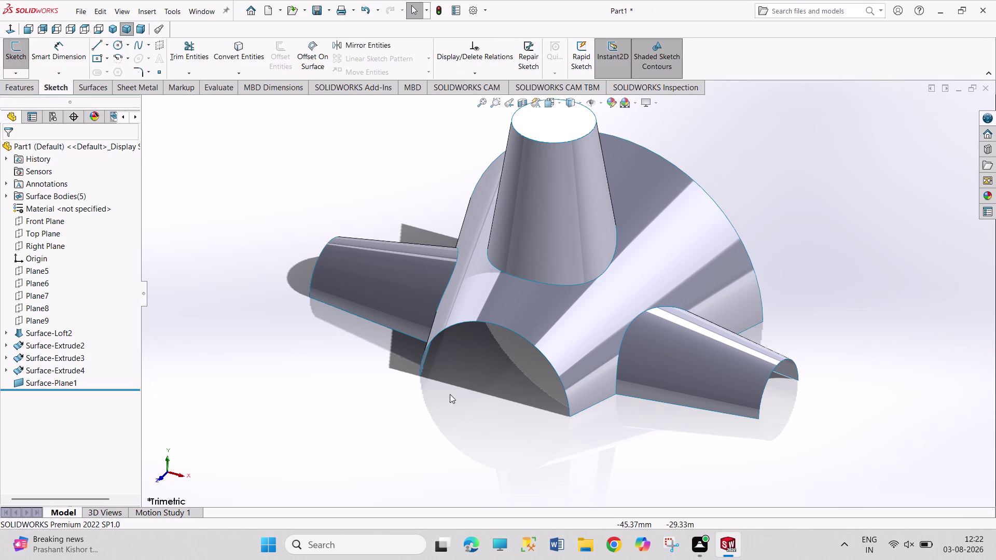
scroll(down, 3)
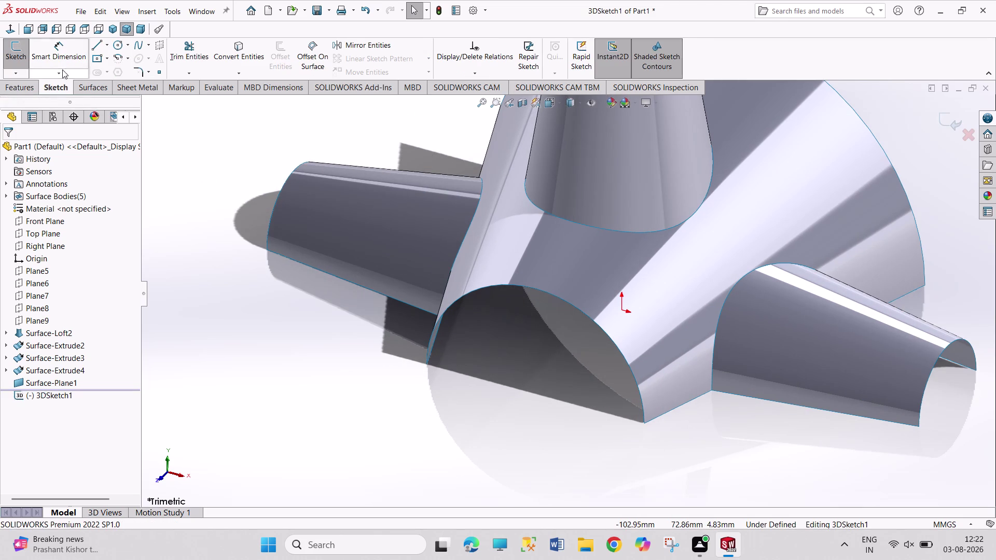
click(13, 70)
click(28, 82)
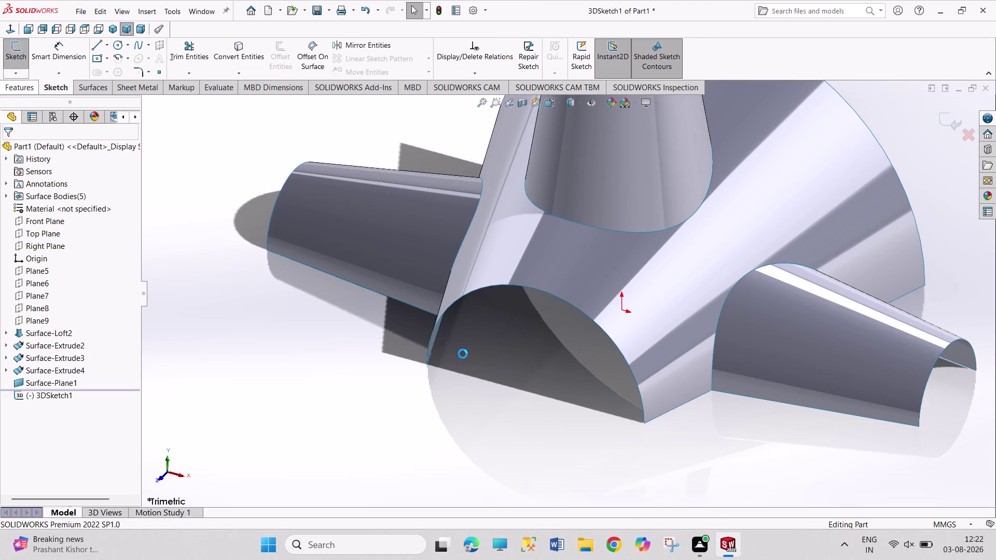
click(425, 365)
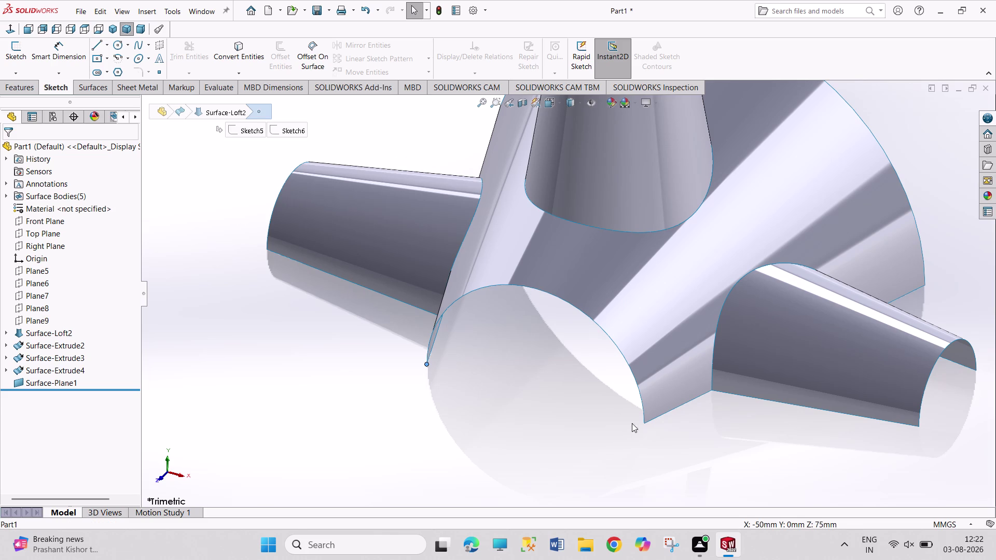
click(98, 42)
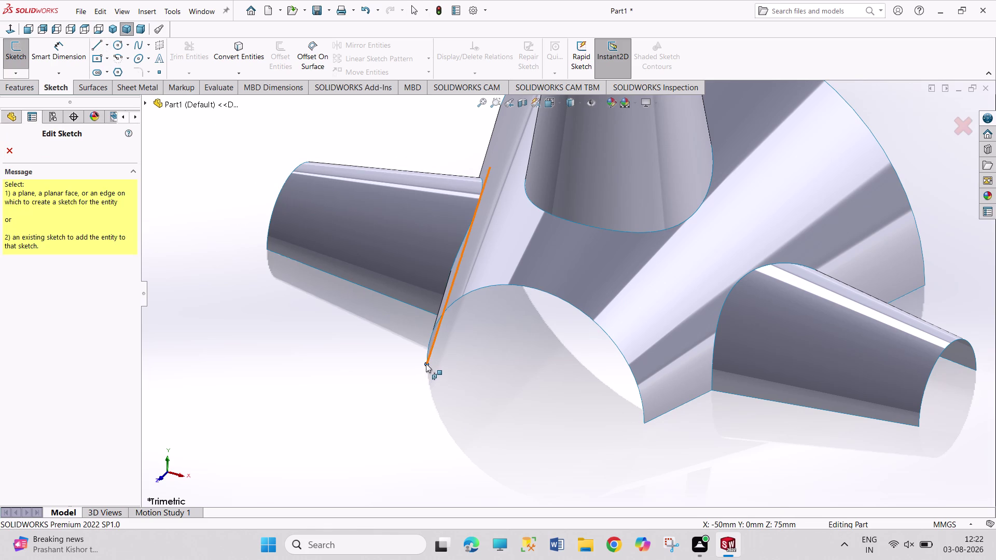
click(92, 47)
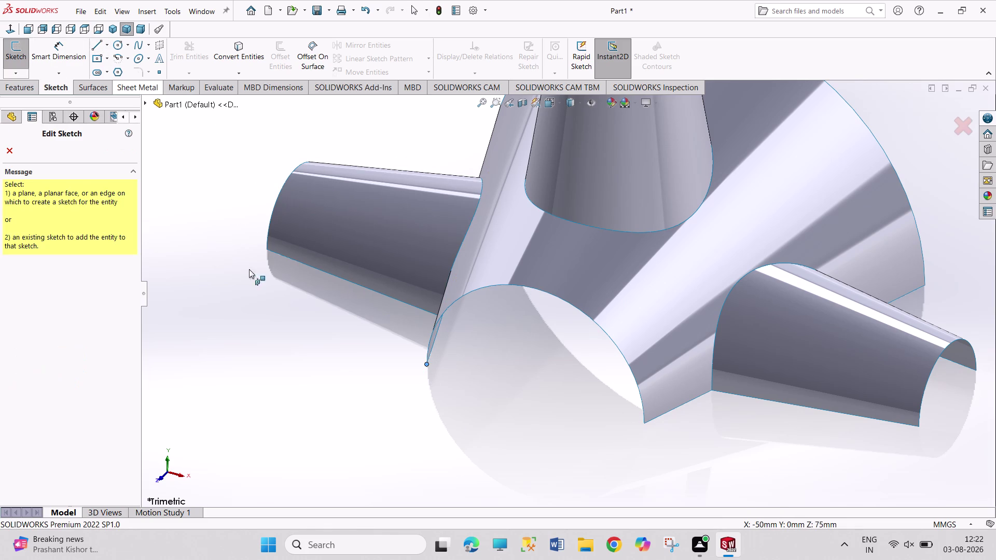
click(96, 43)
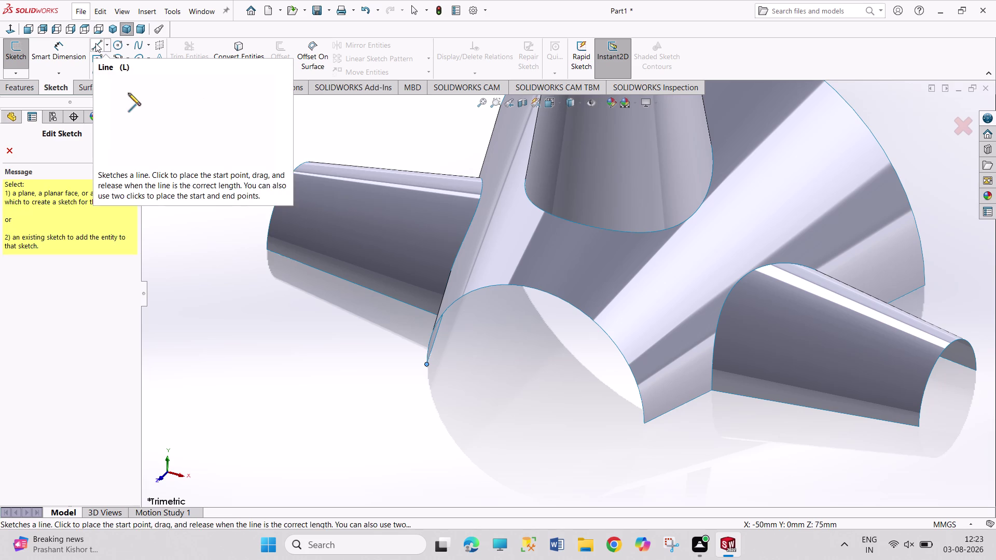
In 3DSketch2, draw a line joining the two ends of the open semicircular edge.
click(12, 69)
click(43, 100)
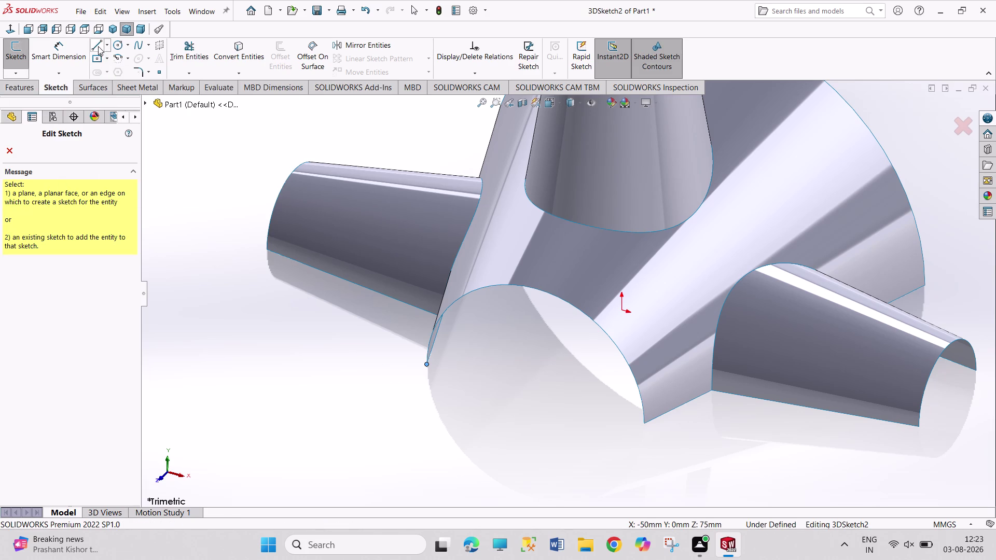
click(98, 44)
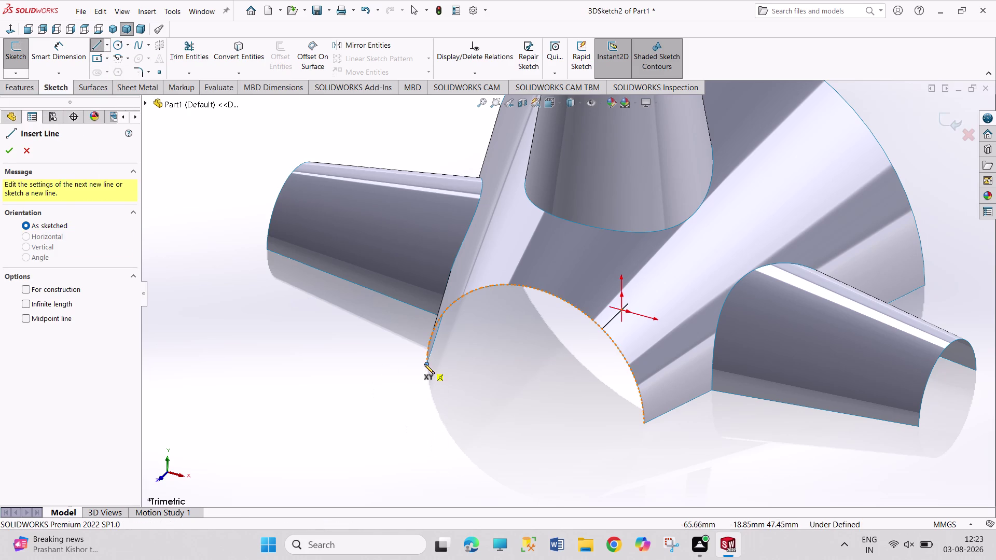
click(424, 364)
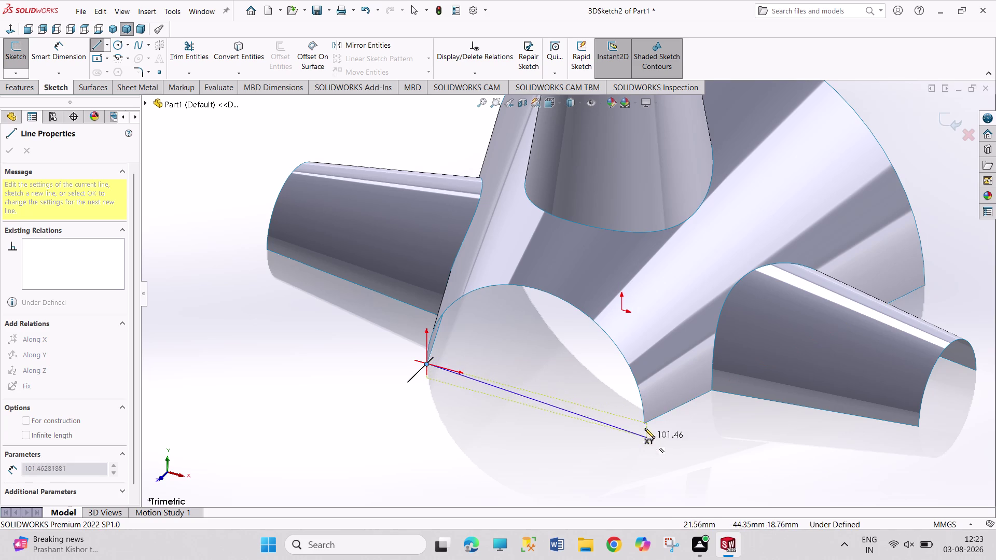
click(641, 423)
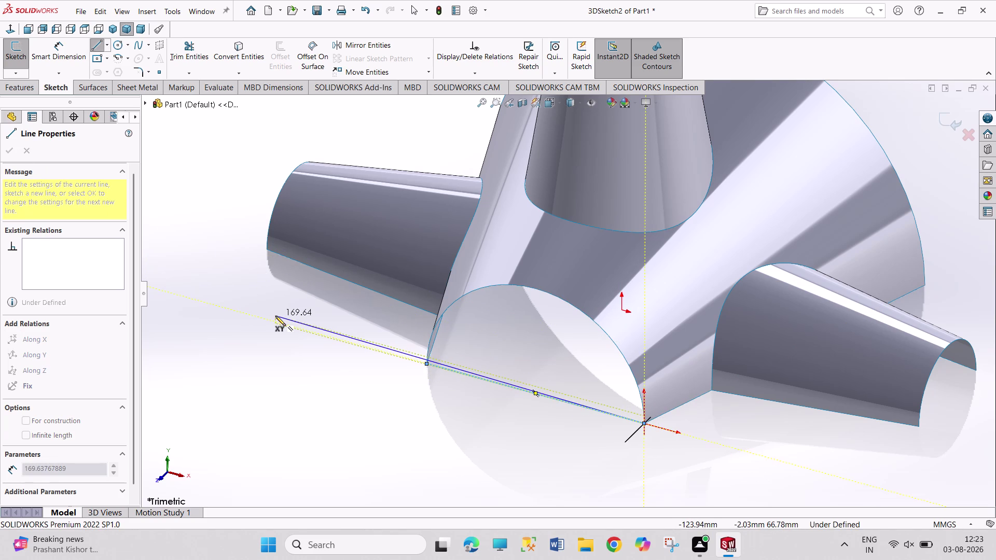
key(Escape)
middle_drag(787, 440, 738, 433)
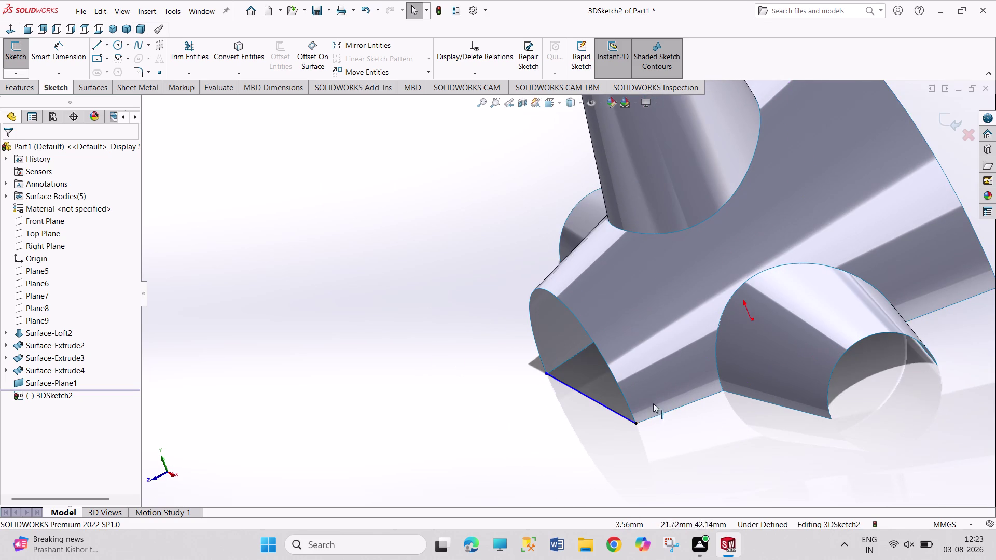
Exit 3DSketch2 and reopen it for editing.
click(98, 45)
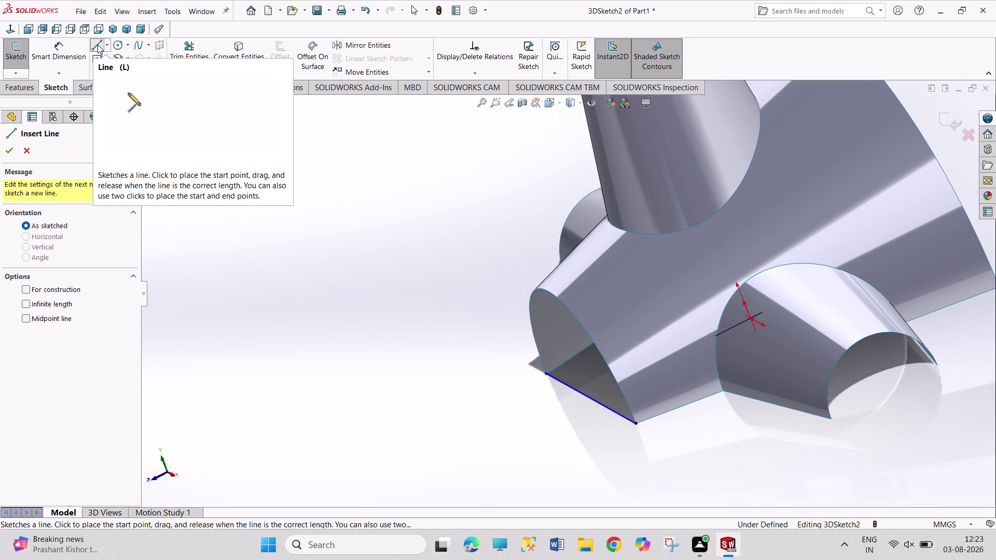
click(13, 74)
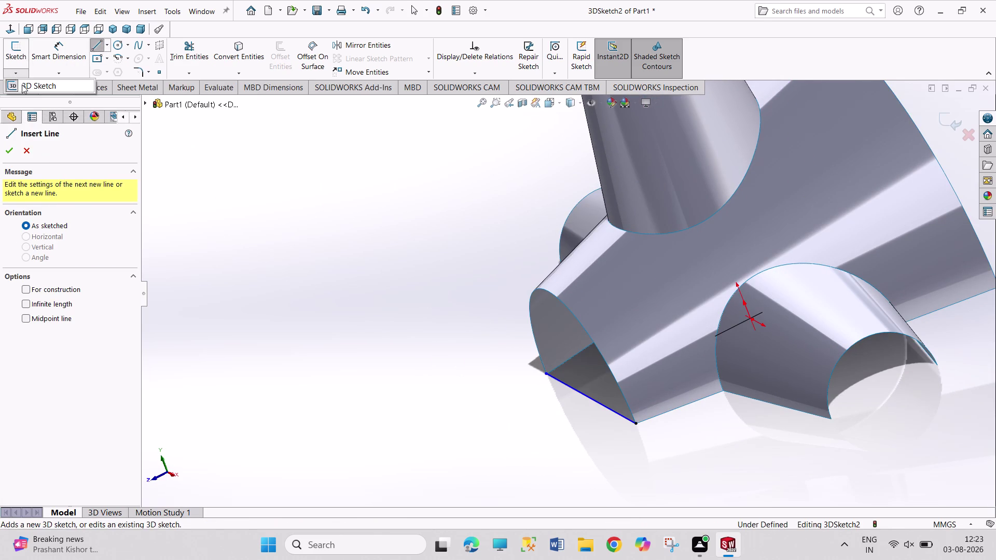
click(22, 84)
click(22, 71)
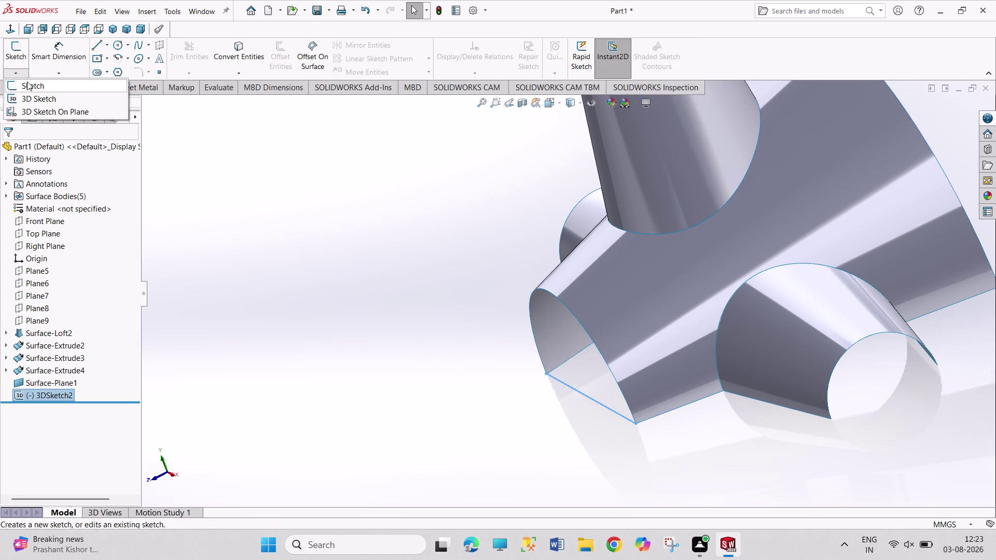
click(26, 97)
click(91, 46)
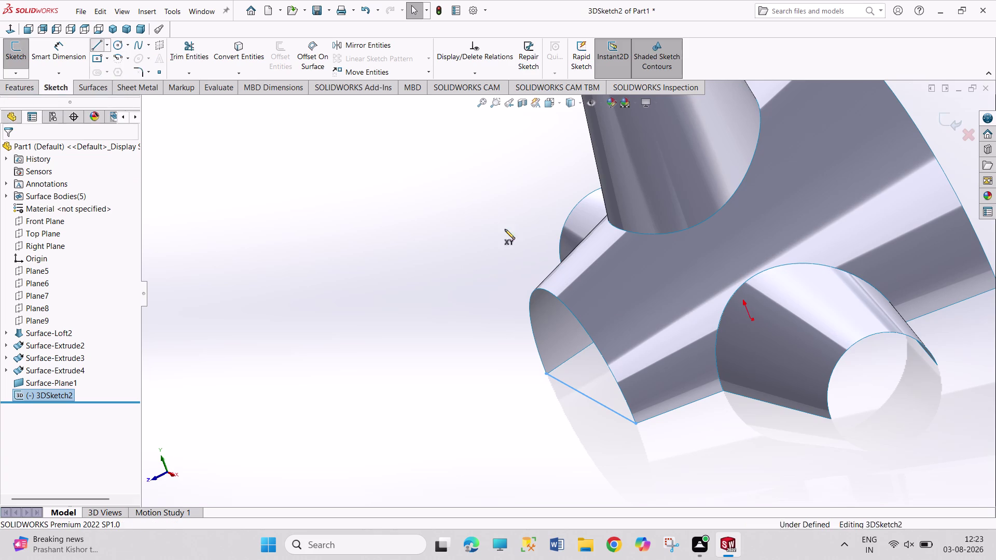
Add a second 3D line across another open arc in 3DSketch2.
middle_drag(945, 404, 898, 417)
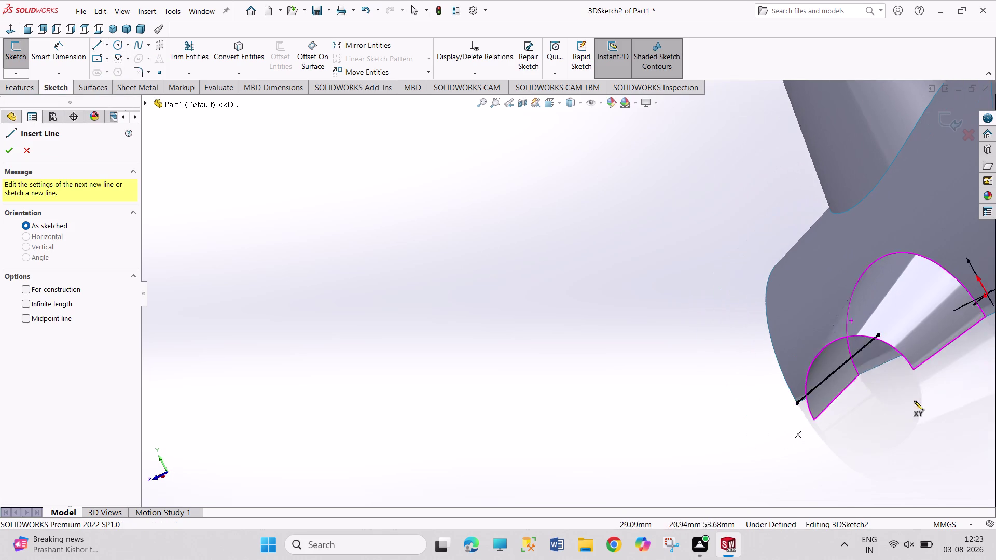
click(912, 369)
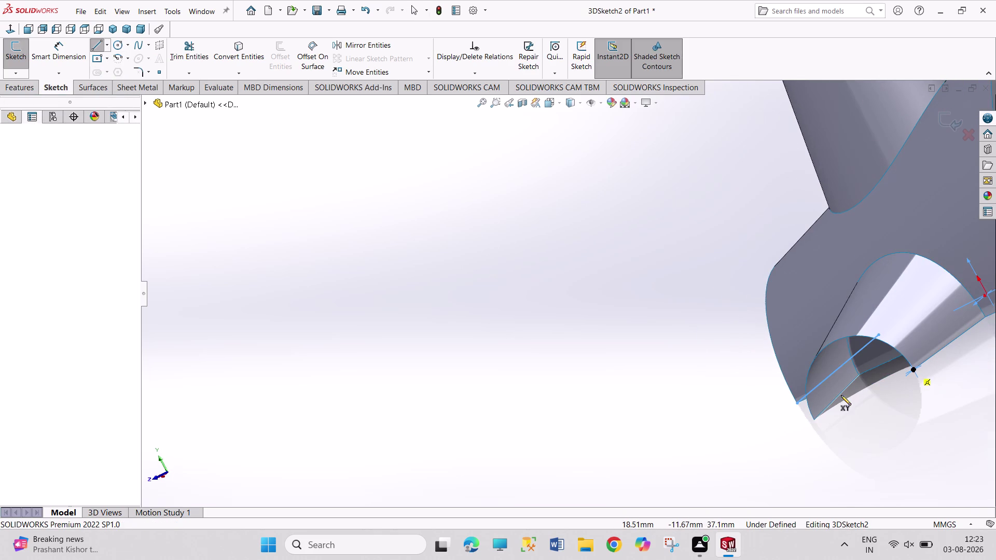
click(811, 420)
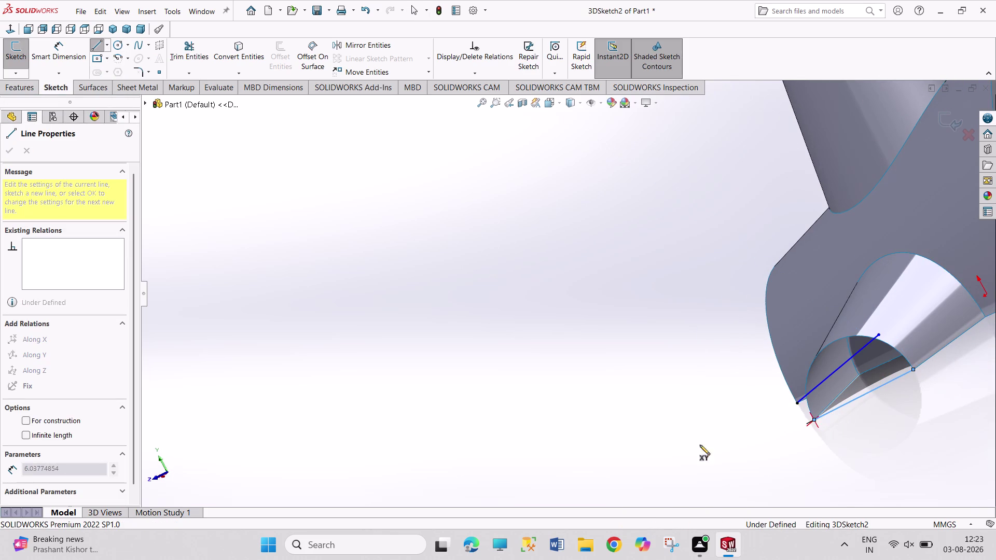
right_click(678, 450)
click(689, 459)
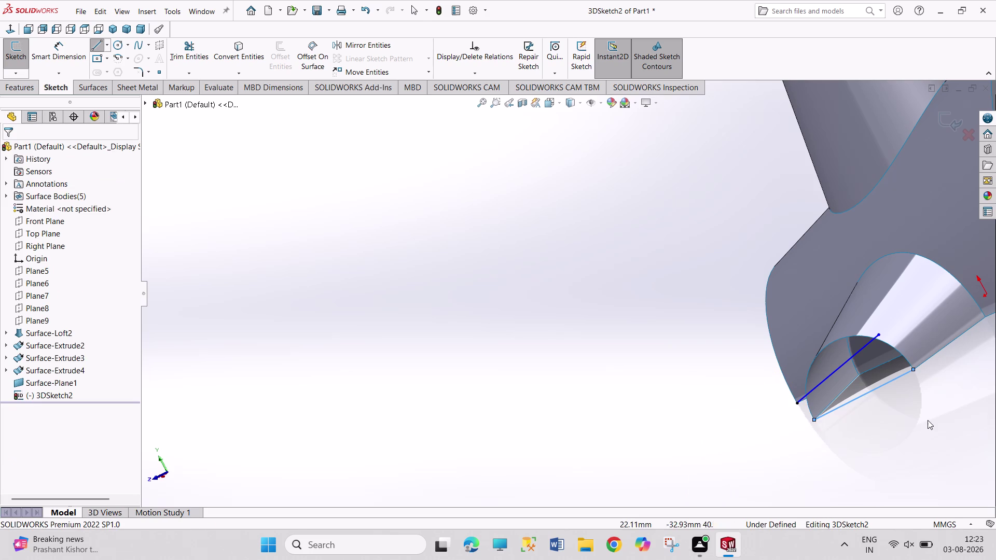
middle_drag(927, 420, 852, 495)
middle_drag(736, 149, 798, 213)
scroll(up, 3)
middle_drag(889, 202, 880, 206)
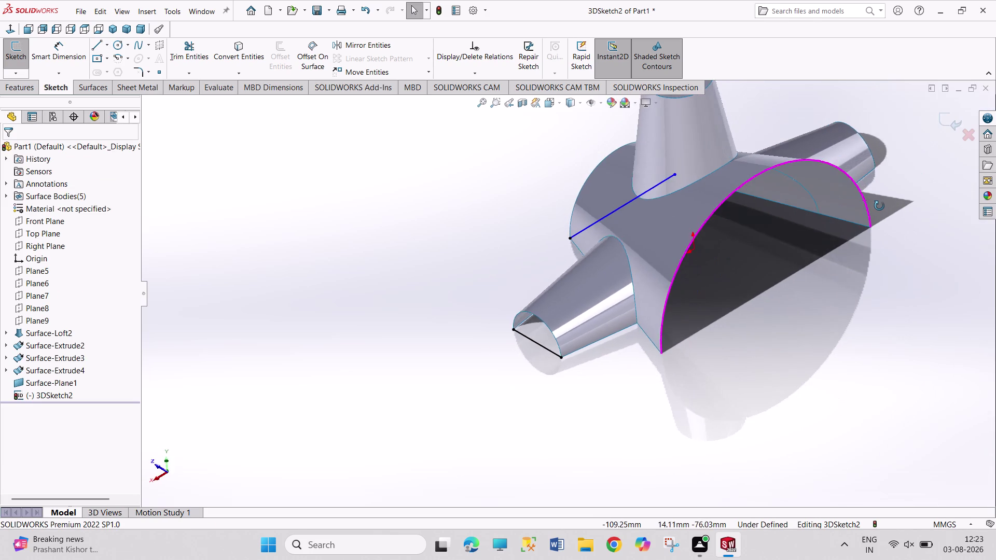
middle_drag(879, 206, 865, 215)
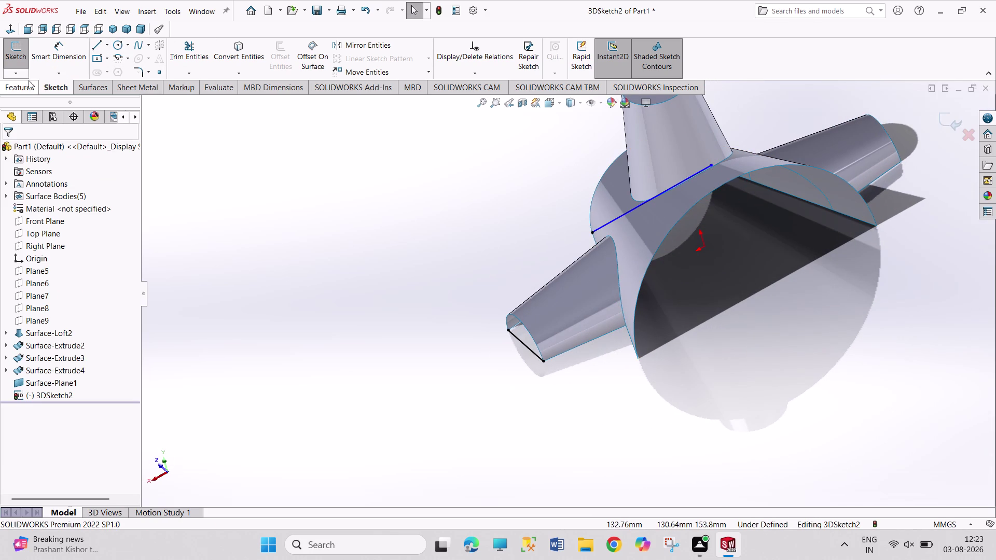
Exit 3DSketch2 and start a new 3D sketch, 3DSketch3.
click(95, 46)
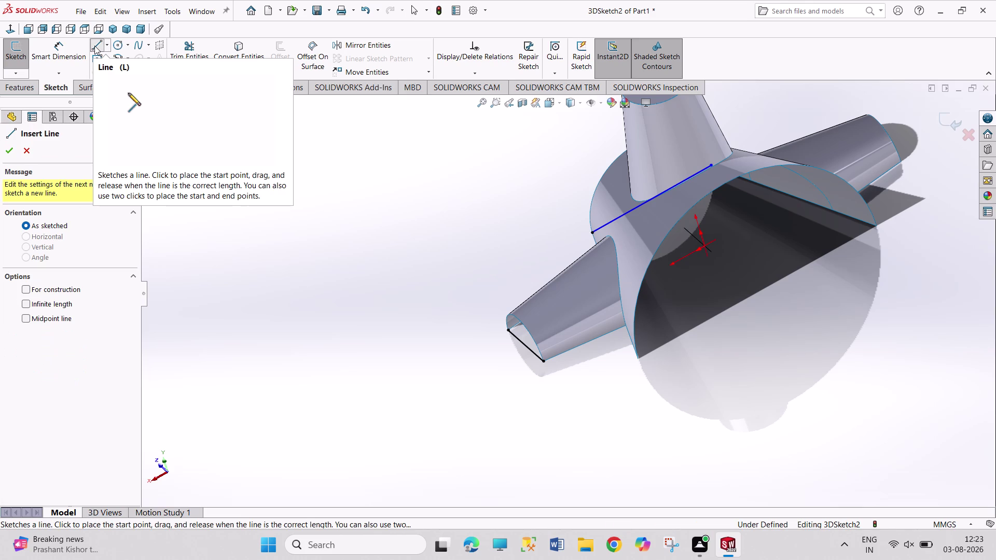
click(21, 74)
click(28, 83)
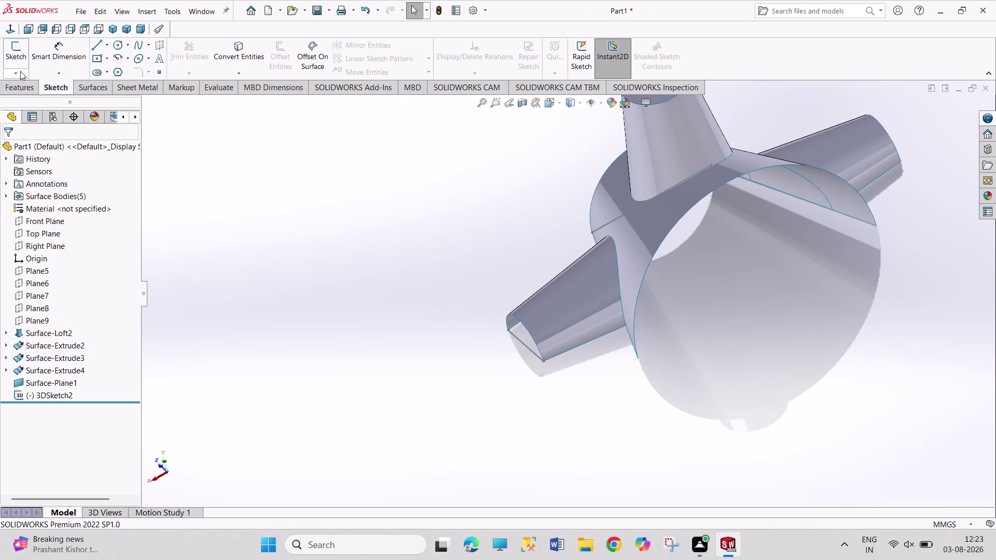
click(18, 73)
click(28, 98)
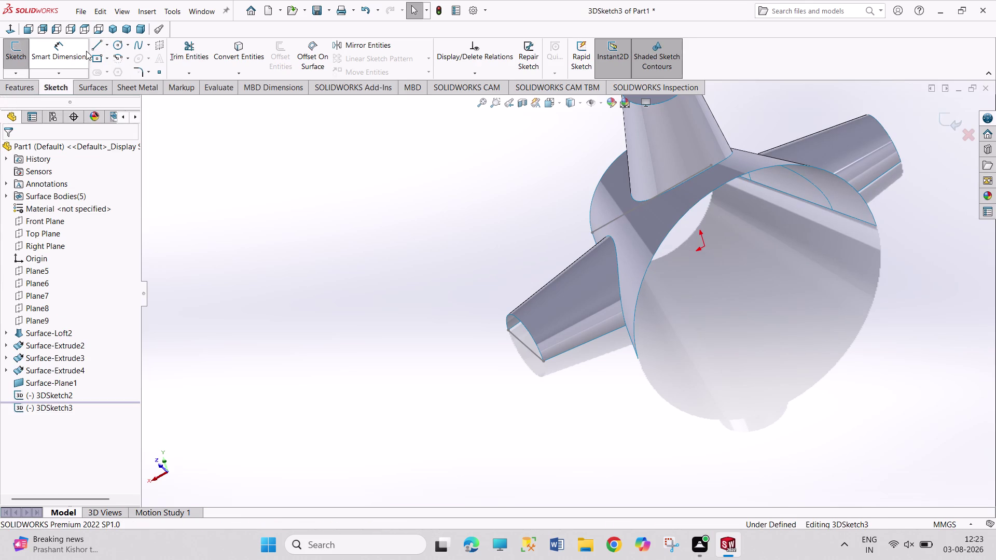
Draw a 200 mm line across the large semicircular opening.
click(93, 43)
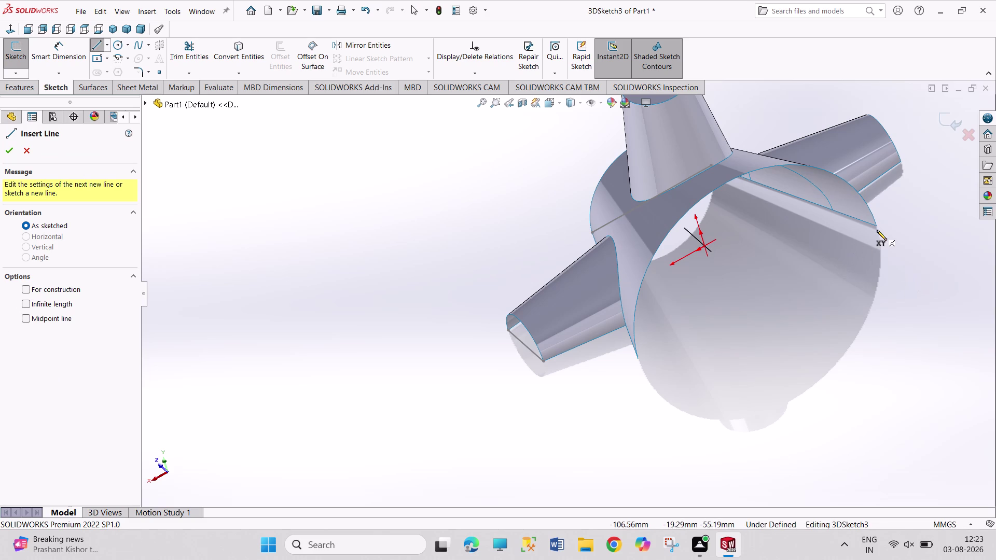
click(875, 224)
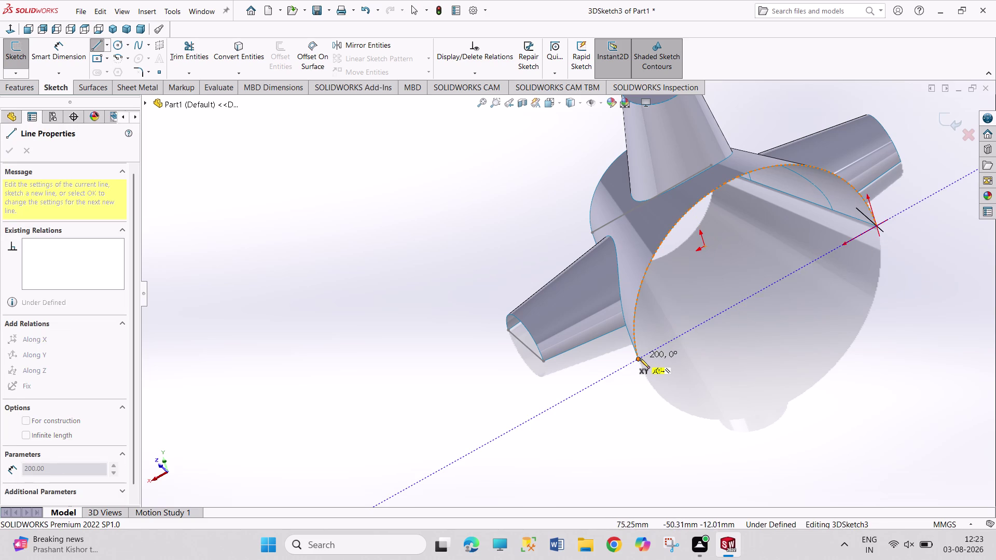
click(639, 358)
right_click(657, 396)
click(682, 406)
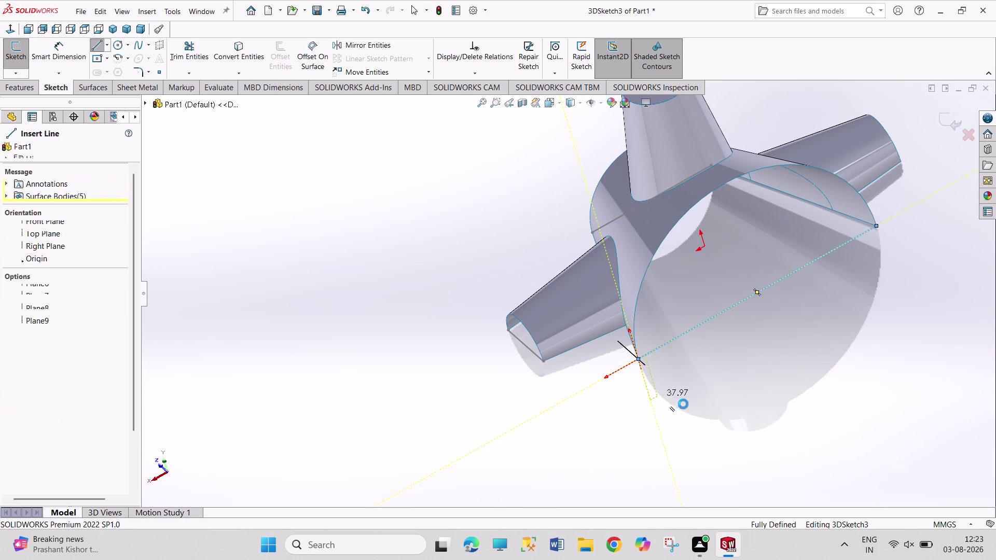
middle_drag(799, 351, 699, 433)
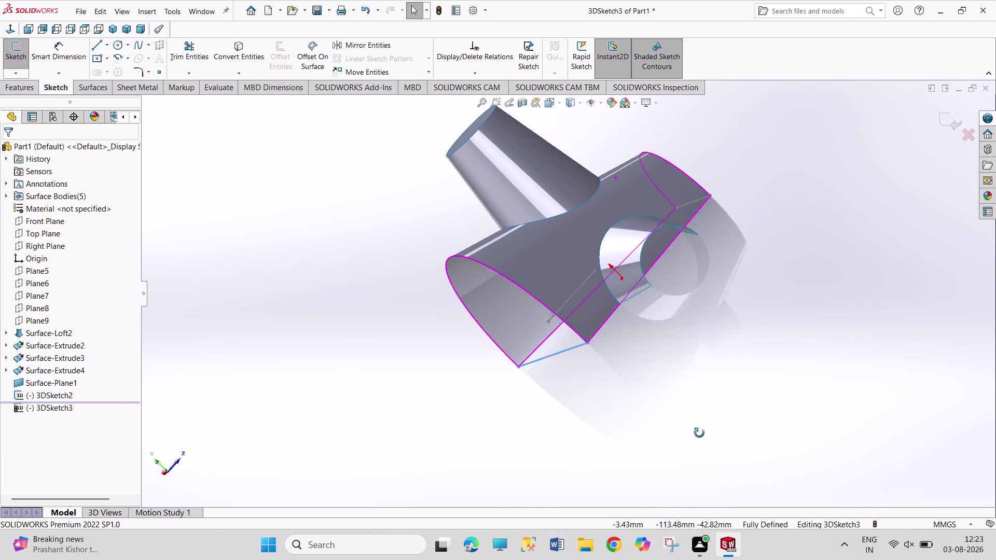
Exit 3DSketch3 and reopen it for editing.
middle_drag(699, 433, 698, 433)
click(8, 52)
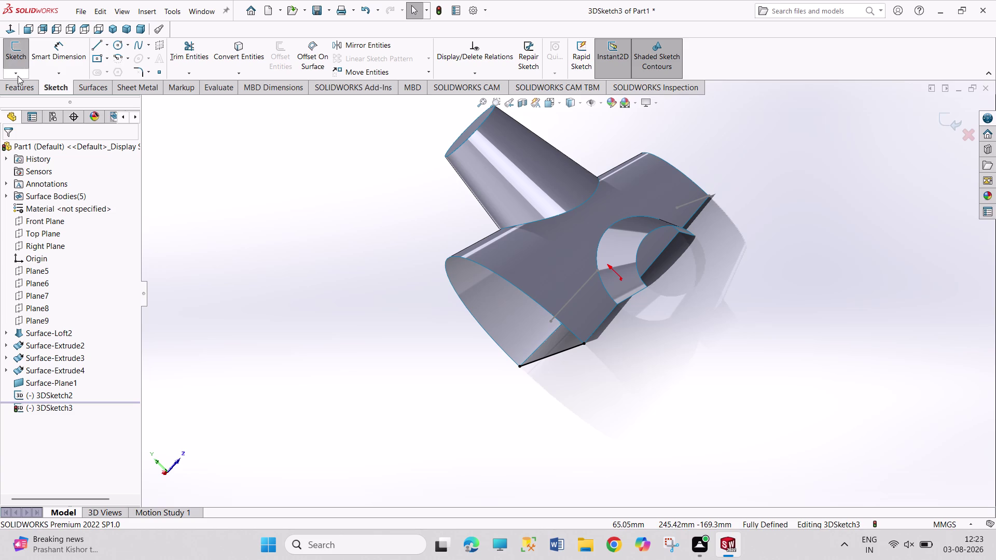
click(18, 77)
click(22, 84)
click(16, 71)
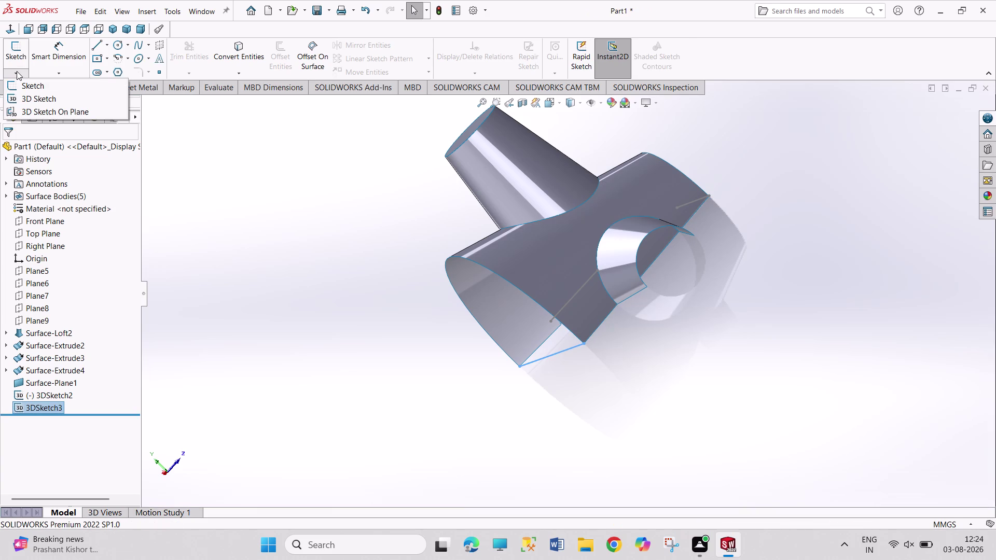
click(39, 99)
Add a line across the small arc opening and exit 3DSketch3.
click(93, 47)
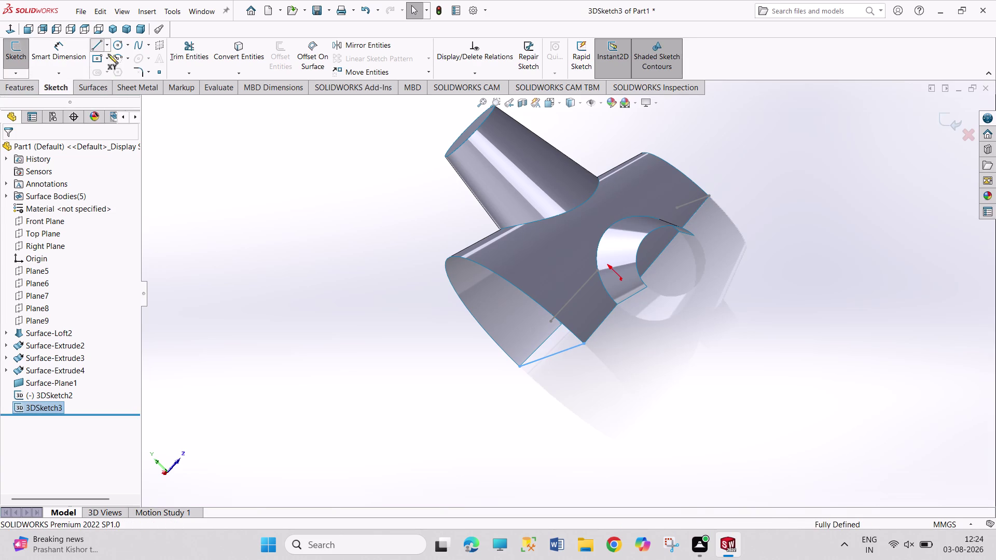
click(693, 234)
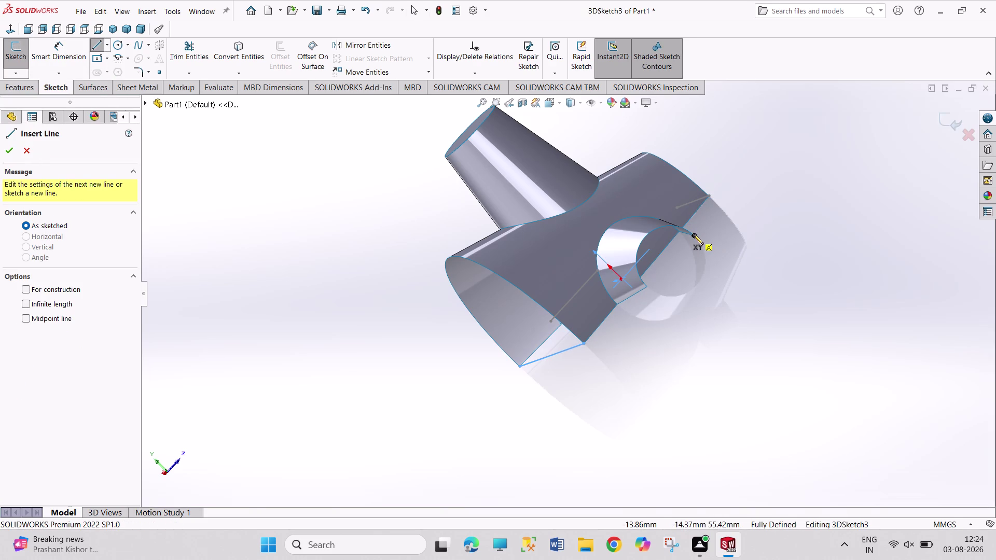
click(648, 286)
right_click(735, 311)
click(750, 317)
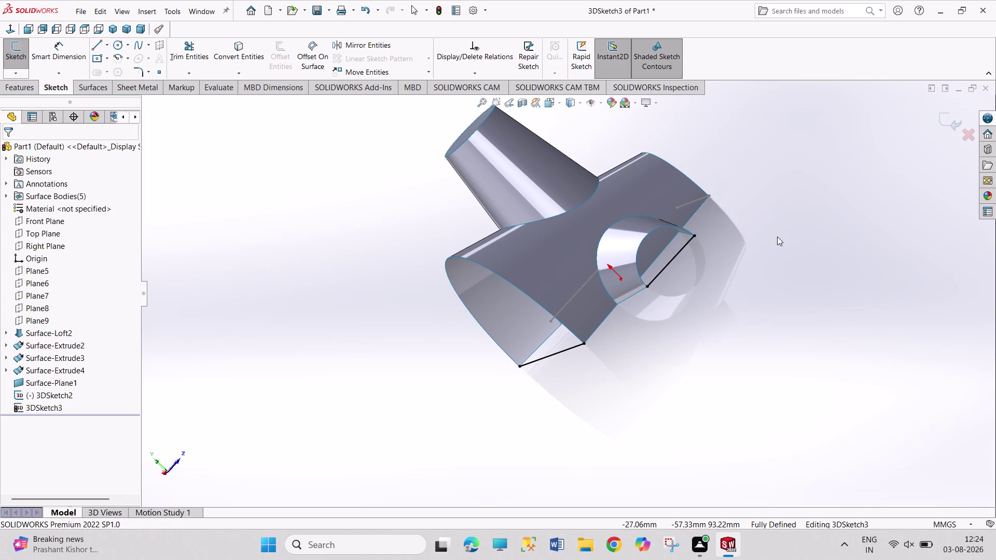
middle_drag(776, 237, 705, 407)
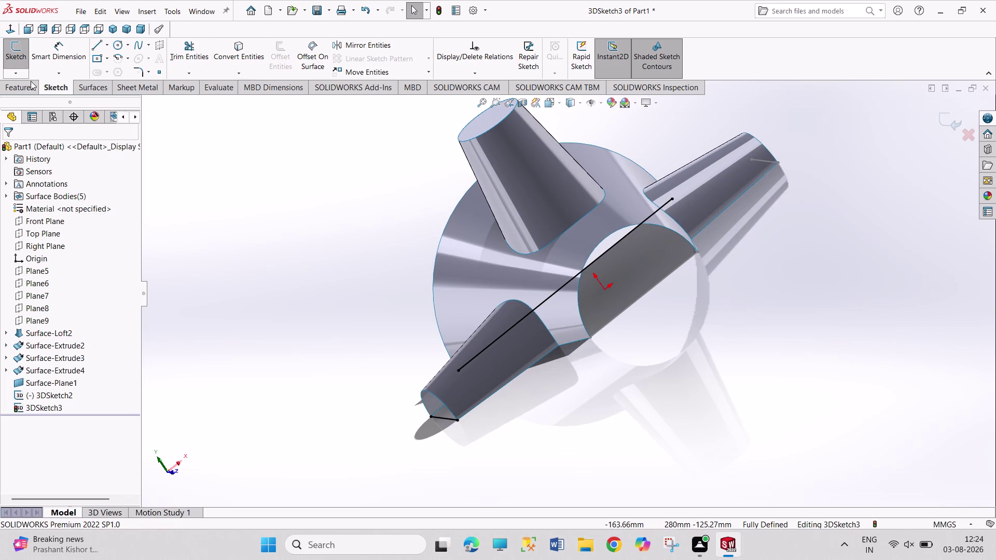
click(20, 55)
click(11, 55)
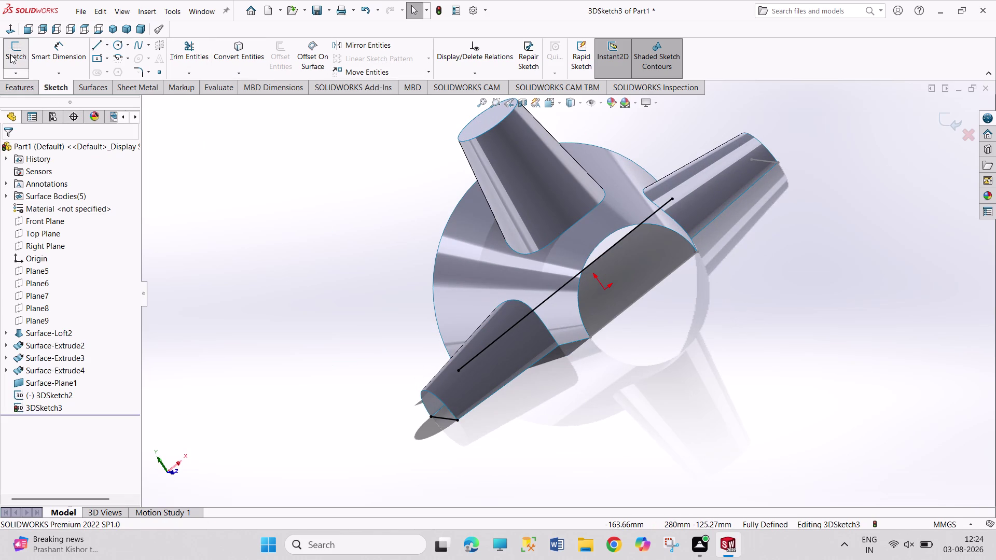
click(14, 71)
click(20, 79)
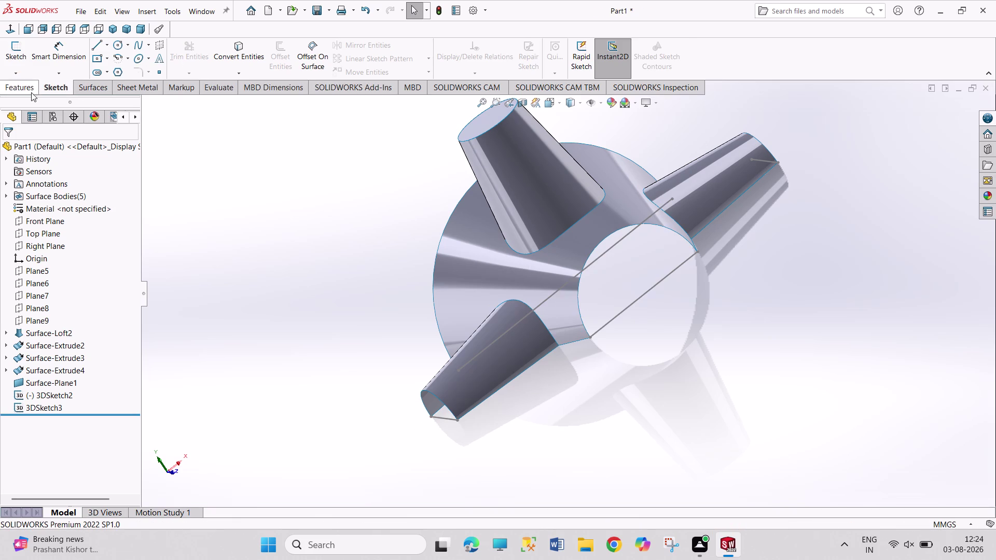
click(102, 87)
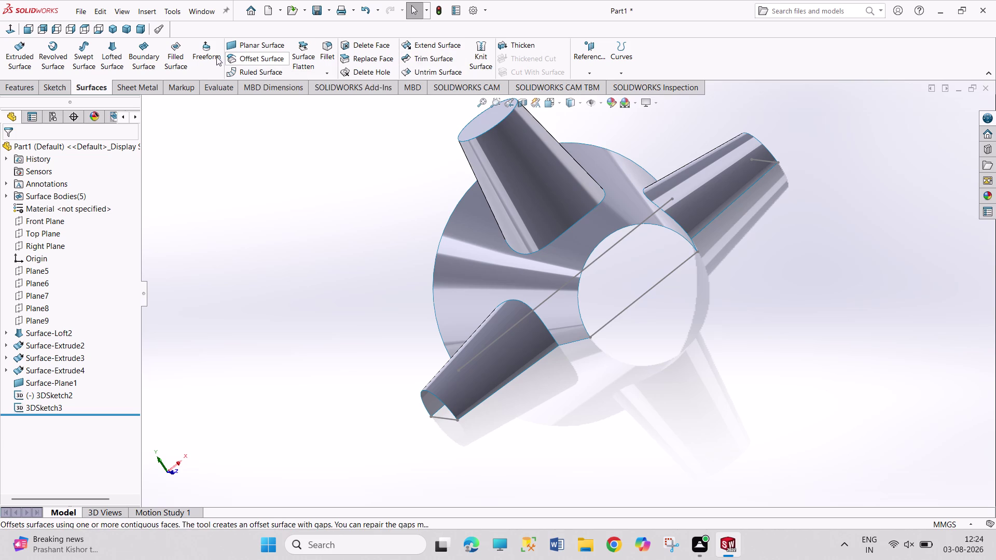
click(176, 62)
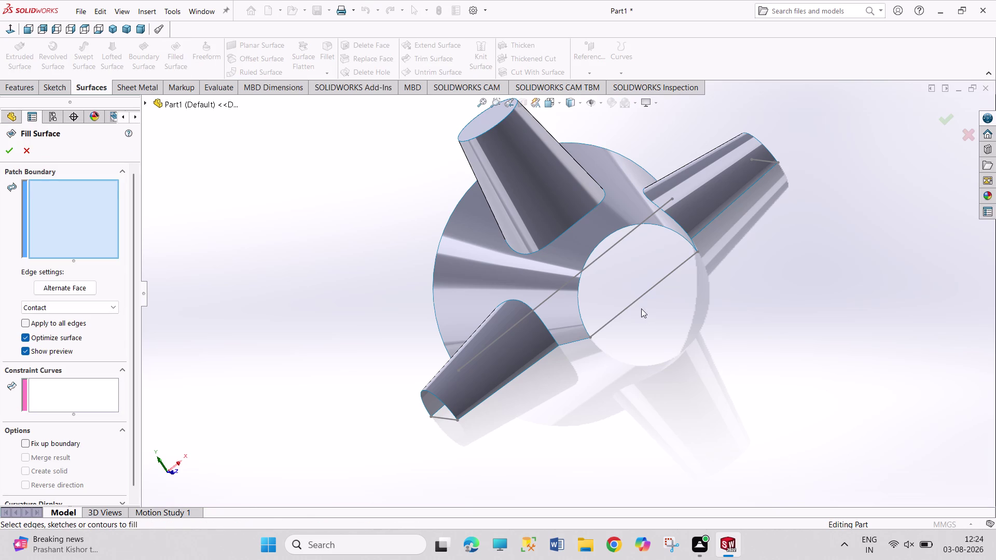
click(638, 300)
click(577, 296)
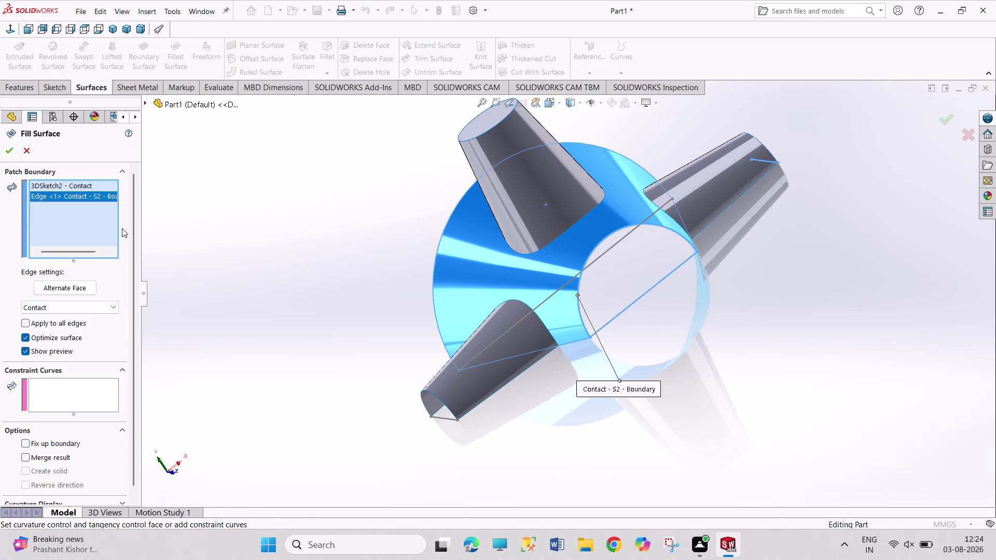
click(7, 150)
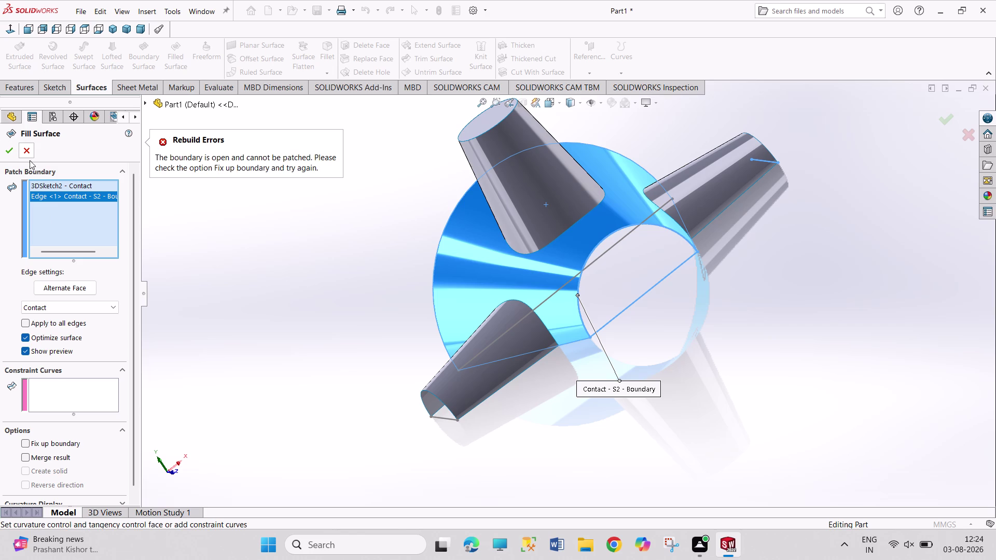
click(30, 150)
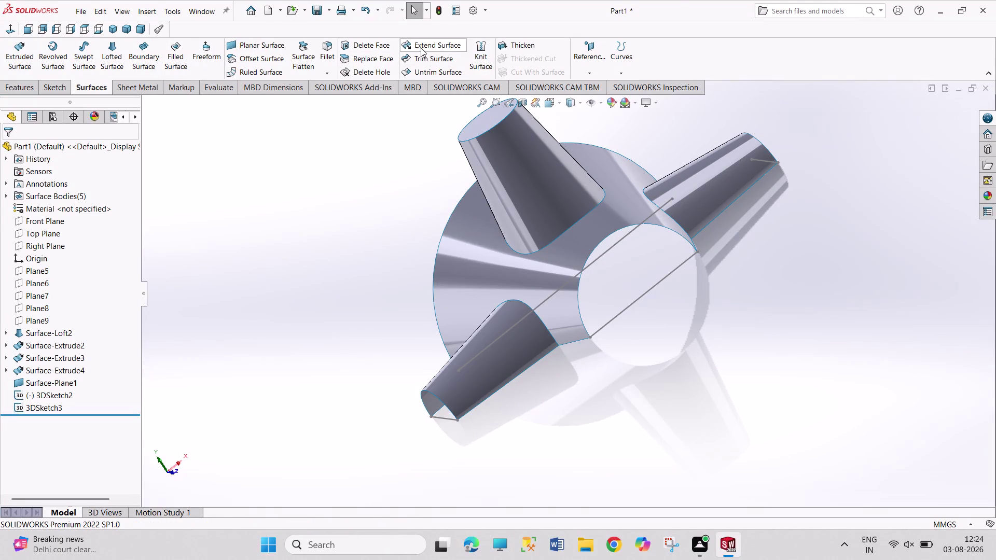
click(184, 54)
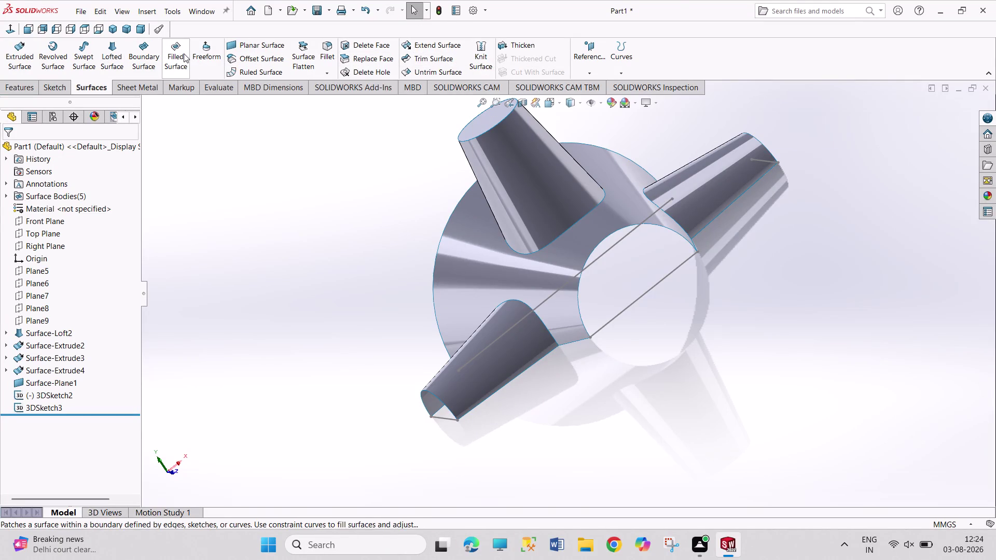
click(628, 307)
click(578, 311)
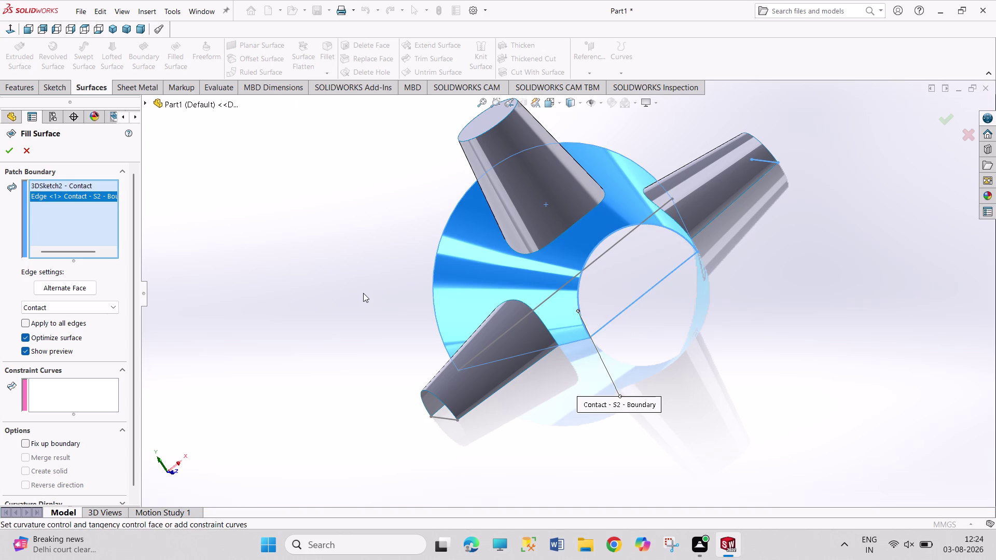
right_click(88, 199)
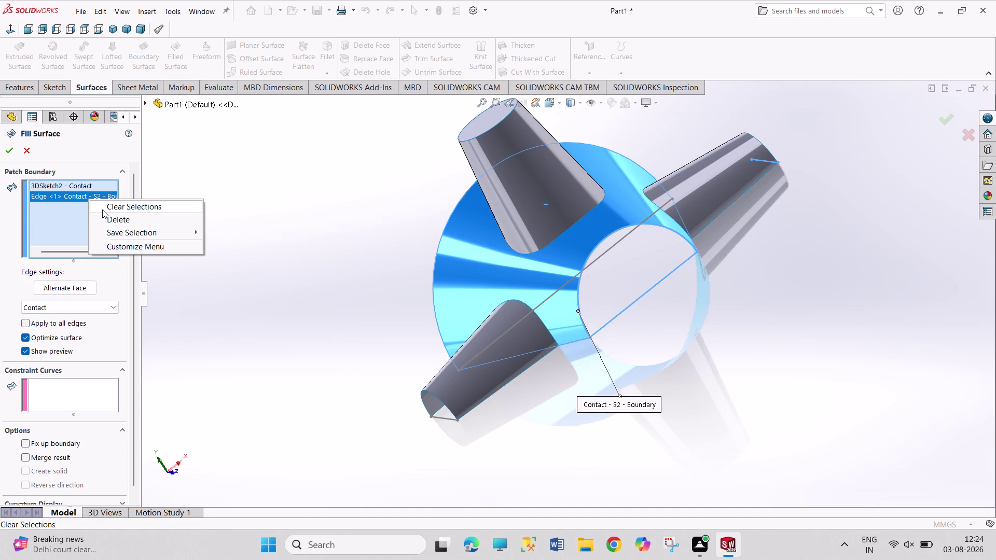
click(103, 209)
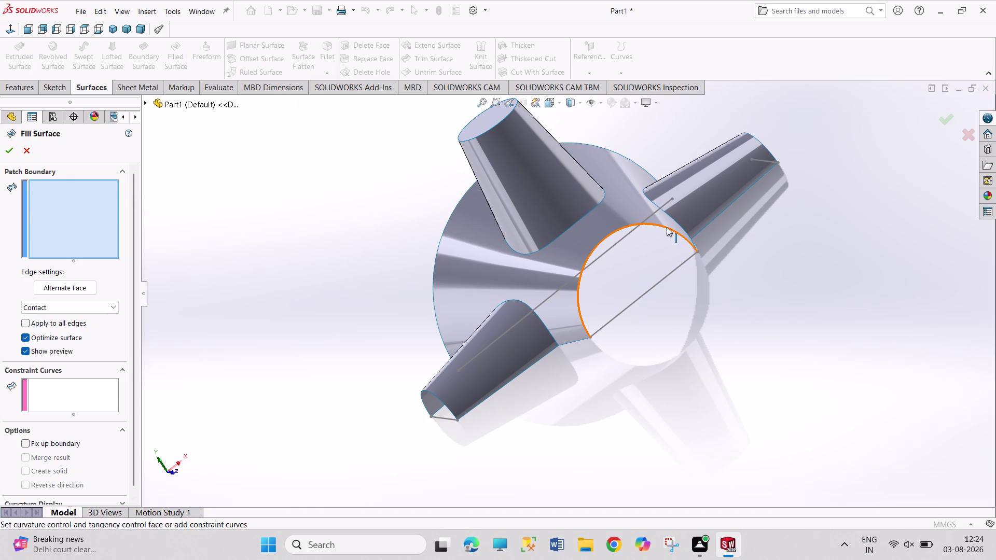
click(667, 227)
click(673, 271)
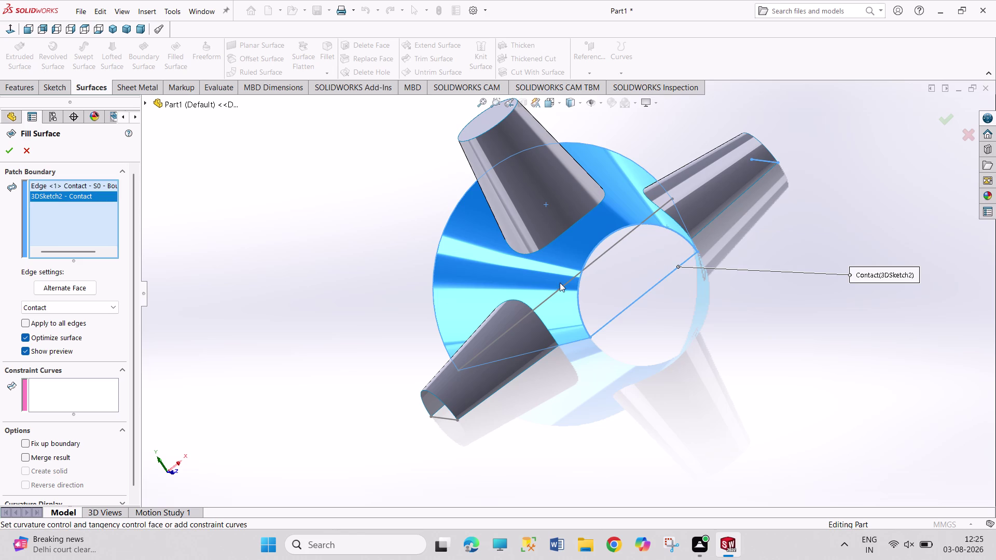
click(28, 151)
click(257, 238)
middle_drag(300, 251, 325, 254)
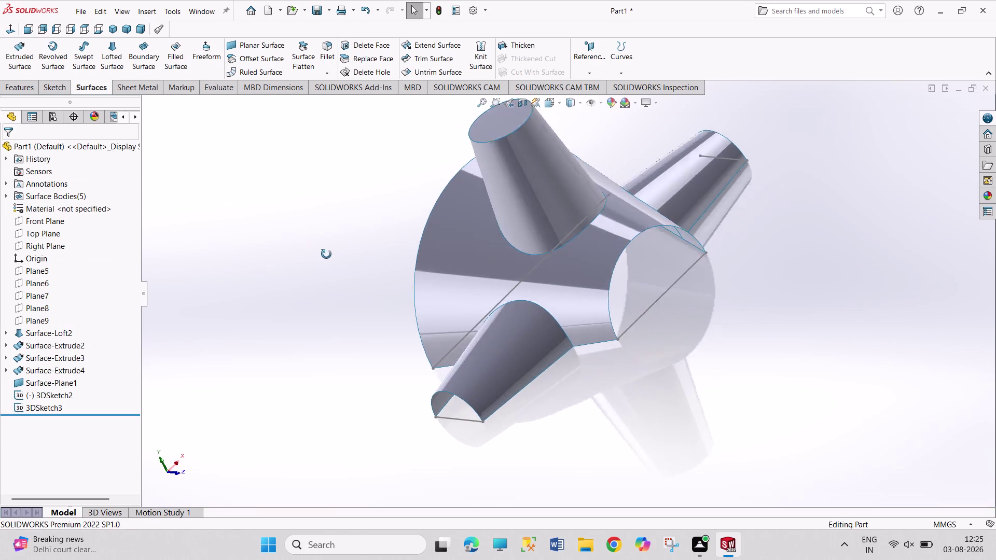
middle_drag(324, 255, 366, 255)
middle_drag(395, 419, 431, 335)
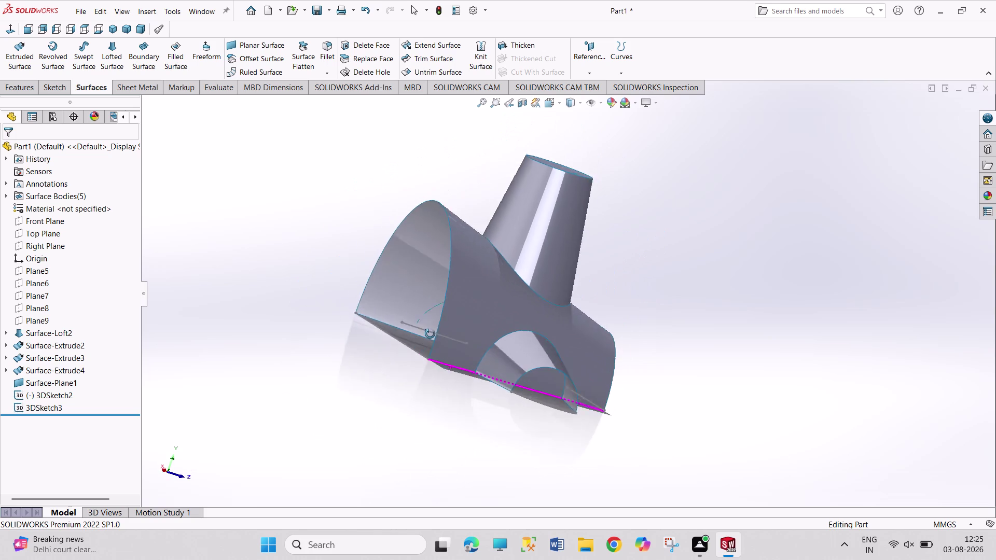
middle_drag(432, 336, 446, 276)
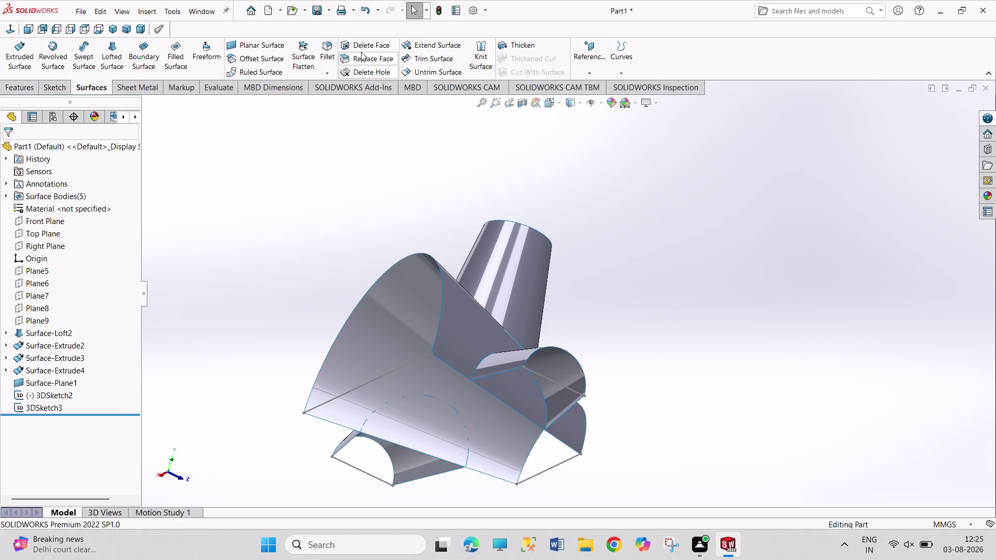
click(180, 61)
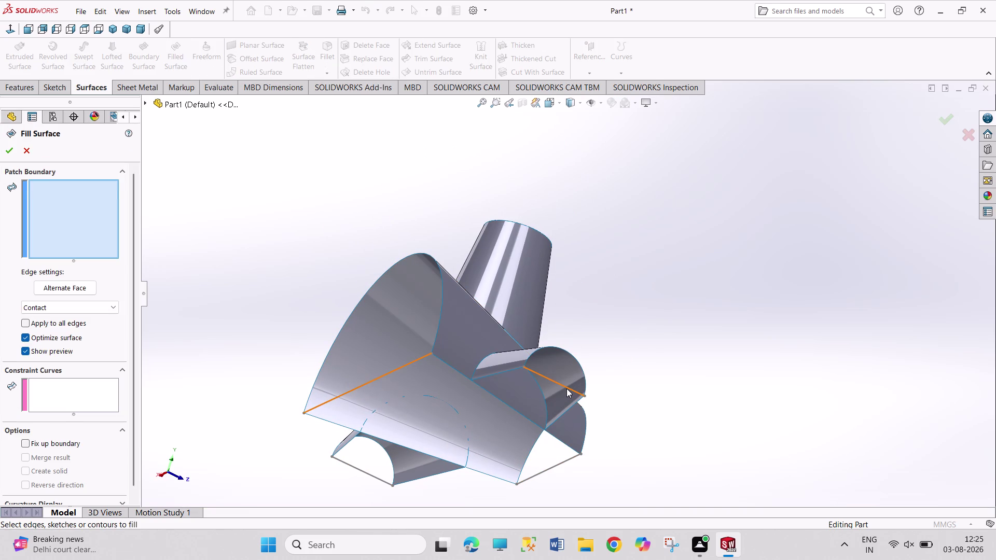
click(567, 388)
click(570, 353)
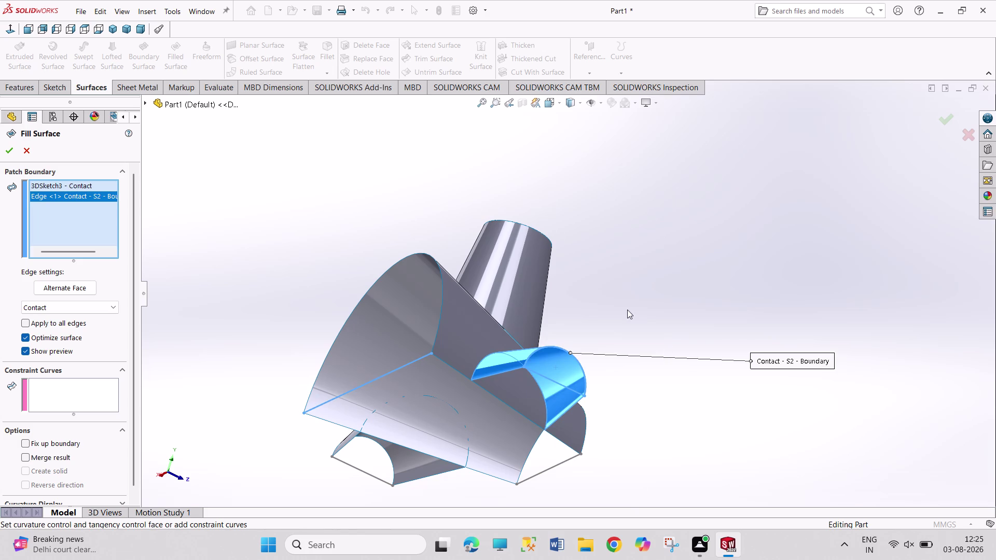
click(18, 148)
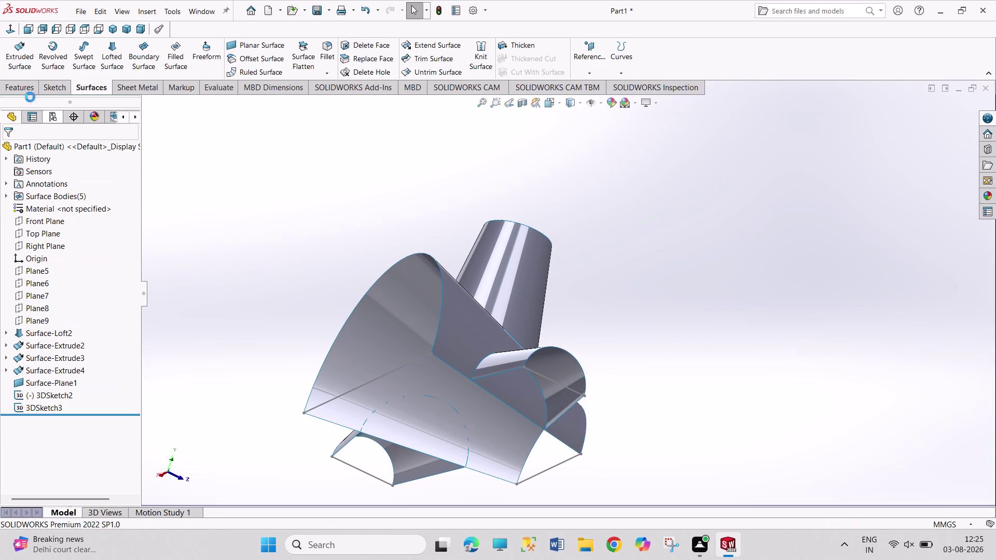
click(27, 92)
click(52, 88)
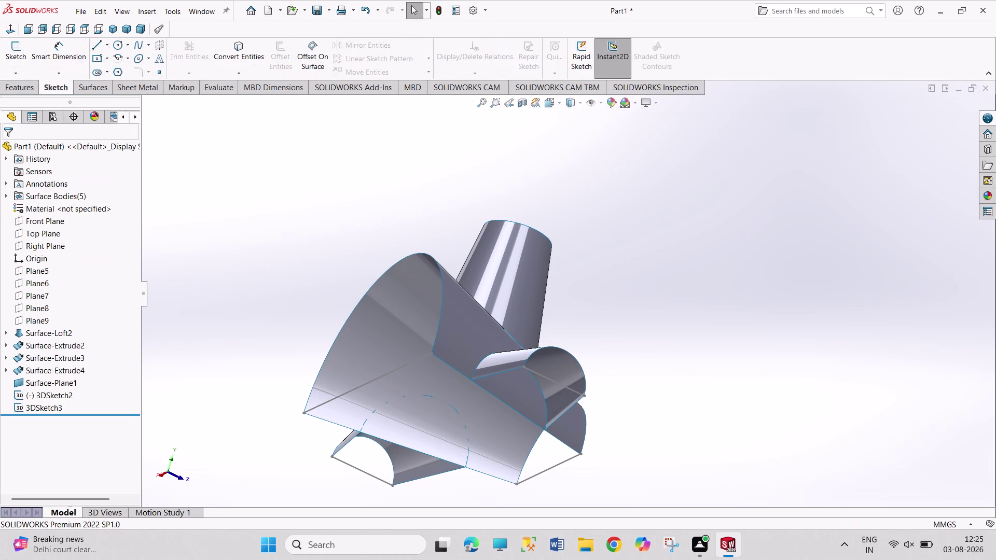
click(11, 56)
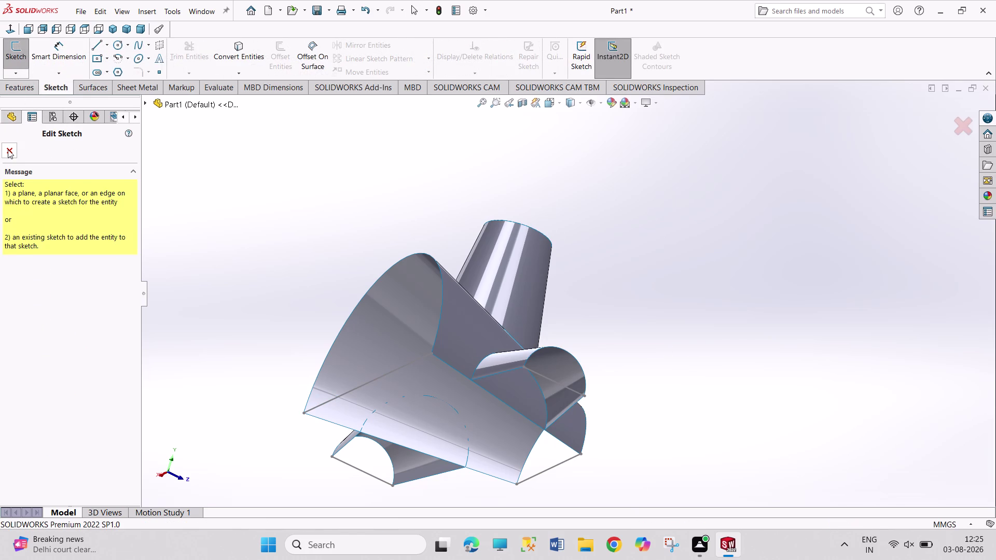
click(7, 149)
middle_drag(387, 177, 369, 278)
scroll(up, 3)
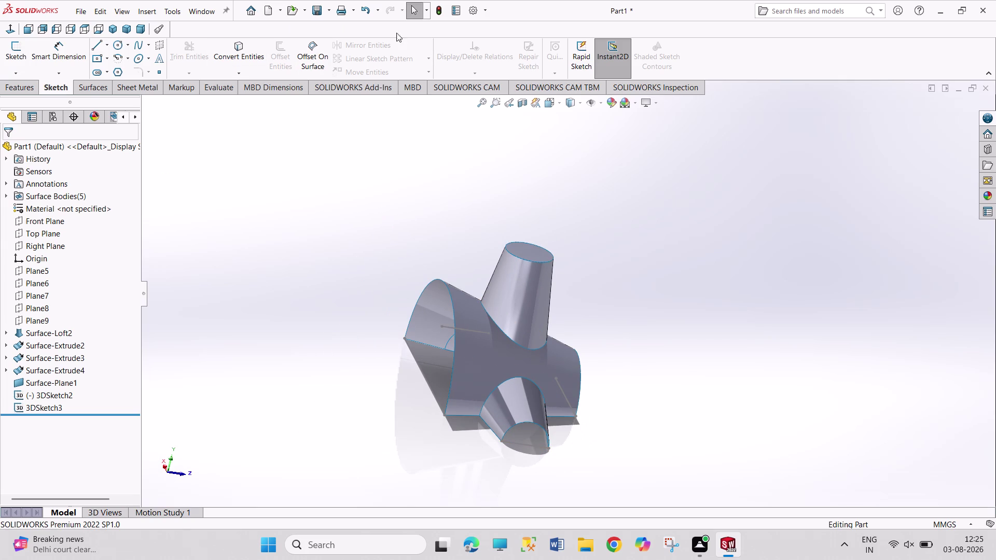
click(98, 88)
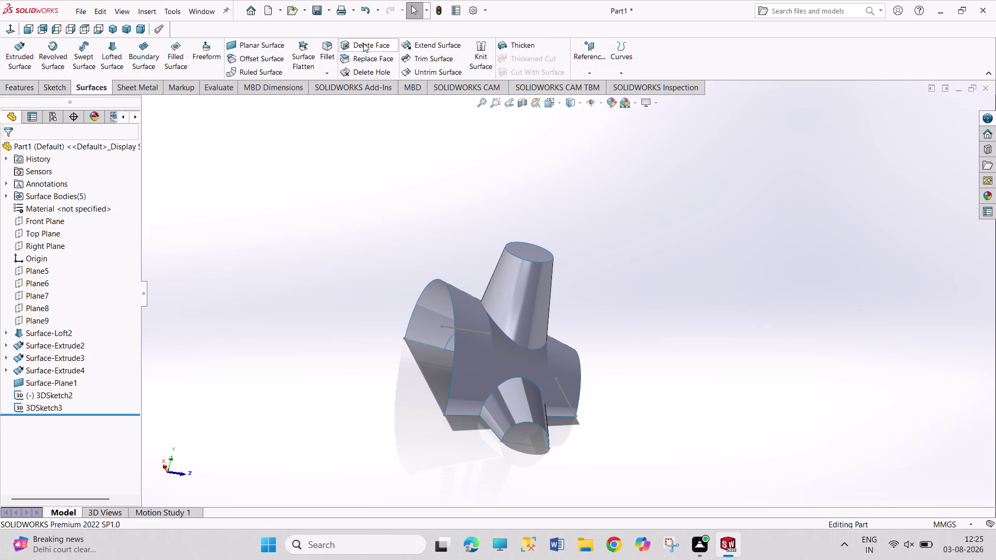
click(170, 58)
scroll(down, 3)
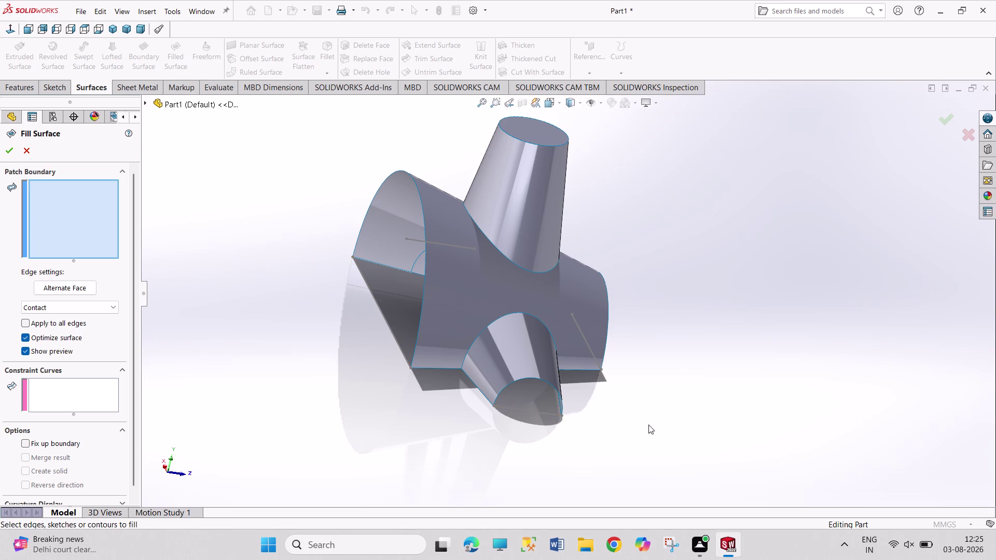
middle_drag(647, 426, 639, 427)
middle_drag(594, 421, 517, 407)
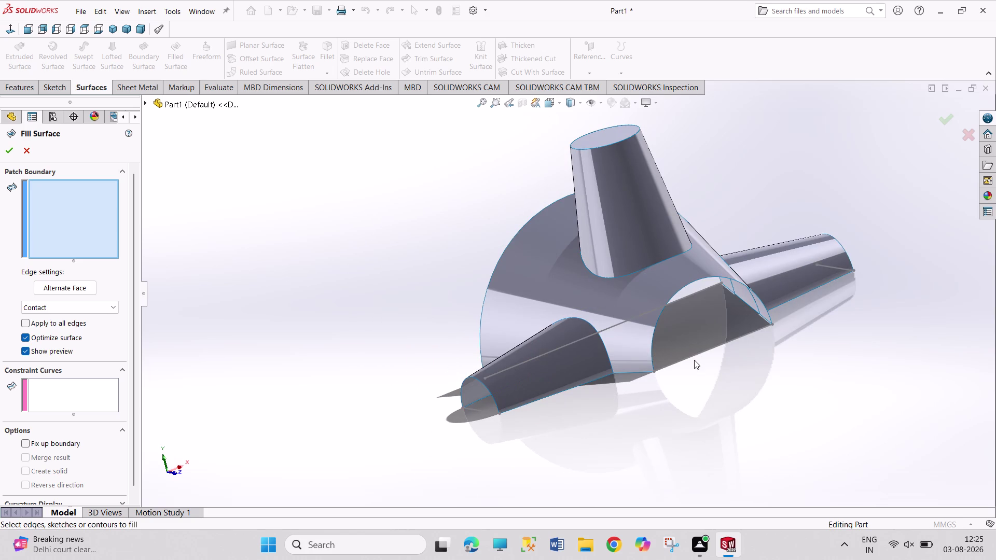
middle_drag(782, 367, 703, 411)
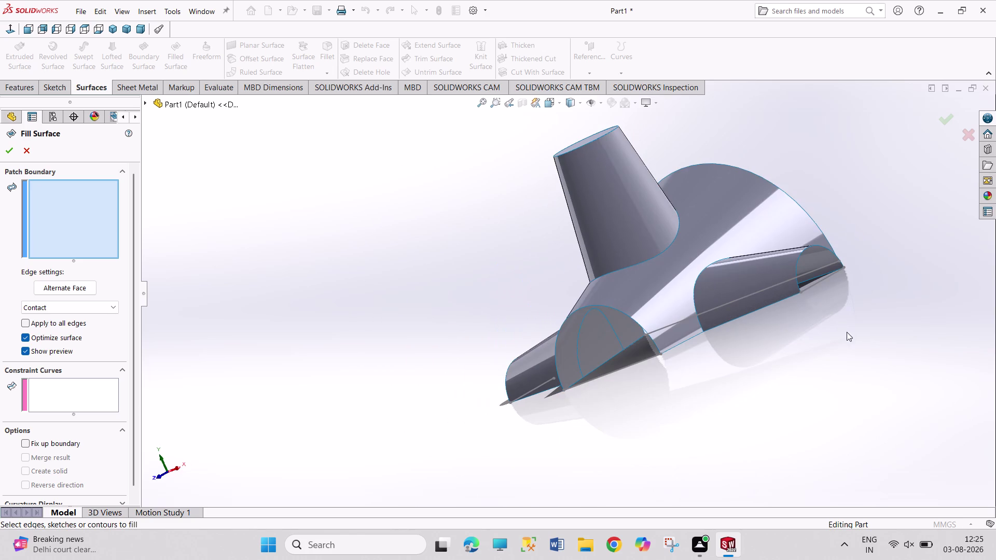
click(611, 373)
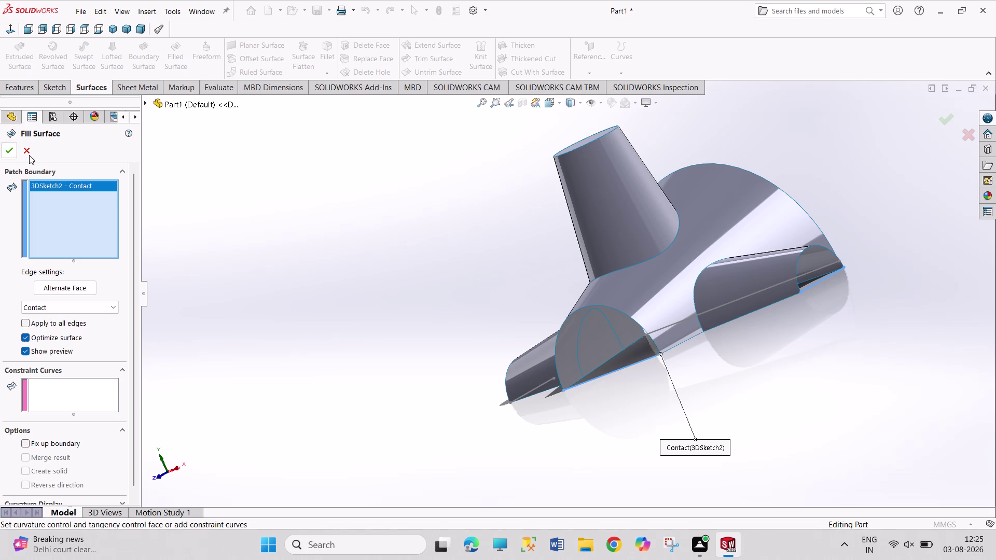
click(27, 149)
click(355, 236)
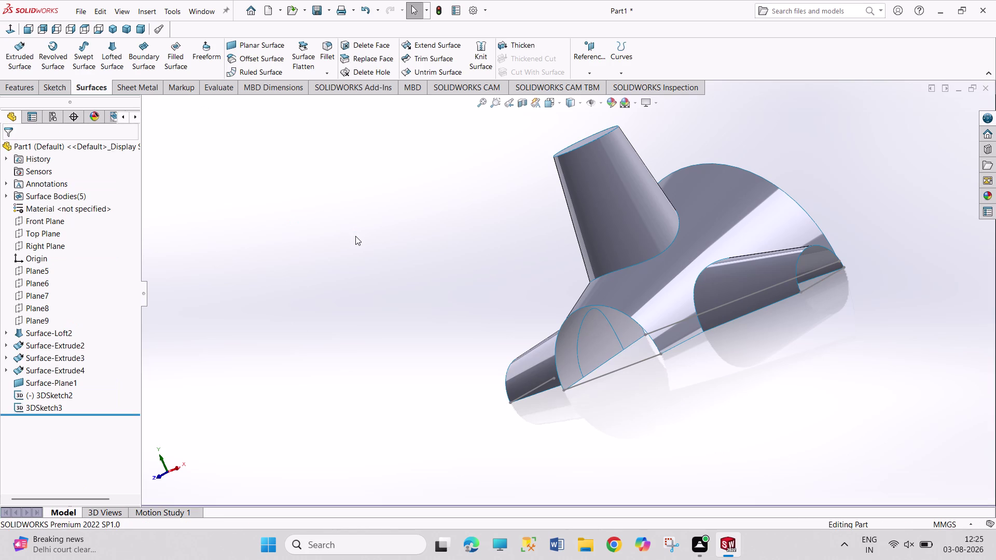
Undo repeatedly, past the 3DSketch3 creation, back into editing 3DSketch2.
key(ctrl+z)
key(ctrl+z)
key(ctrl+z)
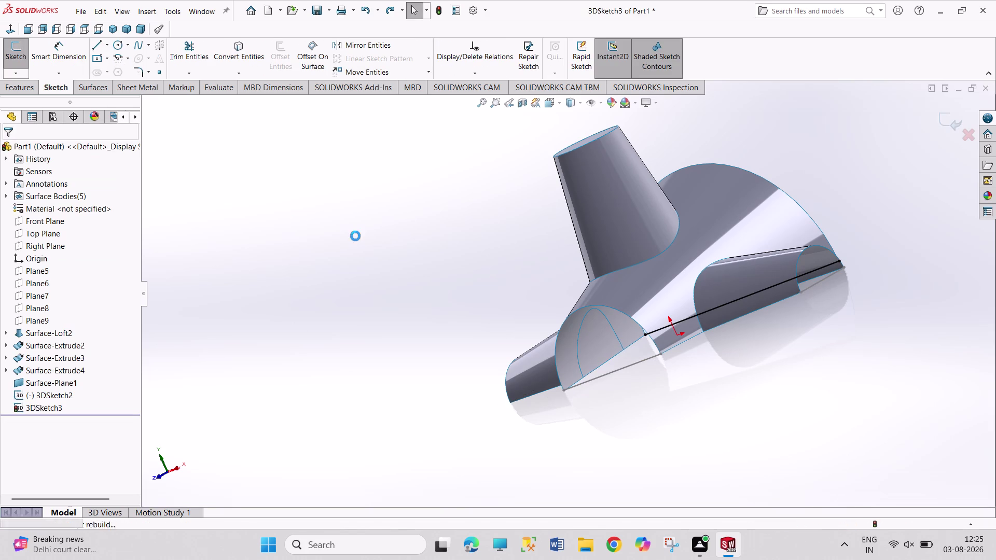
key(ctrl+z)
key(ctrl+z)
key(ctrl+z)
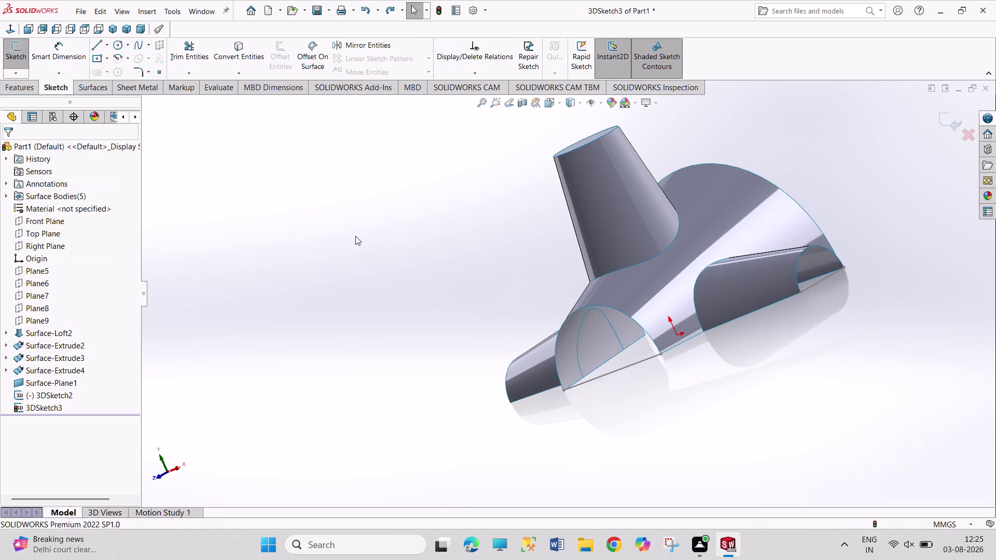
key(ctrl+z)
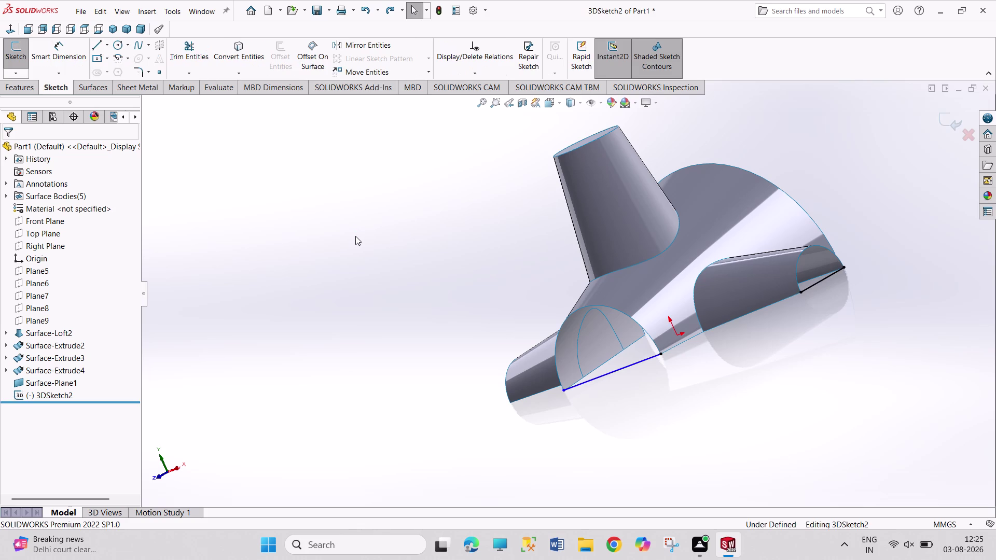
key(ctrl+z)
key(ctrl+z)
key(ctrl+z)
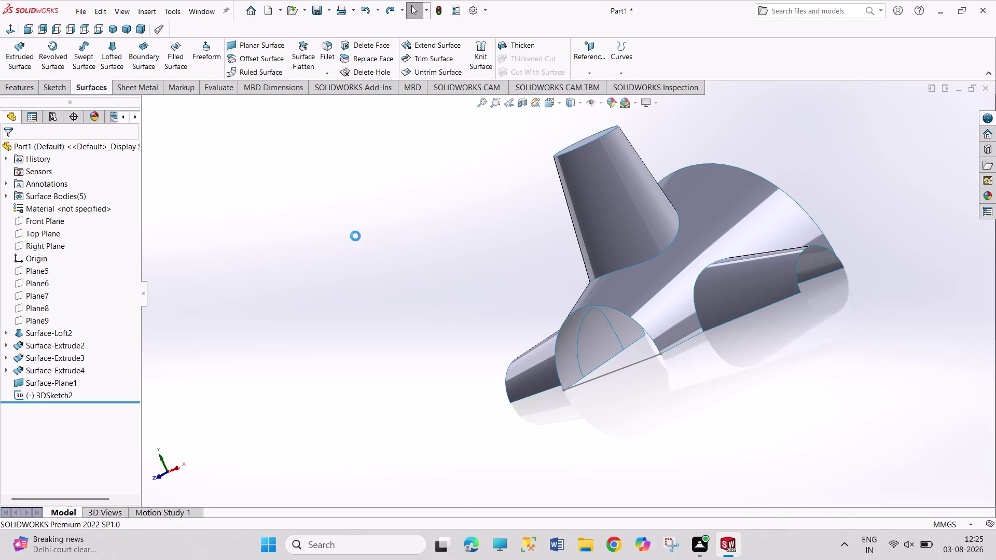
key(ctrl+z)
Exit the unused 3DSketch2, with the view turned toward the half-round opening.
middle_drag(381, 248, 417, 274)
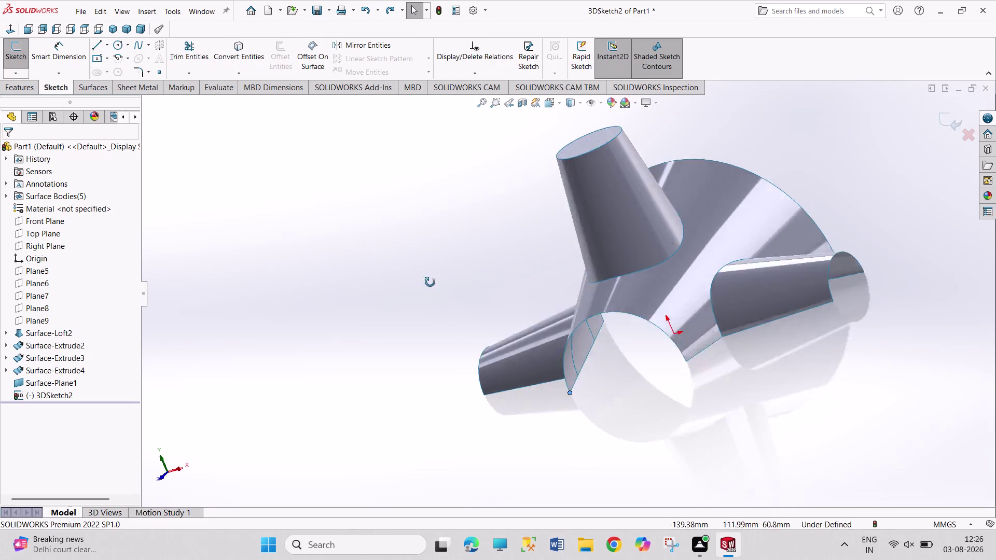
middle_drag(416, 274, 492, 324)
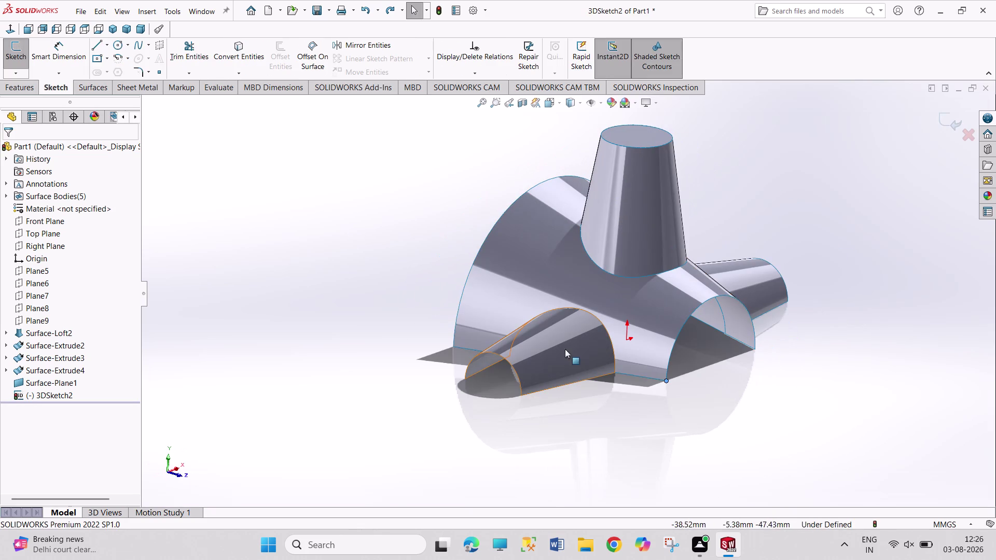
middle_drag(875, 366, 753, 381)
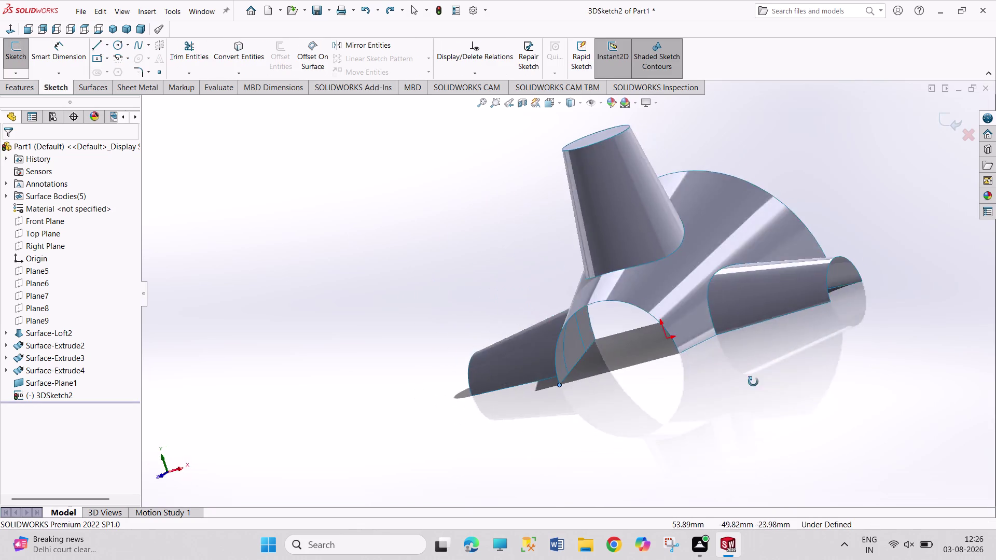
middle_drag(753, 382, 887, 433)
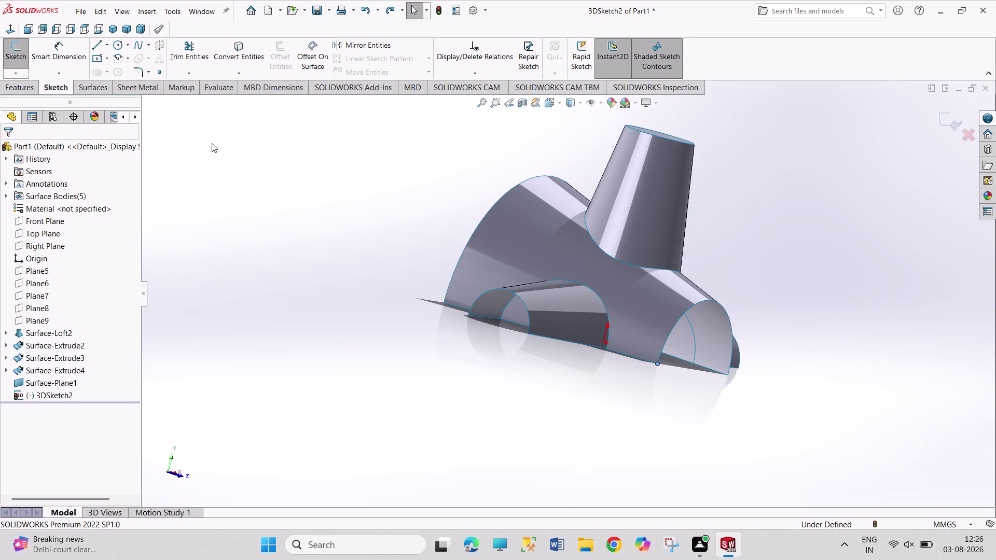
click(19, 70)
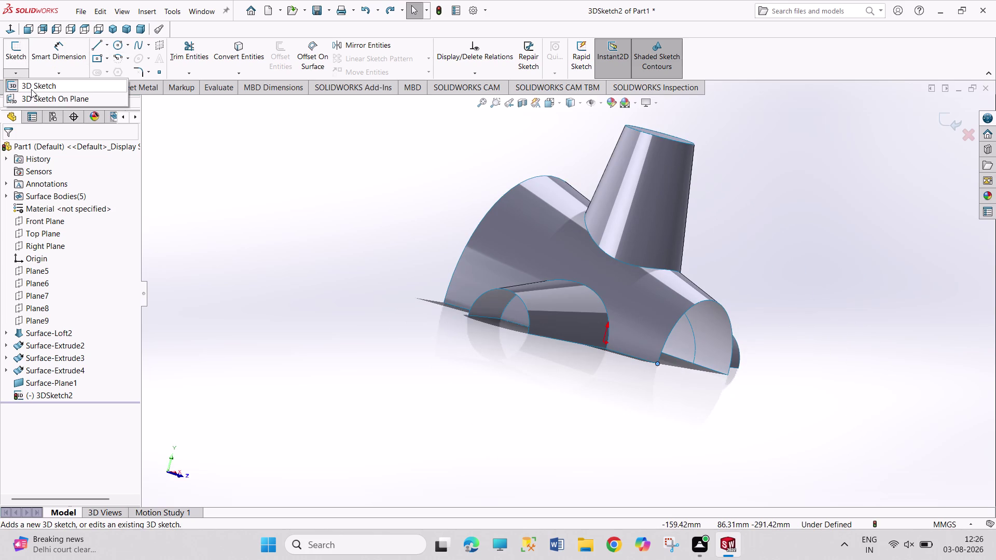
click(31, 89)
click(61, 85)
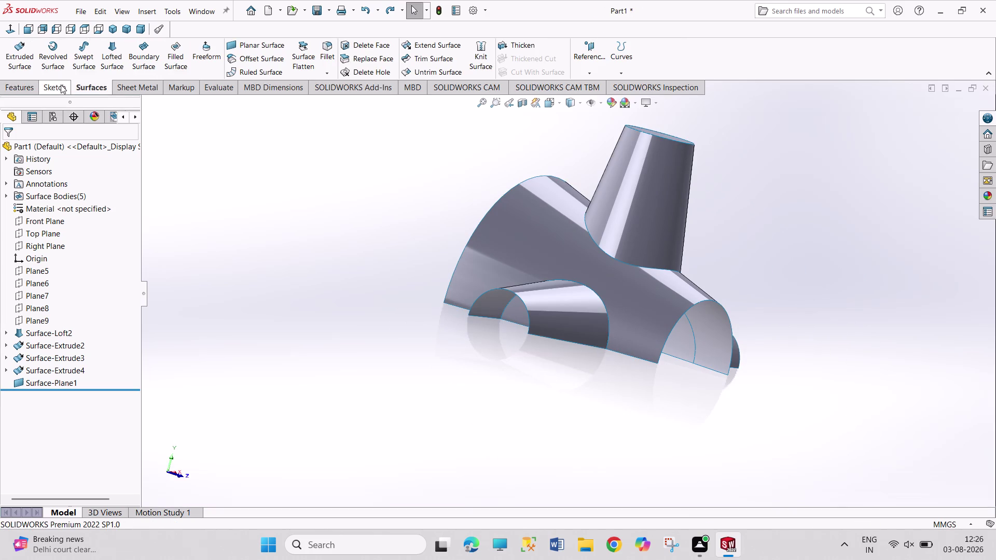
click(22, 72)
Start 3DSketch4 and draw a line between the half-round opening's two bottom corners.
click(38, 96)
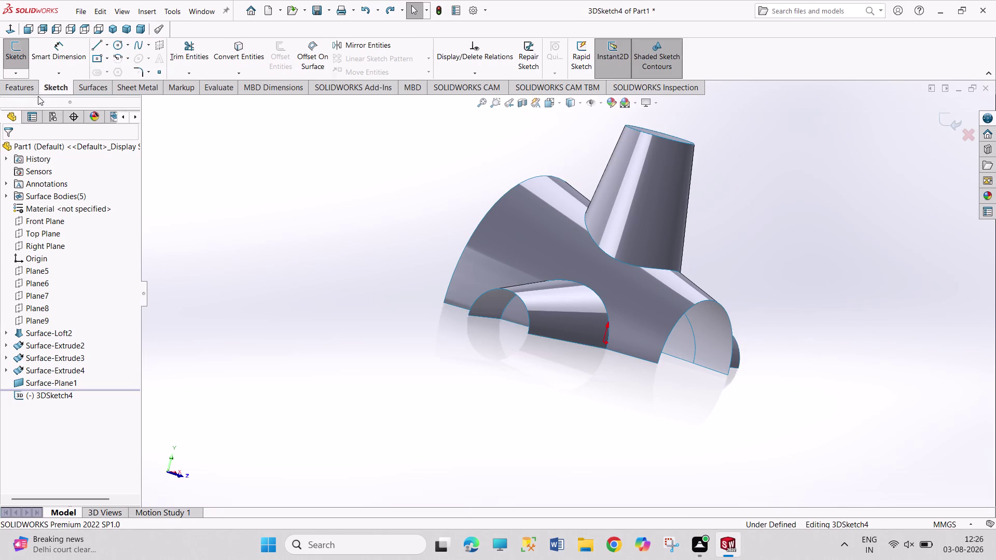
click(100, 46)
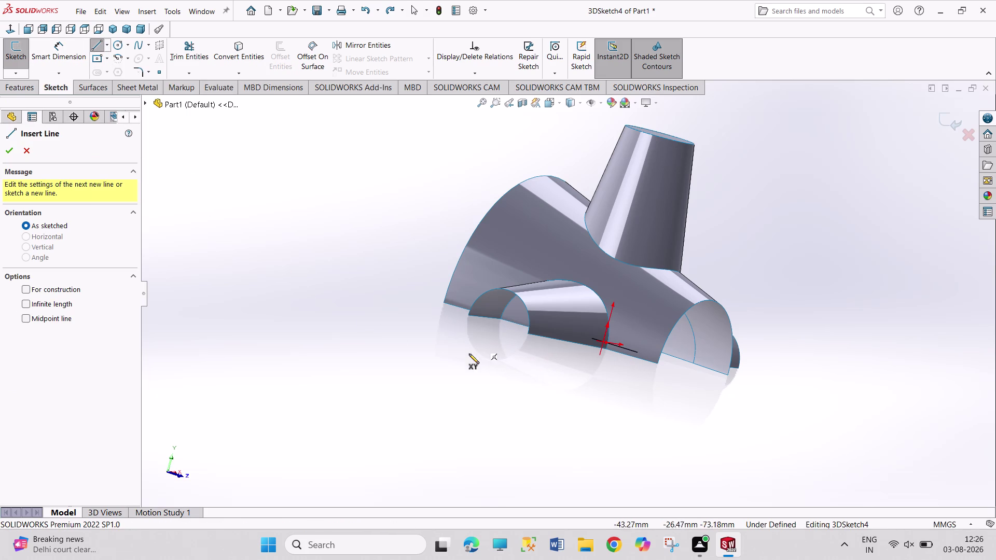
middle_drag(702, 393, 633, 401)
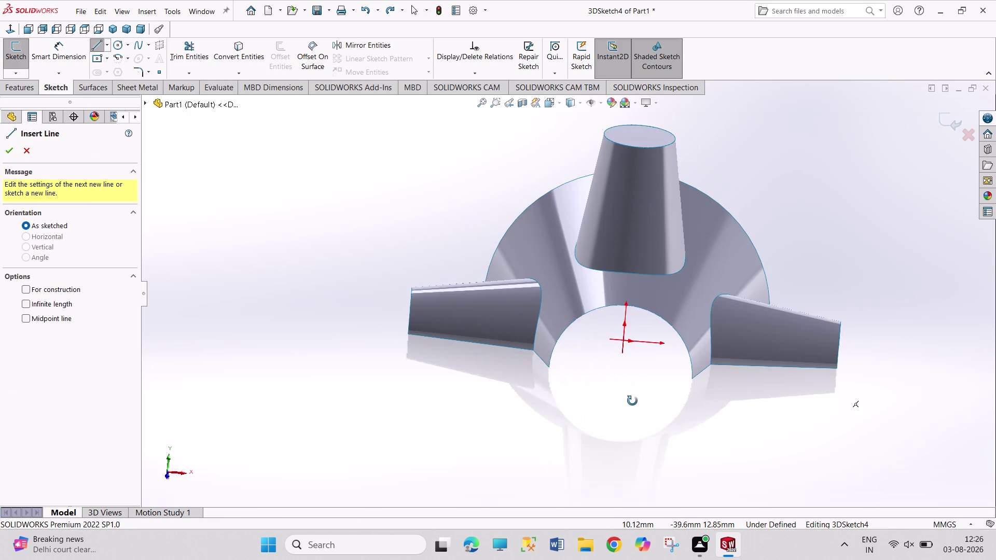
middle_drag(632, 401, 632, 401)
middle_drag(632, 402, 676, 400)
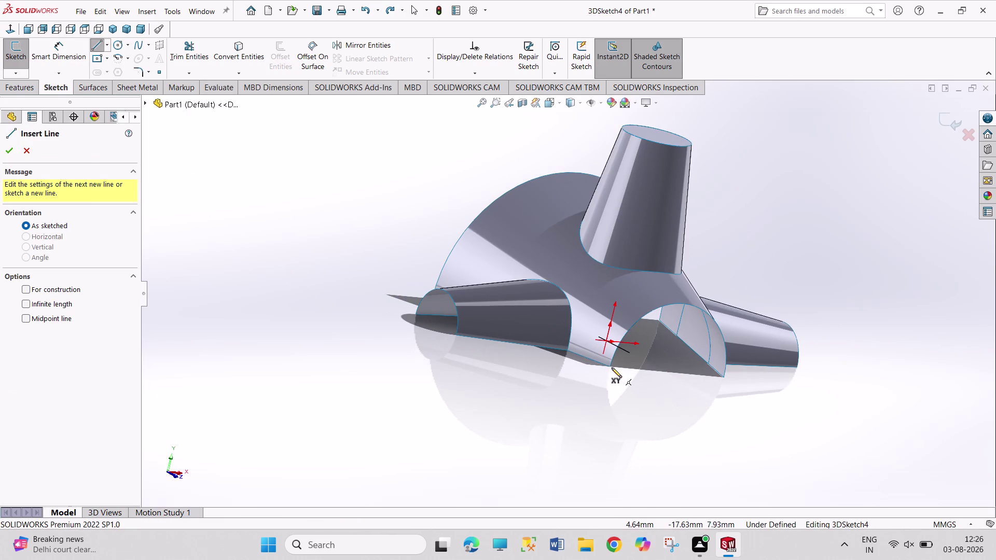
click(610, 367)
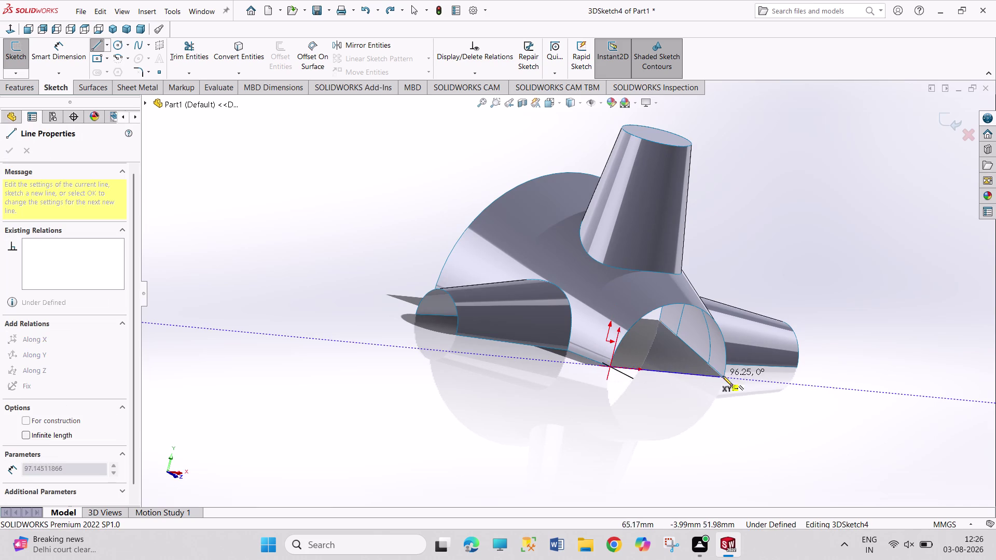
click(724, 376)
right_click(808, 254)
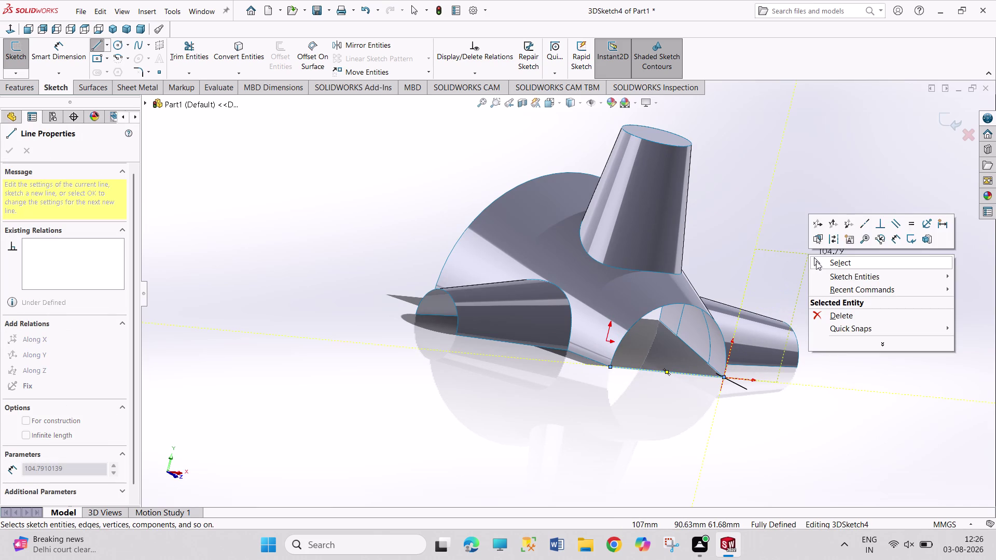
click(816, 263)
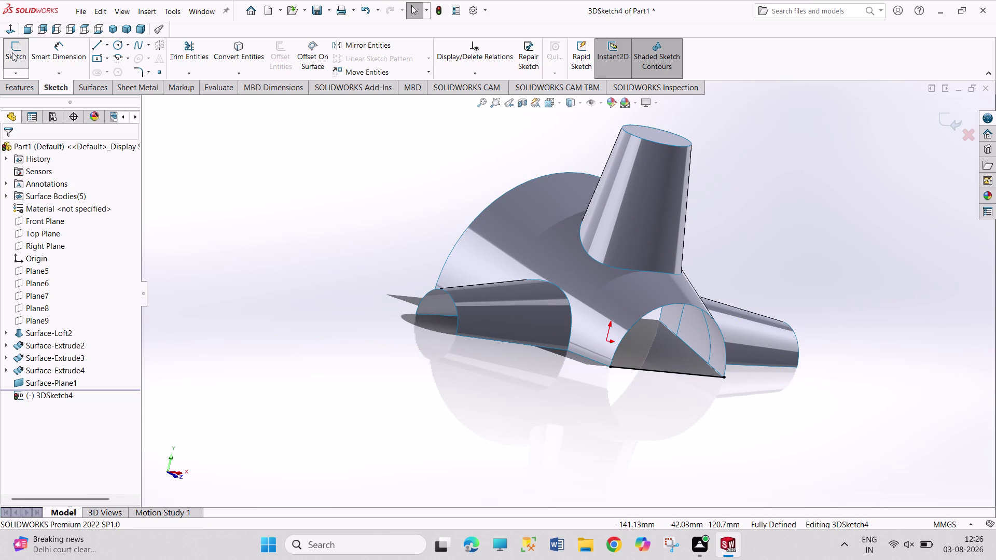
Exit and close 3DSketch4.
click(12, 53)
click(23, 56)
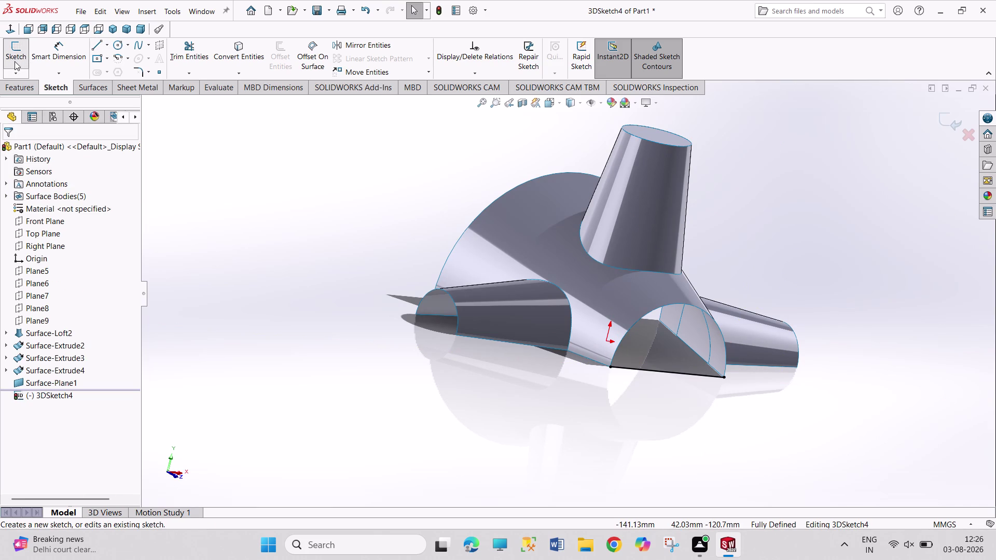
click(14, 62)
click(16, 57)
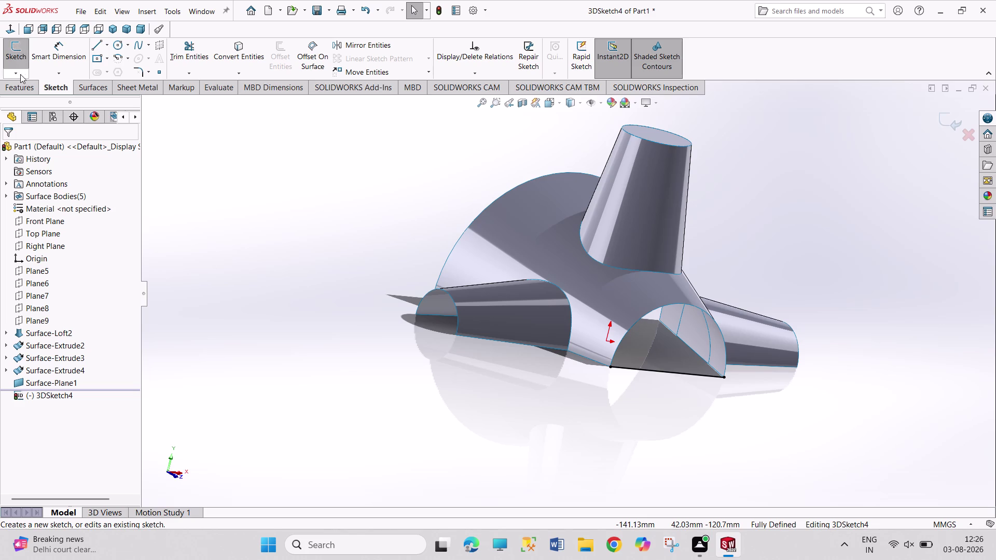
click(20, 74)
click(24, 82)
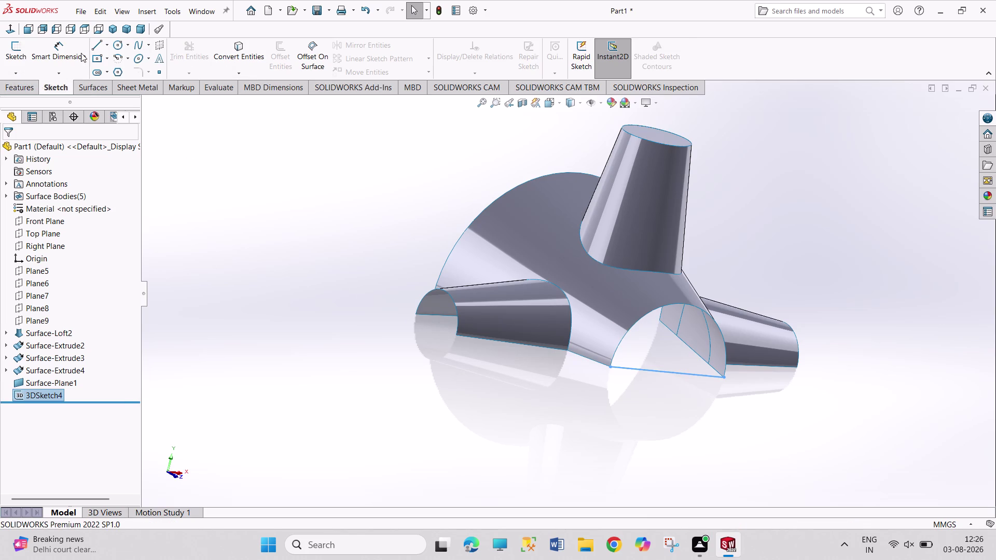
click(29, 88)
Create Surface-Fill1 bounded by the 3DSketch4 line and the opening's arc edge.
click(91, 87)
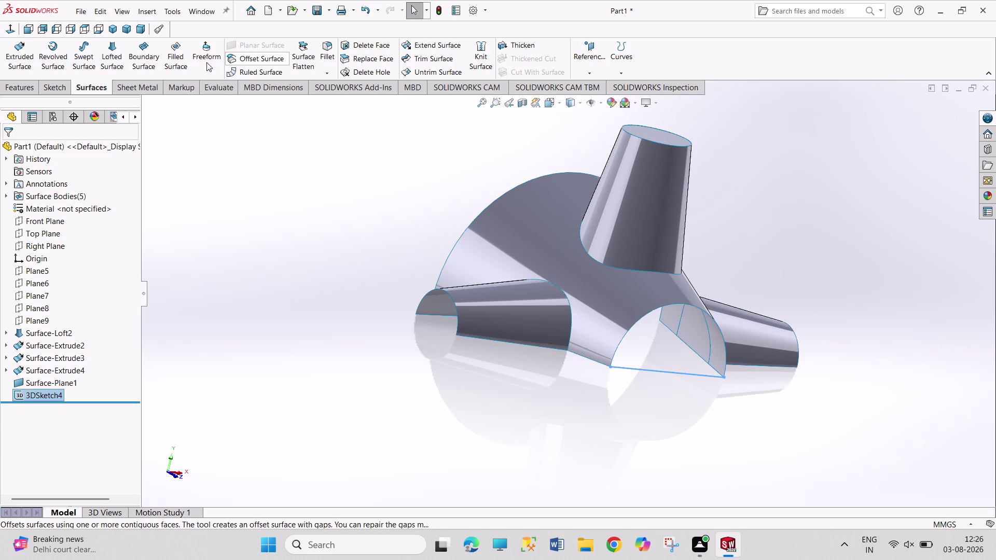
click(180, 65)
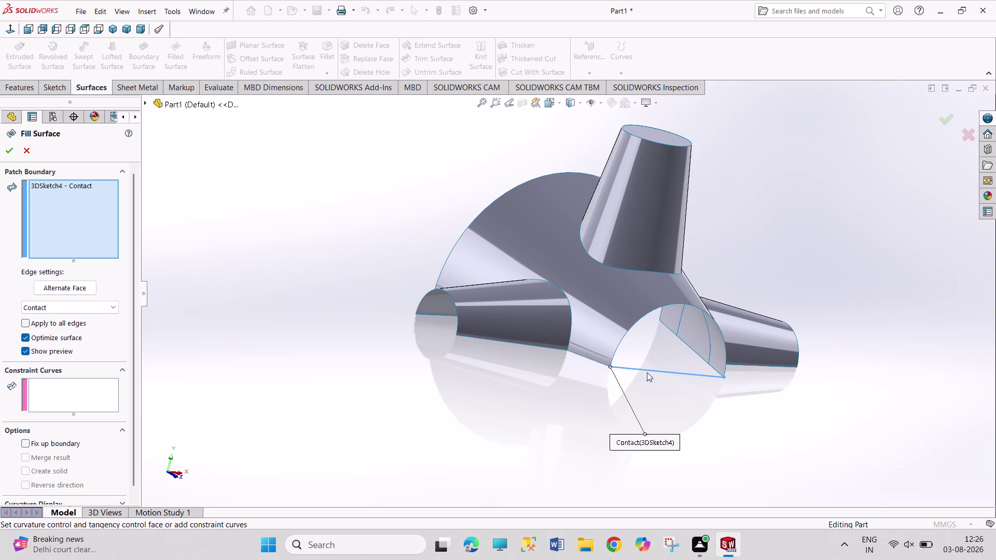
click(667, 306)
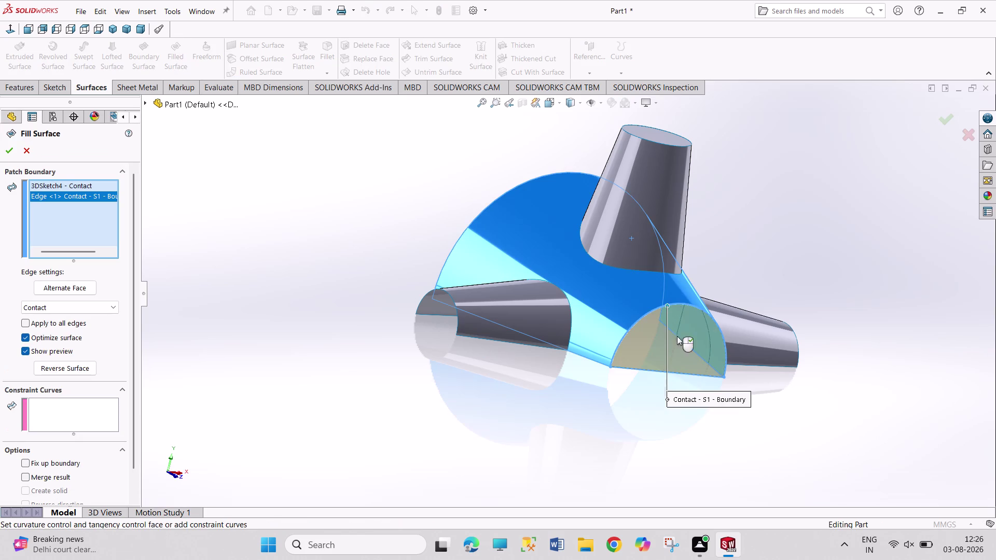
click(12, 151)
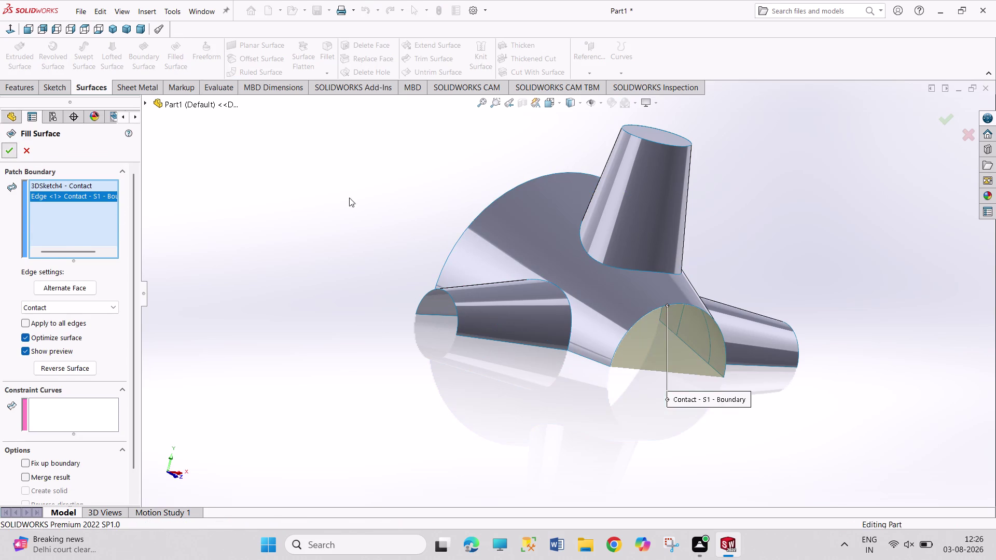
click(411, 190)
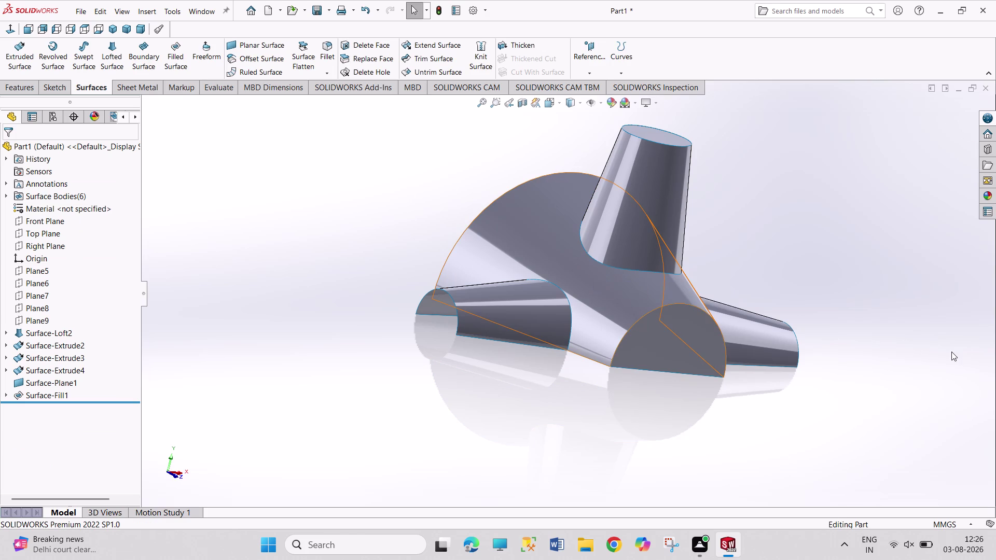
middle_drag(892, 353, 762, 346)
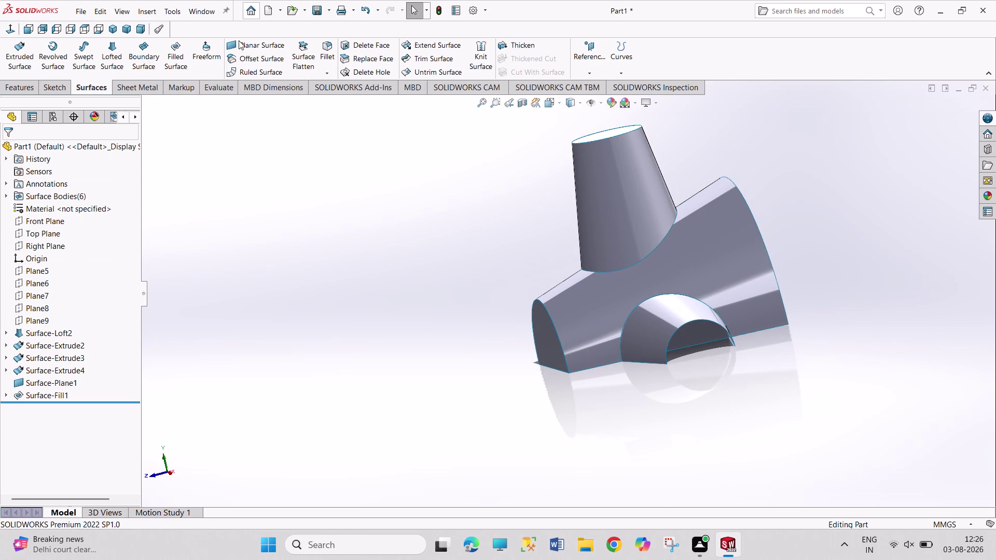
click(54, 85)
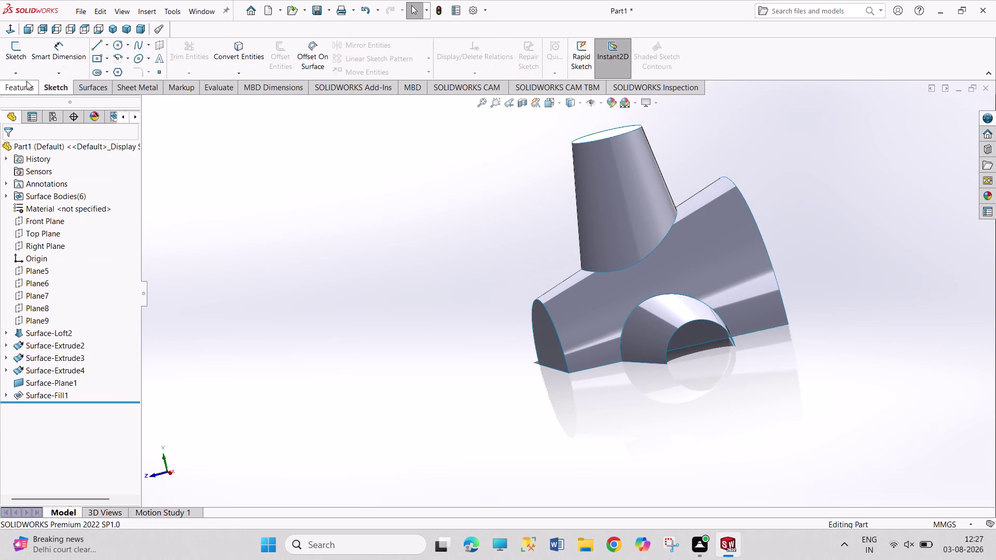
Start a new 3D sketch and draw a line across the other opening's bottom corners.
click(17, 74)
click(42, 94)
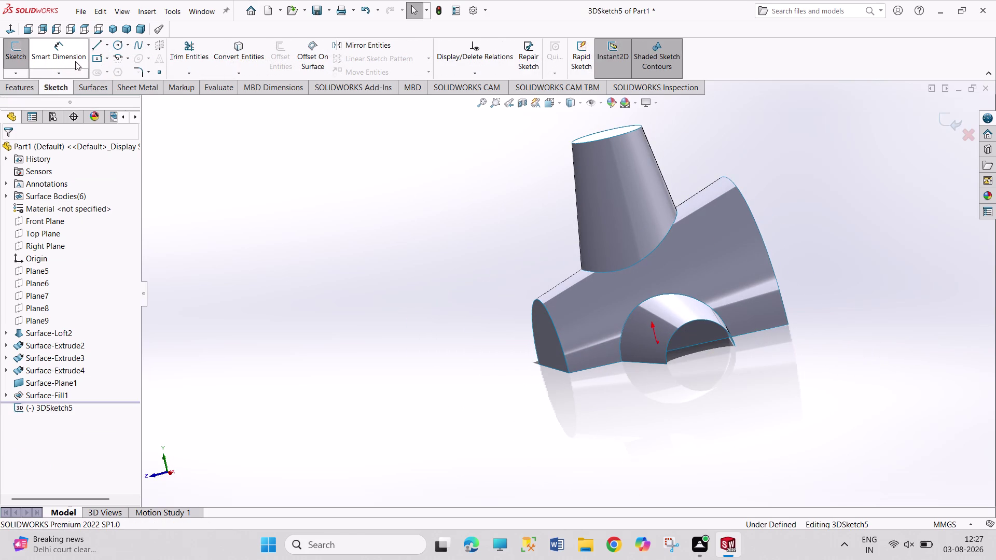
click(94, 51)
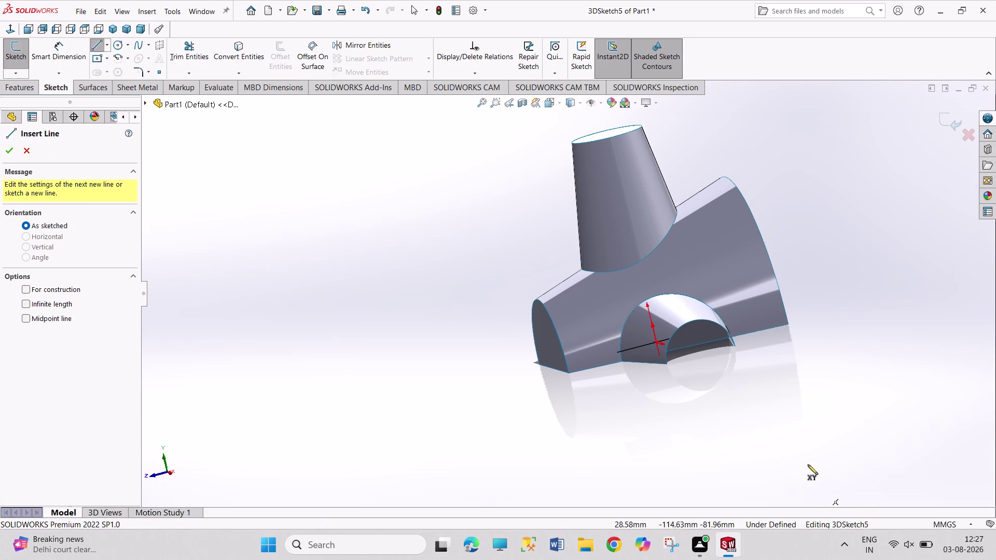
scroll(down, 3)
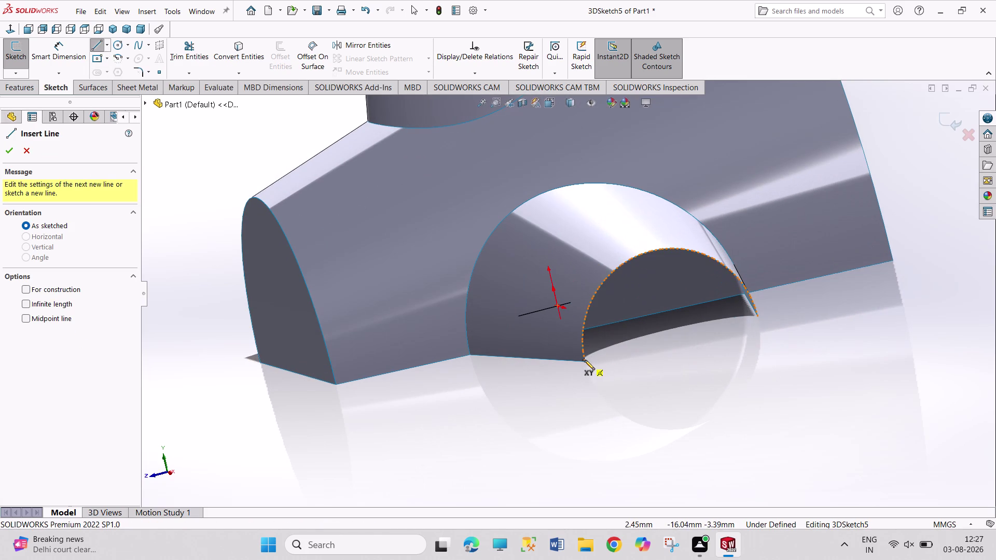
click(582, 362)
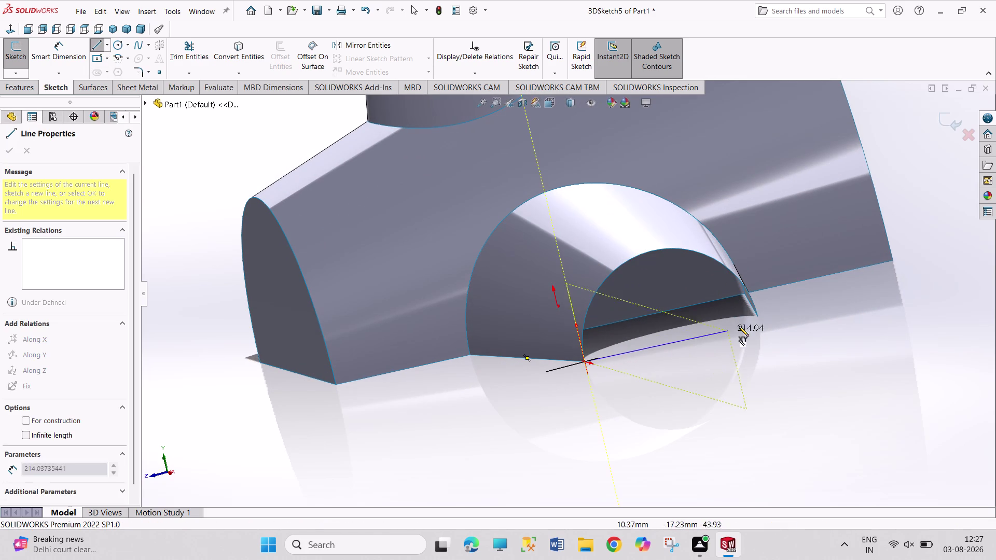
click(758, 314)
right_click(799, 359)
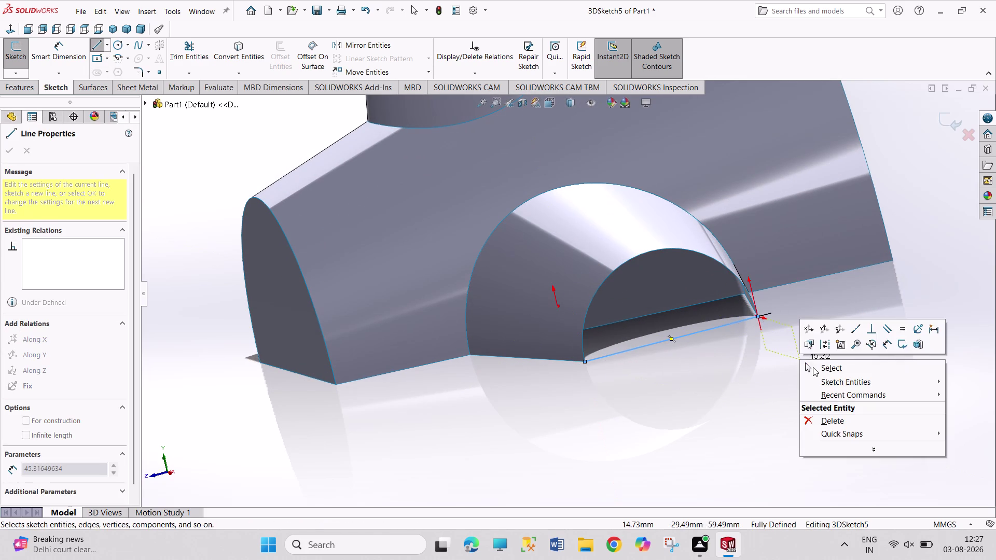
click(812, 367)
Exit 3DSketch5 and cancel an extra sketch that was started.
click(19, 50)
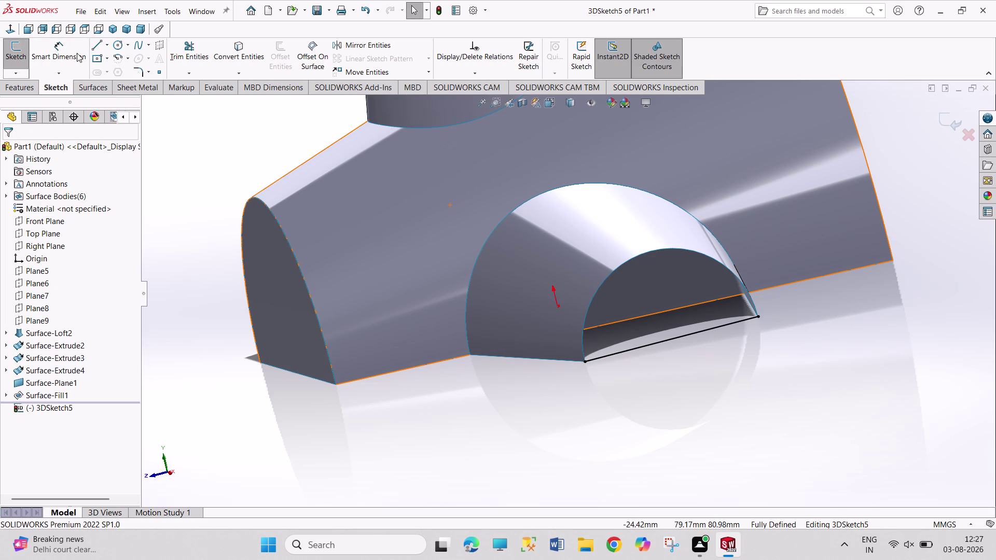
click(12, 56)
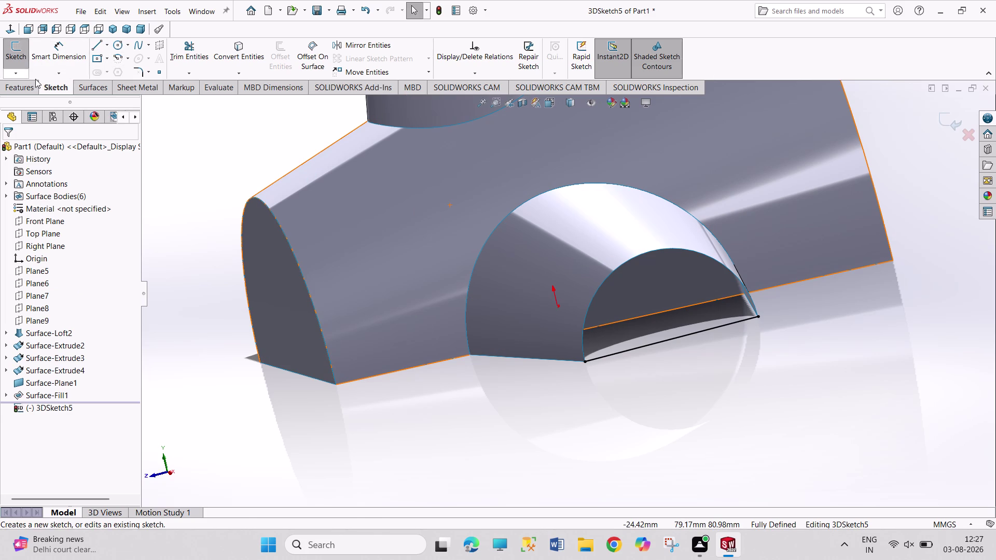
click(93, 84)
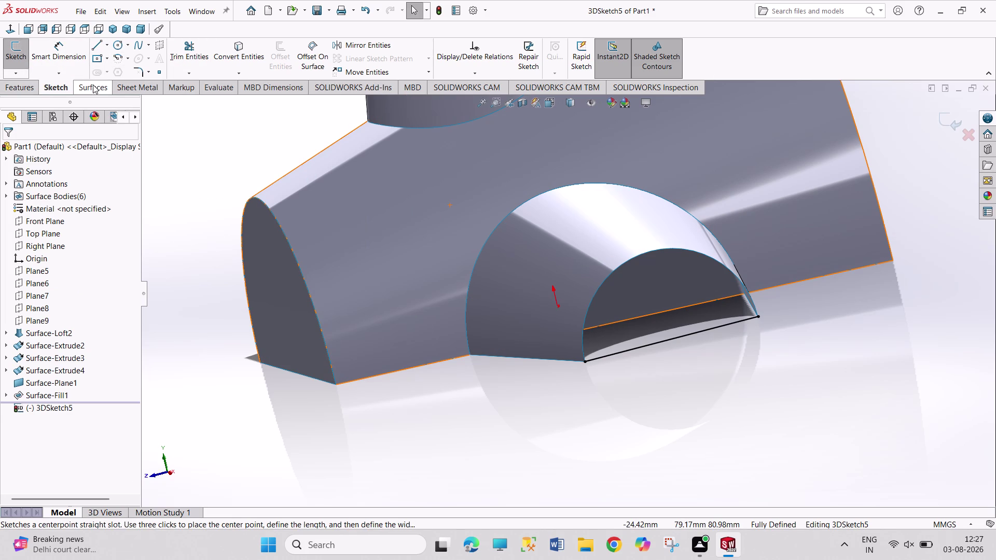
click(21, 86)
click(67, 90)
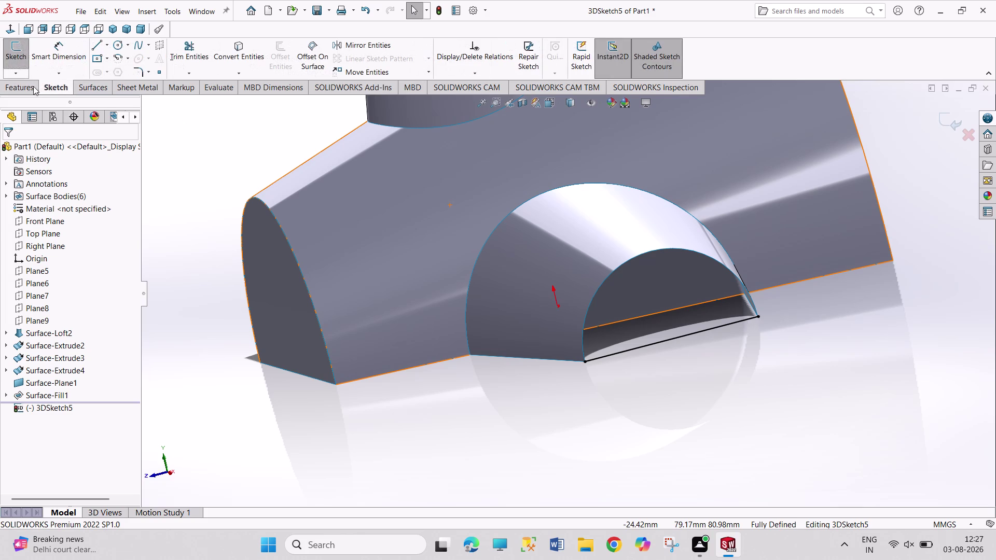
click(19, 70)
click(29, 81)
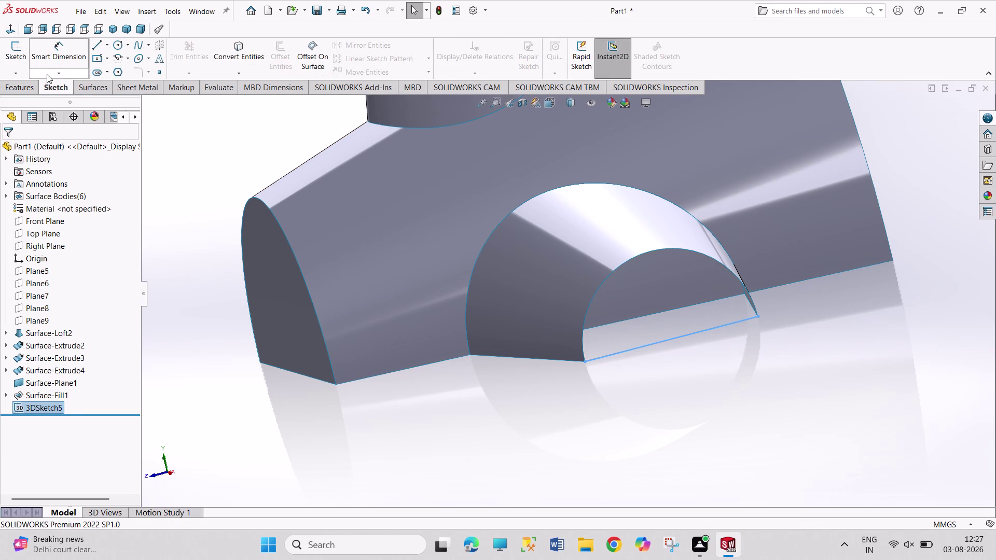
click(13, 55)
click(10, 149)
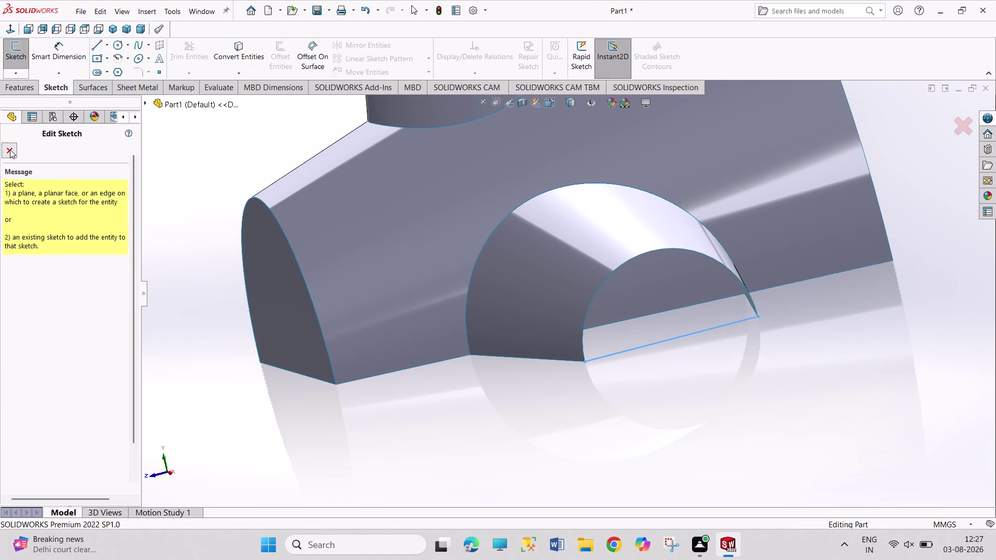
click(99, 90)
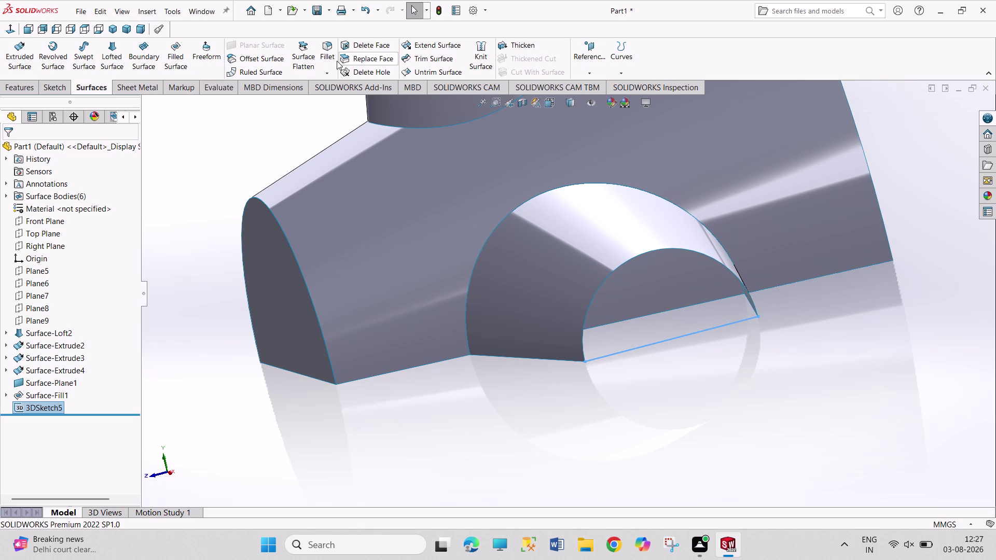
Create Surface-Fill2 from the small opening's curved edge and the 3DSketch5 line.
click(172, 61)
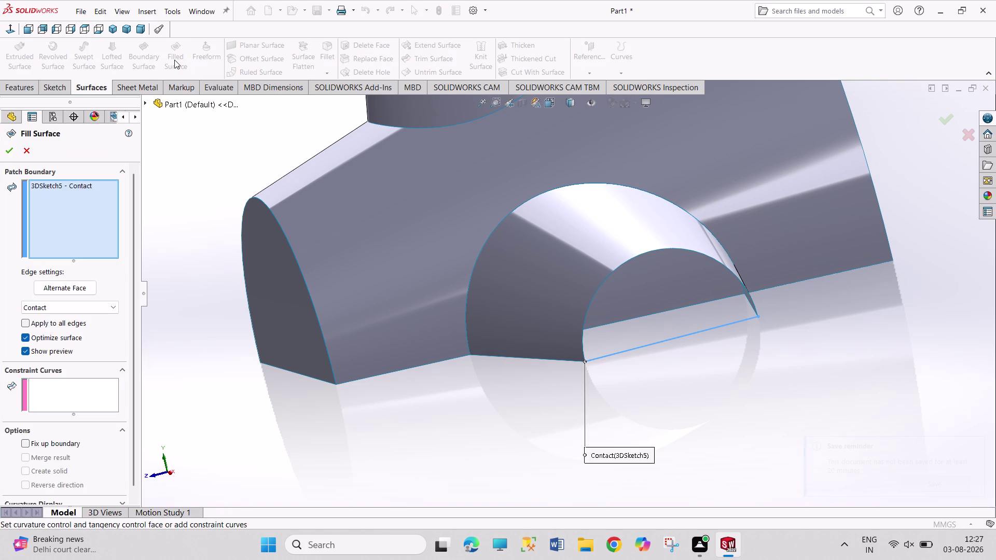
click(645, 252)
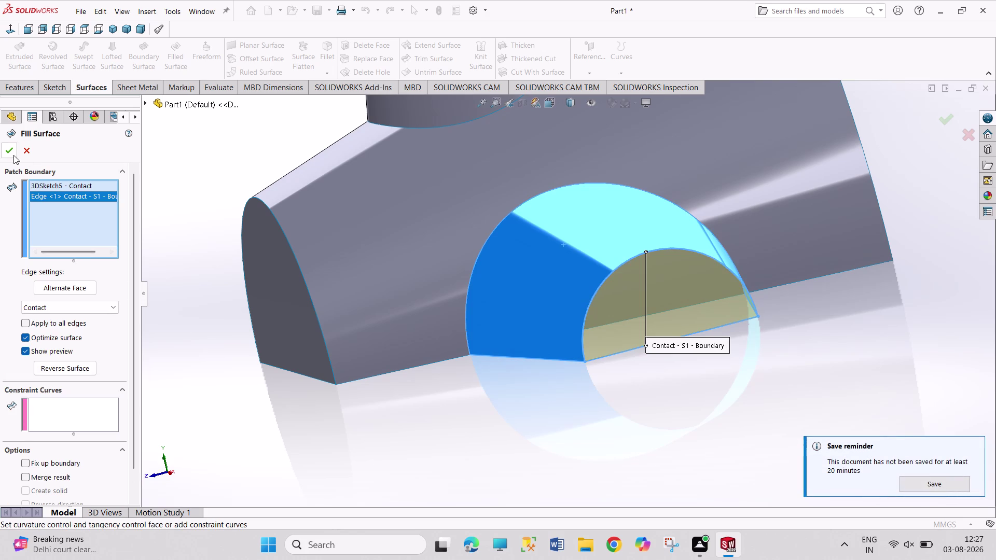
click(13, 154)
click(833, 351)
Orbit and zoom to inspect the new patch and view the larger opening.
middle_drag(847, 311, 748, 343)
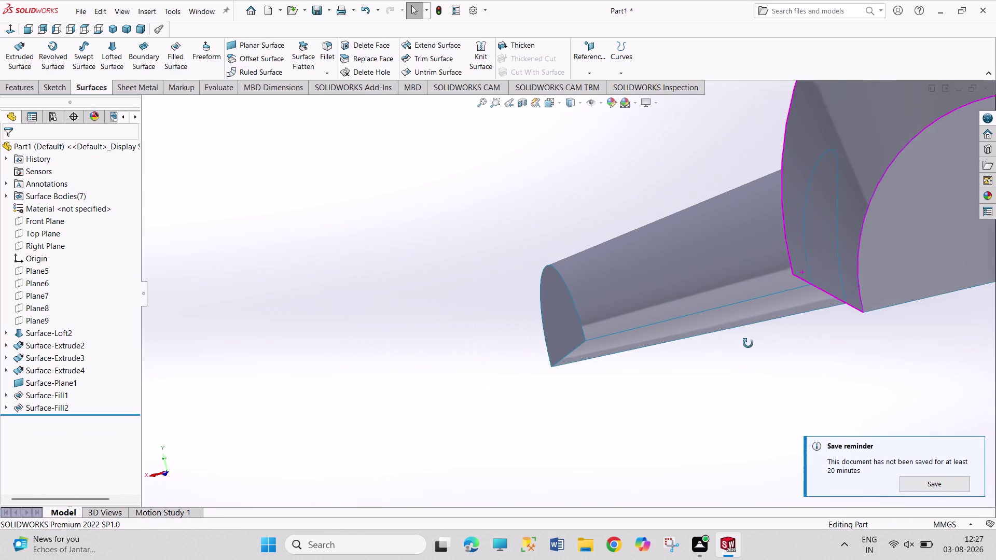
middle_drag(748, 343, 747, 345)
scroll(up, 3)
scroll(up, 3)
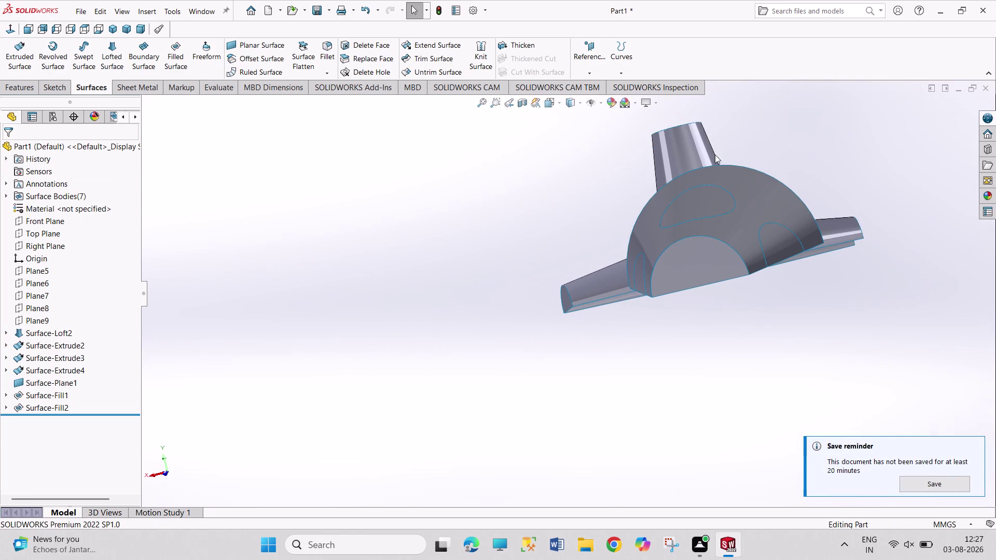
middle_drag(750, 150, 780, 247)
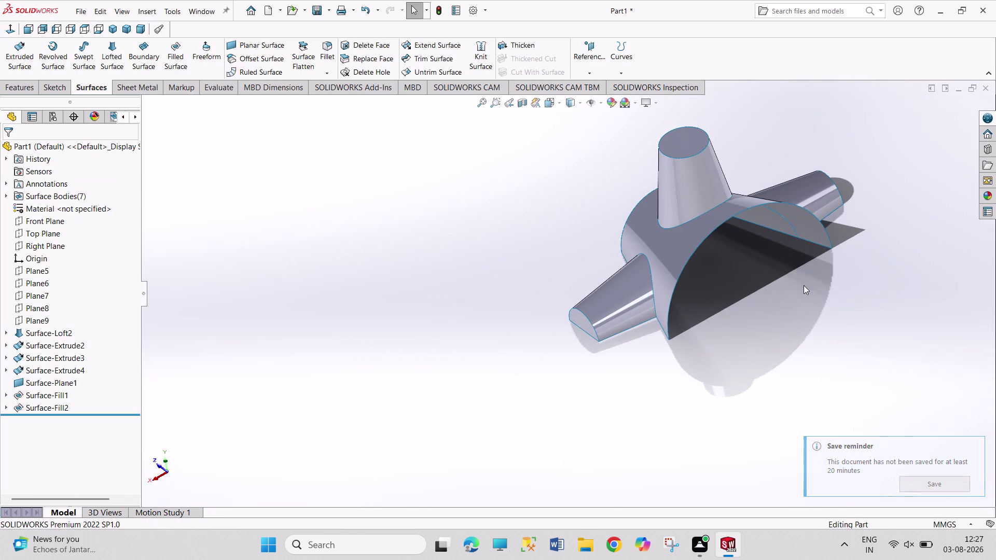
scroll(down, 3)
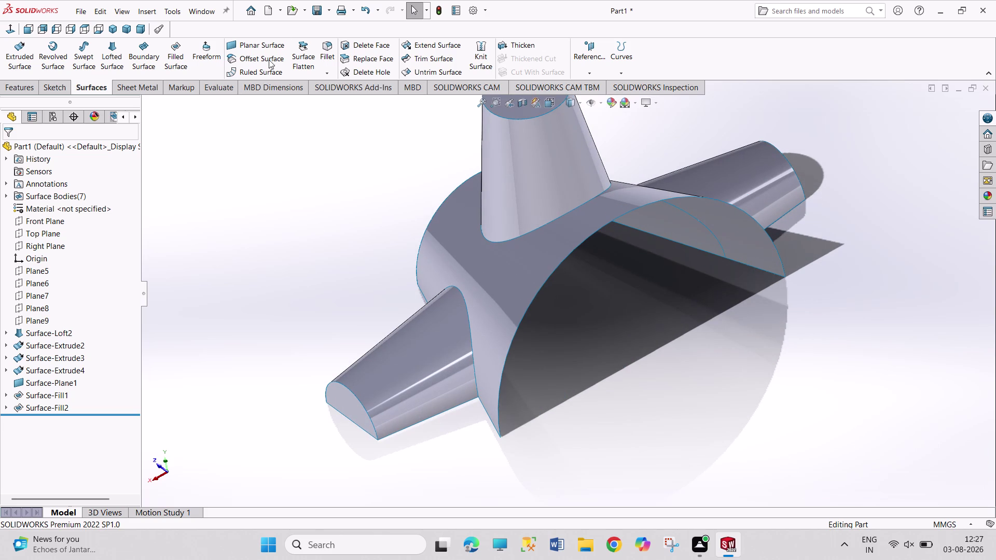
click(45, 87)
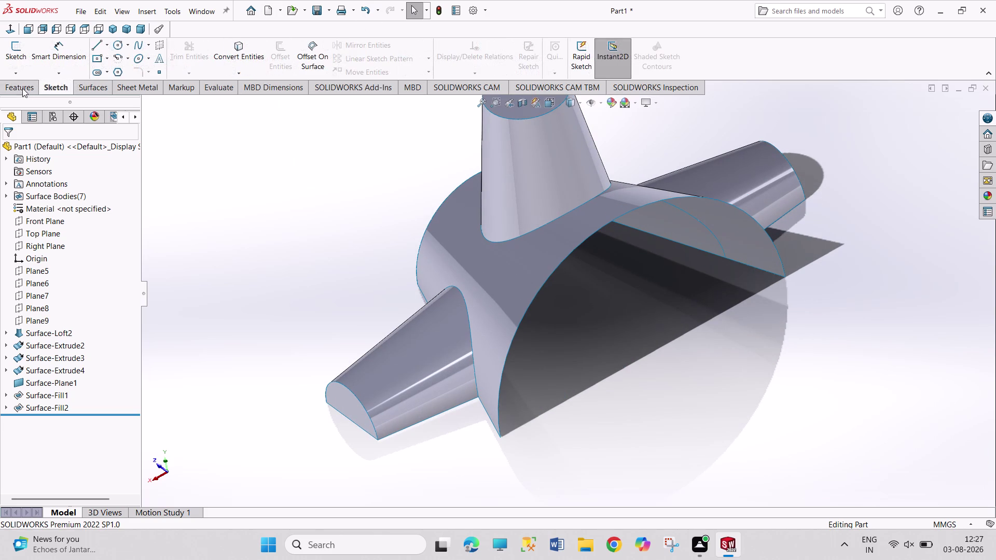
Create 3DSketch6 with a line between the large half-disk's bottom corners, then exit it.
click(19, 72)
click(33, 100)
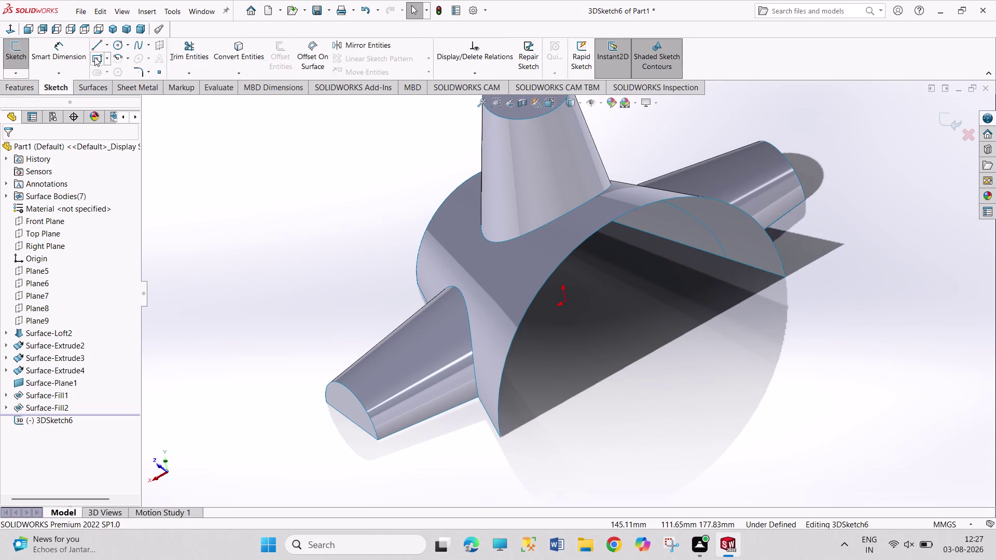
click(99, 43)
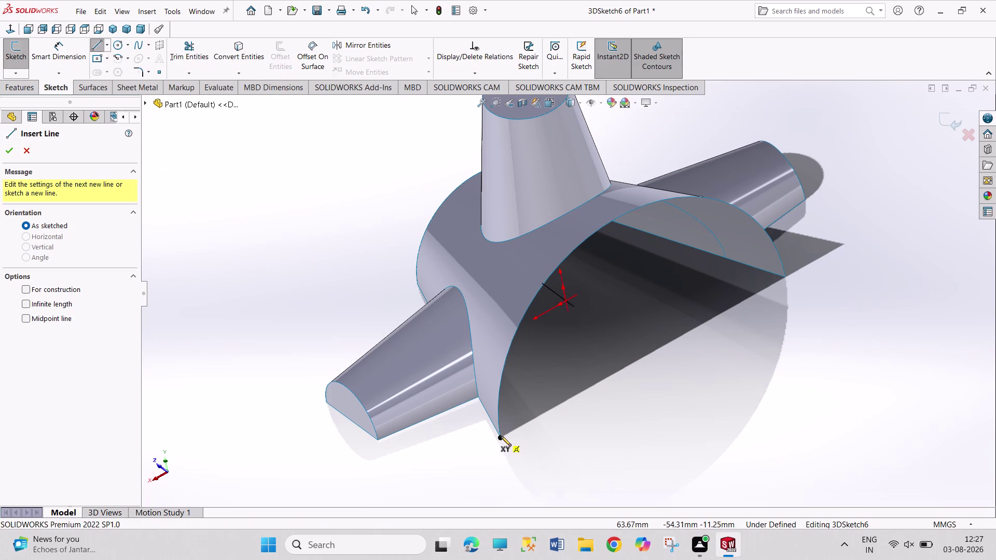
click(501, 437)
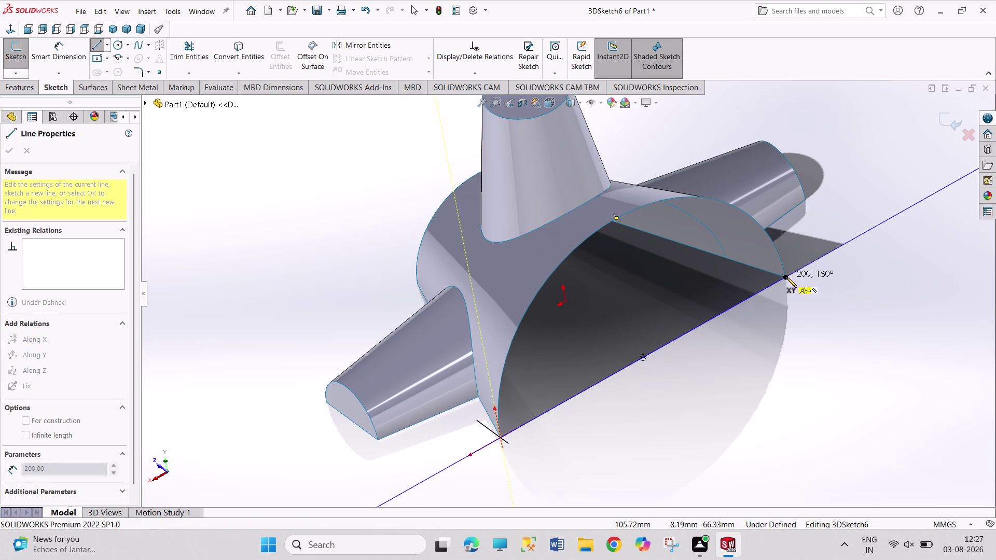
click(787, 278)
right_click(825, 337)
click(835, 347)
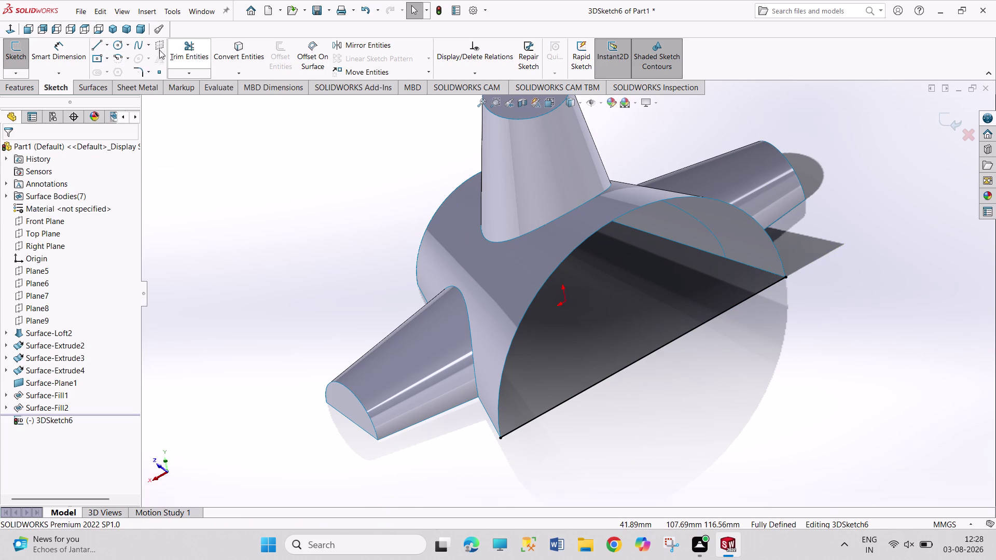
click(15, 73)
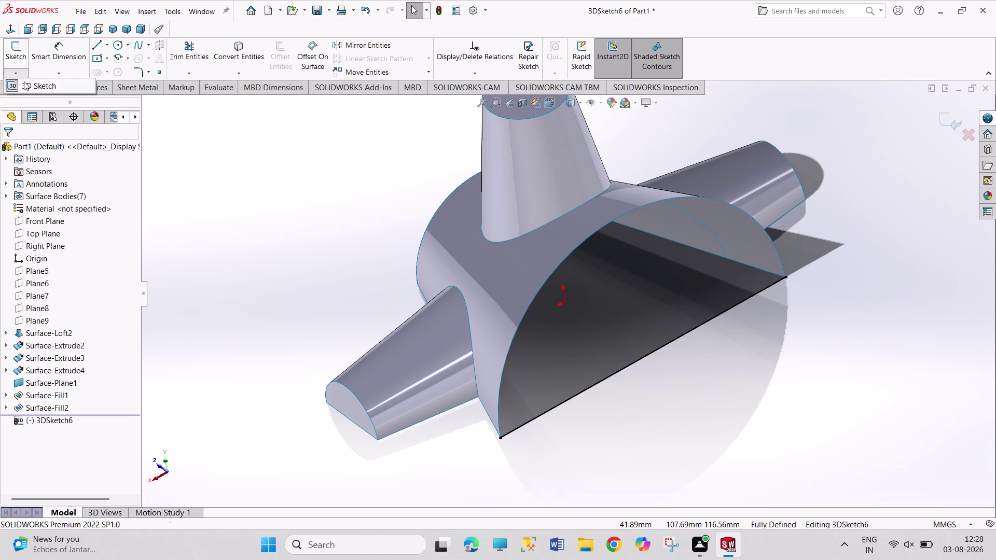
click(27, 85)
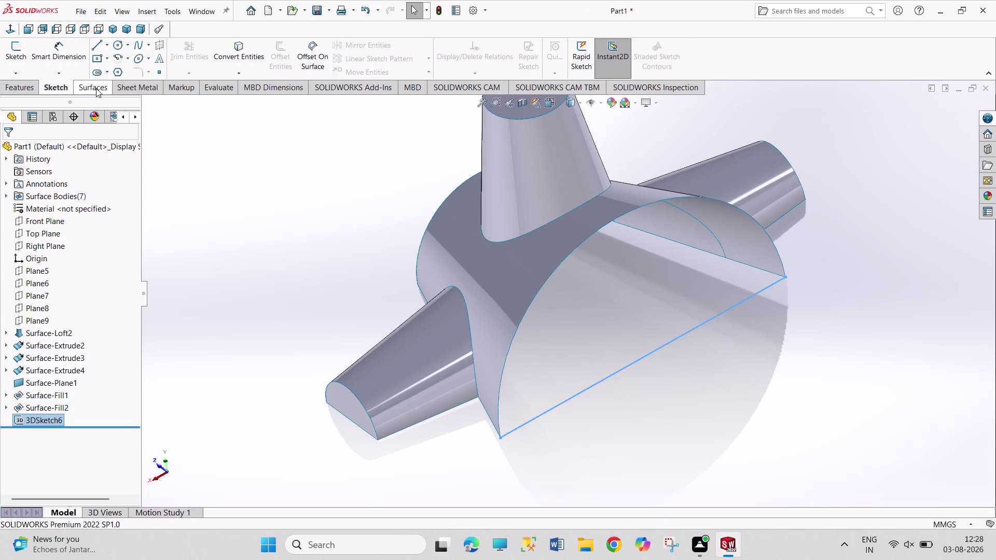
click(96, 88)
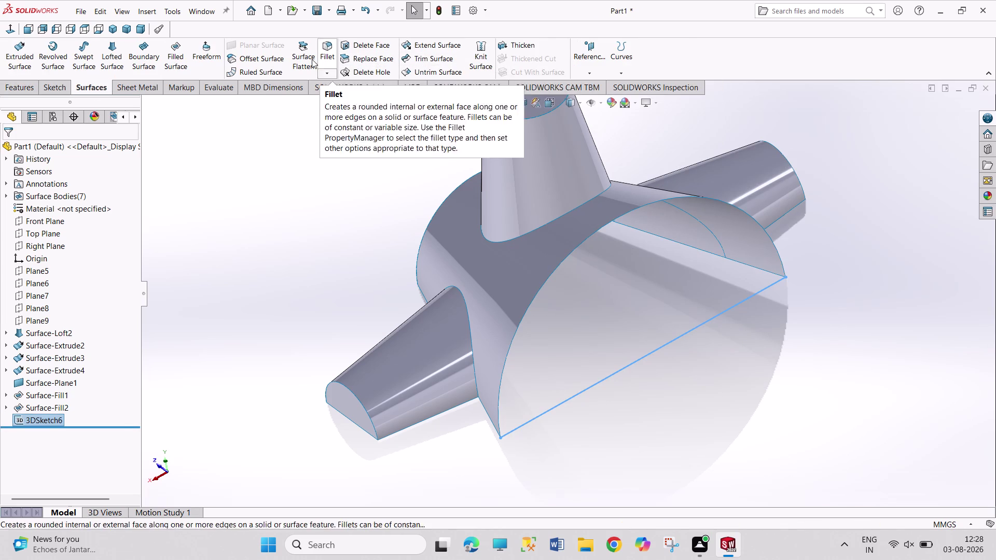
Create Surface-Fill3 from the large arc edge and 3DSketch6, then orbit to inspect it.
click(186, 54)
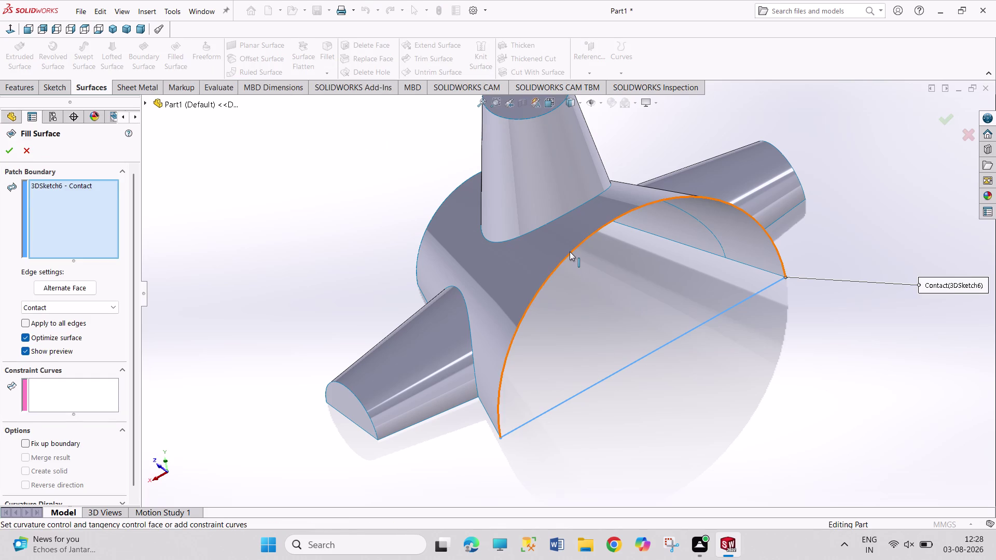
click(569, 251)
click(9, 153)
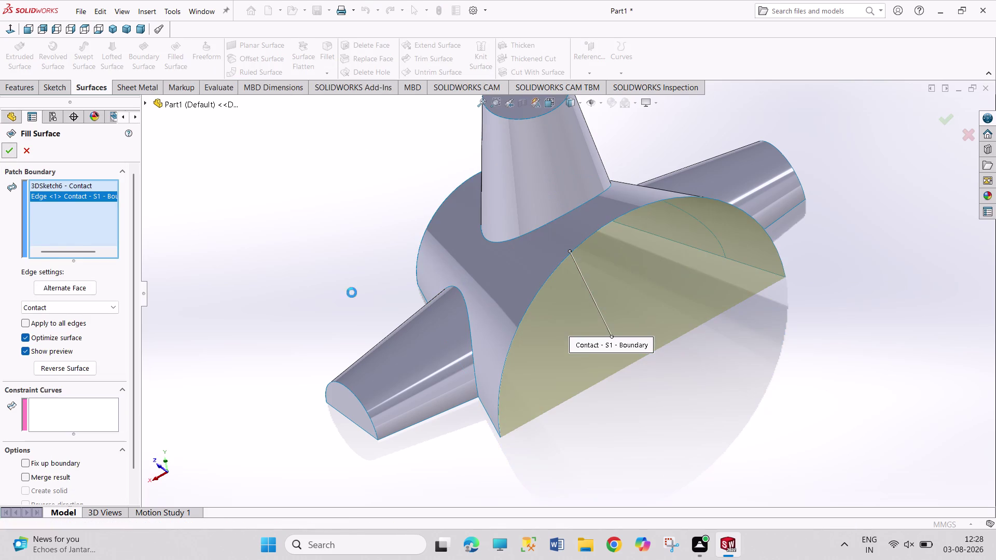
click(757, 394)
middle_drag(800, 367, 791, 367)
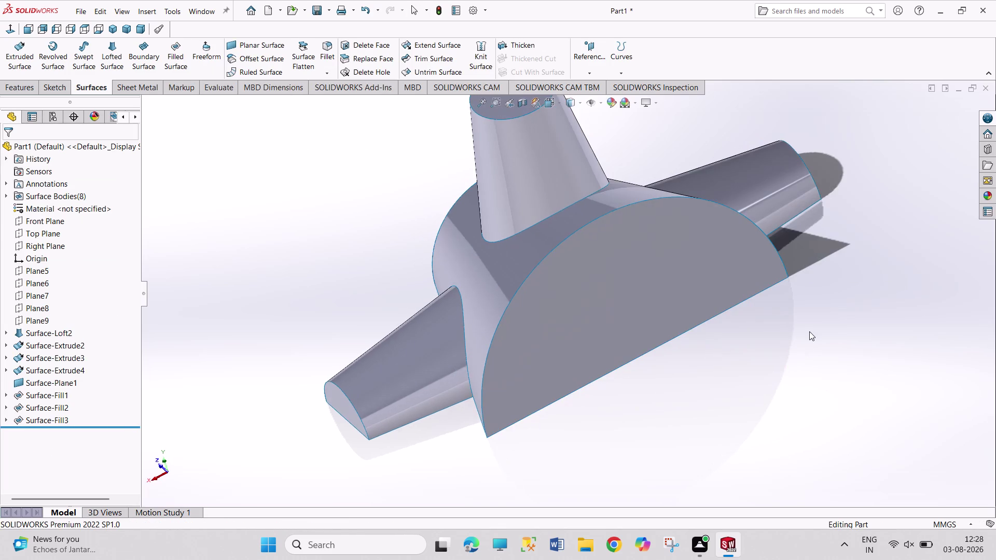
middle_drag(807, 331, 683, 360)
scroll(up, 3)
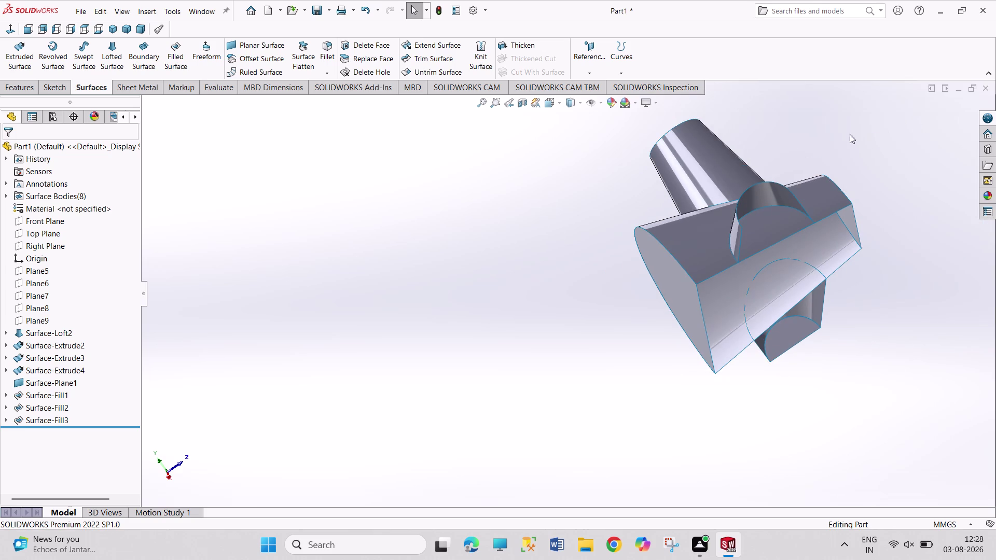
middle_drag(841, 133, 849, 253)
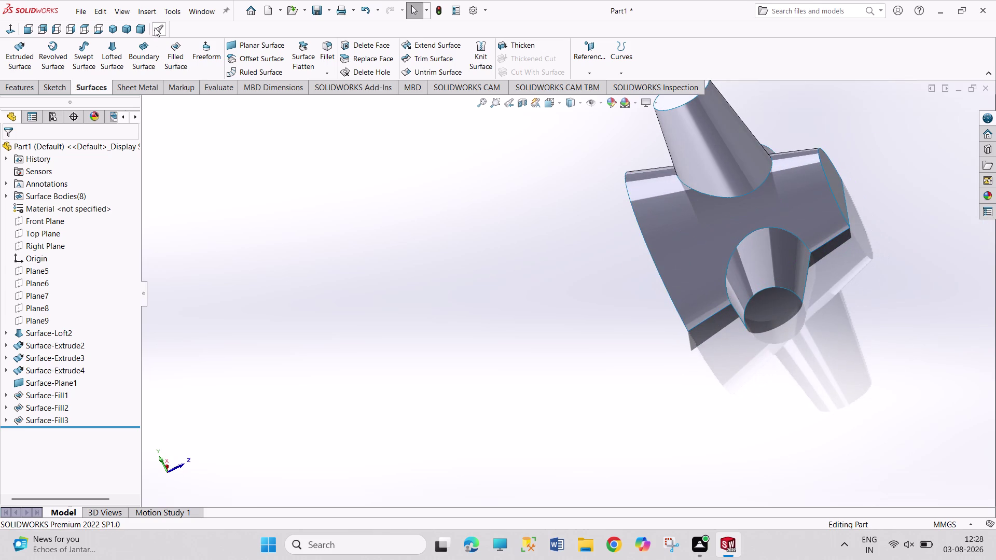
click(42, 90)
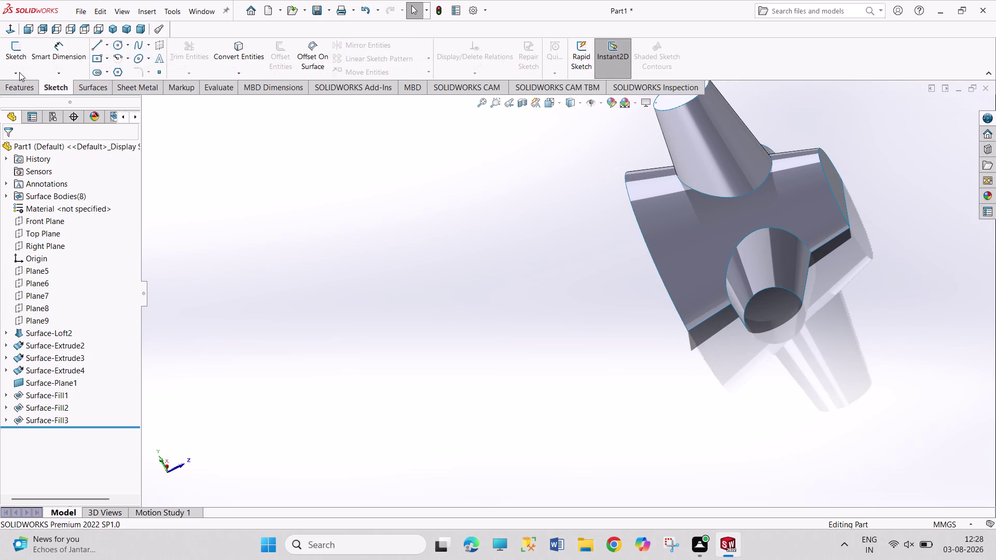
Create 3DSketch7 with a line across the tapered branch opening's corners, then exit it.
click(19, 72)
click(34, 98)
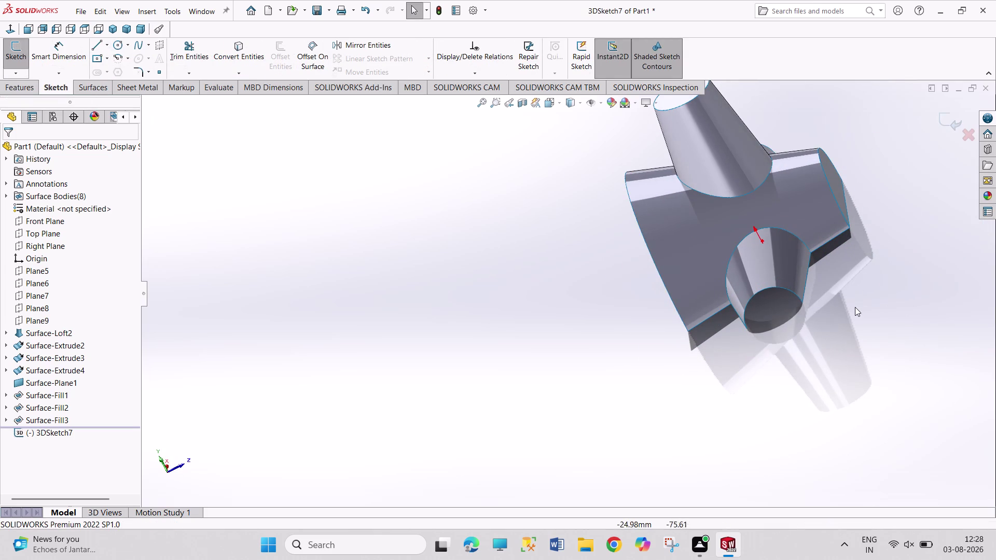
scroll(down, 3)
scroll(down, 3)
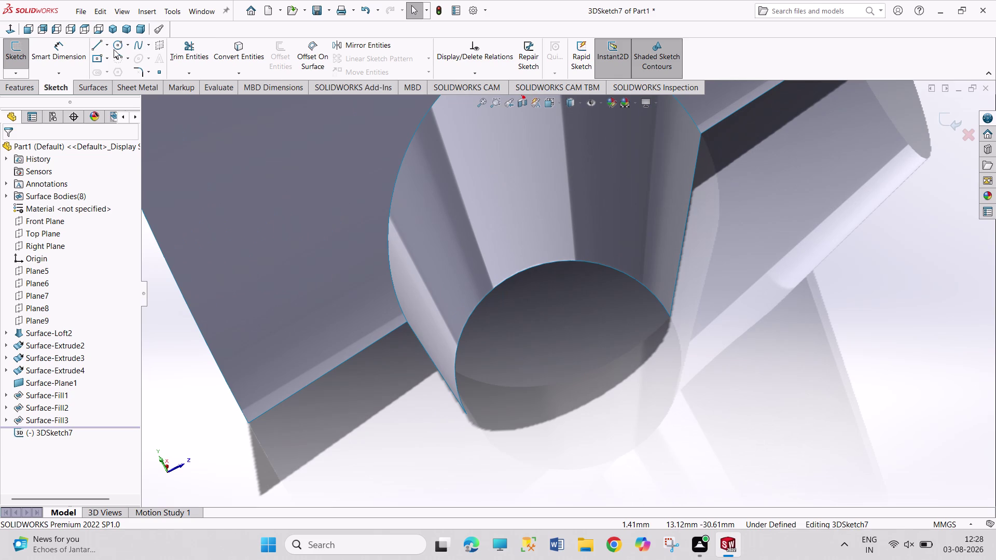
click(98, 47)
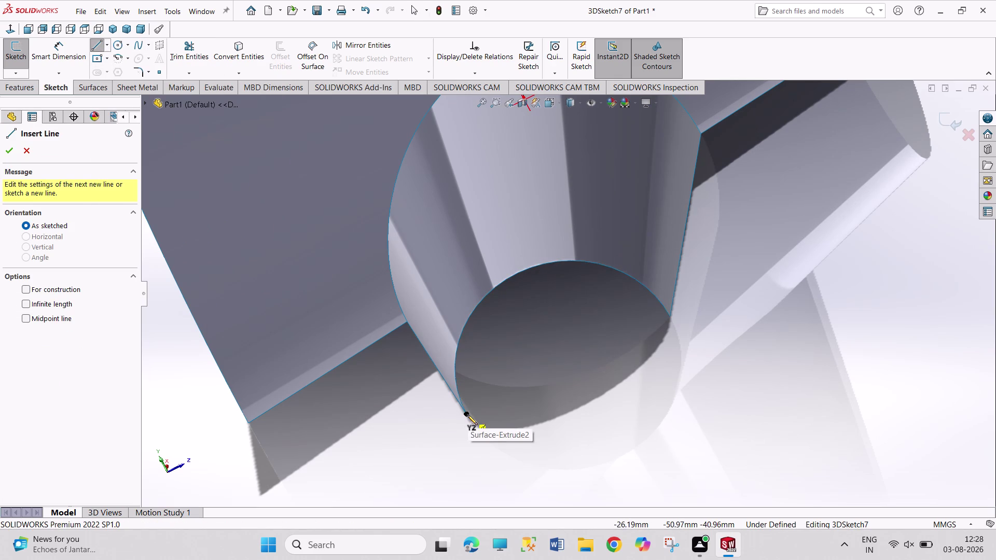
click(467, 415)
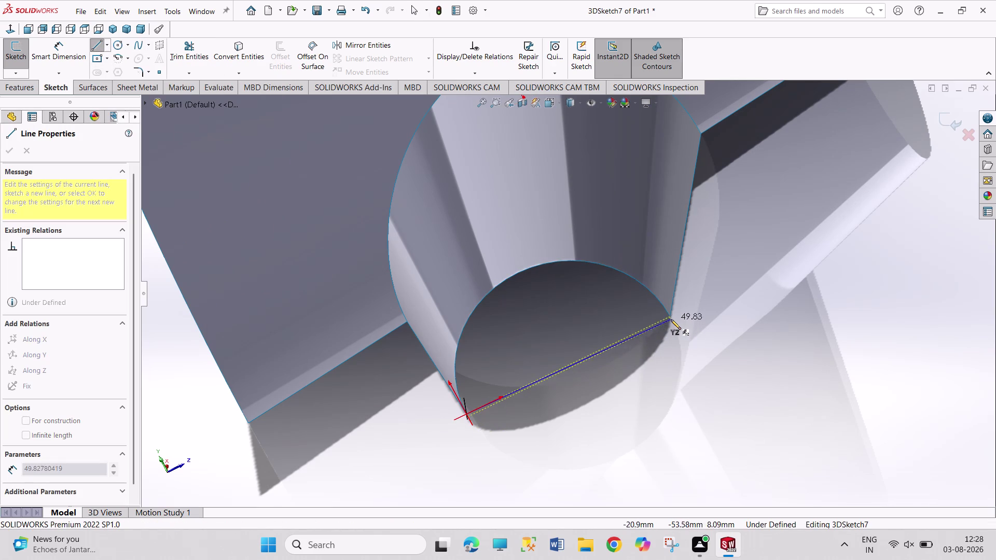
click(669, 318)
right_click(745, 299)
click(752, 305)
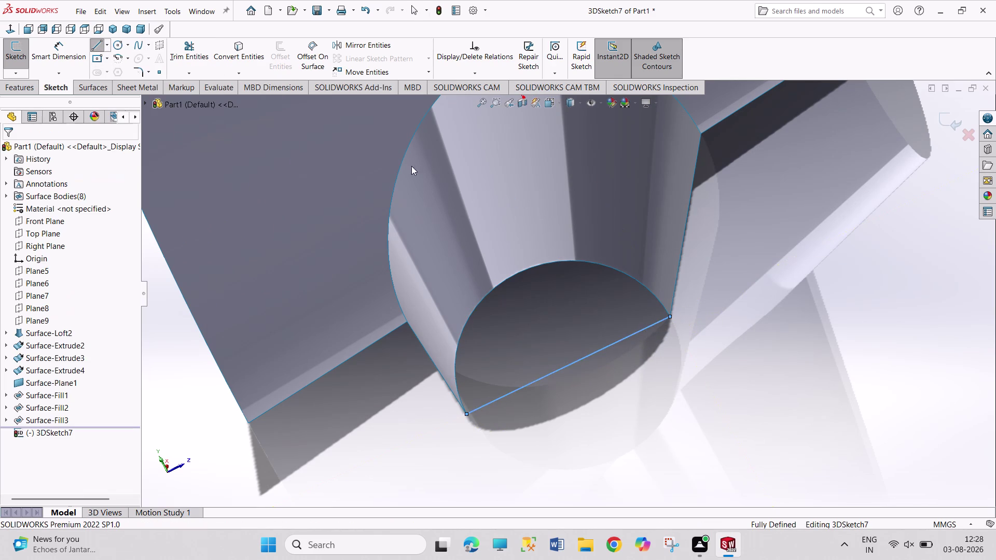
click(18, 50)
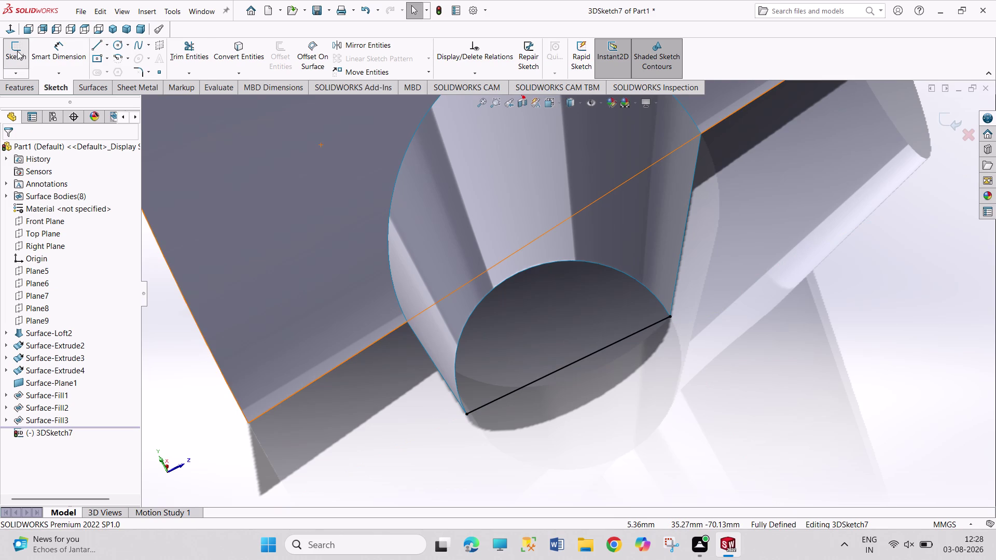
click(23, 75)
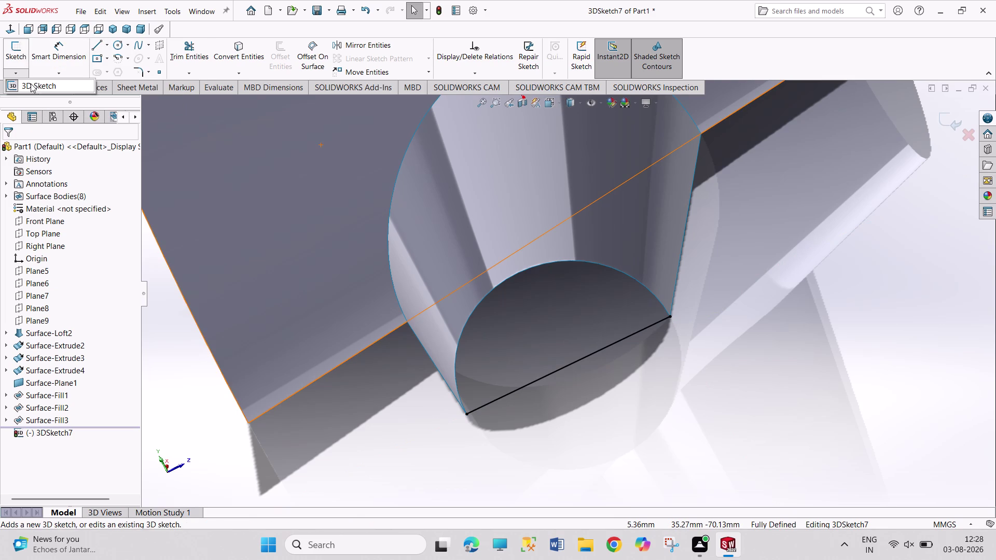
click(31, 85)
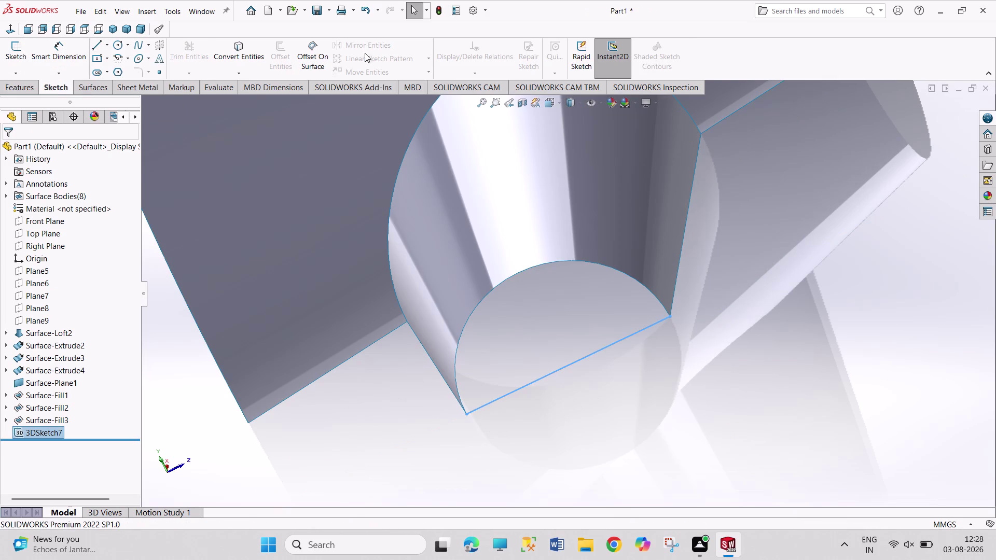
Cap the last half-round opening with Surface-Fill4 from its curved edge and 3DSketch7.
click(95, 87)
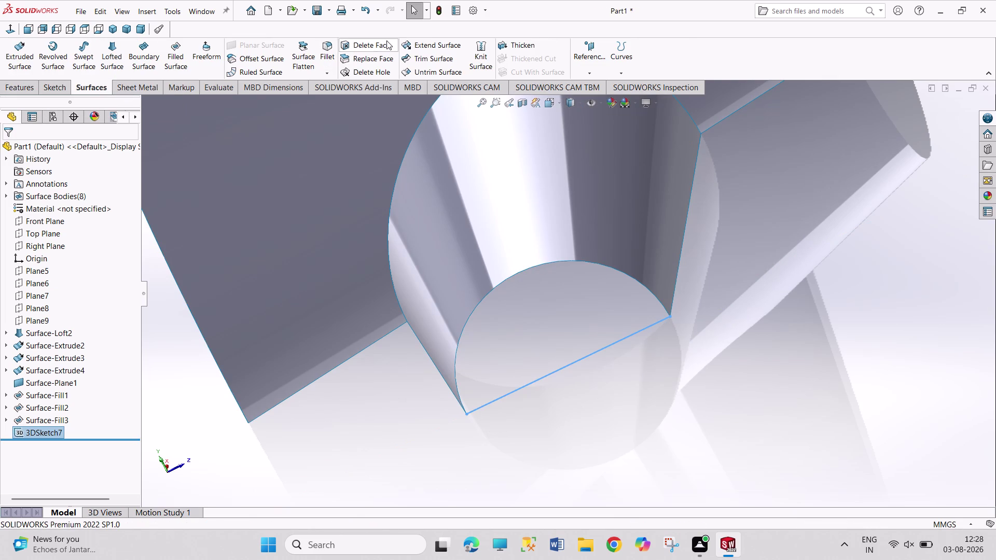
click(183, 62)
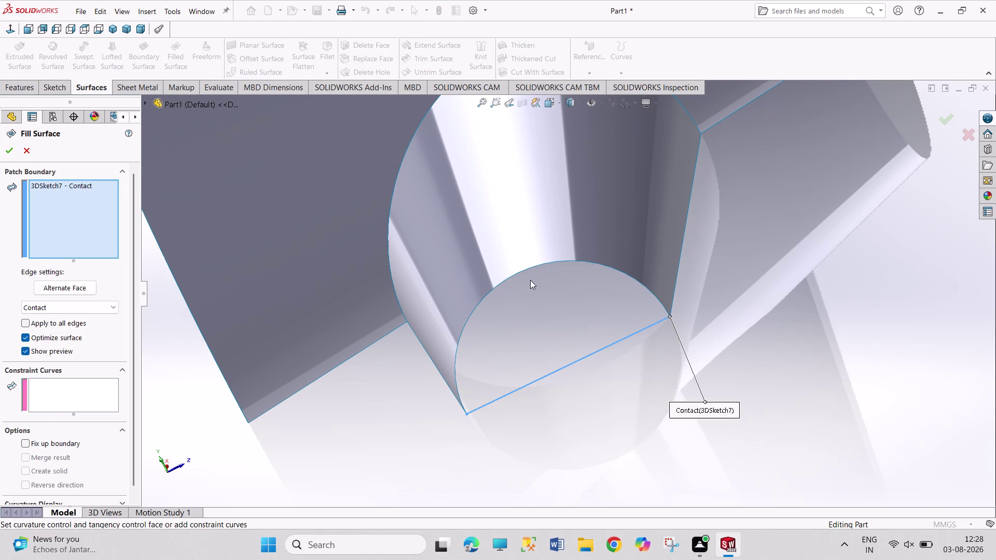
click(529, 269)
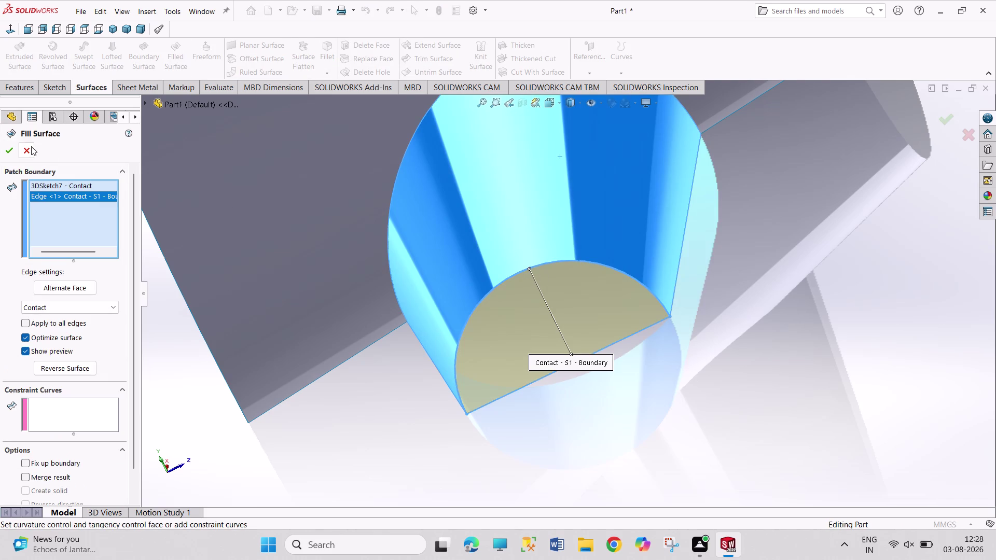
click(10, 146)
click(432, 441)
Return the model to isometric view and start editing the part's appearance.
scroll(up, 3)
middle_click(753, 317)
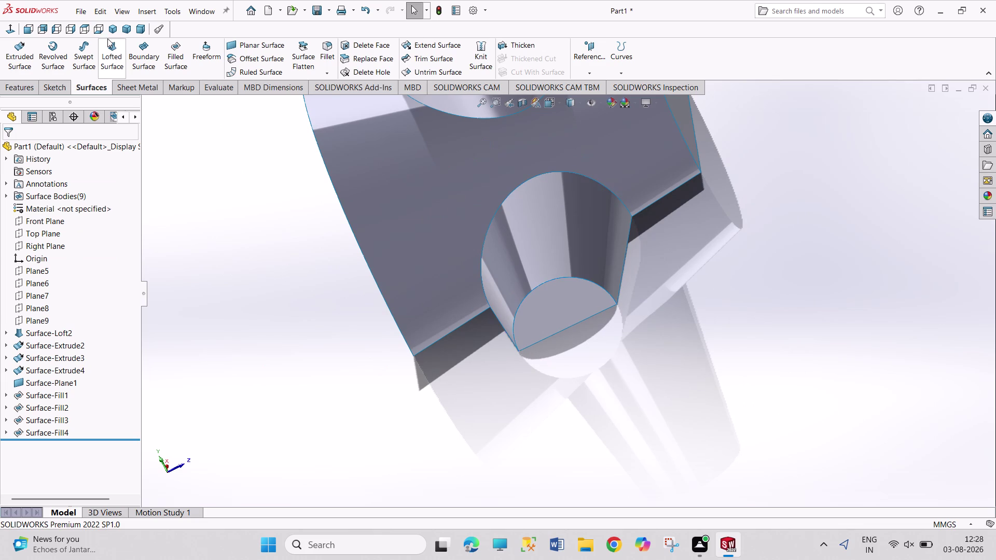
click(113, 30)
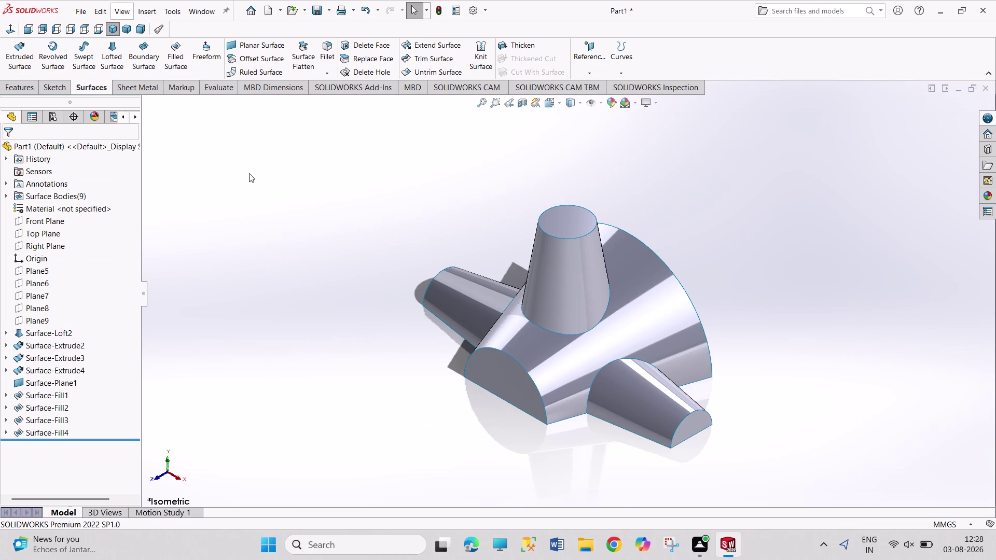
click(614, 104)
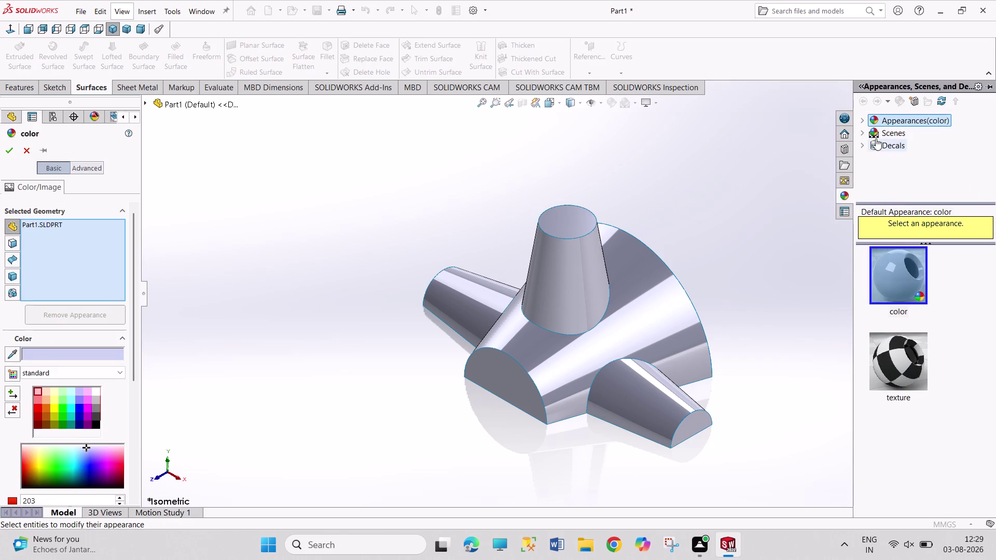
Apply a yellow appearance to the whole surface part, replacing a briefly chosen magenta.
click(863, 119)
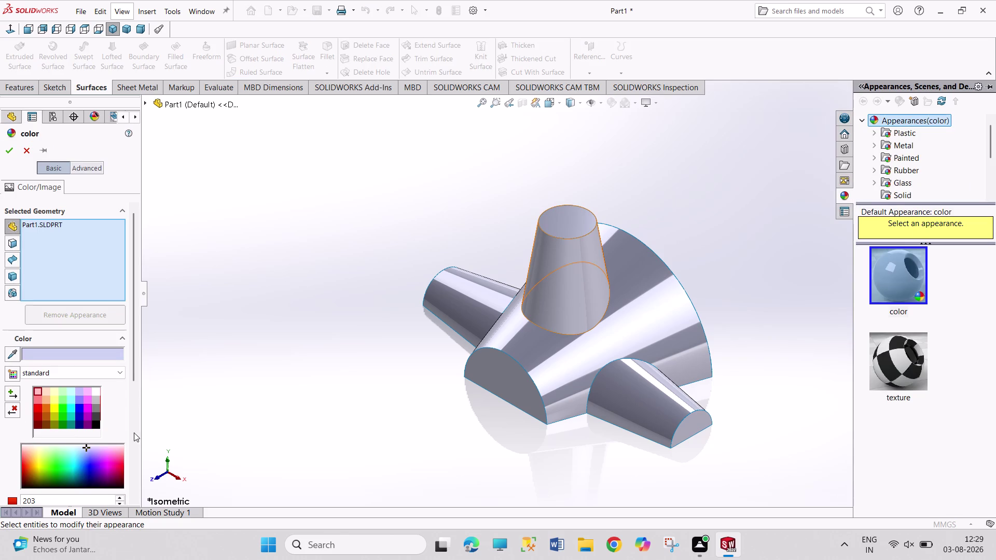
click(87, 409)
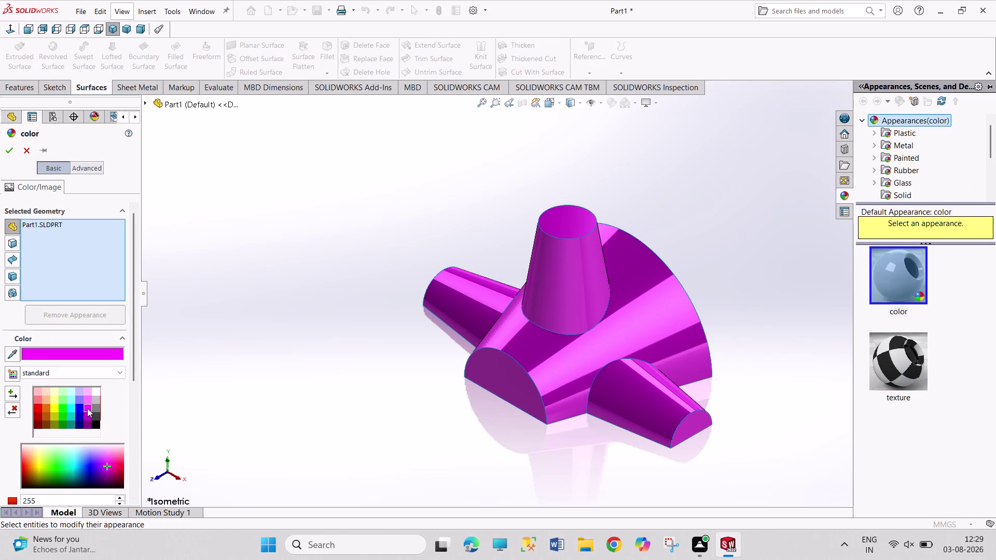
click(55, 408)
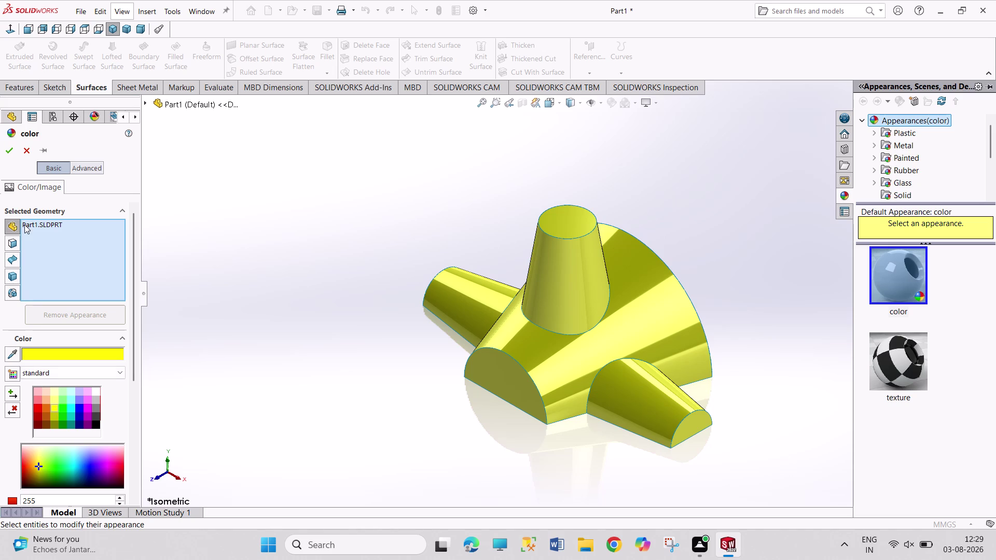
click(6, 153)
click(313, 379)
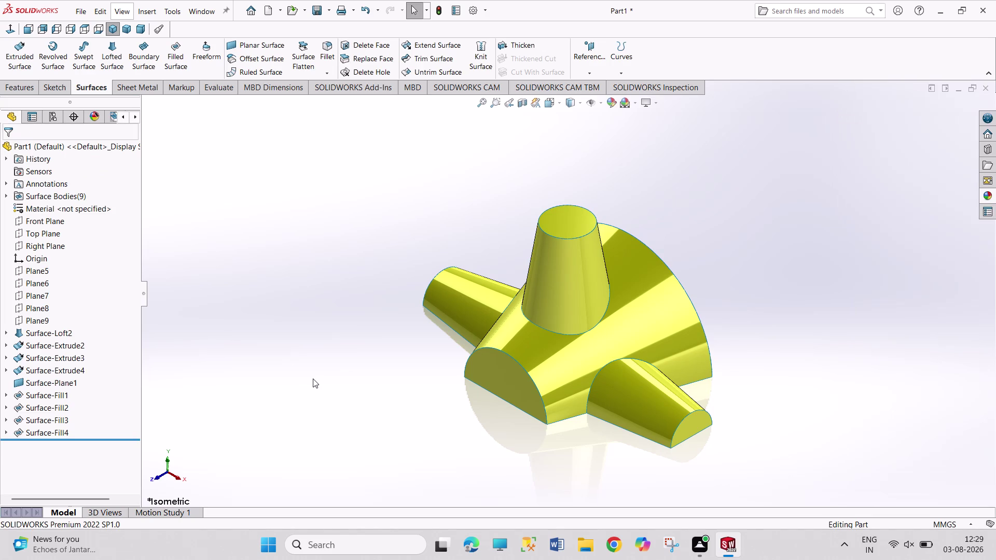
scroll(up, 3)
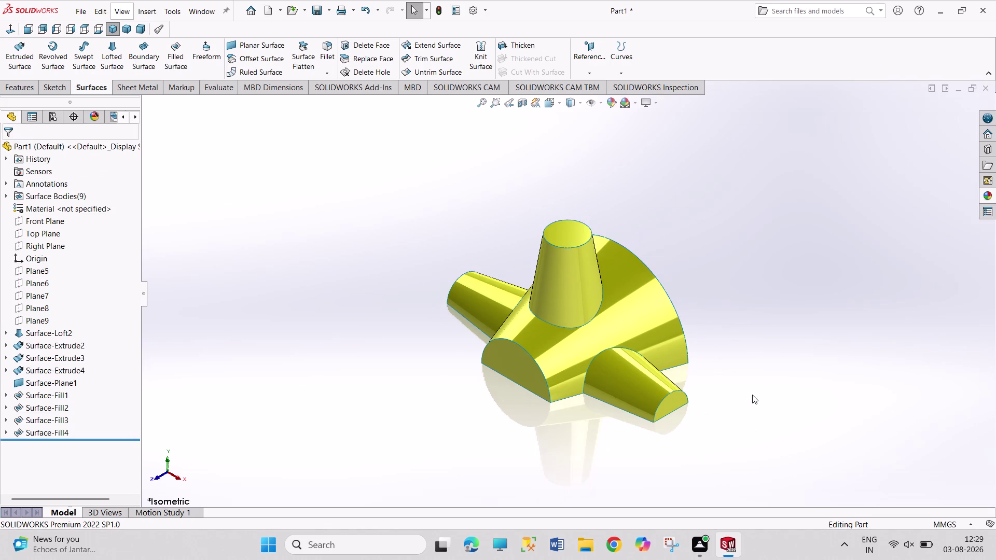
scroll(down, 3)
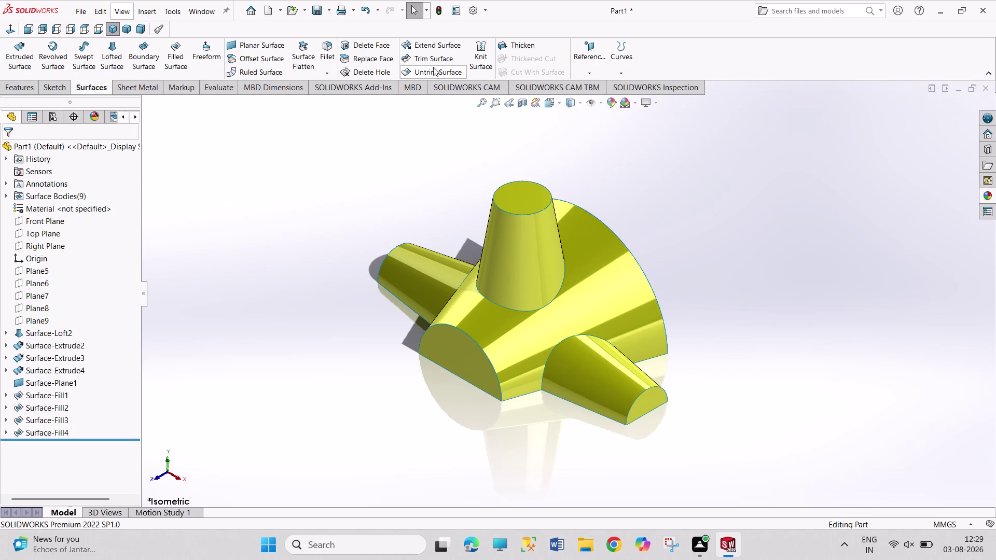
click(433, 65)
Box-select all nine surfaces for the mutual trim, then switch to picking pieces to remove.
drag(281, 107, 549, 429)
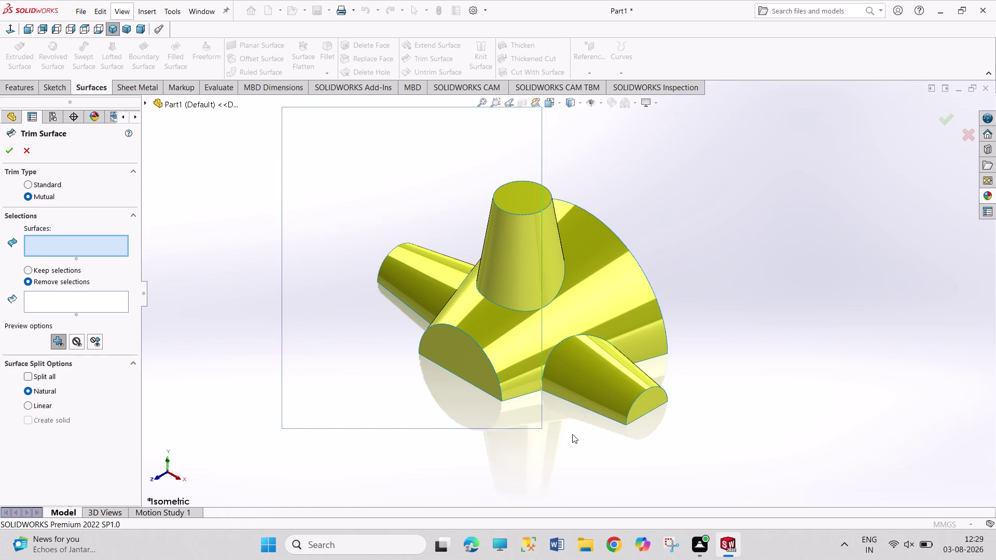
drag(549, 429, 721, 484)
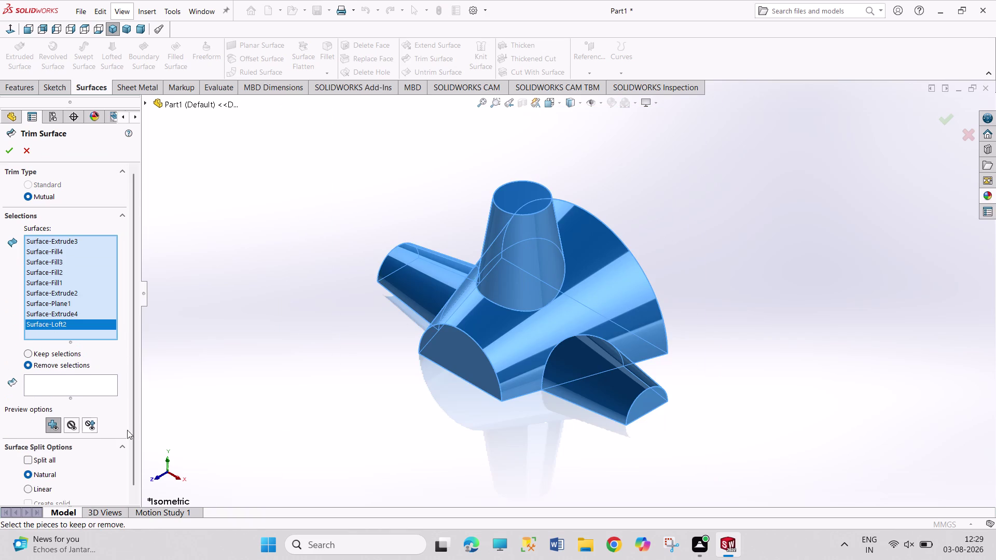
click(60, 374)
click(63, 382)
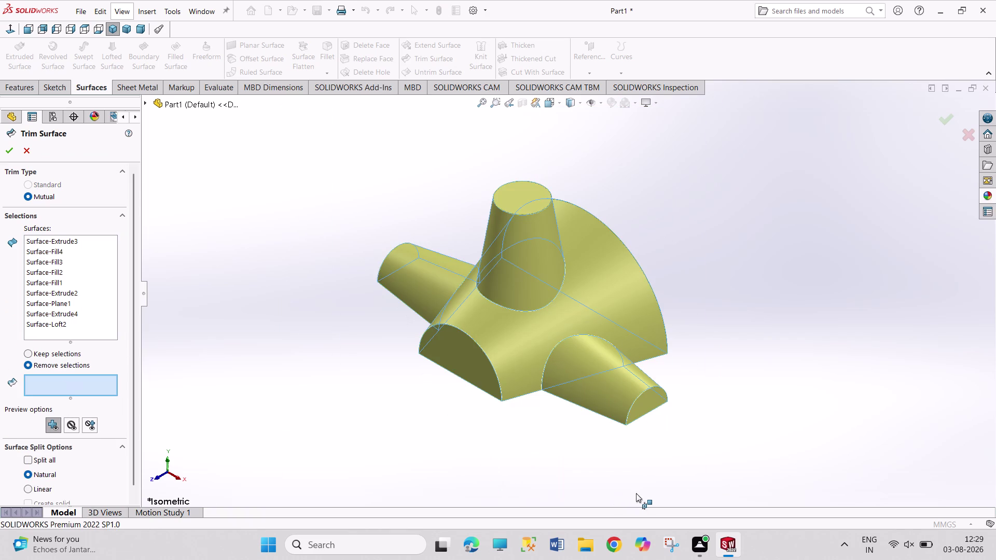
Mark the three inner loft pieces for removal, including the one inside the hole.
middle_drag(639, 491, 590, 202)
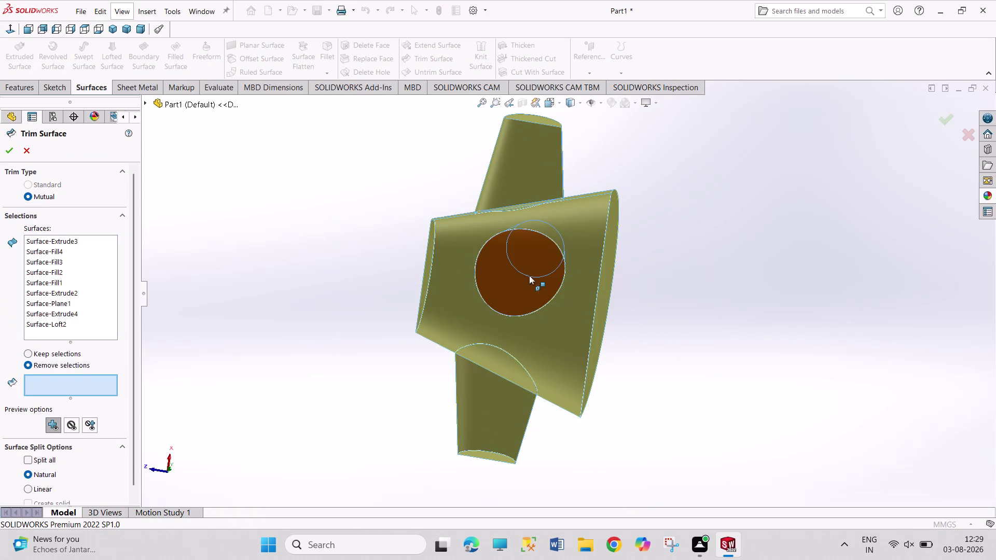
click(522, 277)
click(490, 366)
middle_drag(386, 412, 388, 411)
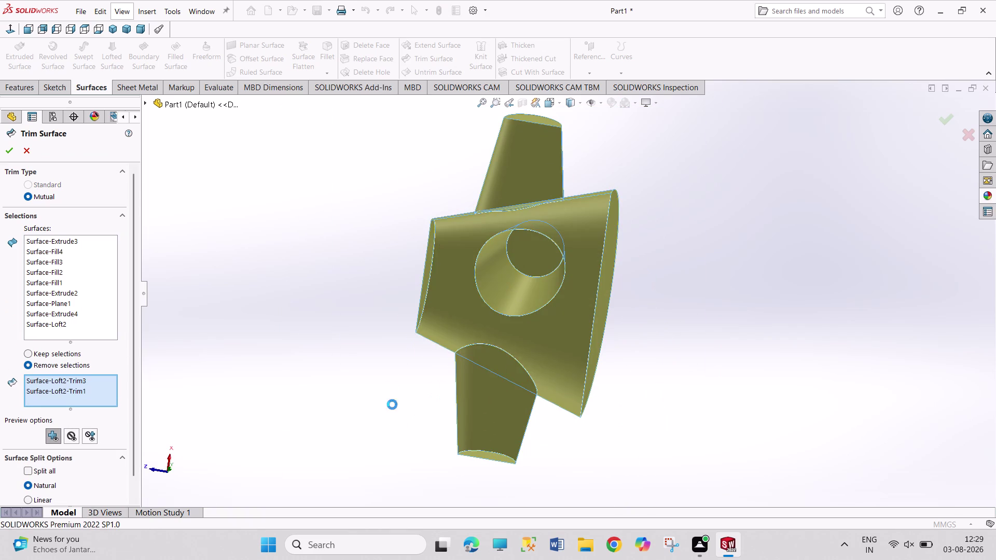
middle_drag(388, 411, 423, 275)
click(554, 167)
middle_drag(411, 132, 411, 133)
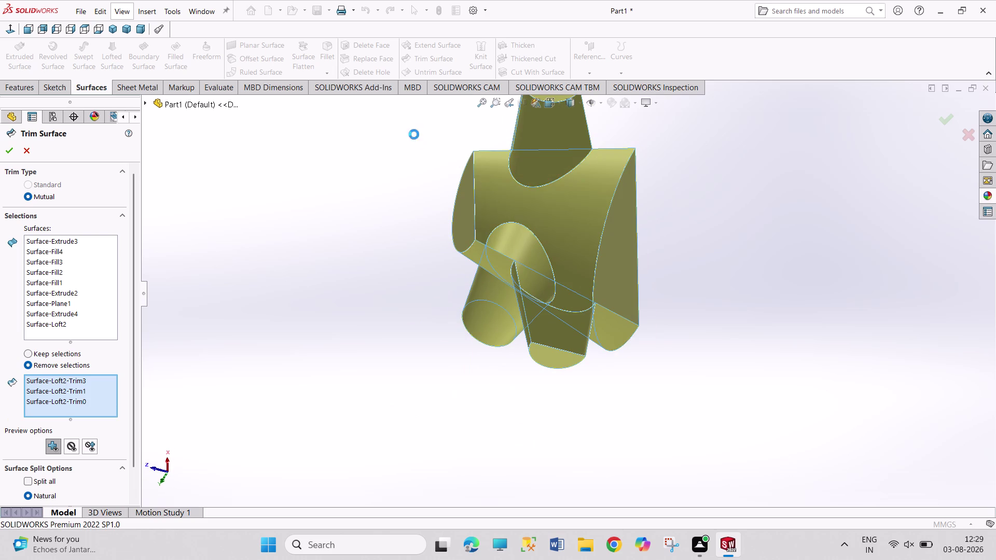
middle_drag(411, 132, 389, 258)
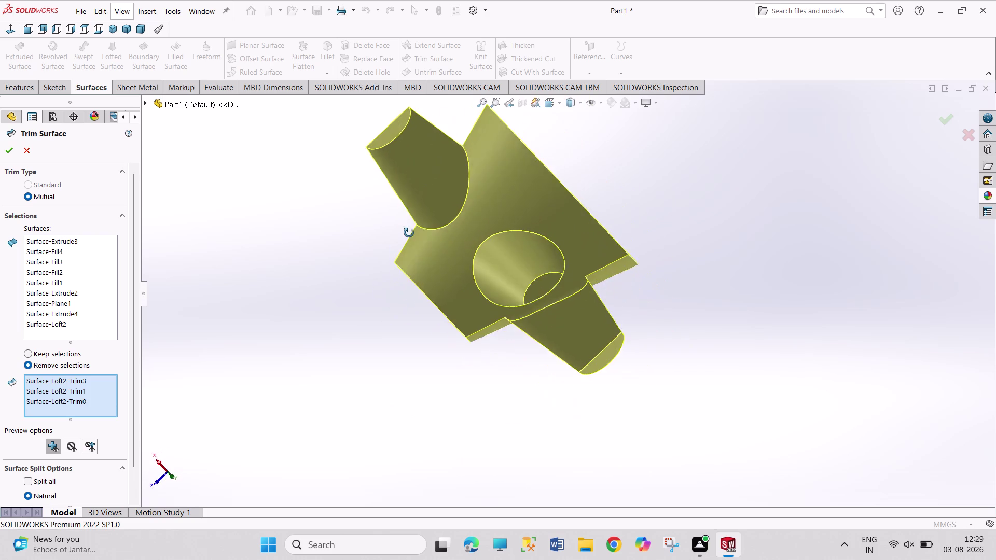
middle_drag(388, 259, 375, 377)
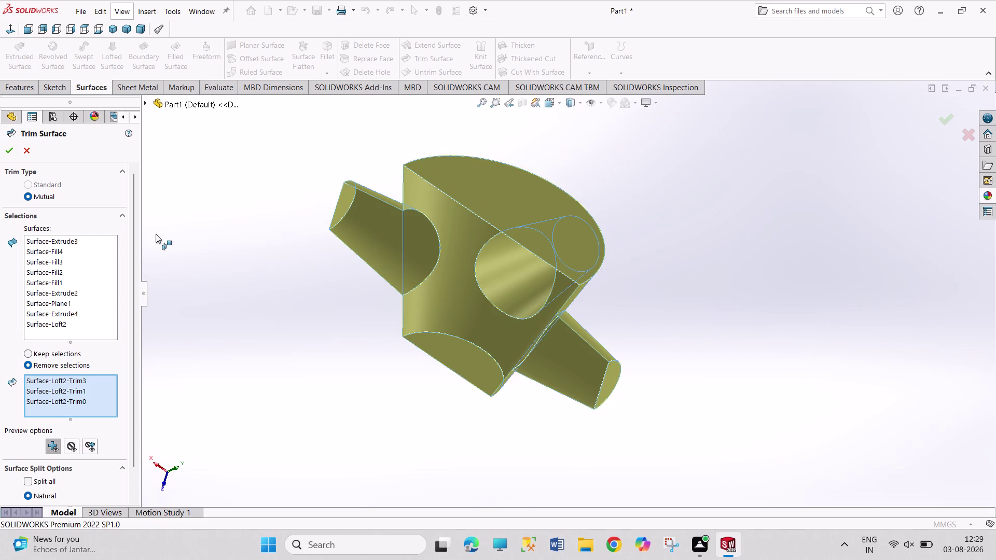
Confirm Surface-Trim1 and return the model to the isometric view.
click(7, 152)
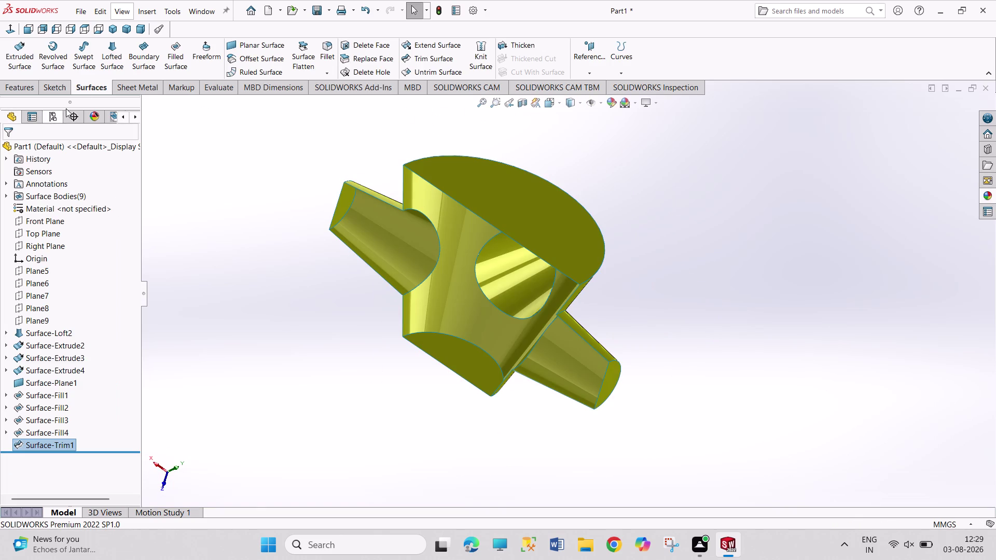
click(110, 30)
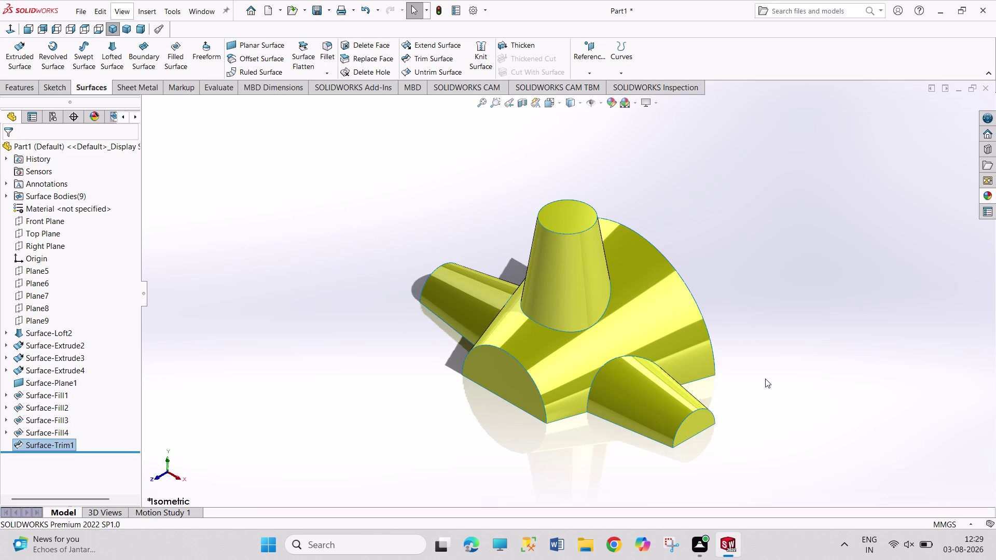
drag(377, 142, 773, 522)
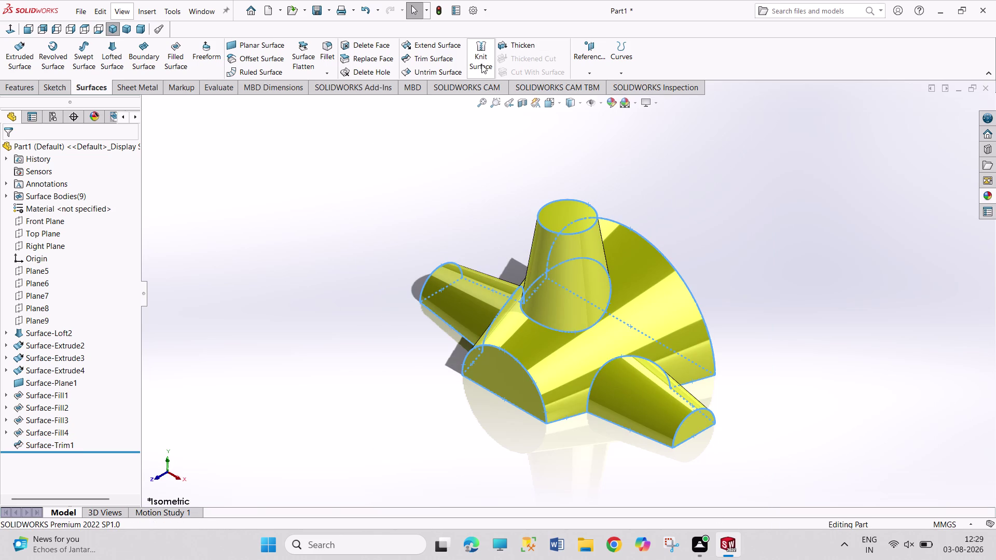
Knit all nine trimmed surfaces into Surface-Knit1, then begin saving the part.
click(477, 66)
drag(368, 116, 394, 394)
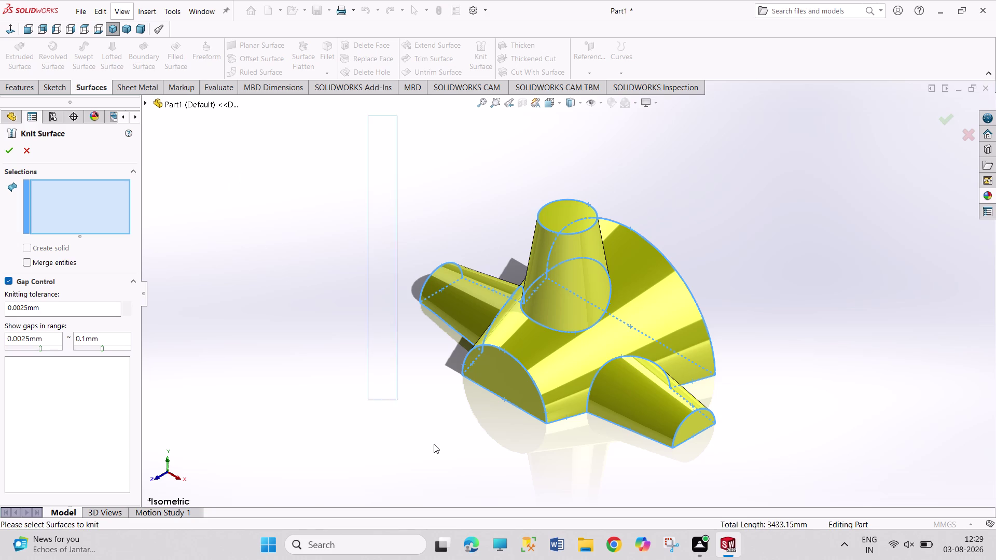
drag(394, 394, 856, 549)
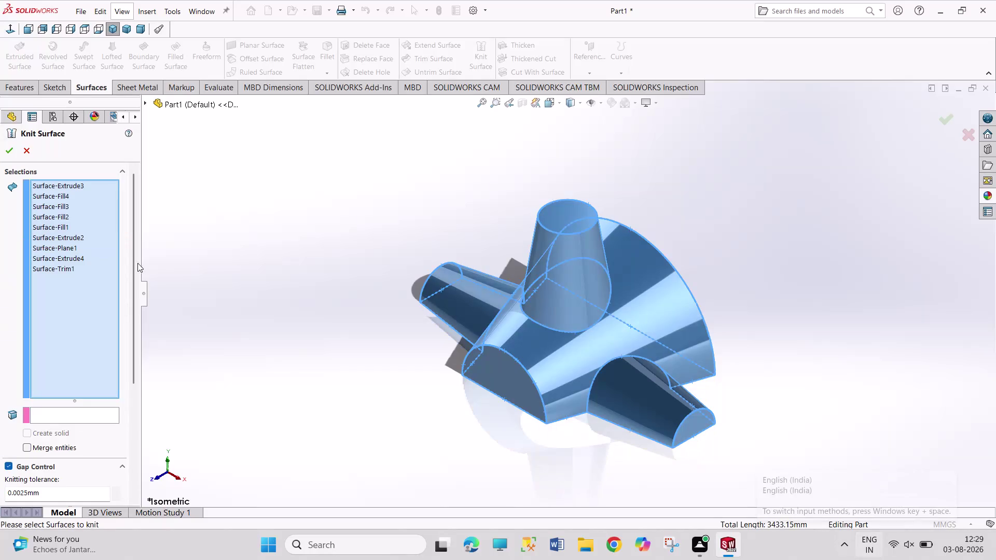
click(3, 145)
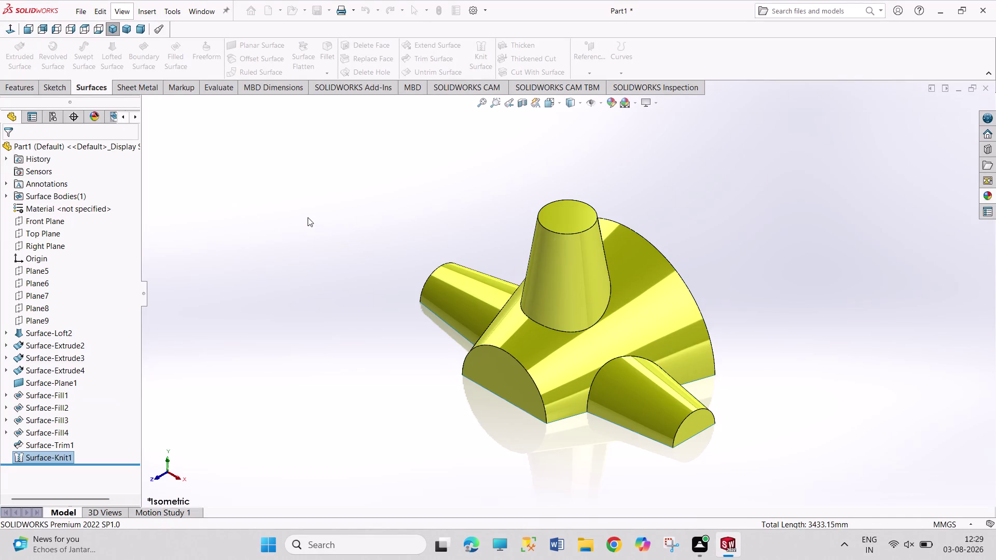
click(341, 227)
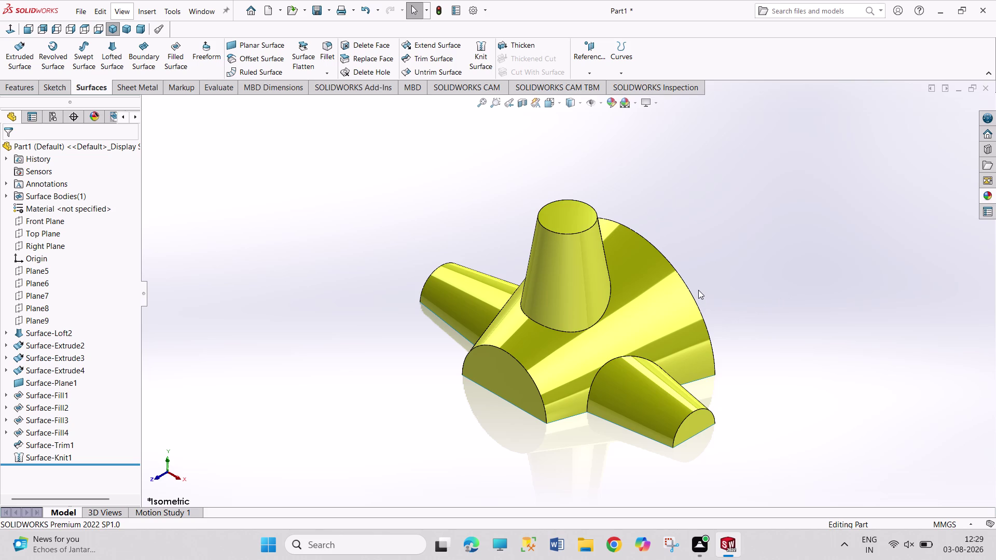
key(ctrl+s)
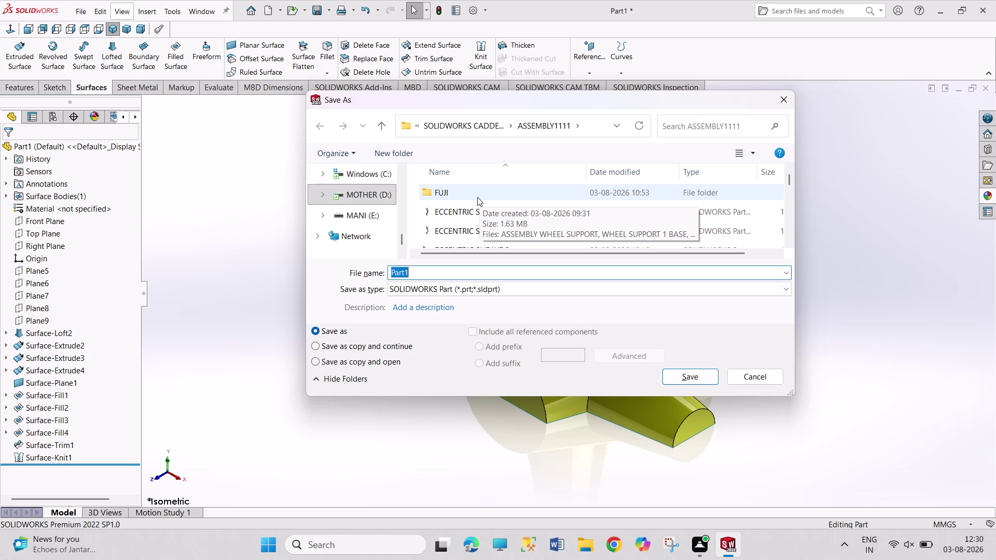
Save the part as 'SURFACE MODEL2' in the FUJI folder, then start a new document.
double_click(477, 197)
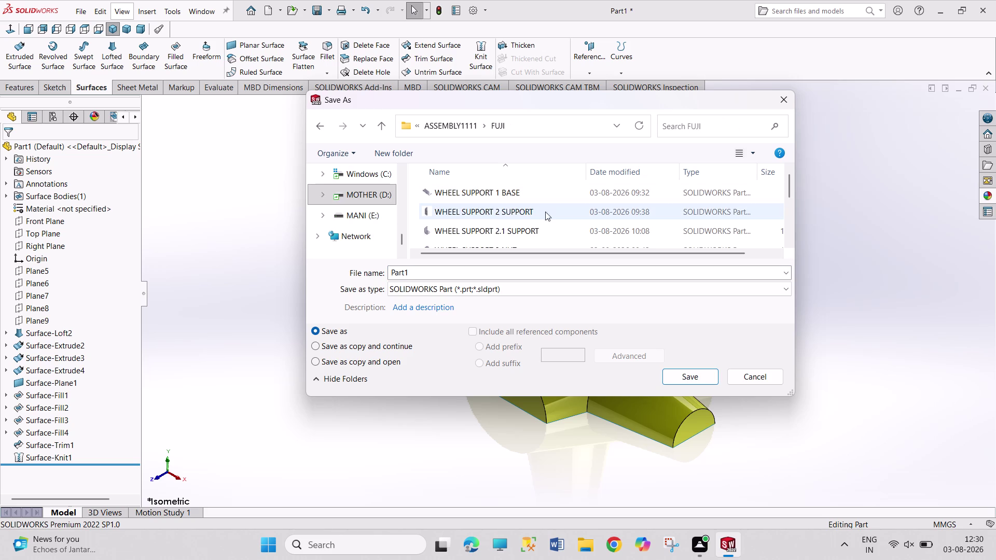
drag(437, 277, 409, 272)
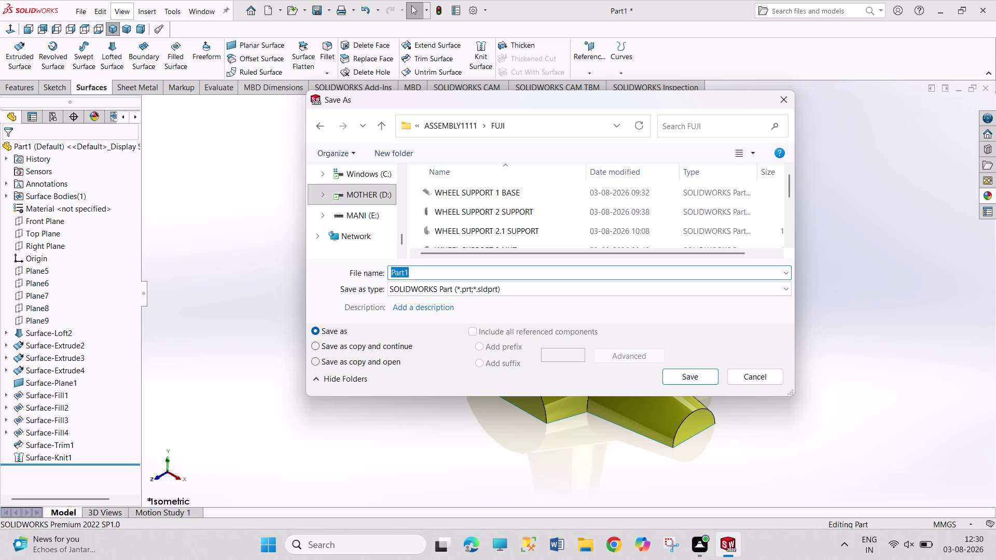
text(SUR)
text(FACE)
key(space)
text(MODE)
text(L2)
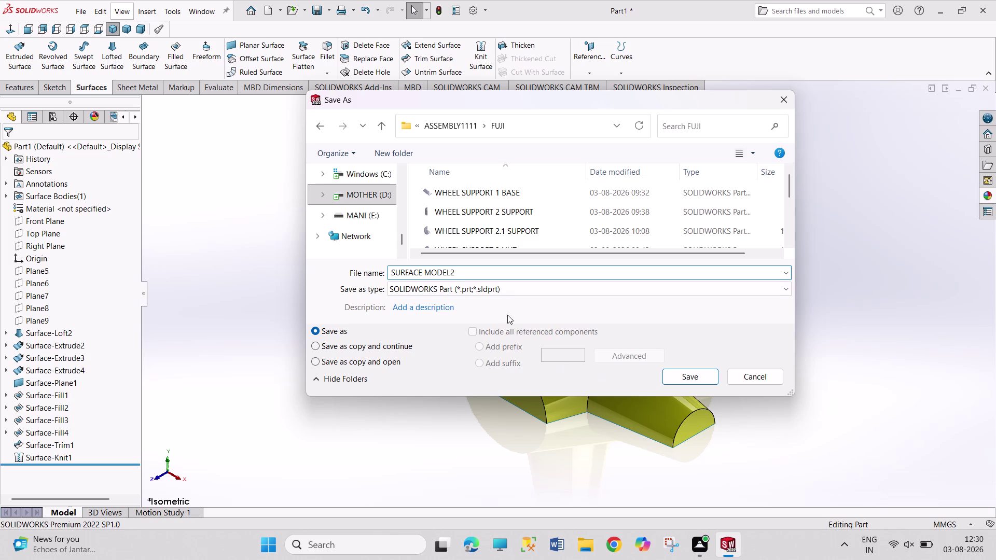
click(687, 380)
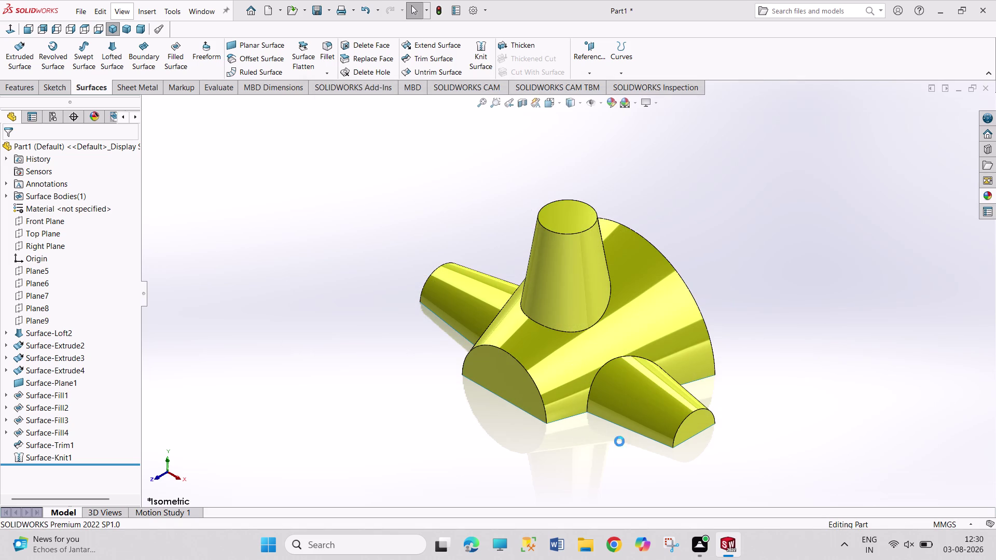
key(ctrl+n)
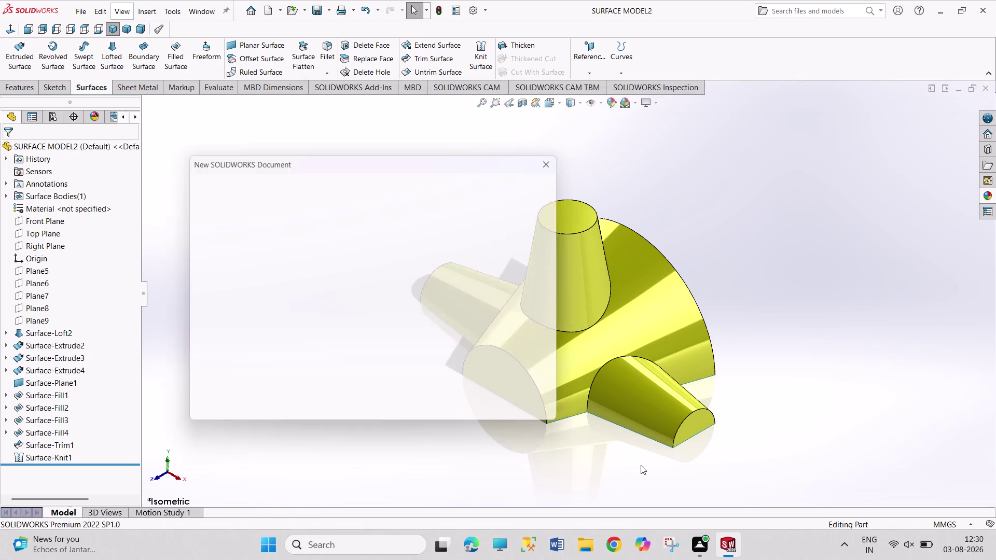
key(Right)
Create a new drawing on an A4 (ANSI) landscape sheet.
key(Right)
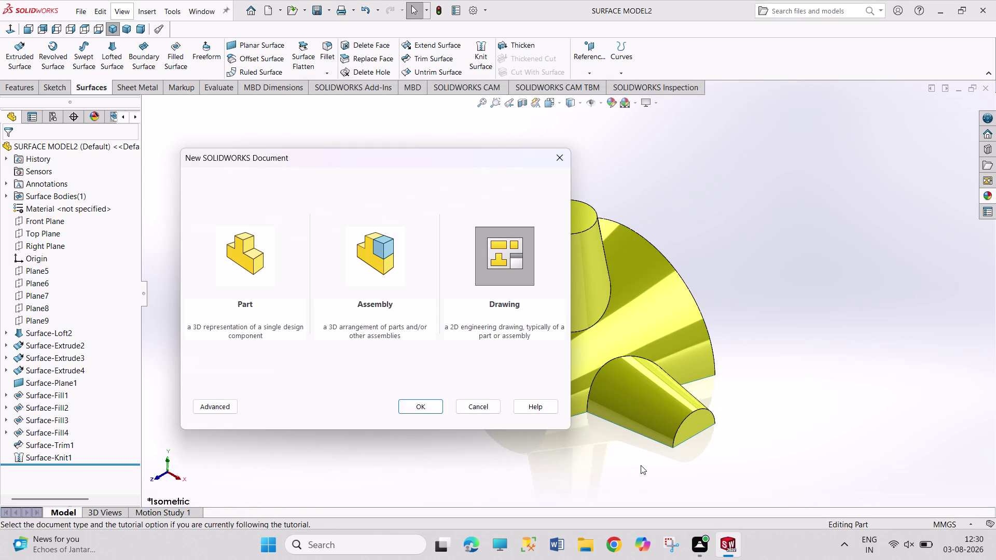
key(Return)
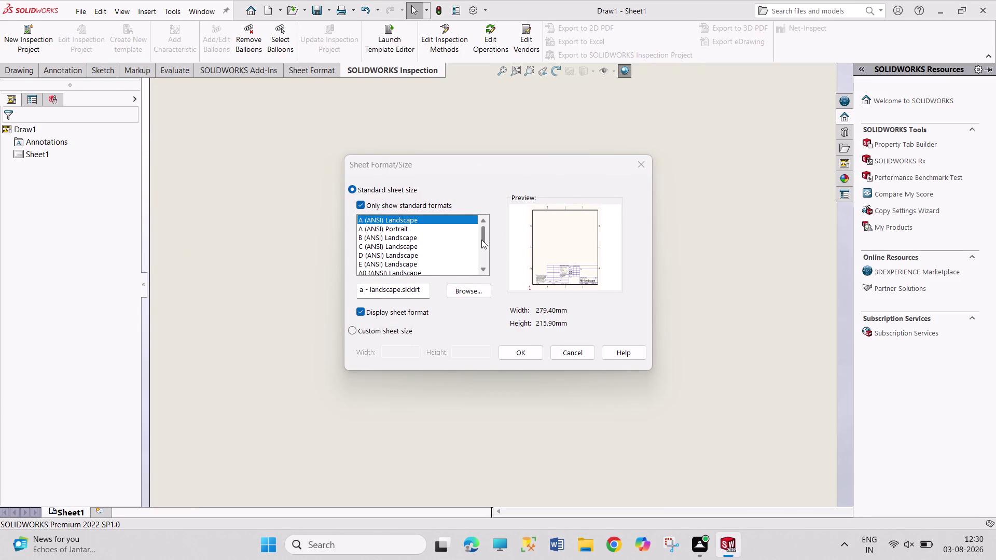
drag(482, 240, 487, 283)
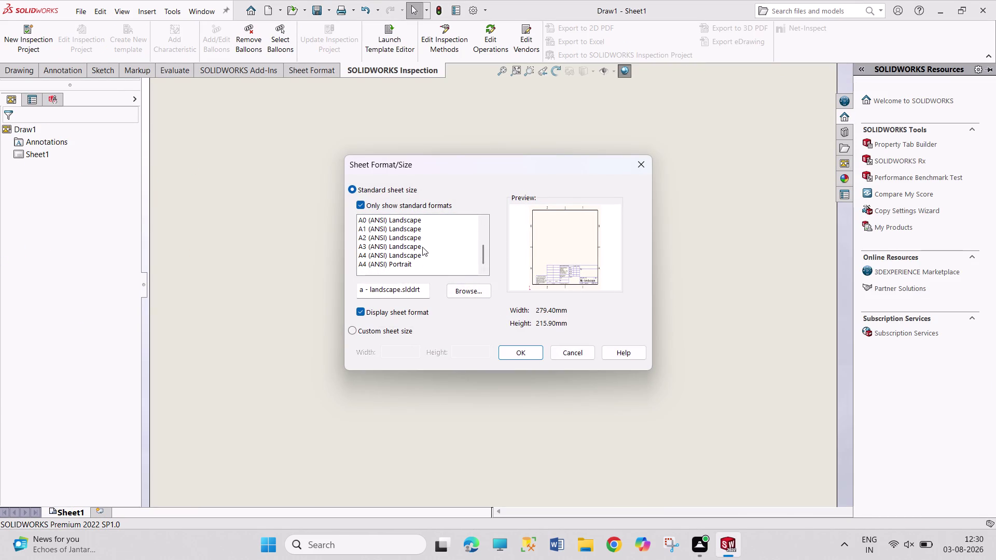
scroll(up, 3)
scroll(down, 3)
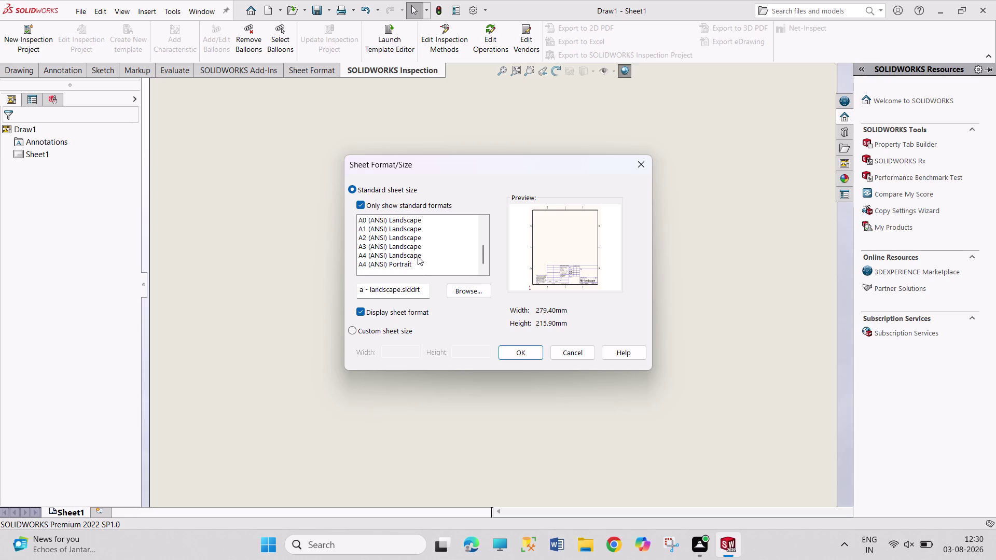
click(418, 252)
click(511, 349)
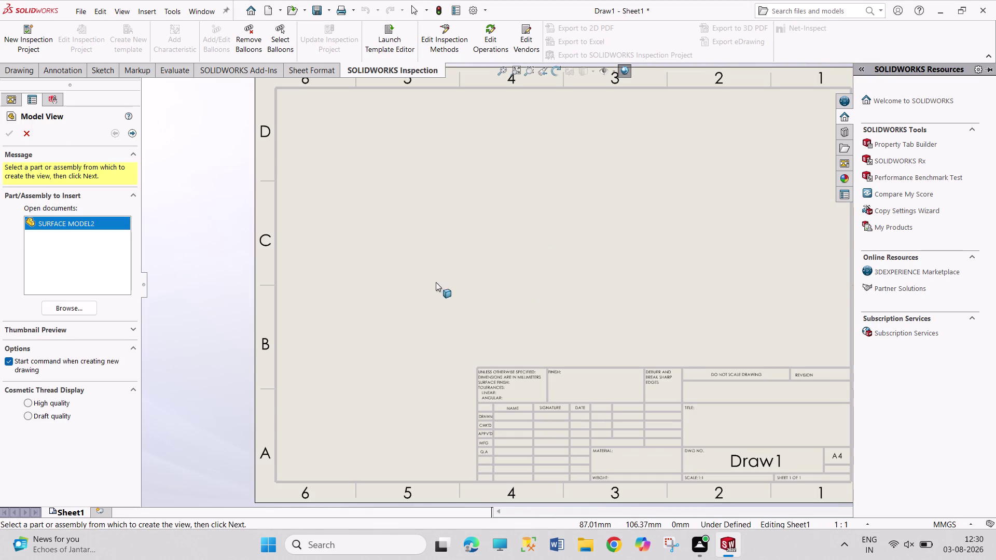
Dismiss the warning and place an isometric view of SURFACE MODEL2 on the sheet.
click(784, 214)
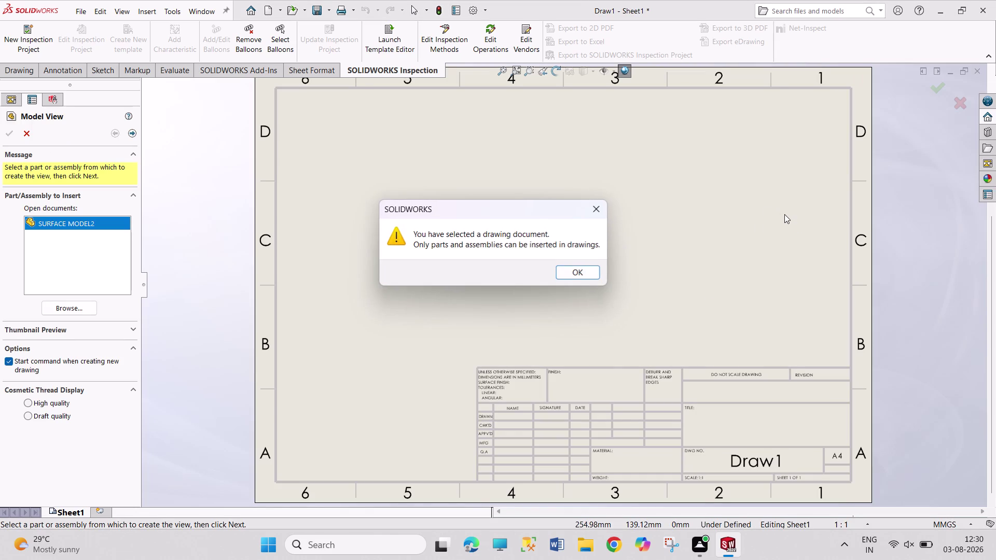
click(600, 215)
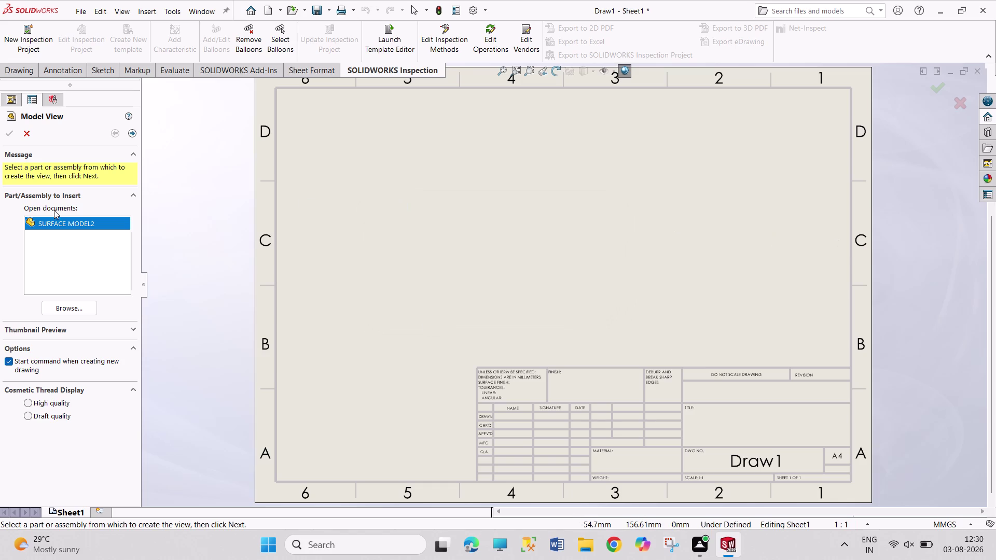
double_click(62, 224)
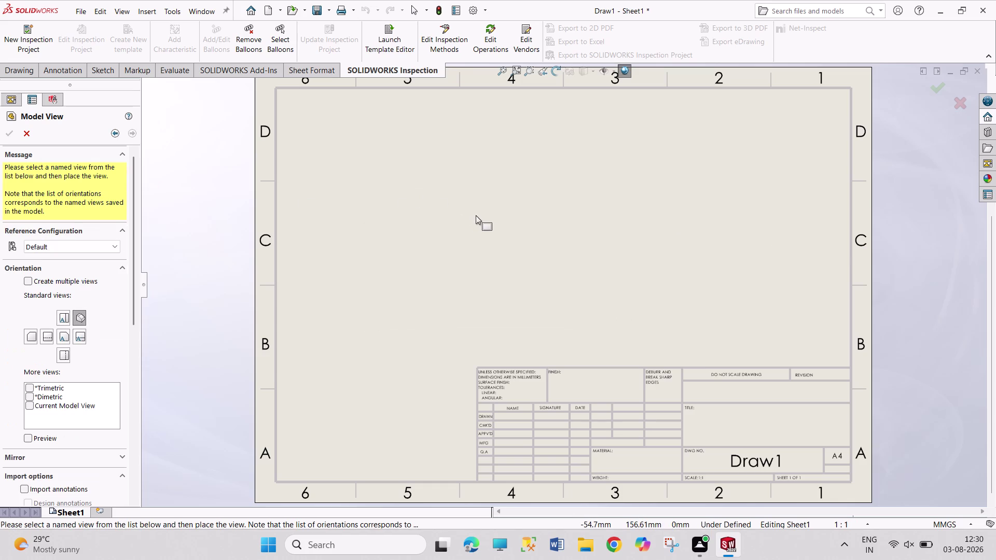
click(444, 220)
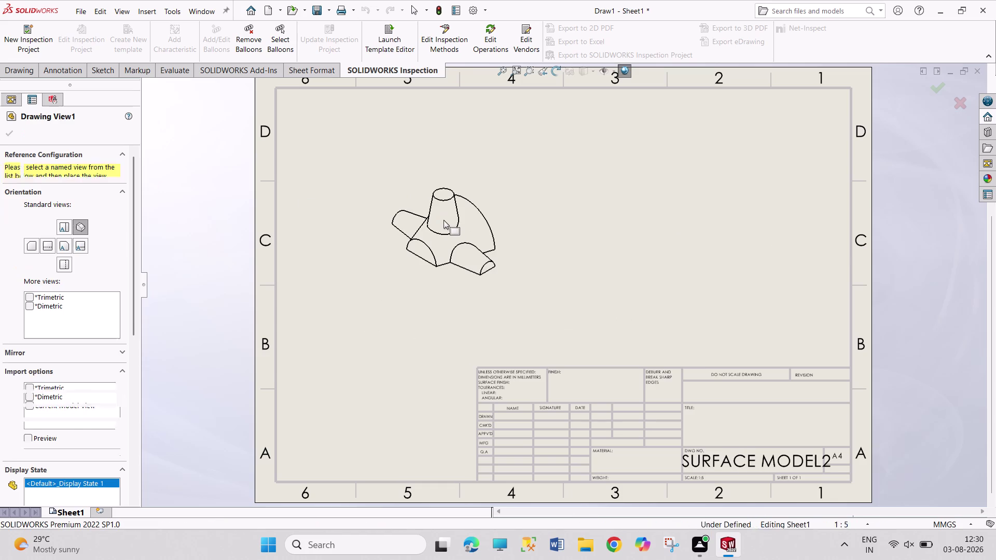
Make the isometric view Shaded With Edges and move it to the upper right corner.
drag(131, 330, 137, 366)
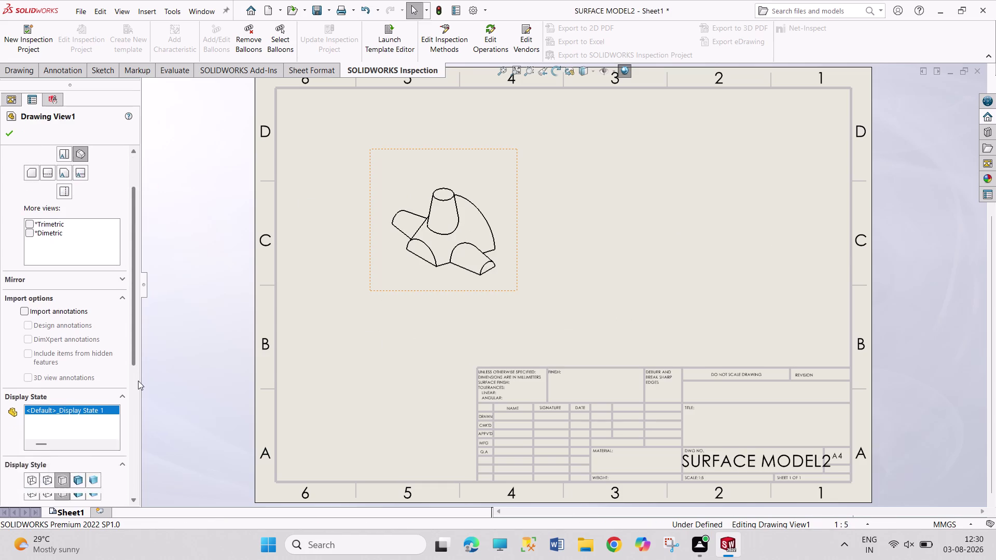
drag(137, 367, 132, 509)
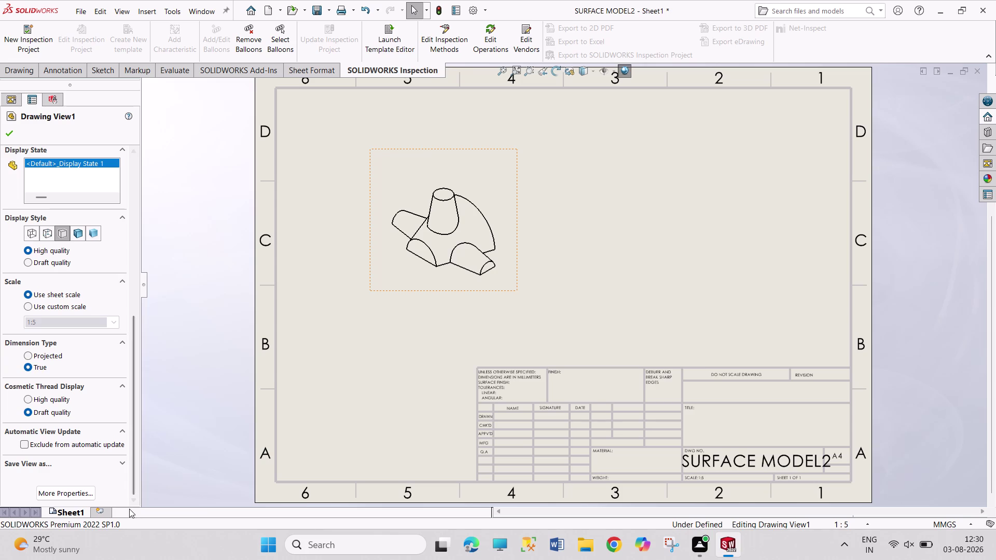
click(78, 235)
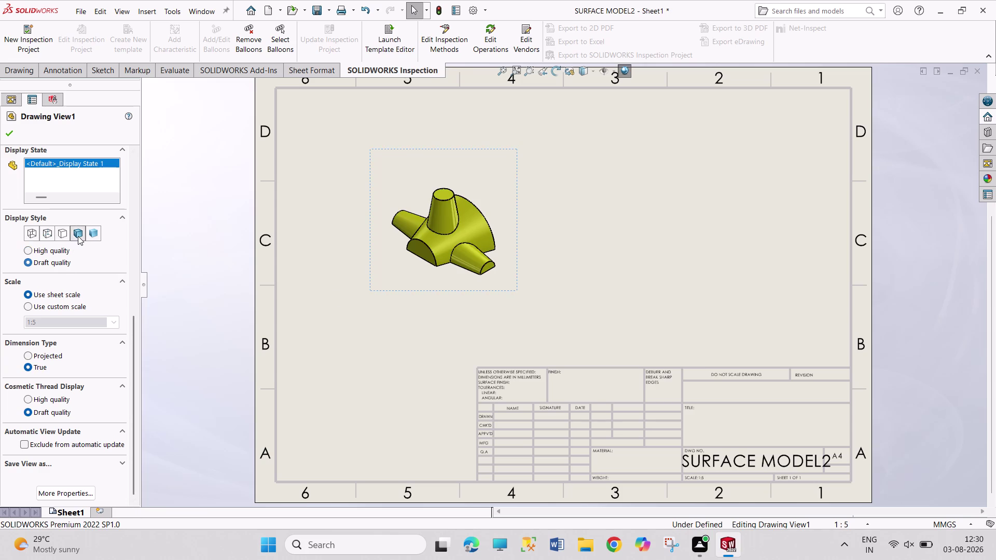
drag(518, 263, 720, 225)
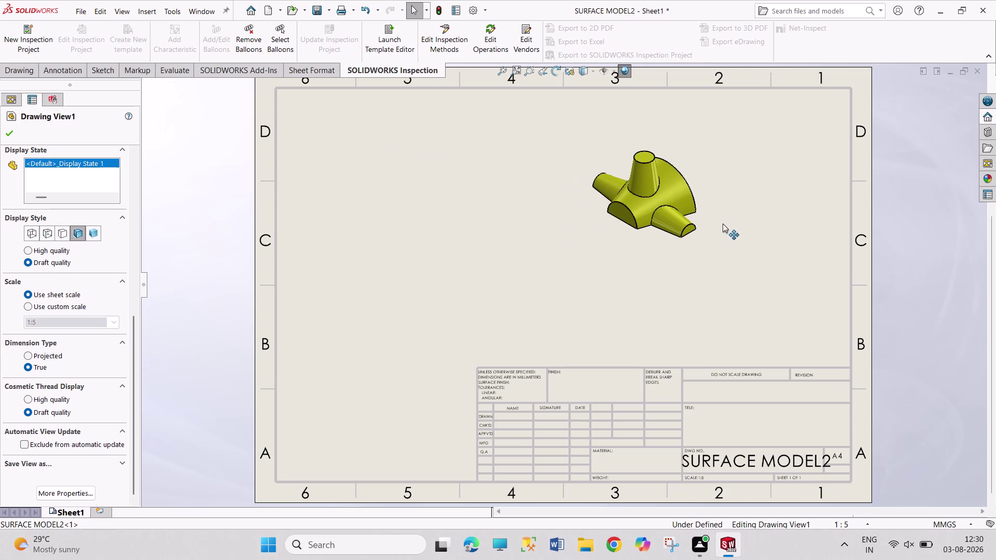
drag(721, 225, 805, 229)
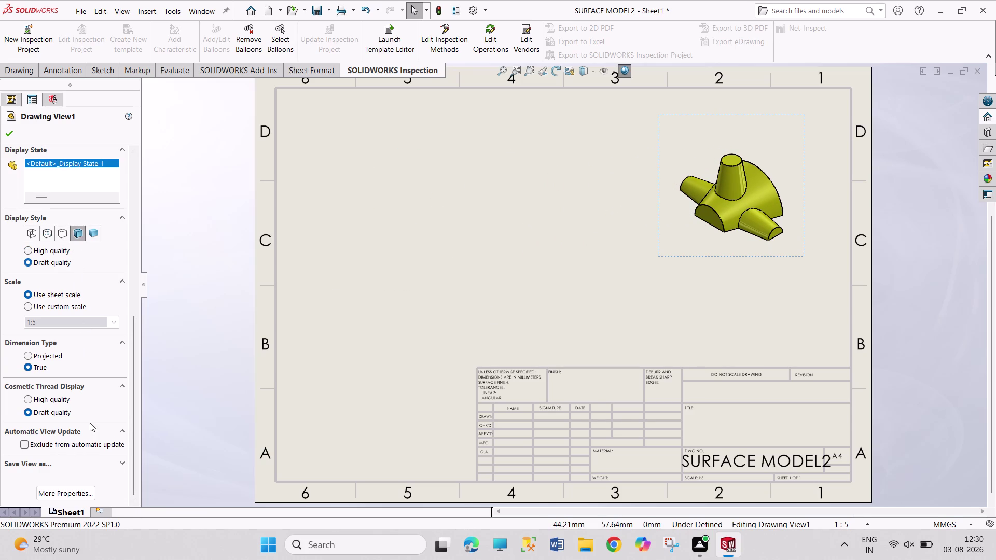
drag(135, 415, 136, 453)
click(56, 310)
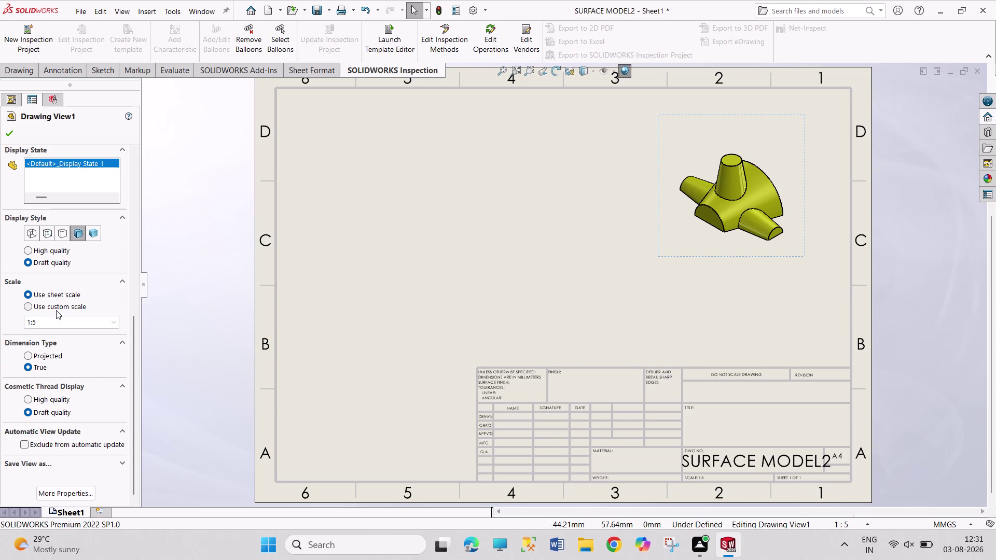
click(117, 322)
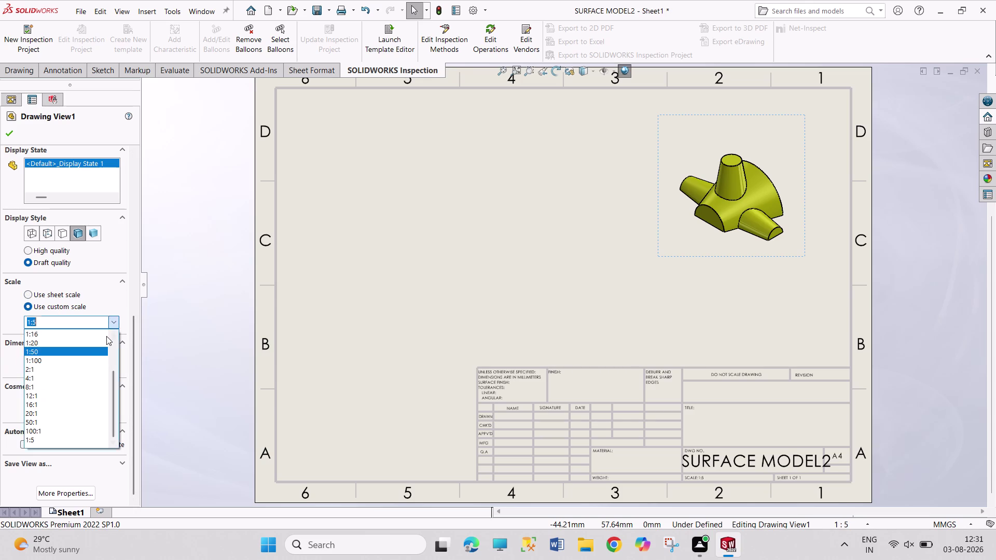
Try several custom scale ratios, keep one slightly larger than the original, and close the view.
scroll(up, 3)
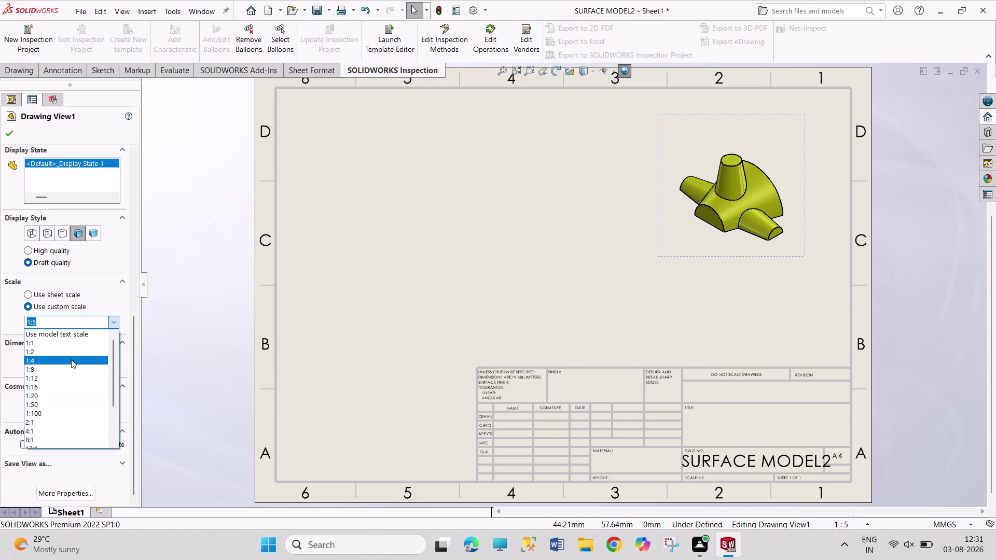
click(67, 370)
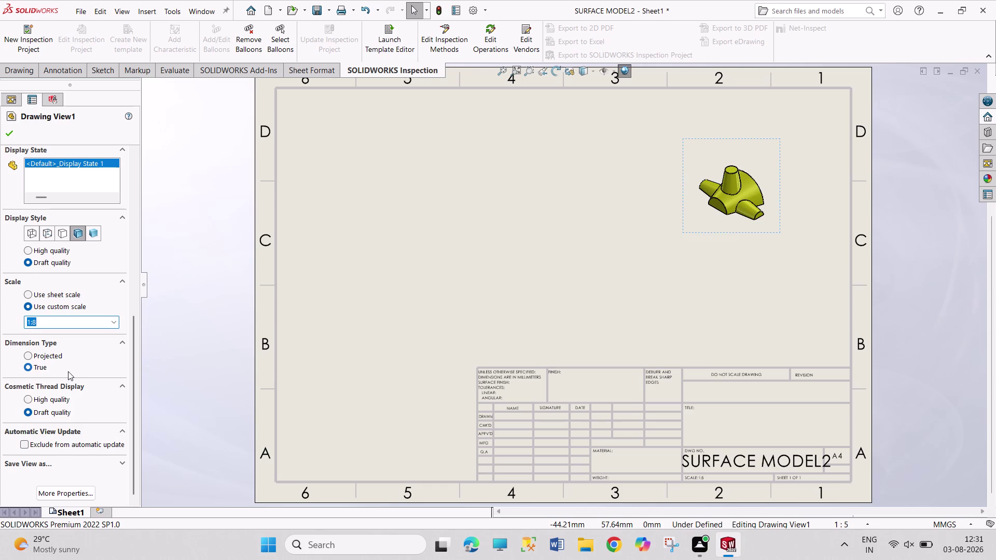
click(112, 324)
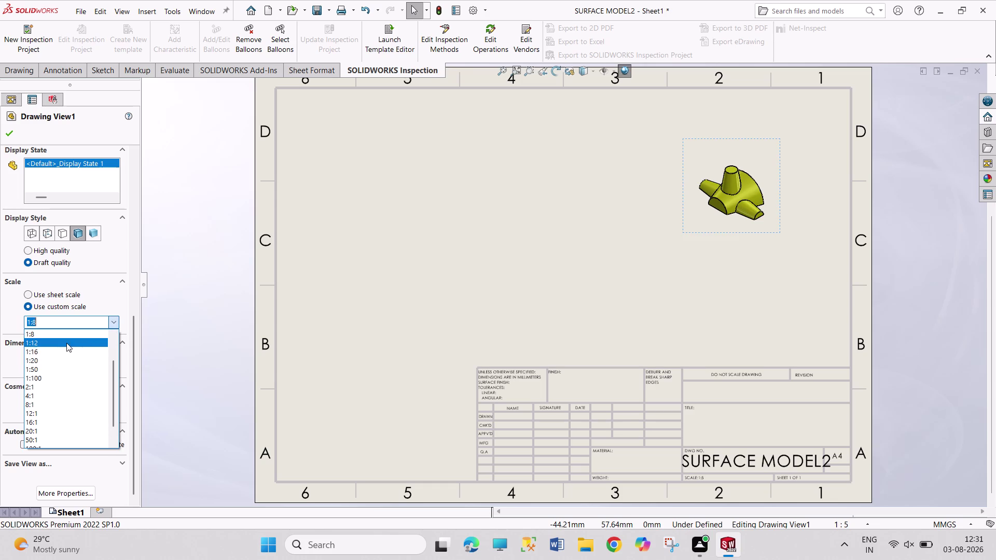
scroll(up, 3)
click(58, 345)
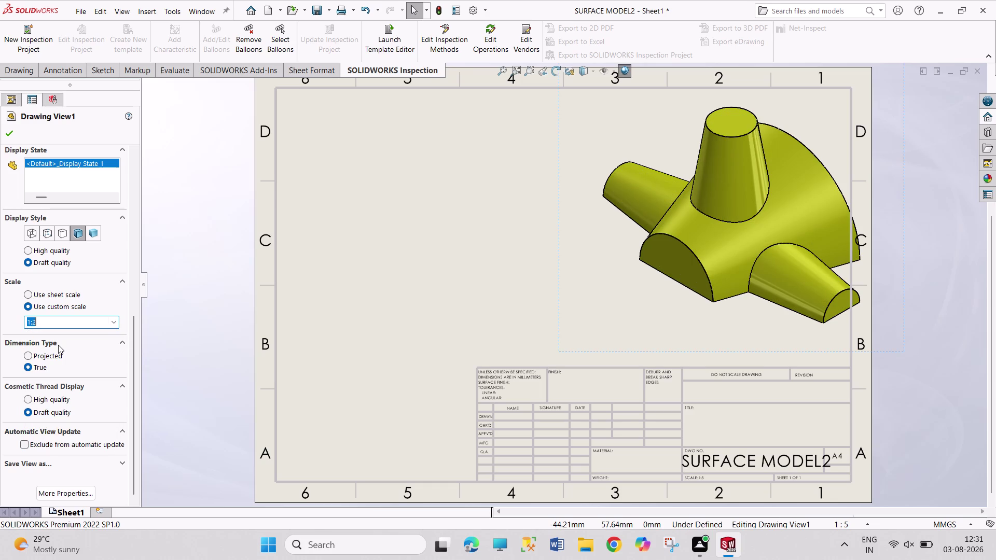
click(110, 321)
click(73, 342)
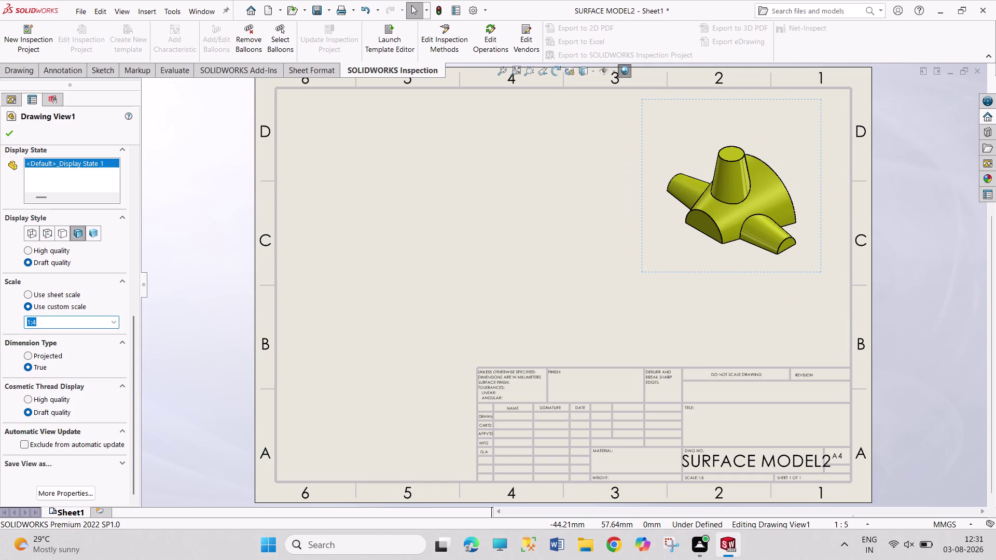
click(6, 134)
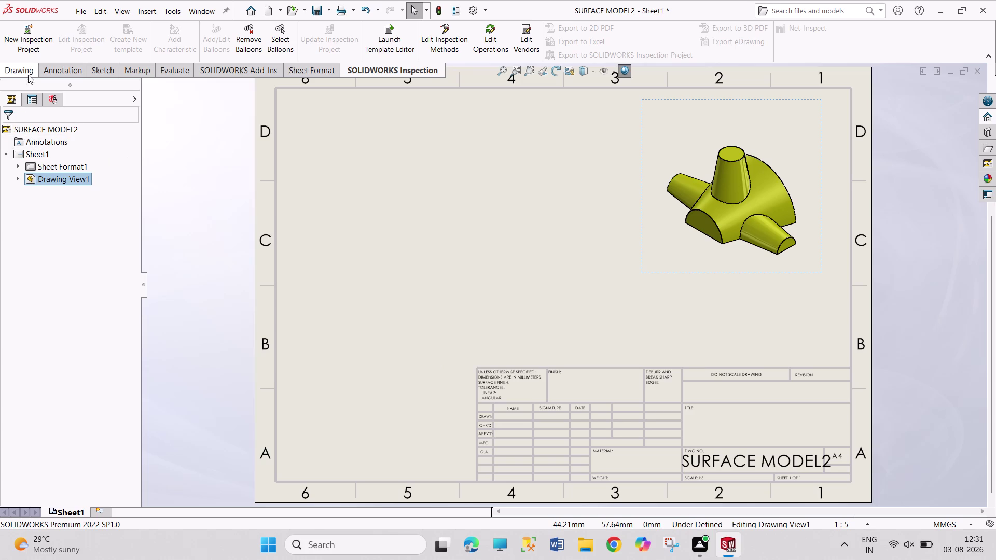
Insert a Front model view of SURFACE MODEL2 at the sheet's upper left.
click(57, 73)
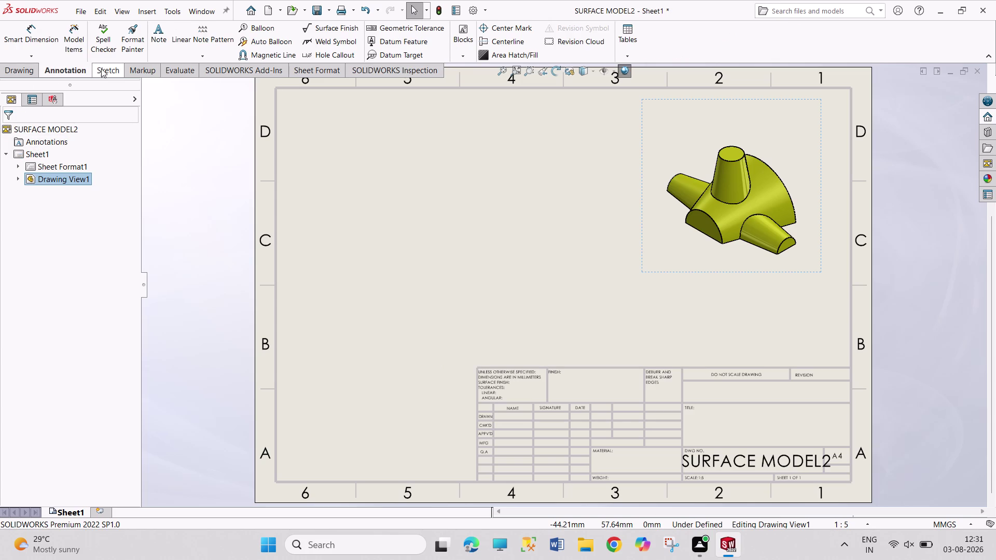
click(101, 68)
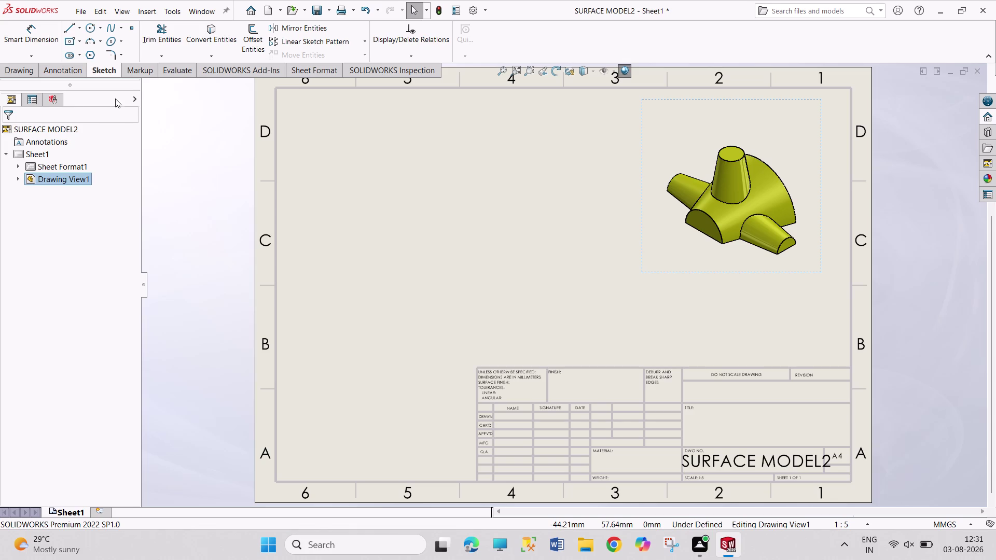
click(22, 73)
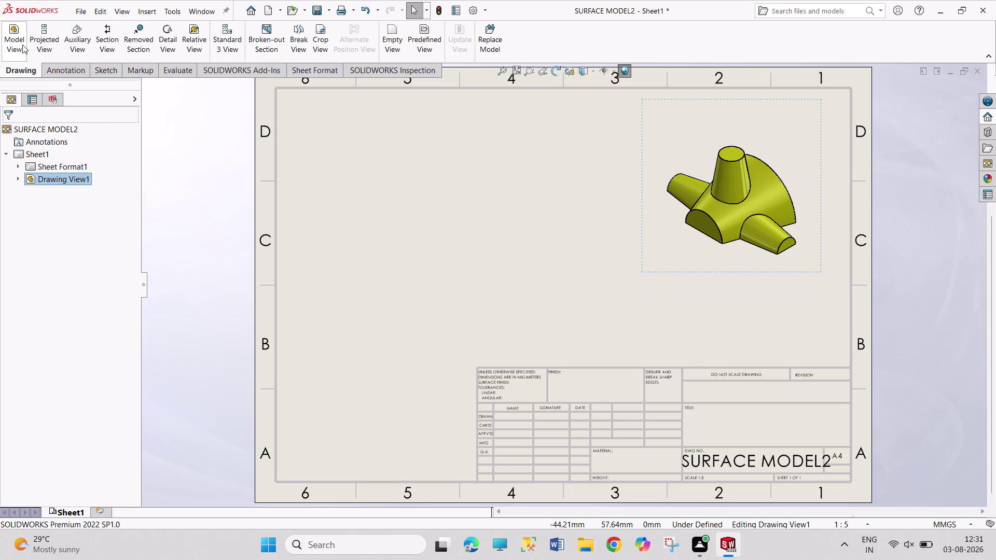
click(23, 43)
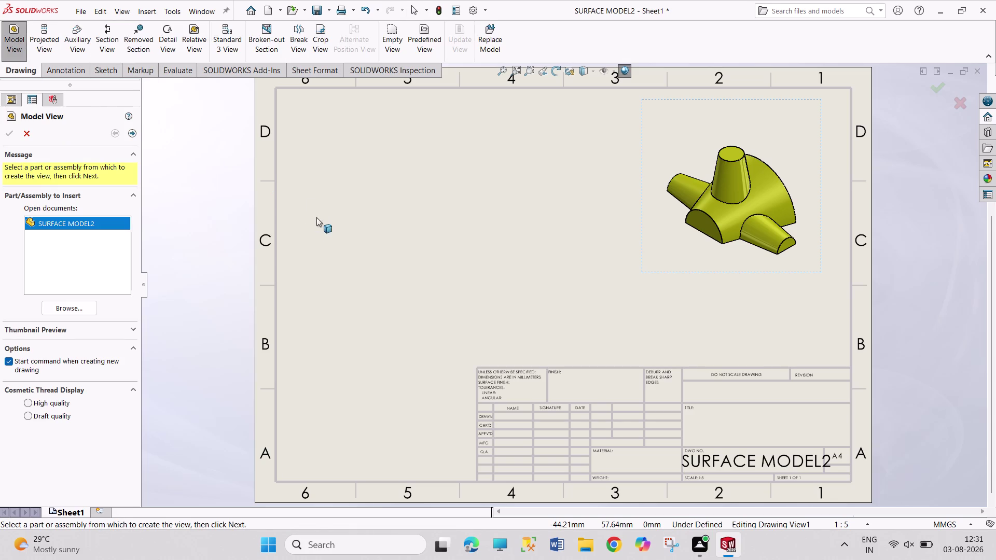
double_click(91, 224)
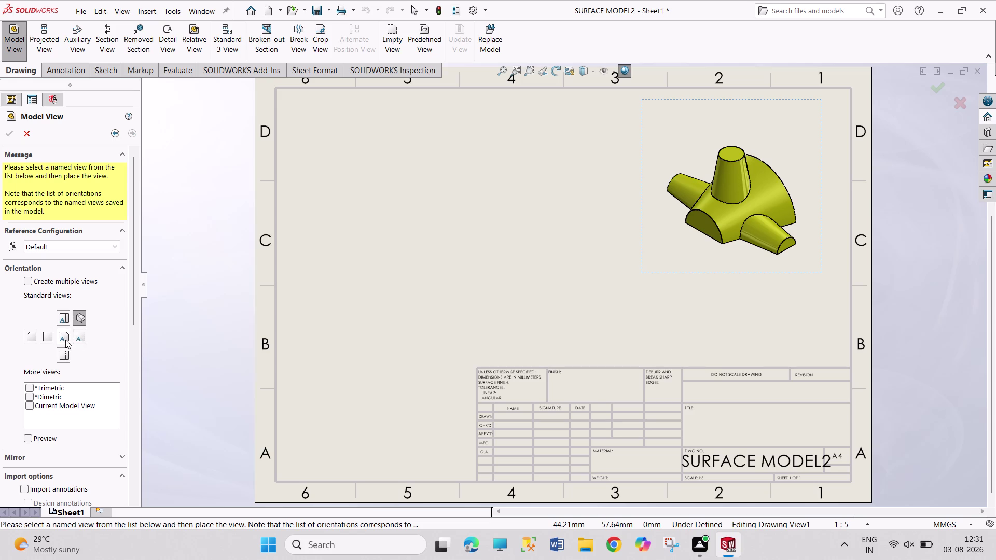
click(65, 336)
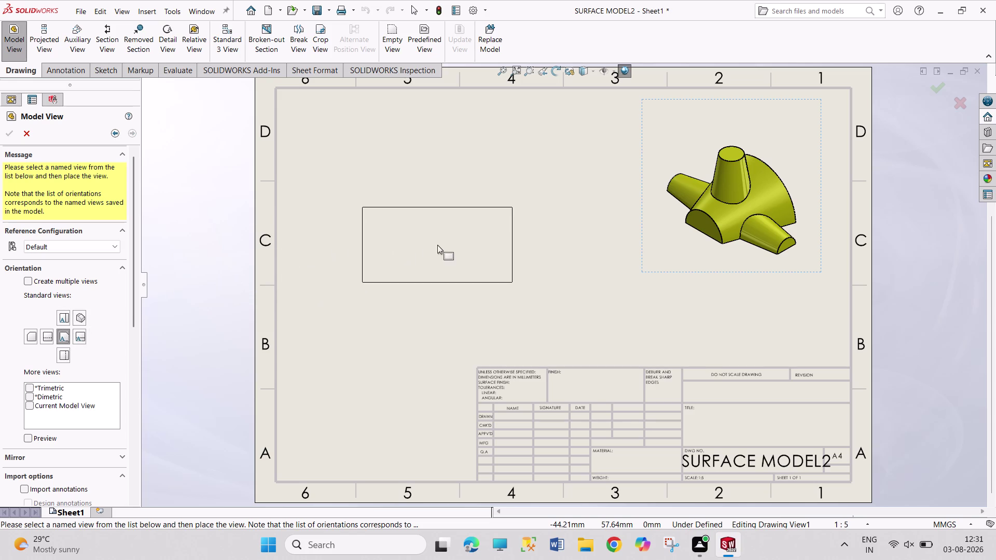
click(32, 440)
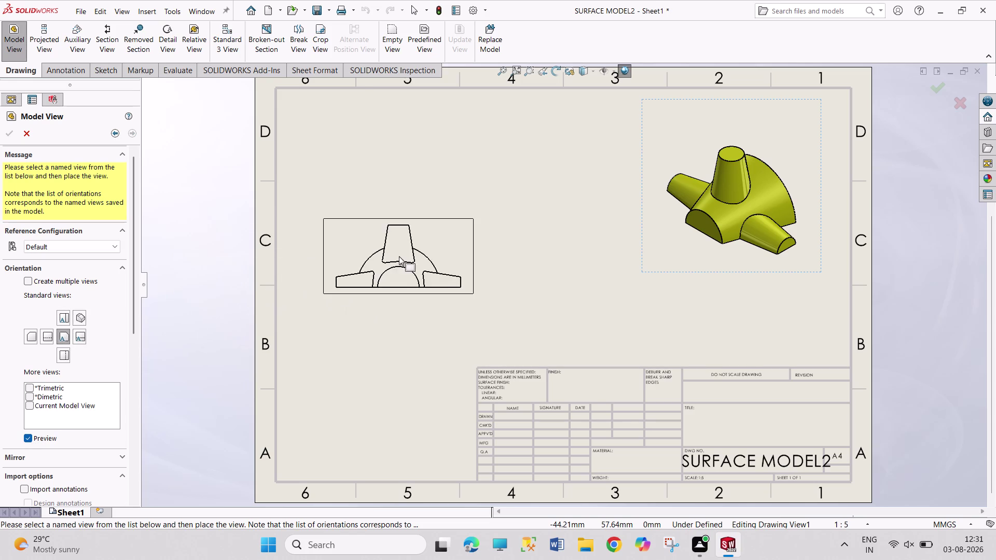
click(65, 322)
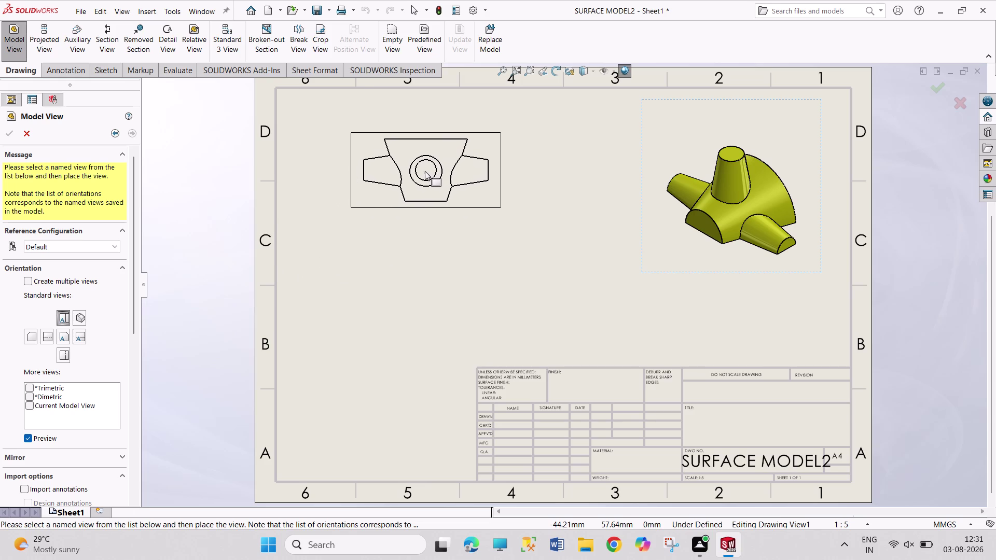
click(413, 171)
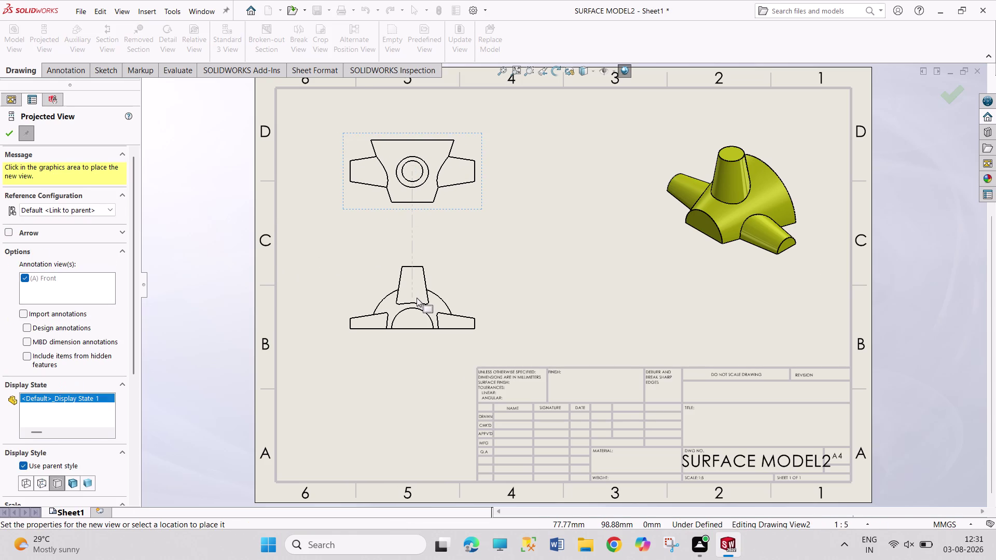
Place one projected view below the front view and another to its right.
click(416, 298)
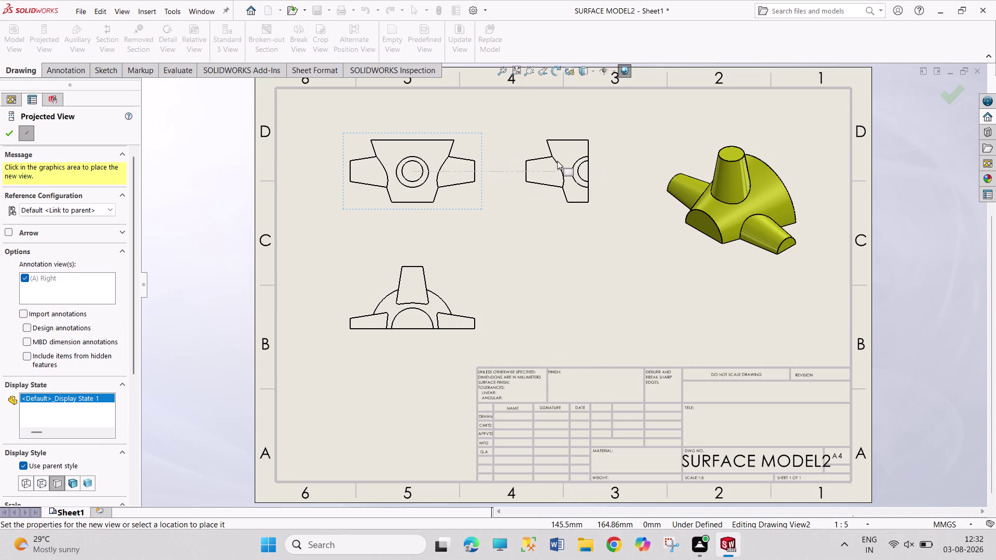
click(556, 160)
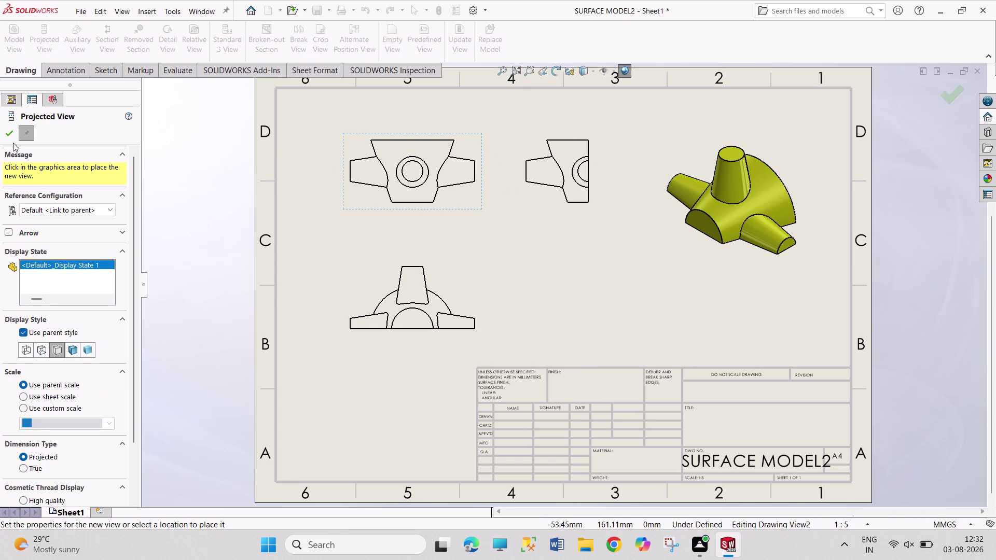
click(9, 136)
Set Sheet1's projection type to first angle in Sheet Properties and apply it.
right_click(35, 151)
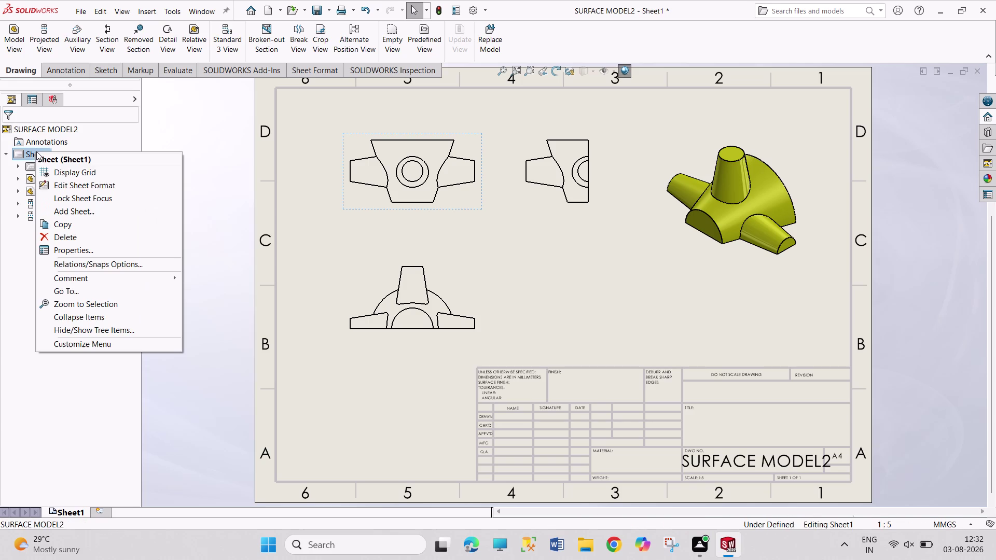
click(107, 254)
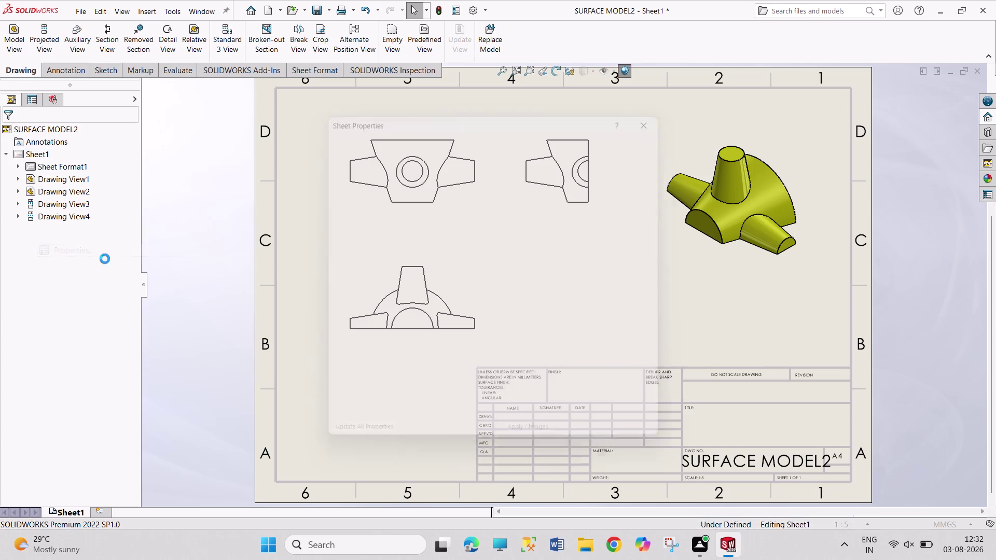
click(496, 163)
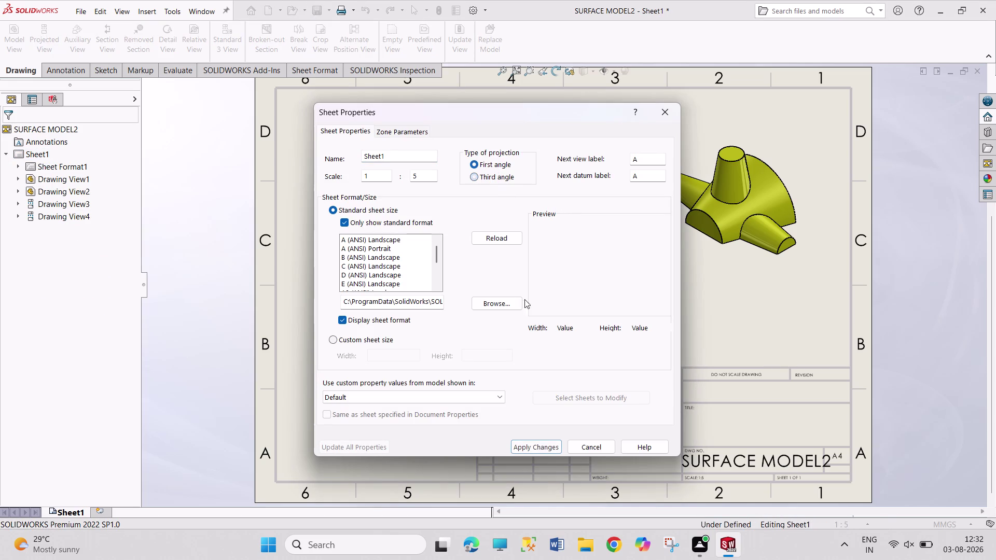
click(541, 447)
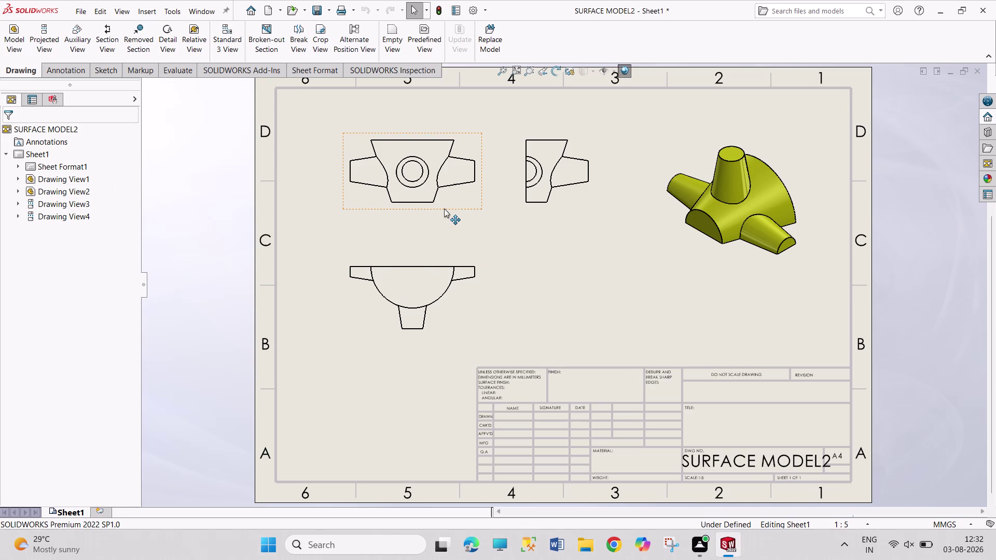
Delete Drawing View2, View3 and View4, confirming each deletion.
right_click(445, 208)
key(Delete)
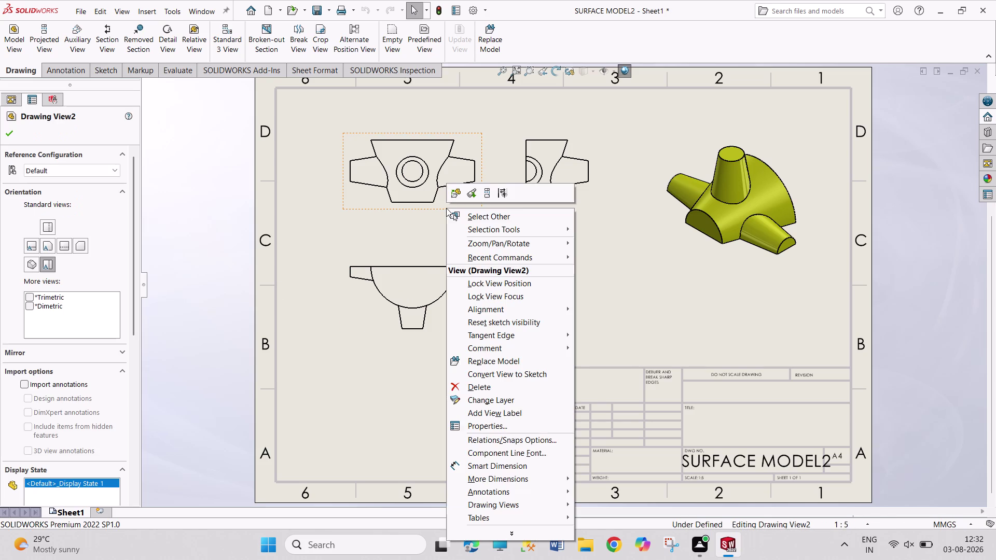
click(503, 385)
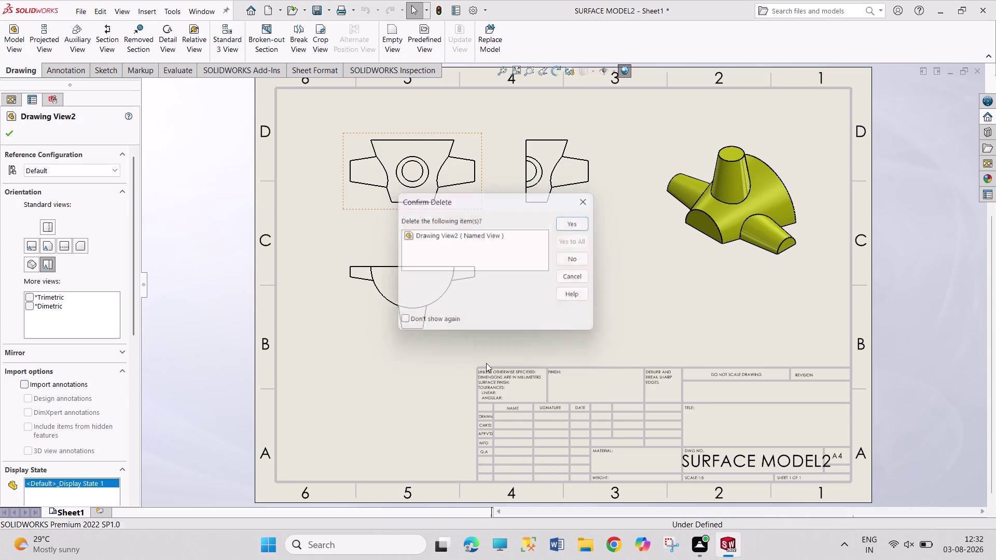
click(580, 222)
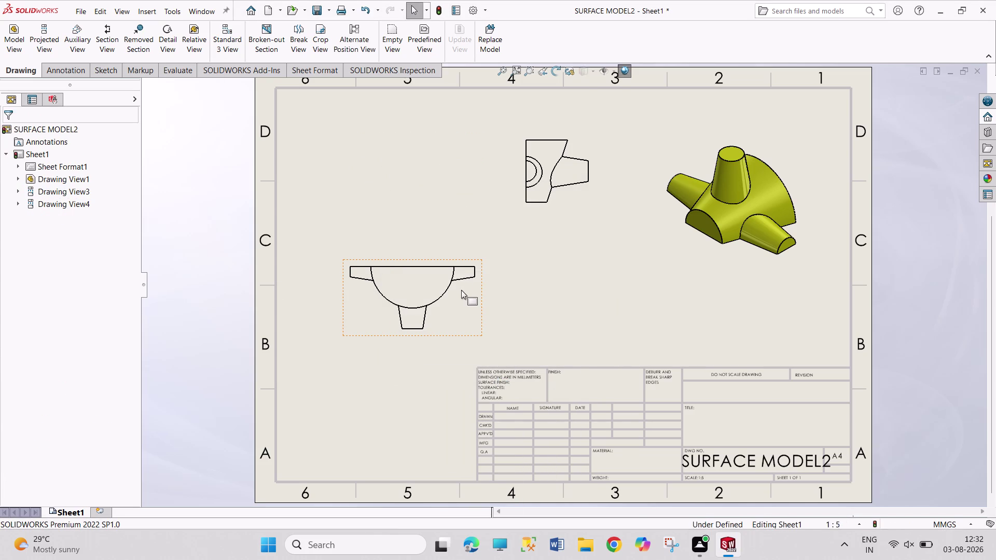
click(461, 290)
key(Delete)
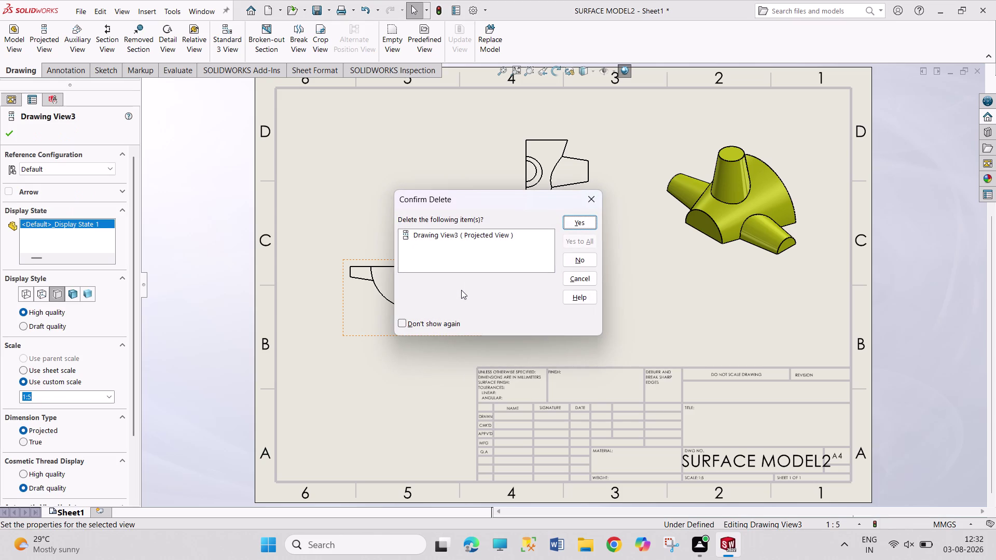
key(Return)
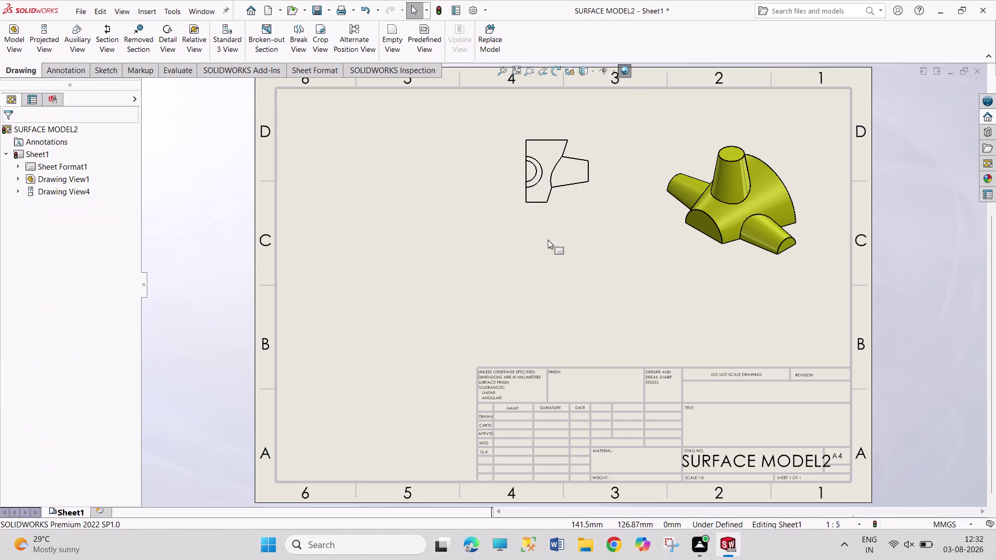
click(561, 209)
key(Delete)
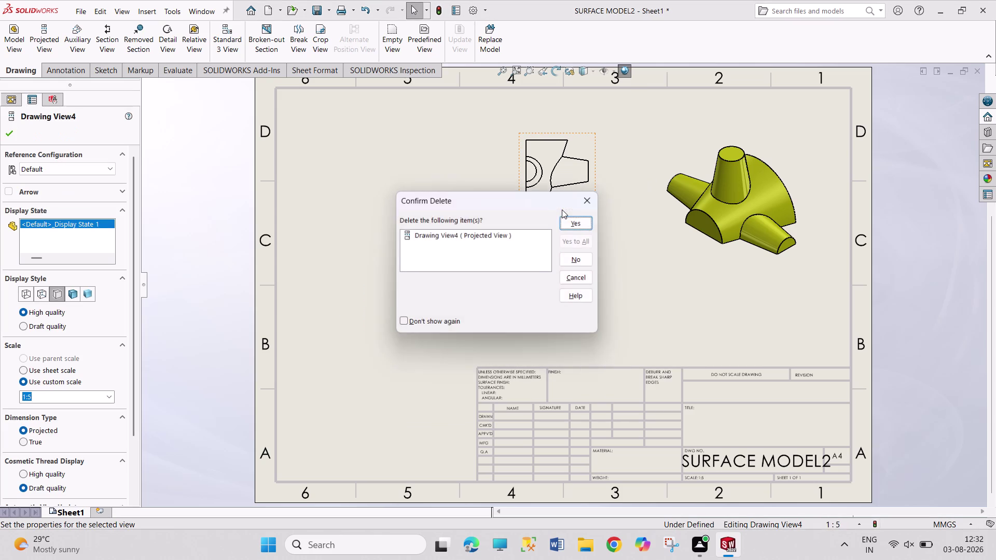
key(Return)
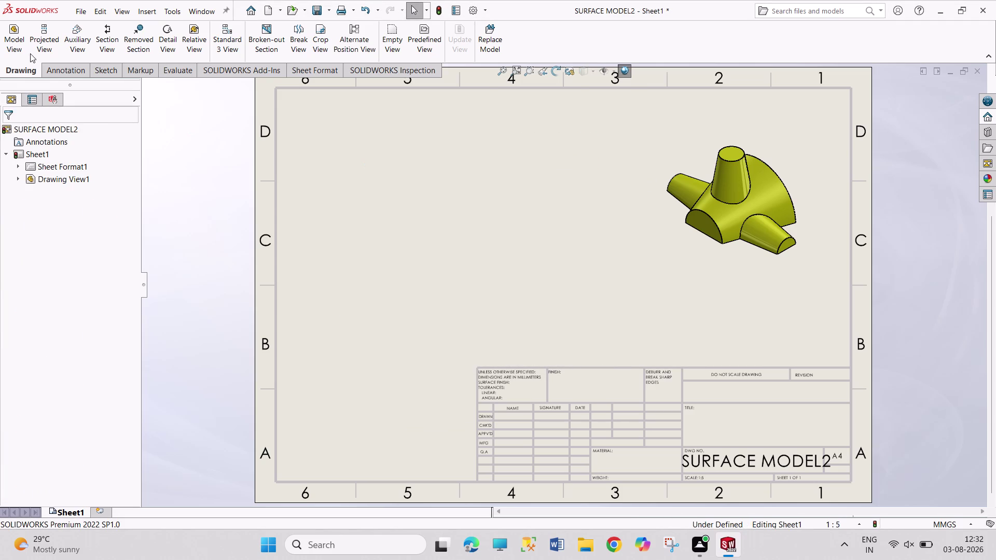
click(21, 42)
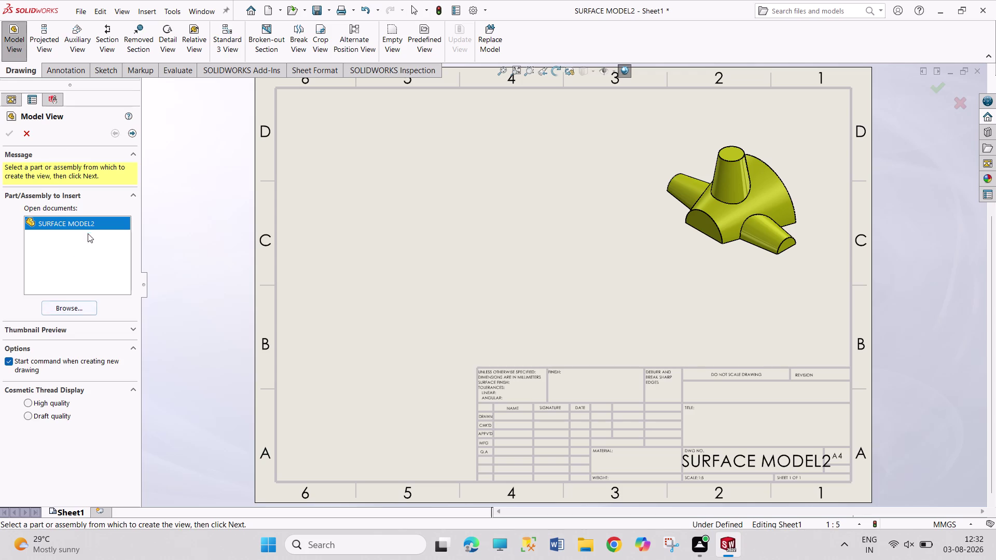
Place a Front view of SURFACE MODEL2 with projected views above and below, then cancel placement.
double_click(89, 228)
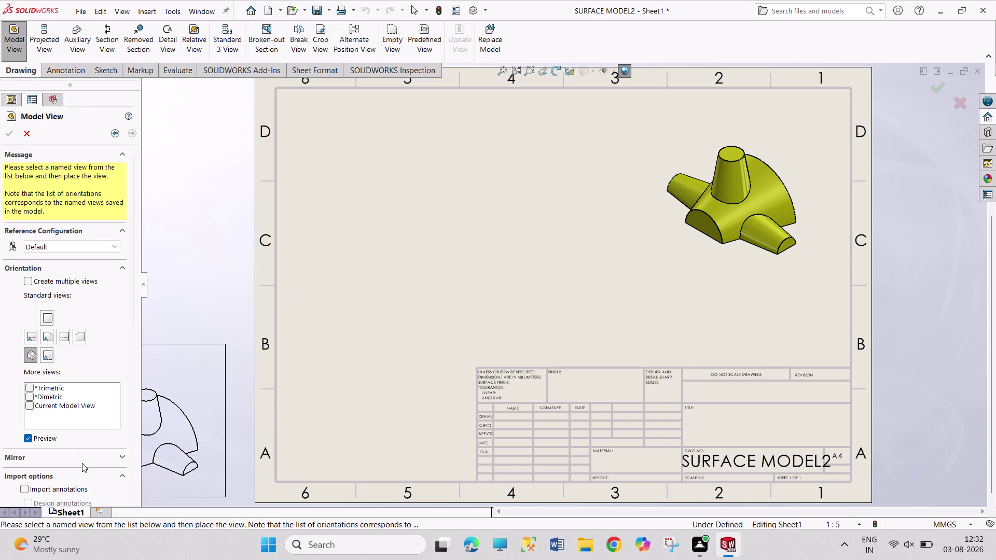
click(46, 337)
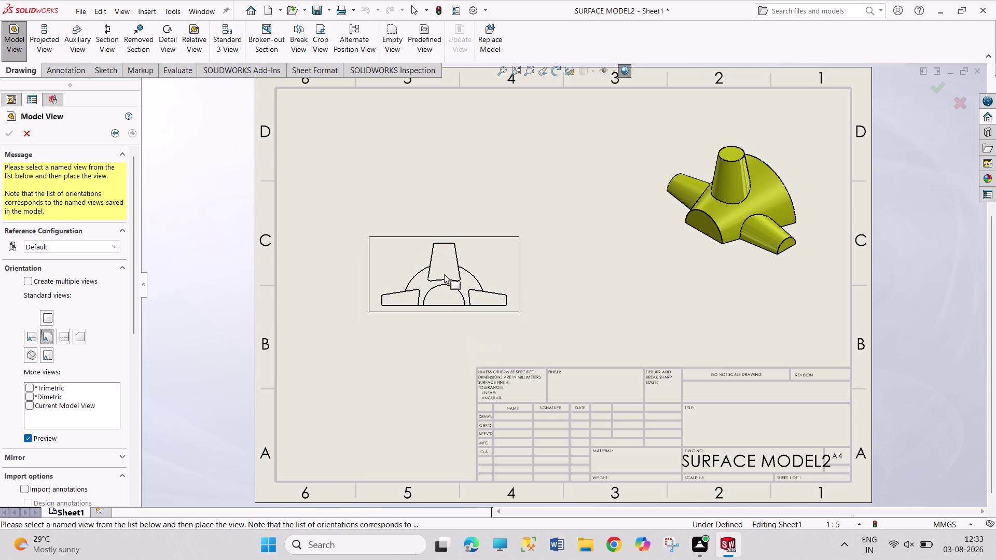
click(441, 279)
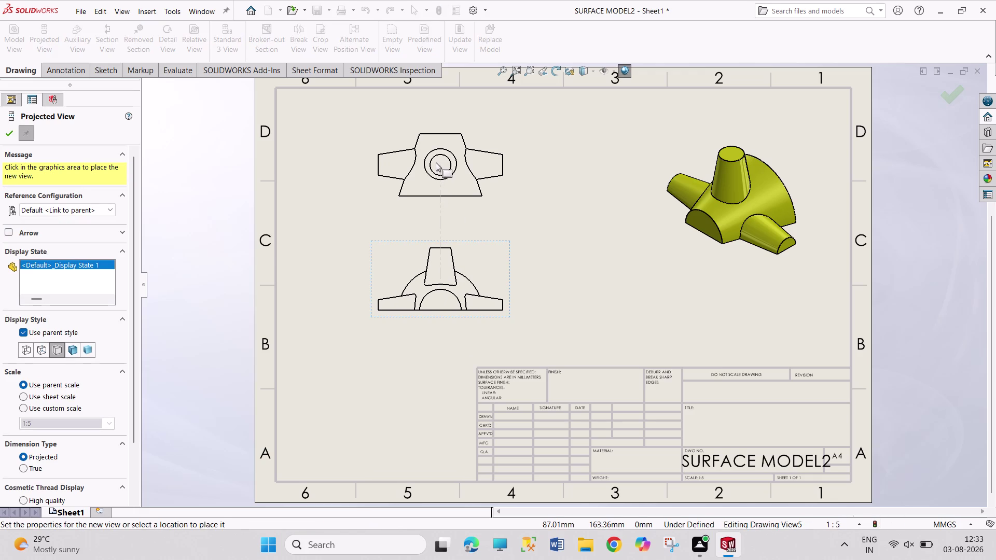
click(435, 160)
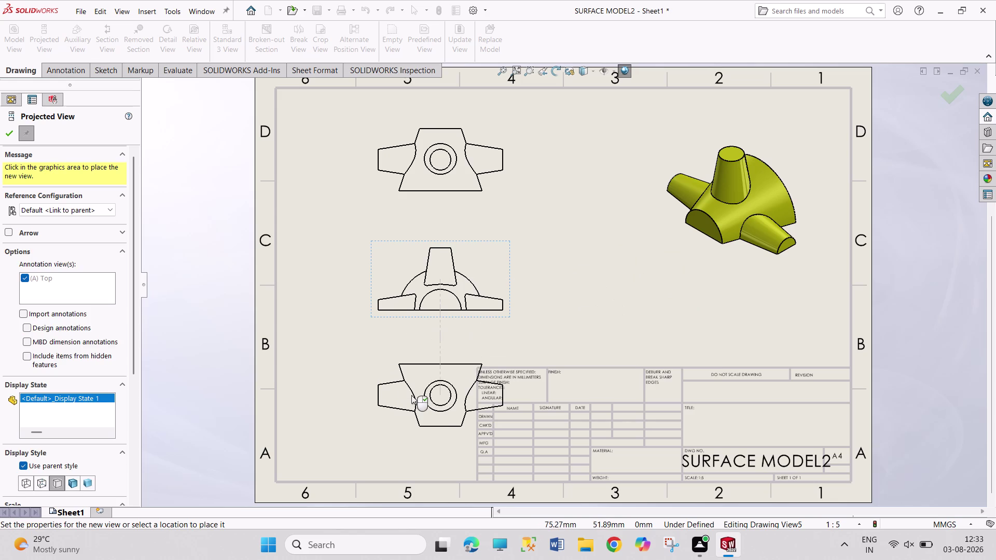
click(411, 395)
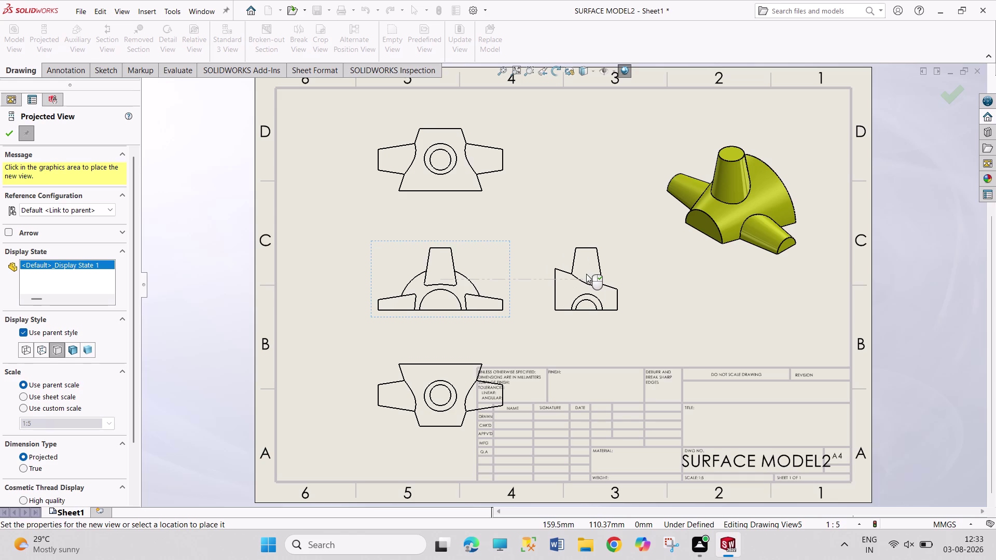
key(Escape)
key(ctrl+z)
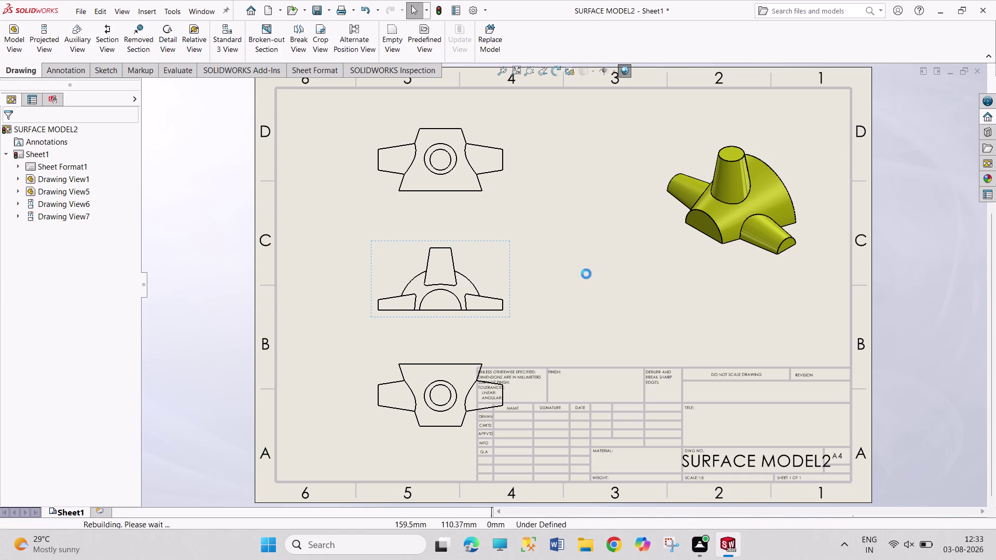
Undo the two projected views and start a new Front model view of SURFACE MODEL2.
key(ctrl+z)
key(ctrl+z)
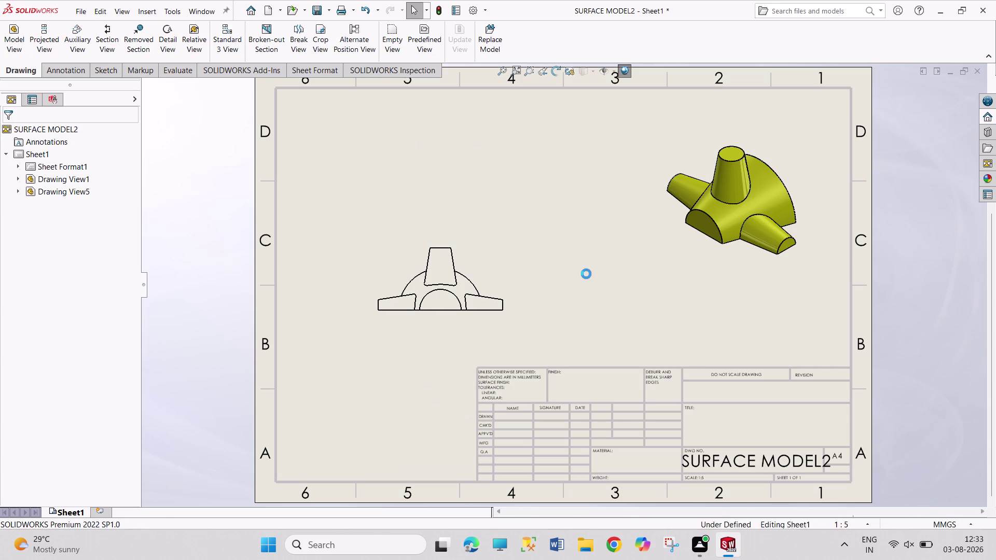
click(20, 49)
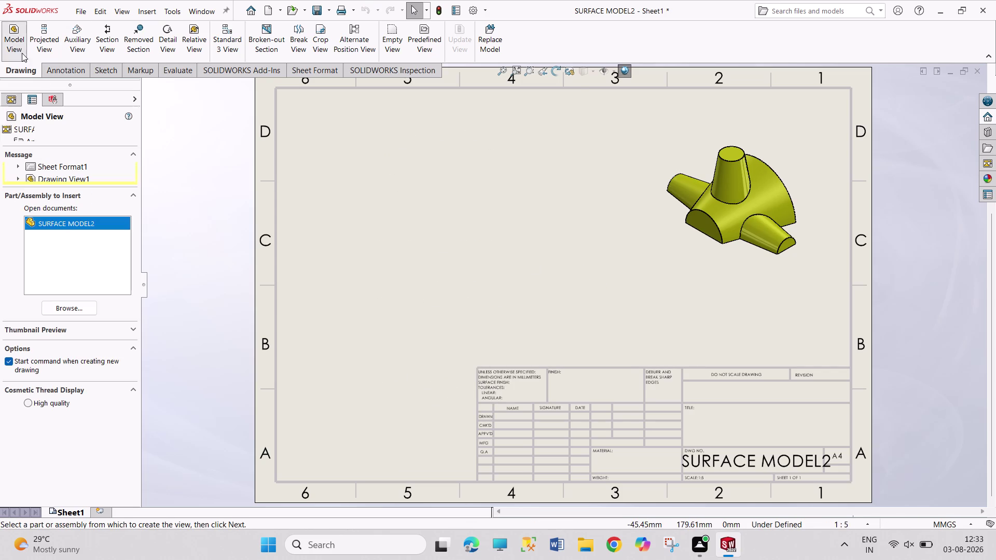
double_click(111, 221)
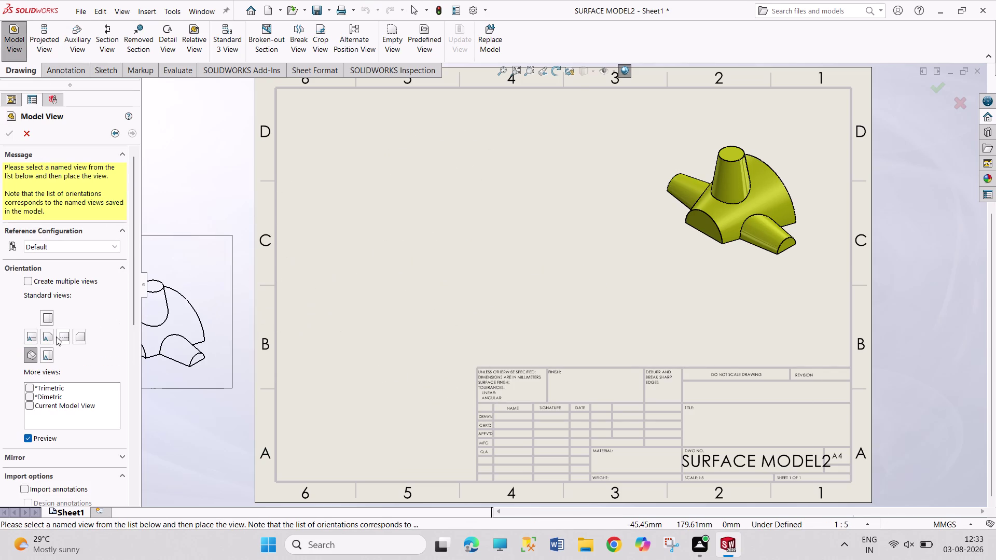
click(48, 319)
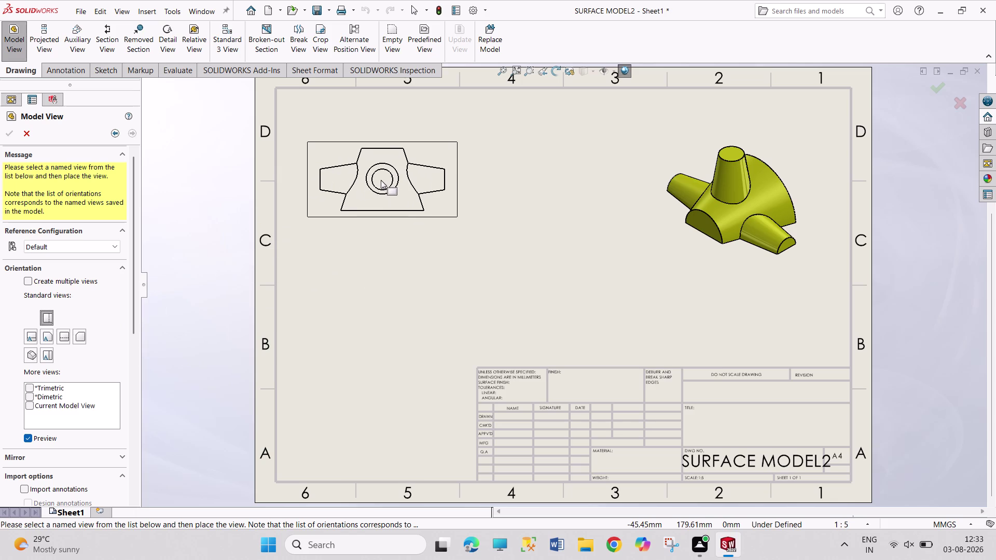
click(47, 335)
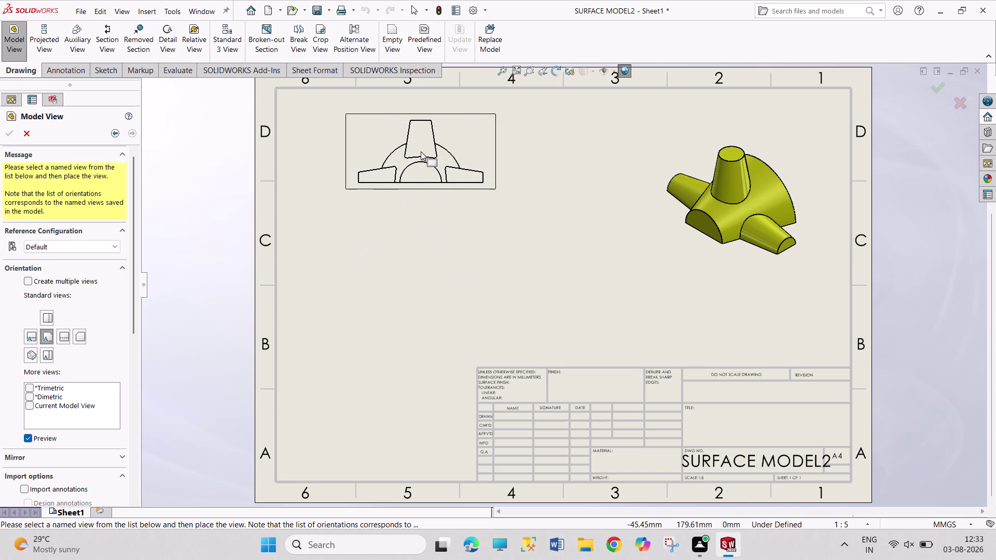
Place the Front view near the sheet top with one projected view below it.
click(420, 151)
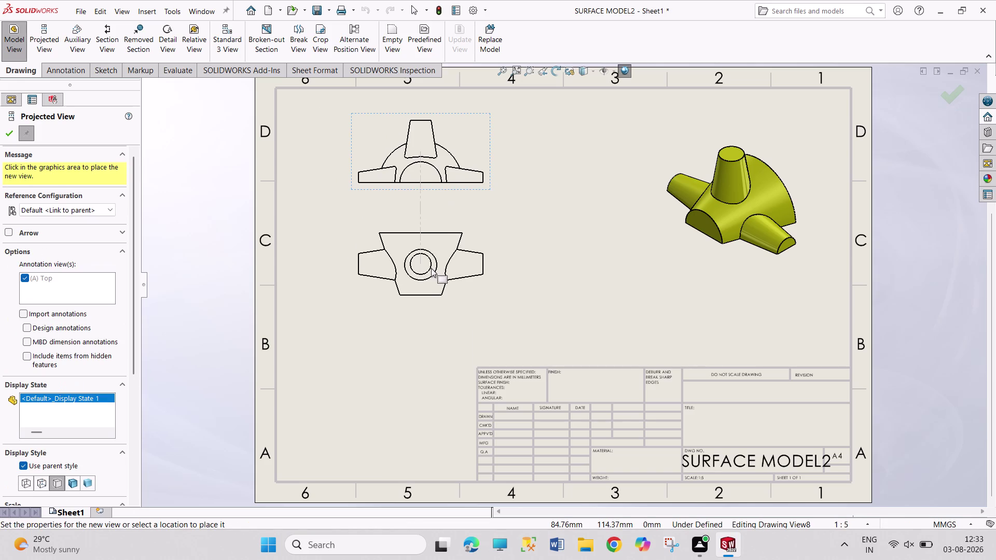
click(431, 268)
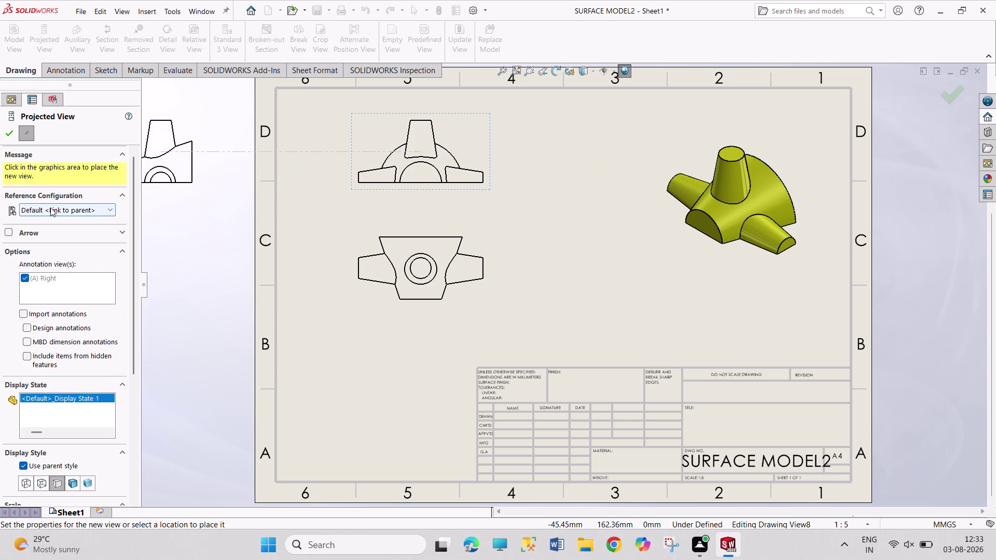
click(7, 134)
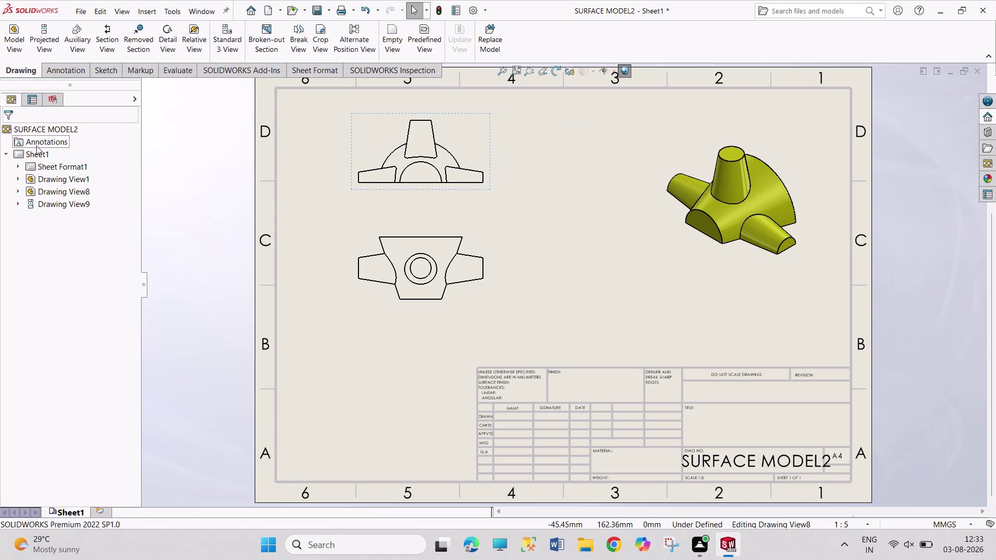
right_click(32, 155)
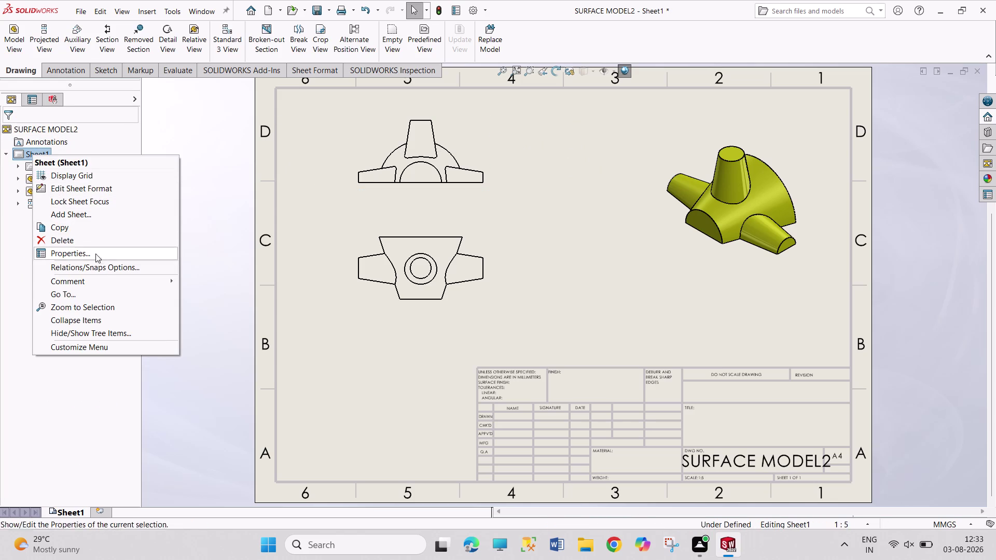
Open the Sheet1 properties and close them again.
click(102, 249)
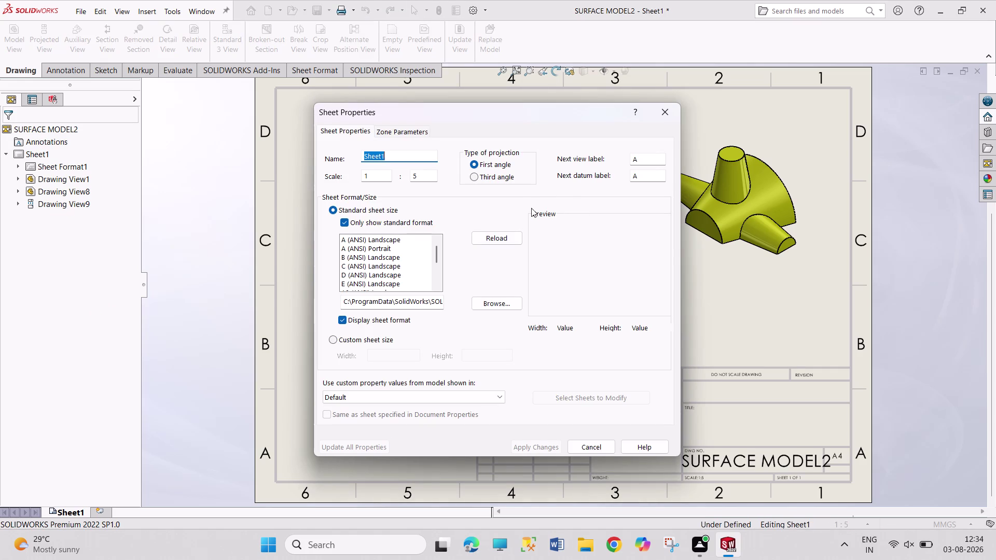
click(490, 180)
click(543, 449)
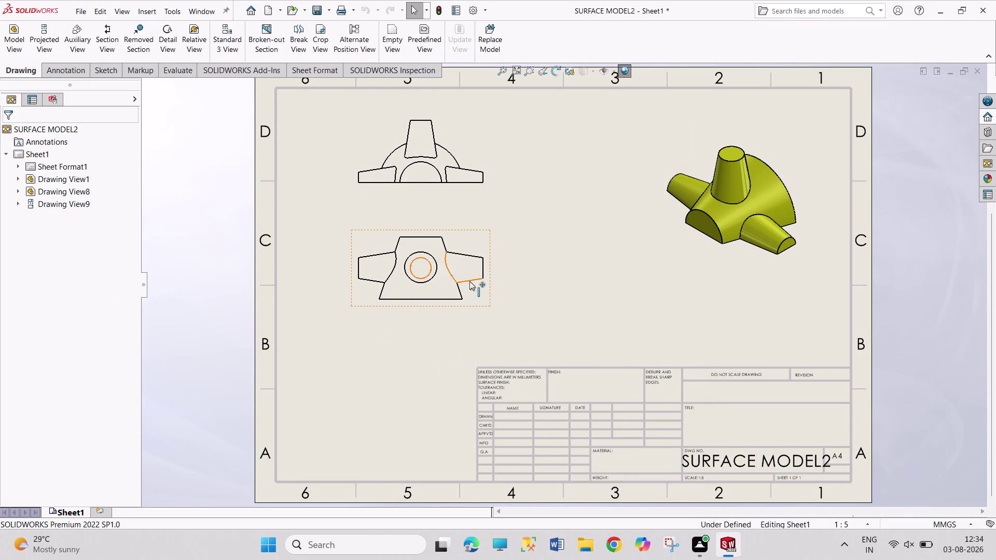
Delete Drawing View9 and View8, confirming each deletion.
click(490, 295)
key(Delete)
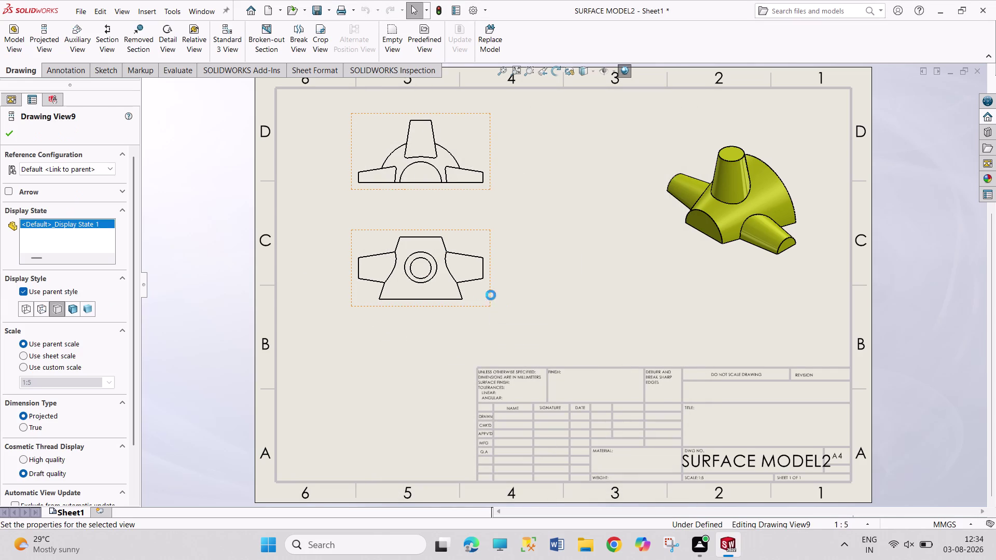
key(Return)
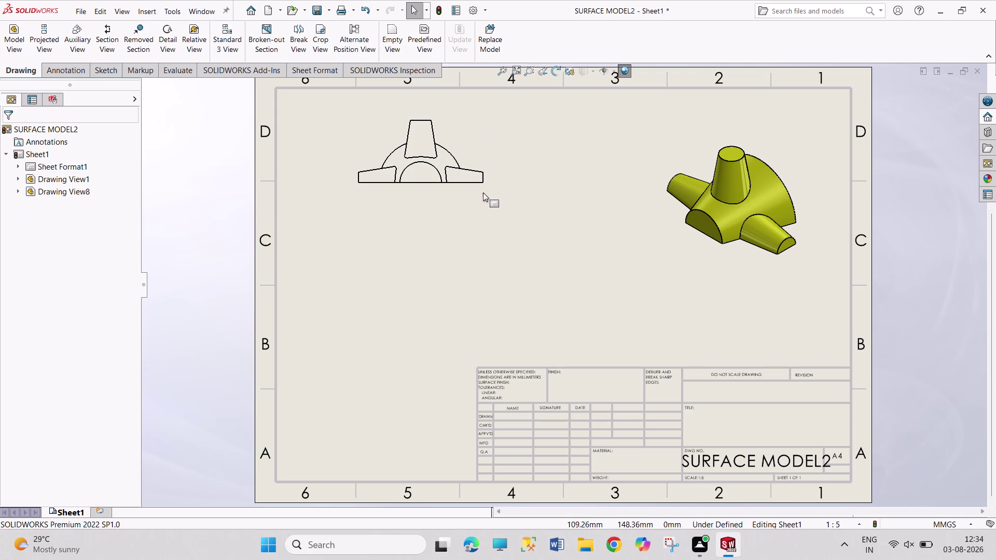
click(487, 189)
key(Delete)
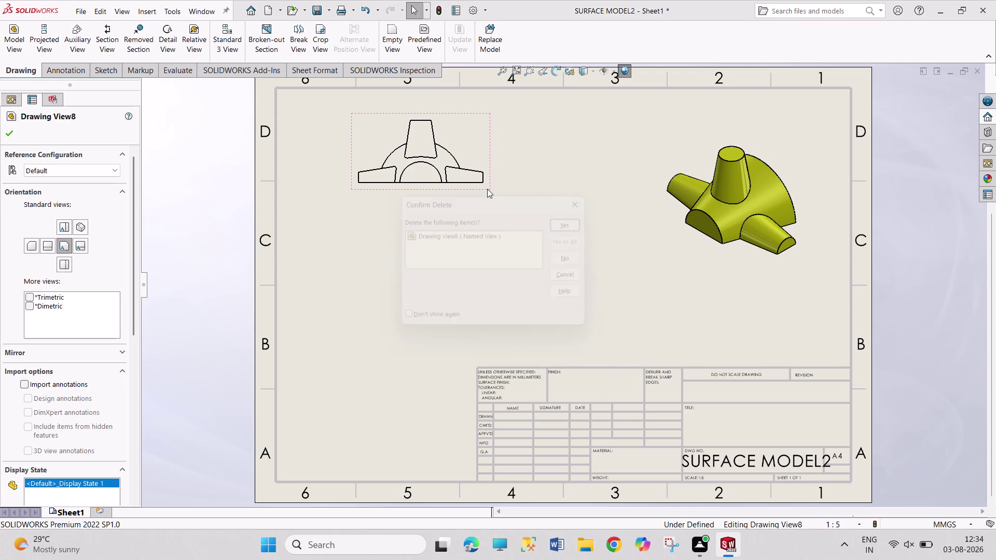
key(Return)
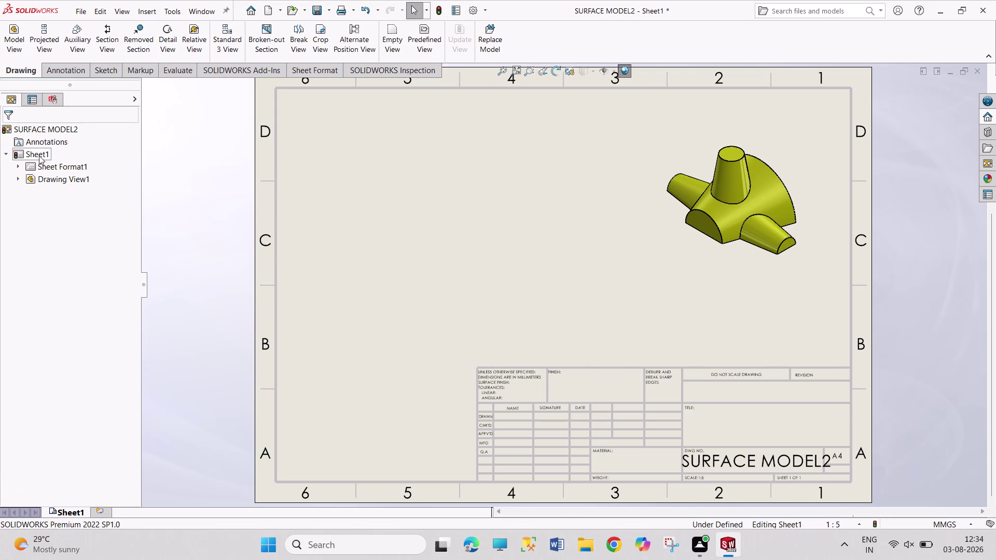
click(4, 49)
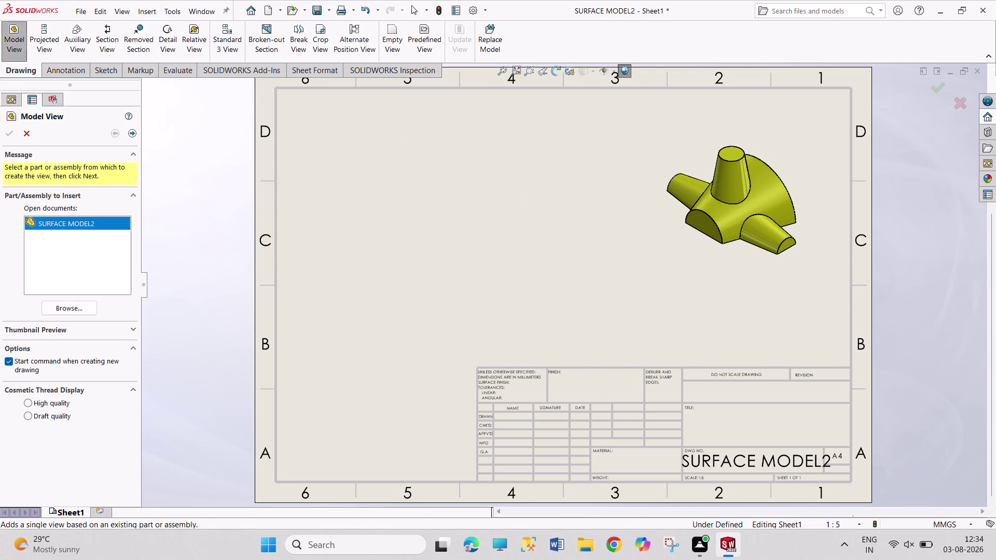
Place a Front view of SURFACE MODEL2 in the upper-left area, then undo it.
double_click(71, 225)
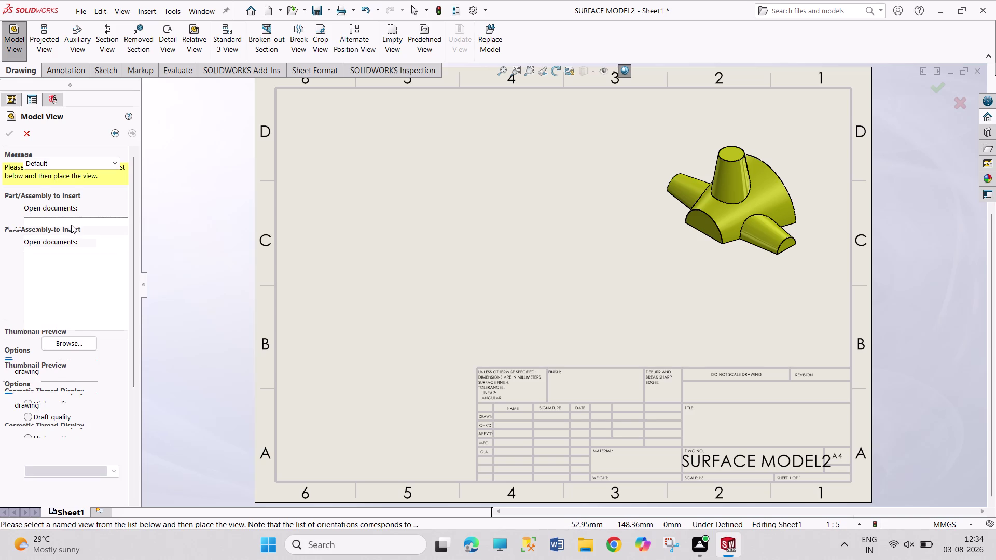
click(64, 336)
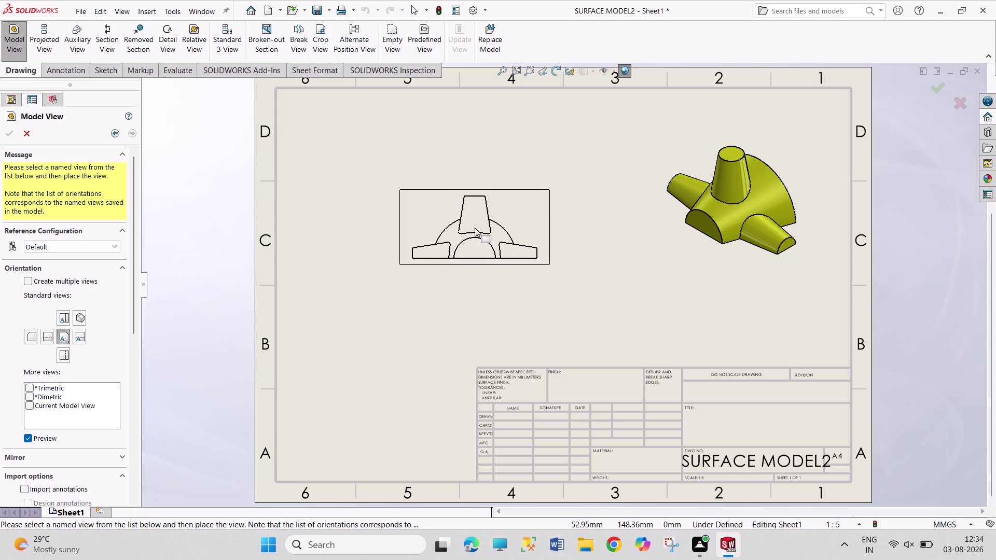
click(449, 161)
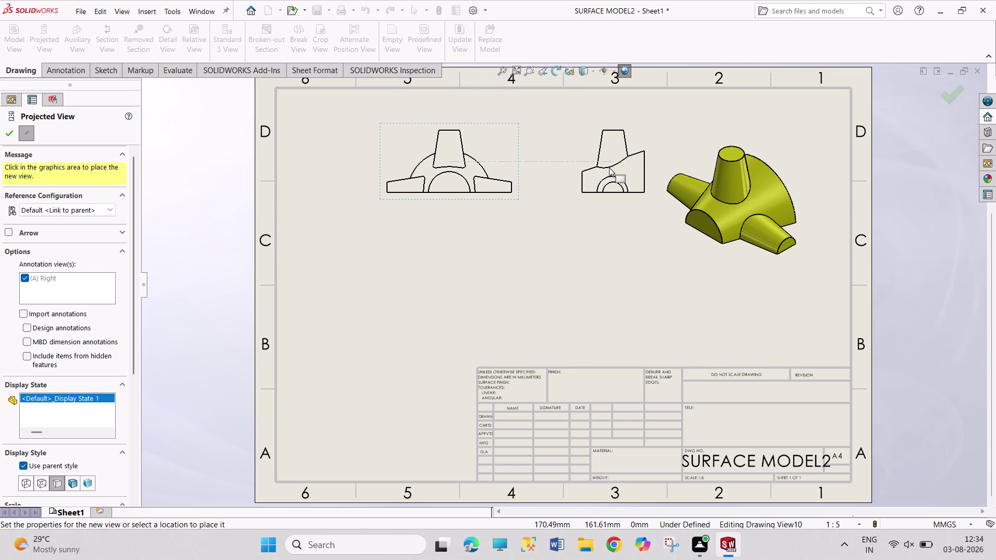
key(Escape)
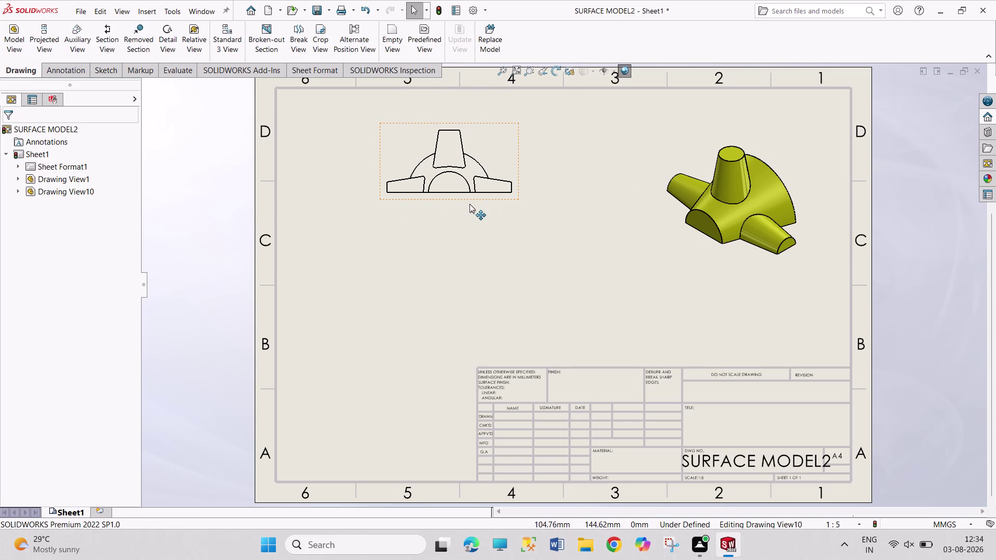
key(ctrl+z)
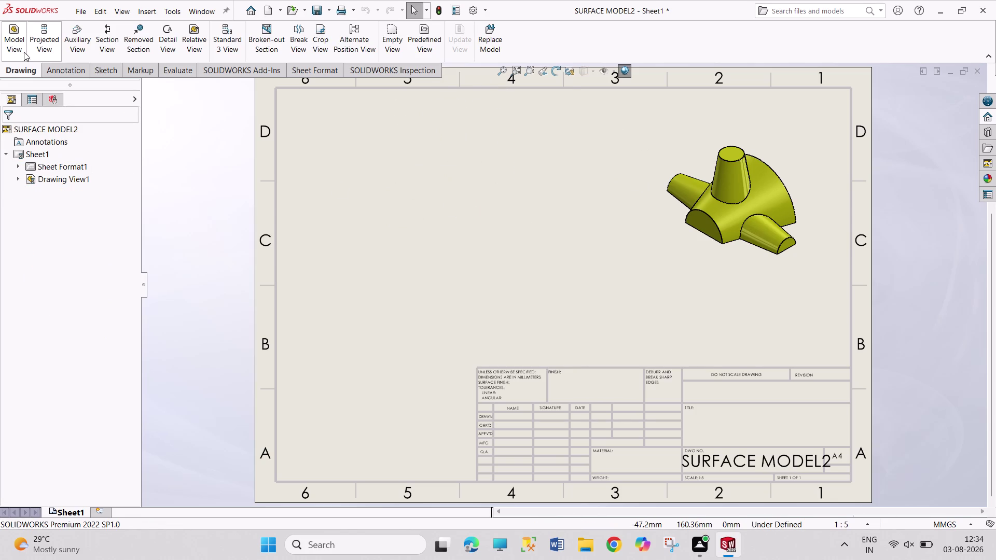
Create Front Drawing View11 at centre, projecting top View12 above and right View13 beside it.
click(14, 47)
double_click(109, 221)
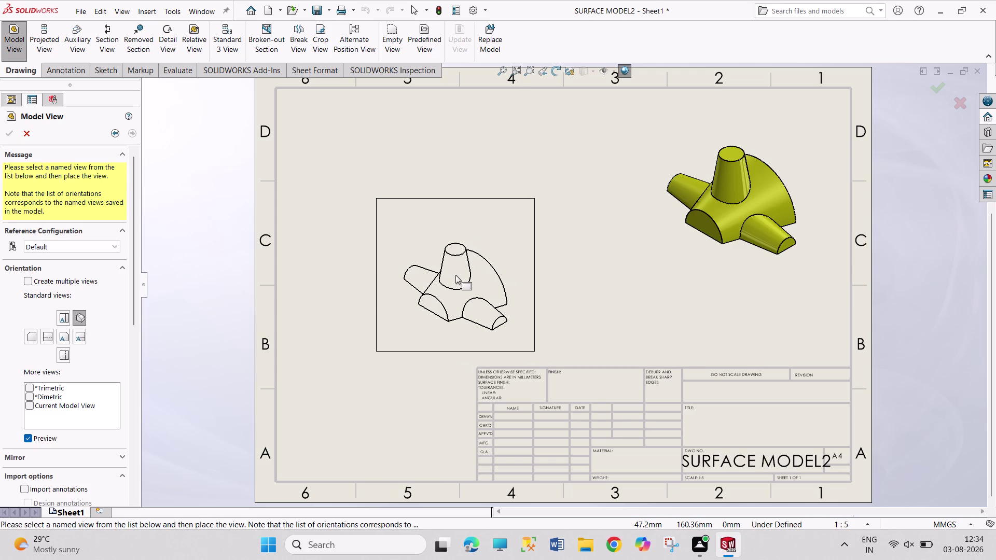
click(62, 339)
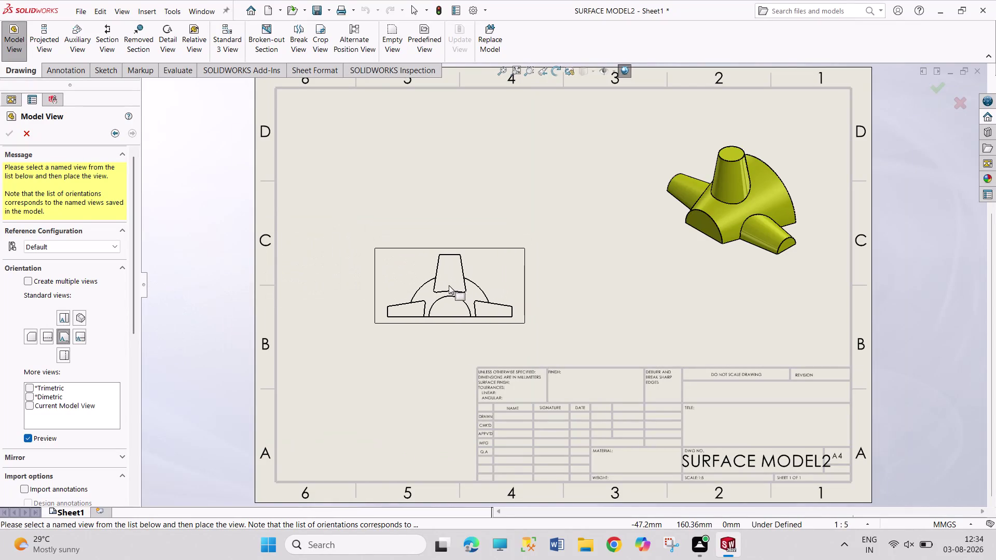
click(449, 285)
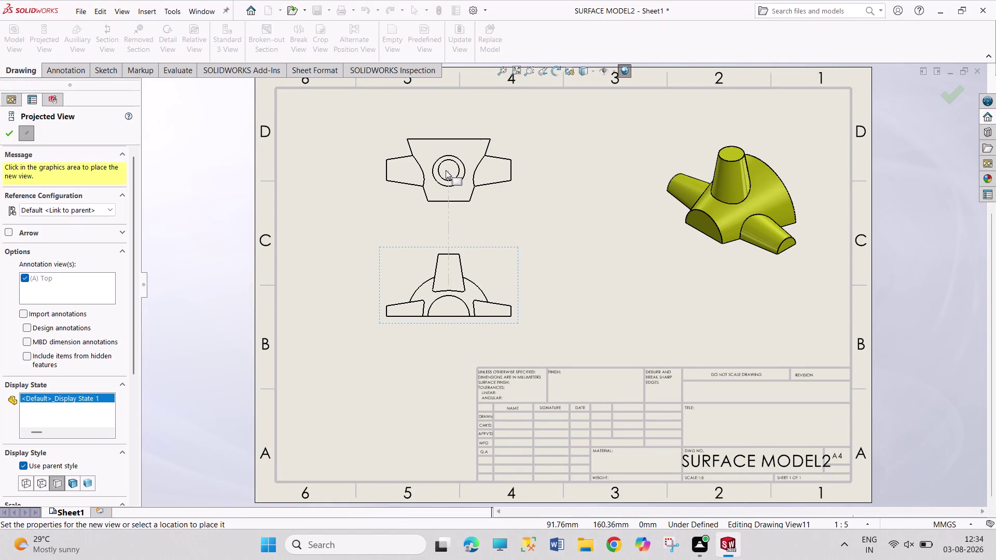
click(445, 170)
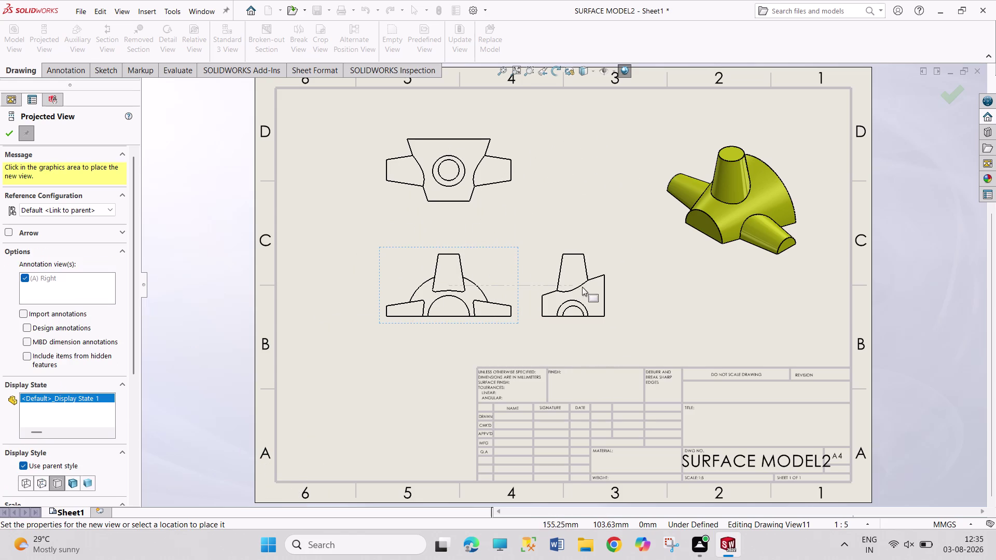
click(591, 285)
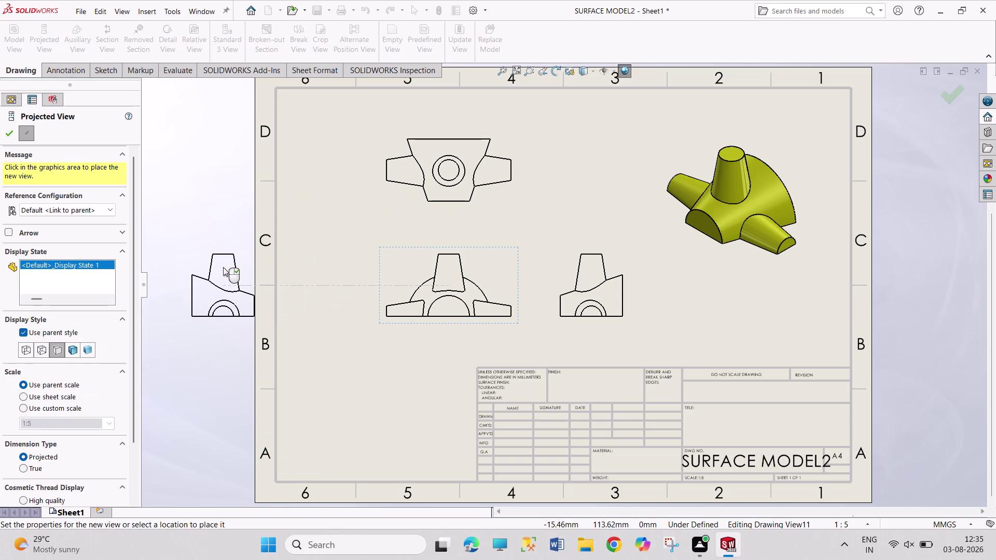
key(Return)
key(Escape)
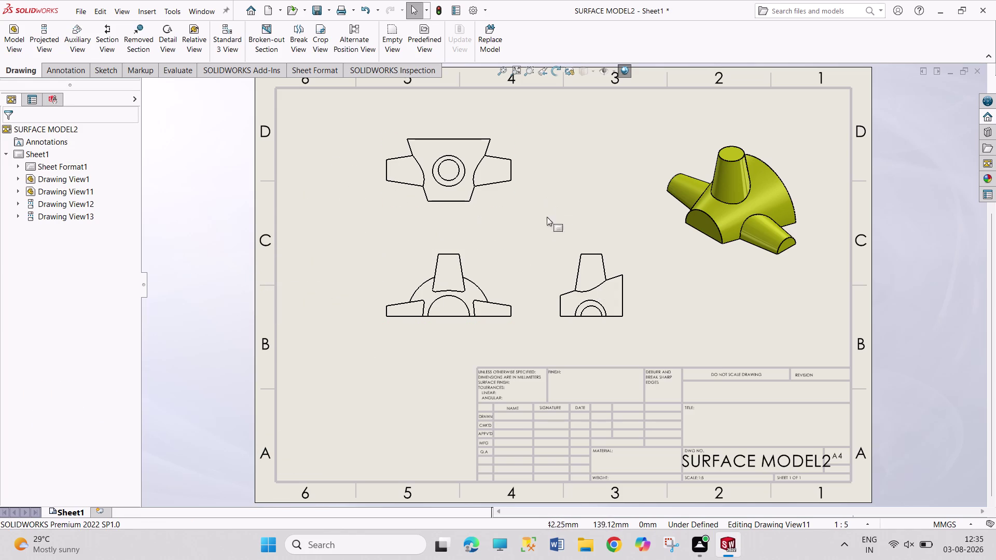
click(483, 211)
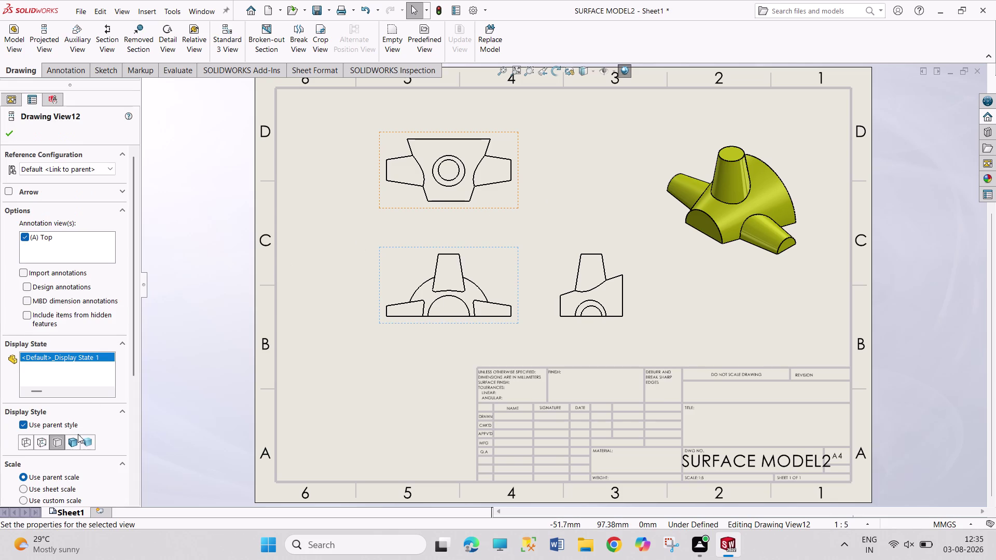
Set the top view to a custom 1:3 scale.
scroll(down, 3)
scroll(down, 3)
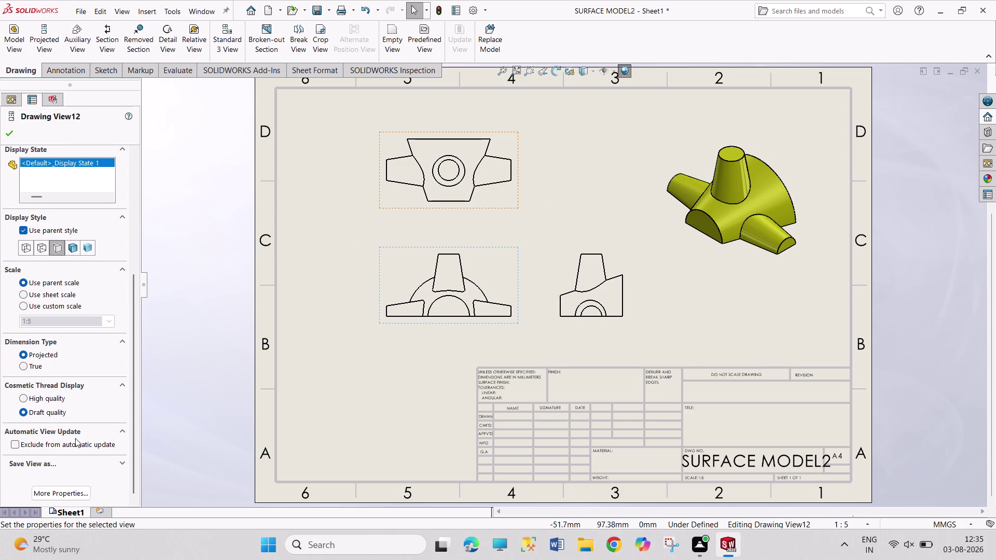
click(59, 294)
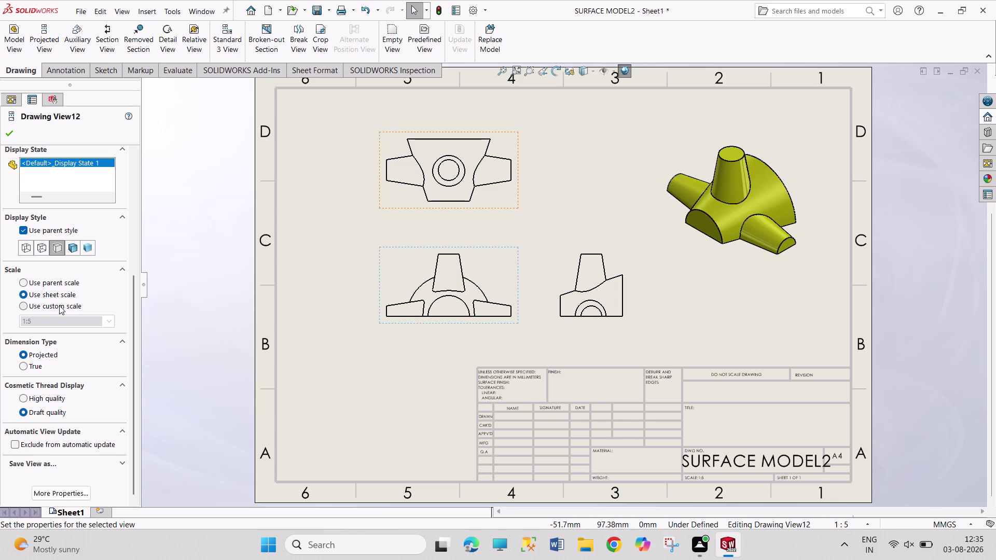
click(60, 305)
click(111, 322)
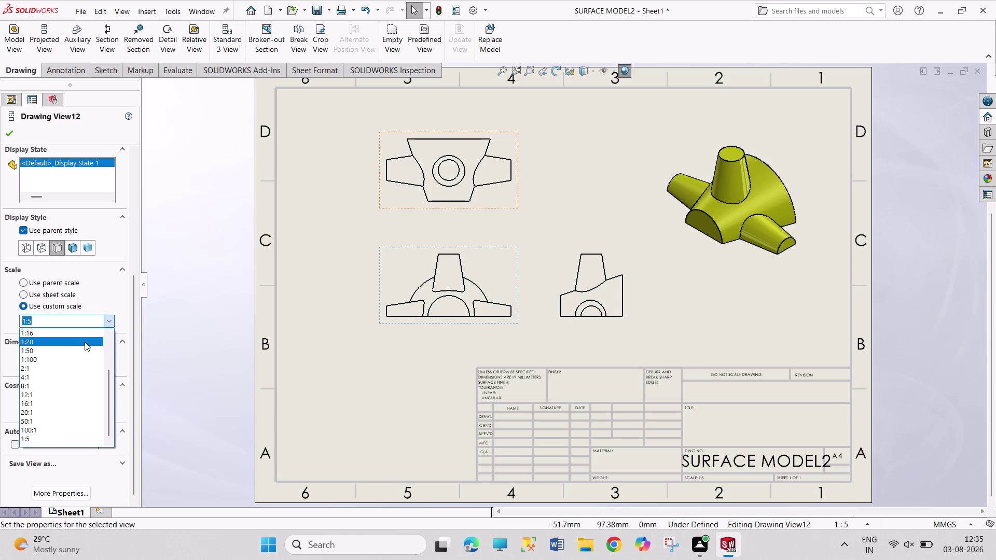
scroll(up, 3)
scroll(up, 3)
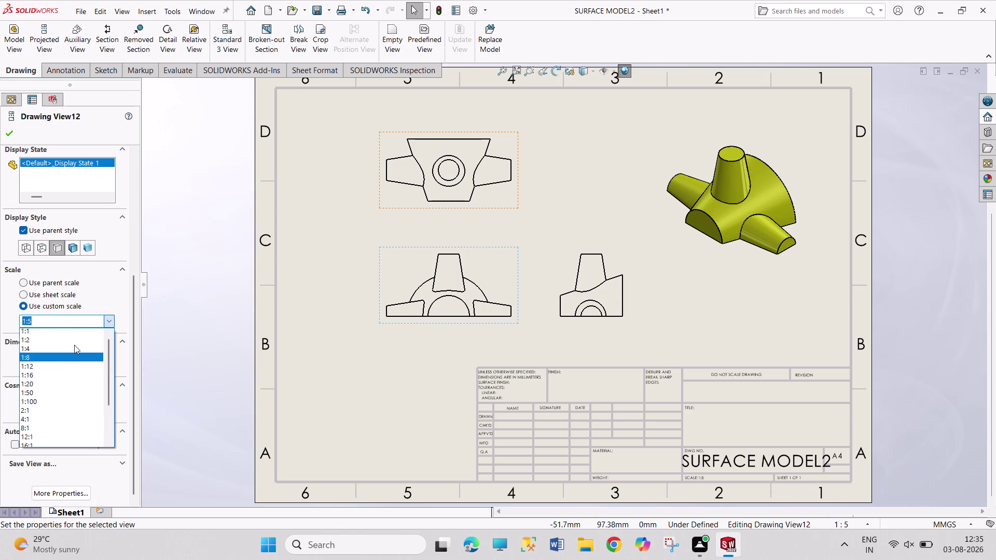
click(65, 353)
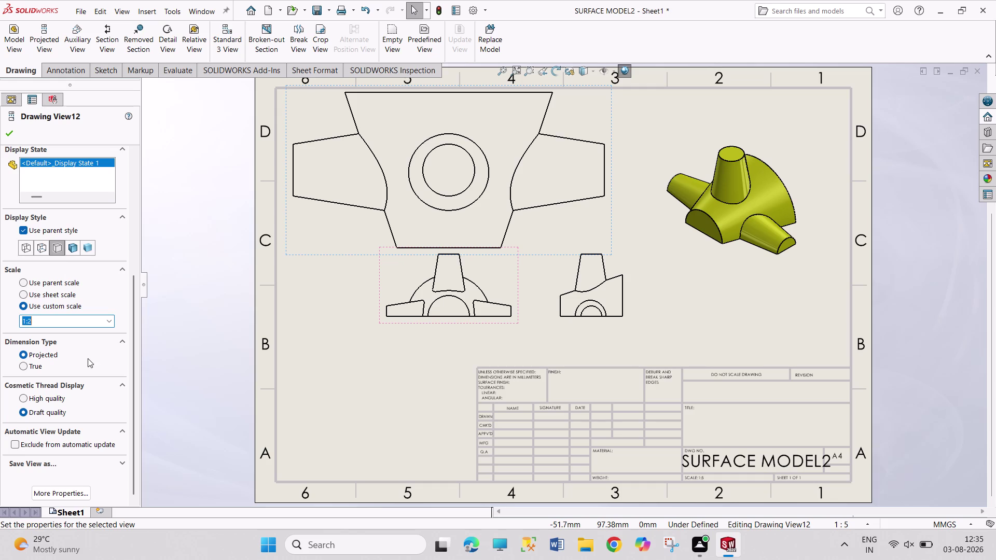
click(109, 323)
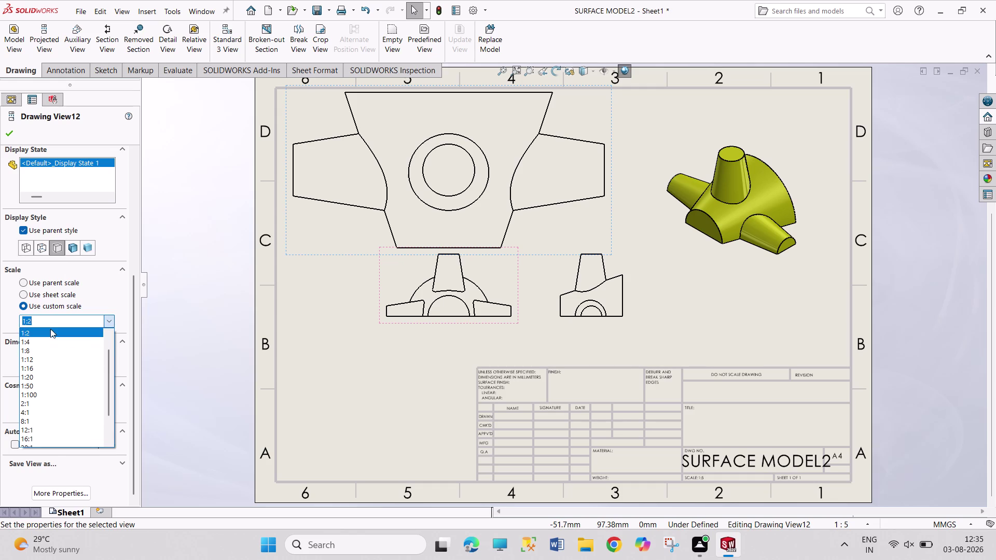
click(42, 320)
click(42, 319)
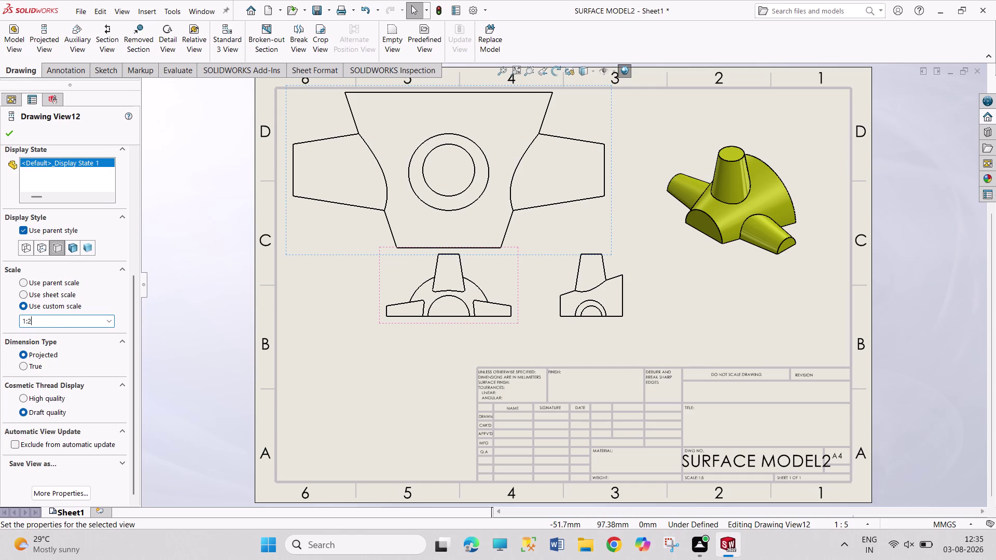
key(BackSpace)
key(3)
key(Return)
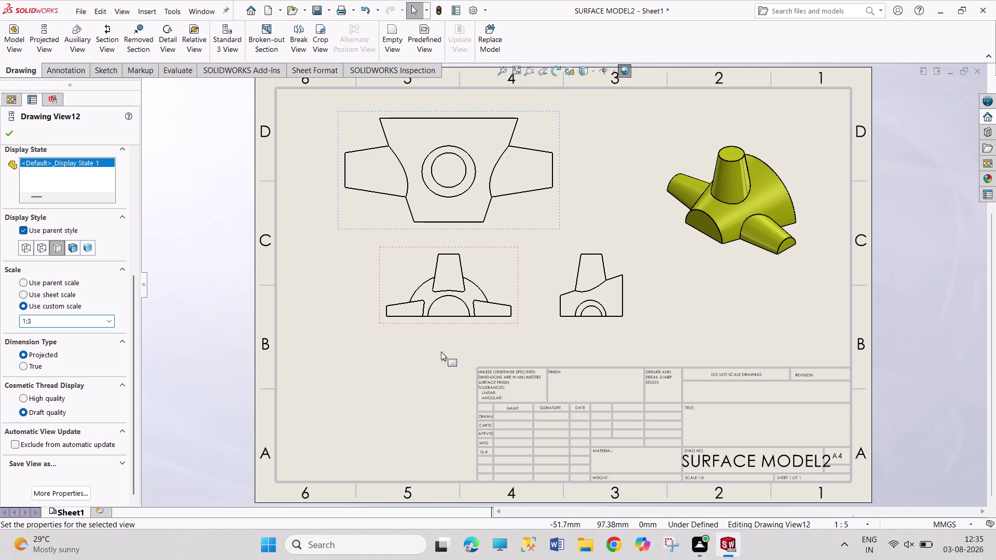
Set the front view to a custom 1:3 scale.
click(439, 325)
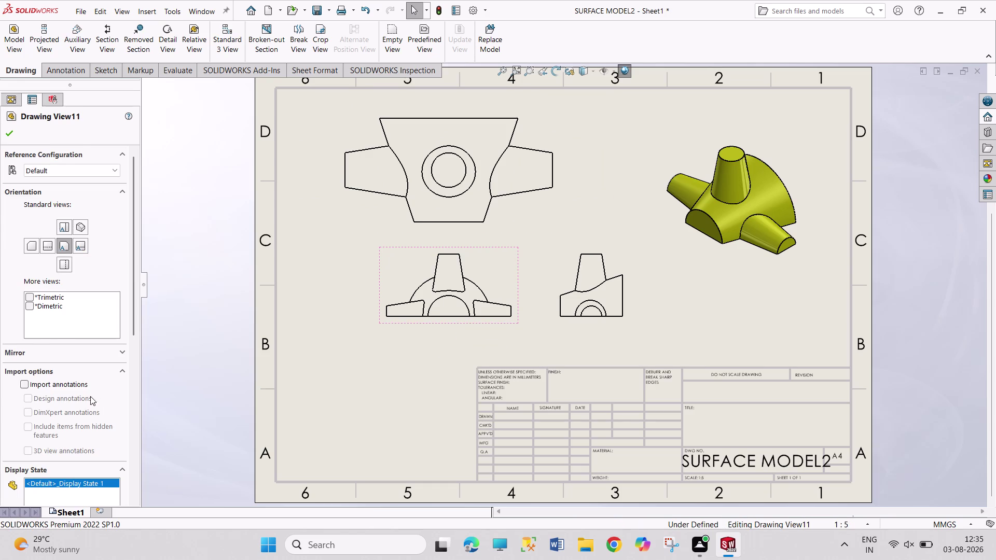
scroll(down, 3)
drag(133, 365, 135, 366)
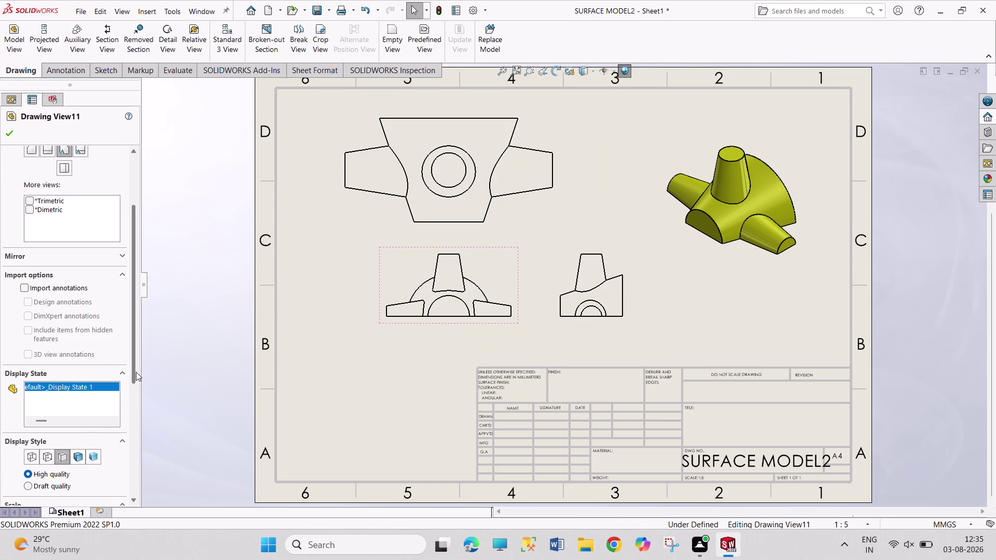
drag(135, 366, 135, 466)
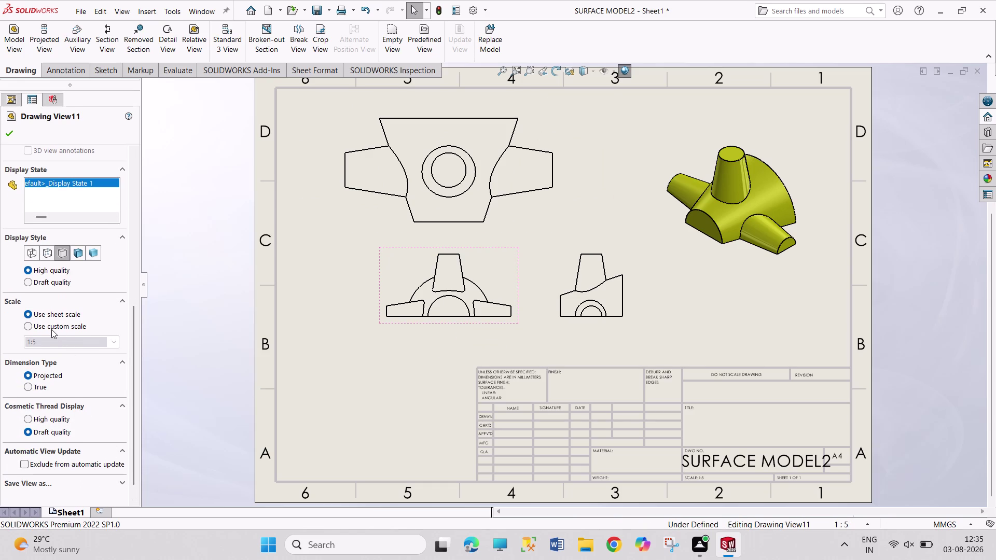
click(51, 328)
click(50, 342)
click(51, 342)
click(51, 342)
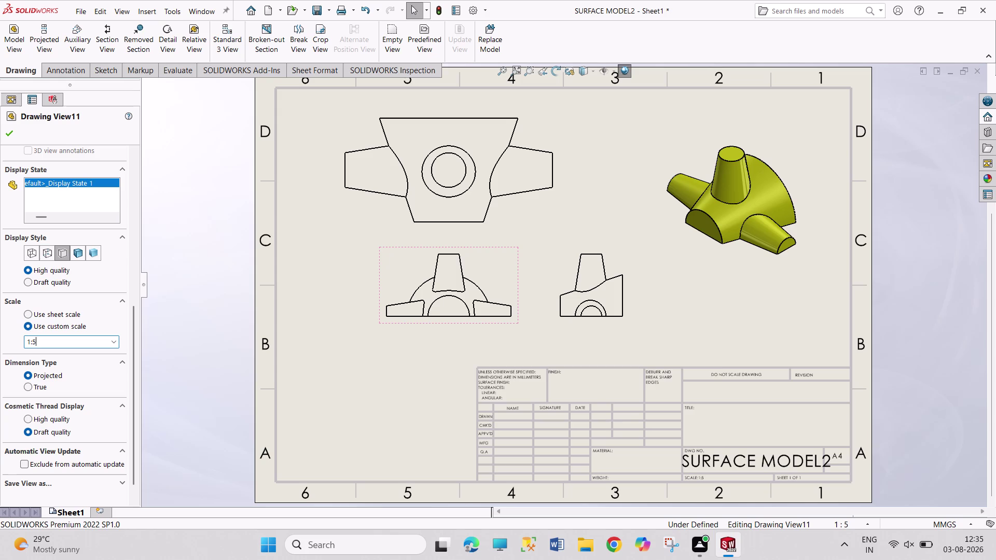
key(BackSpace)
key(3)
key(Return)
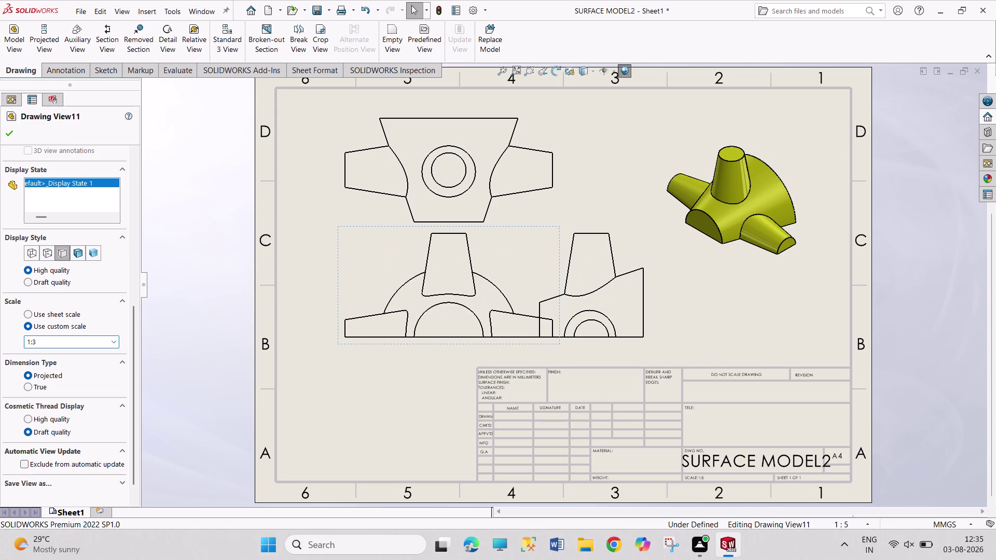
Move the right view rightward and shift the front view down and left.
drag(651, 340, 681, 341)
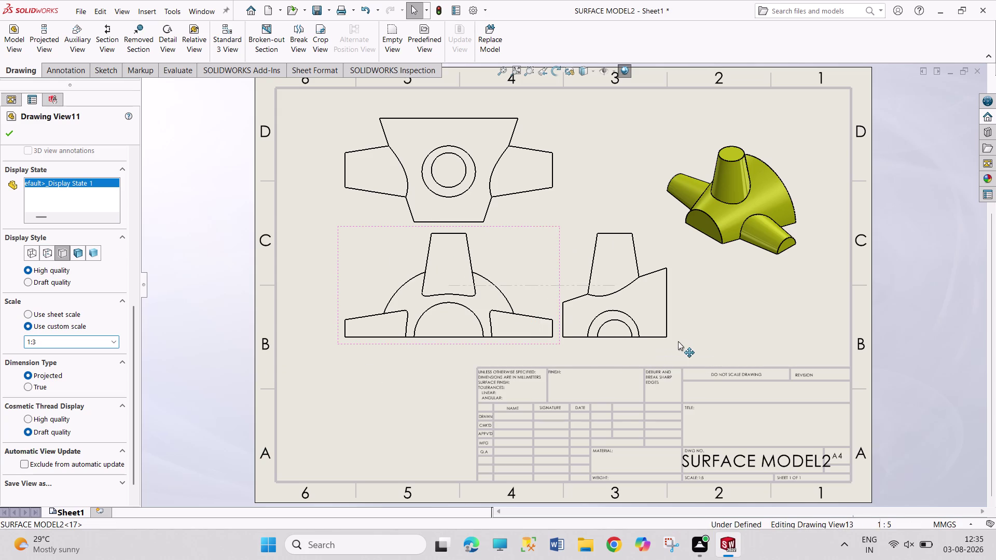
drag(681, 341, 697, 339)
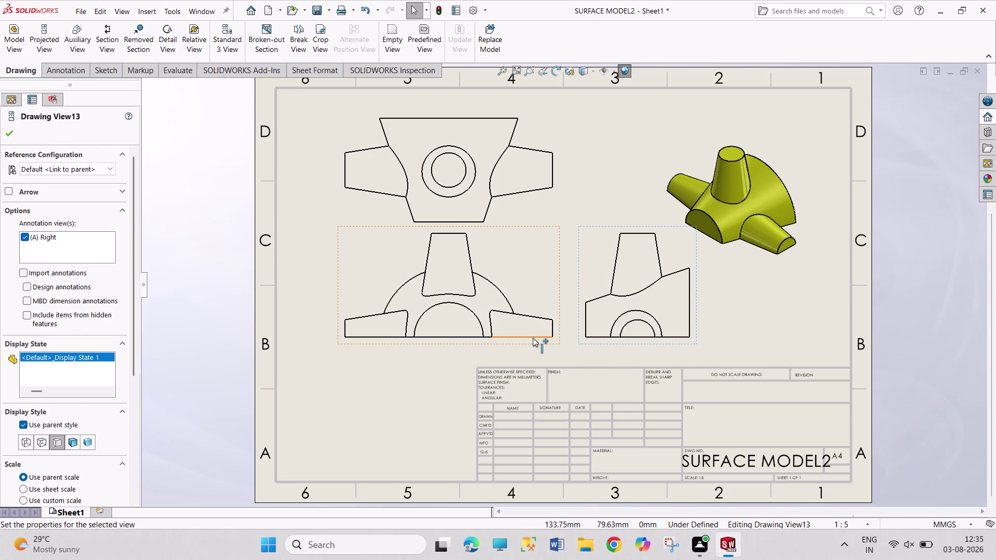
drag(533, 343, 534, 355)
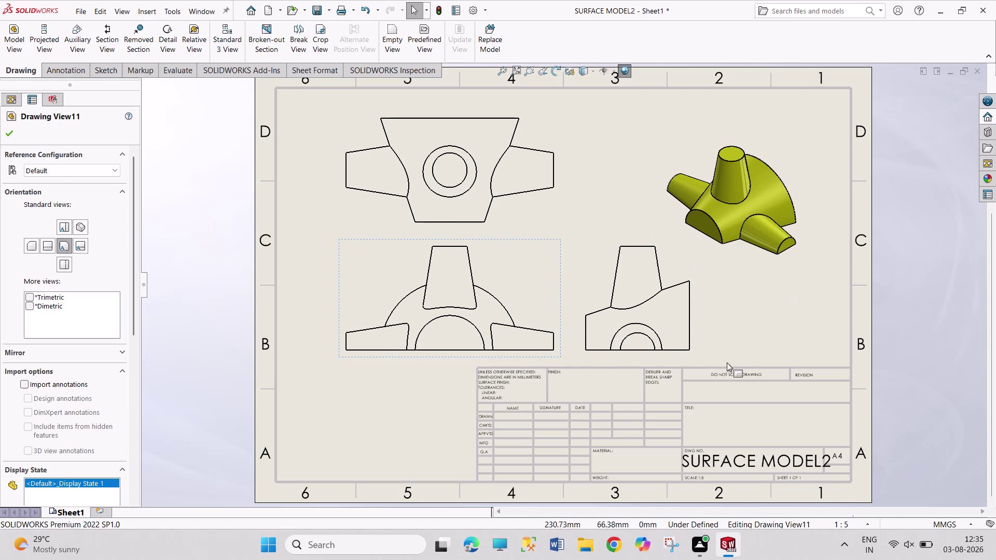
drag(349, 357, 336, 356)
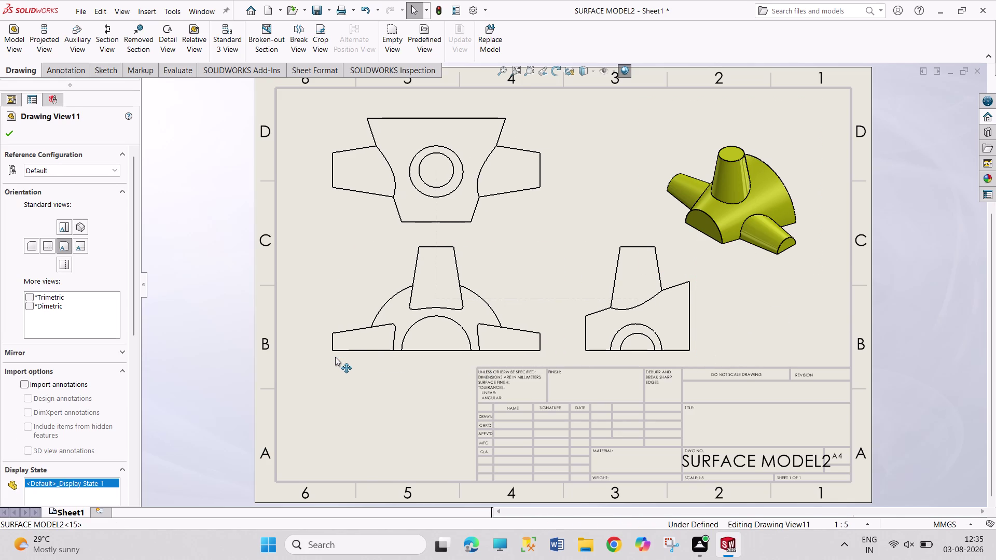
drag(336, 356, 322, 366)
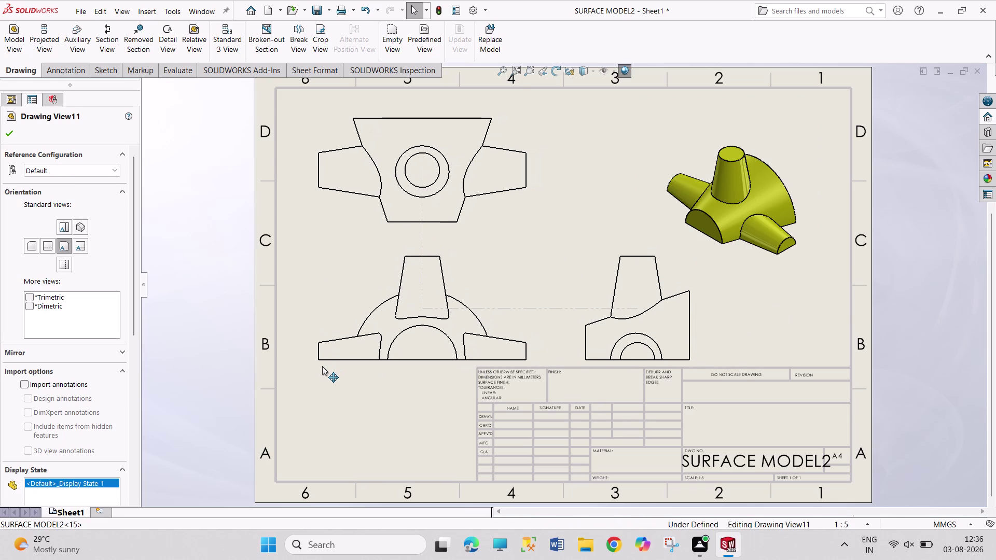
drag(322, 366, 323, 362)
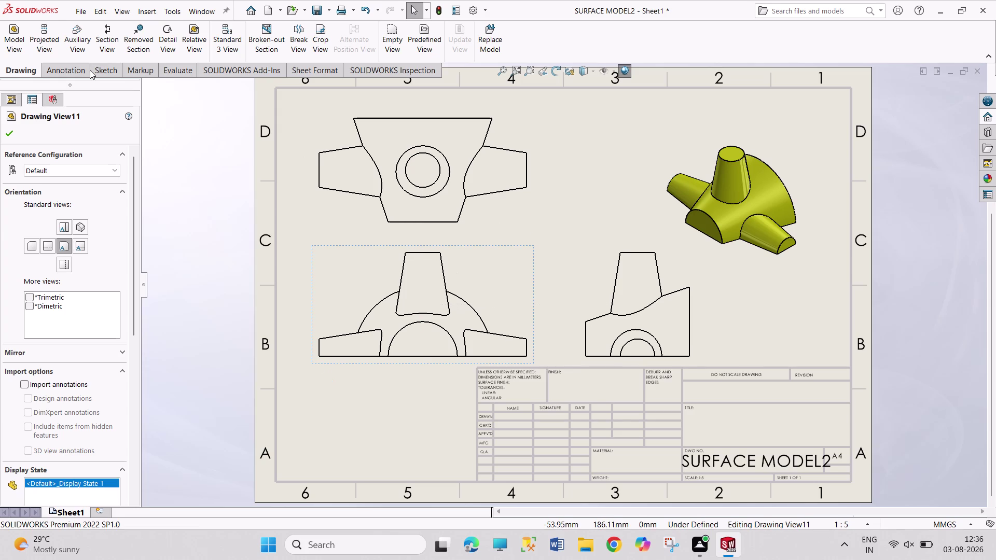
click(58, 71)
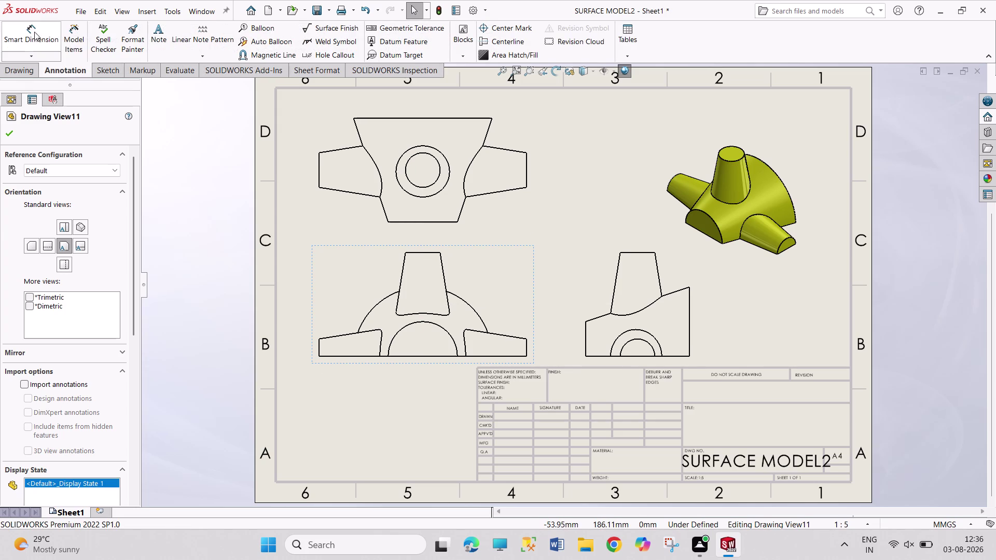
Dimension the upper-left view's 150 and 75 heights with Smart Dimension.
click(29, 23)
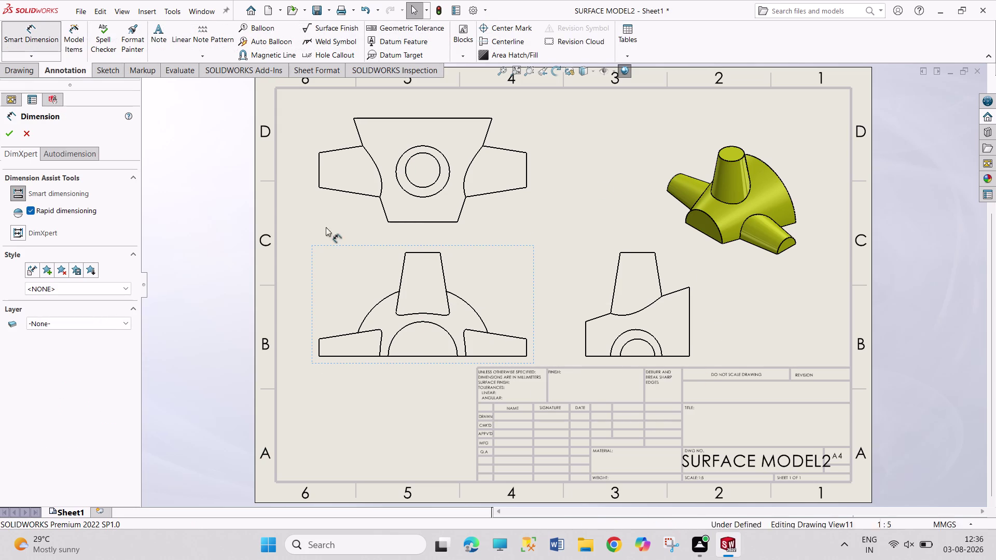
click(407, 222)
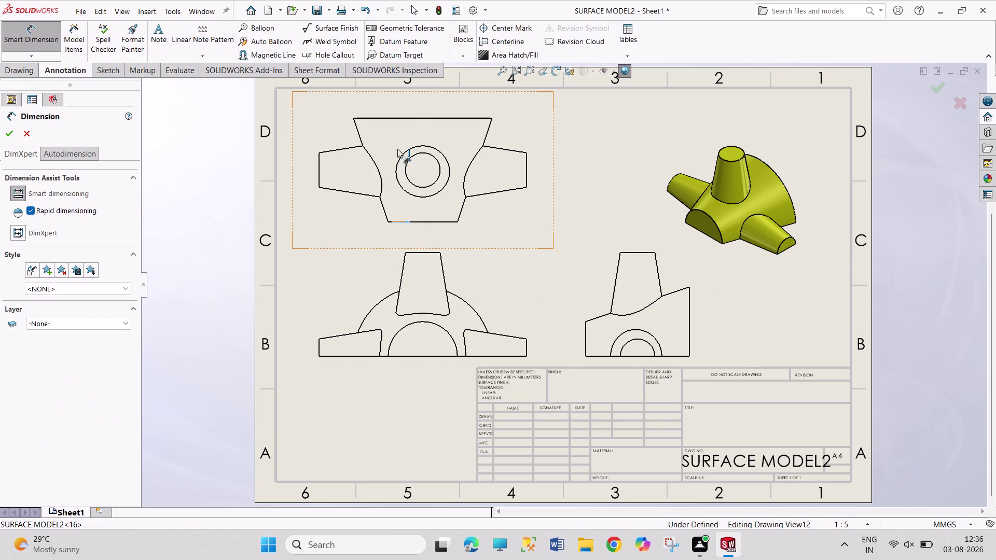
click(395, 120)
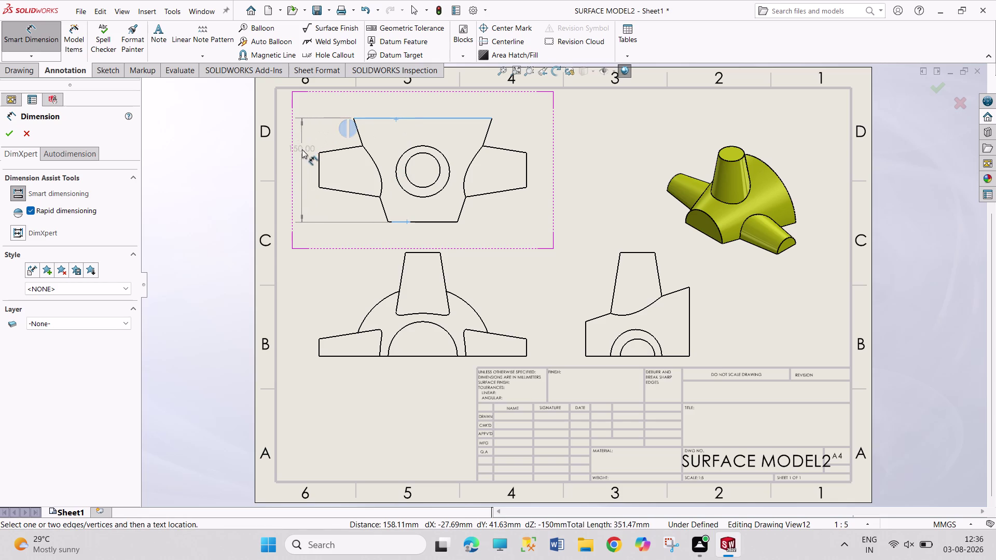
click(295, 165)
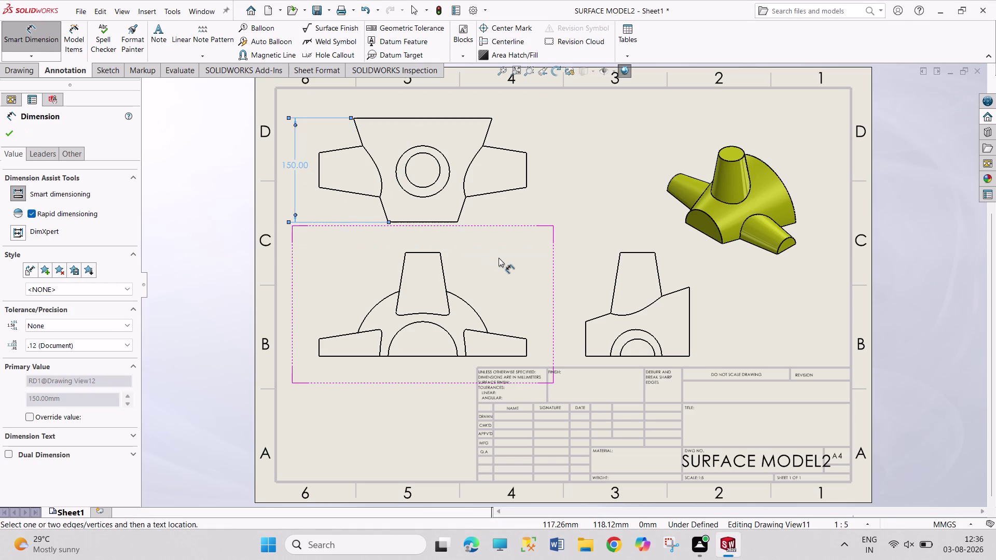
click(428, 186)
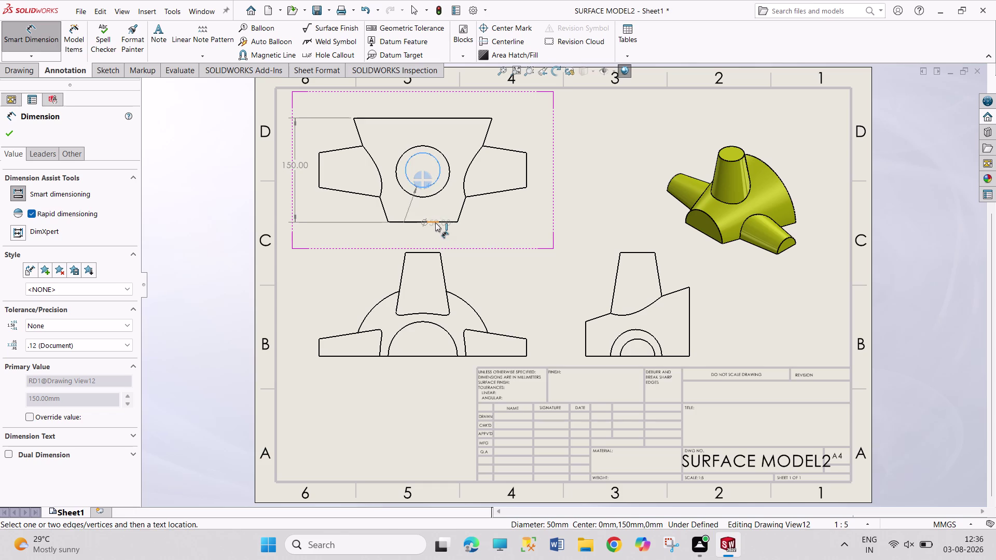
click(435, 222)
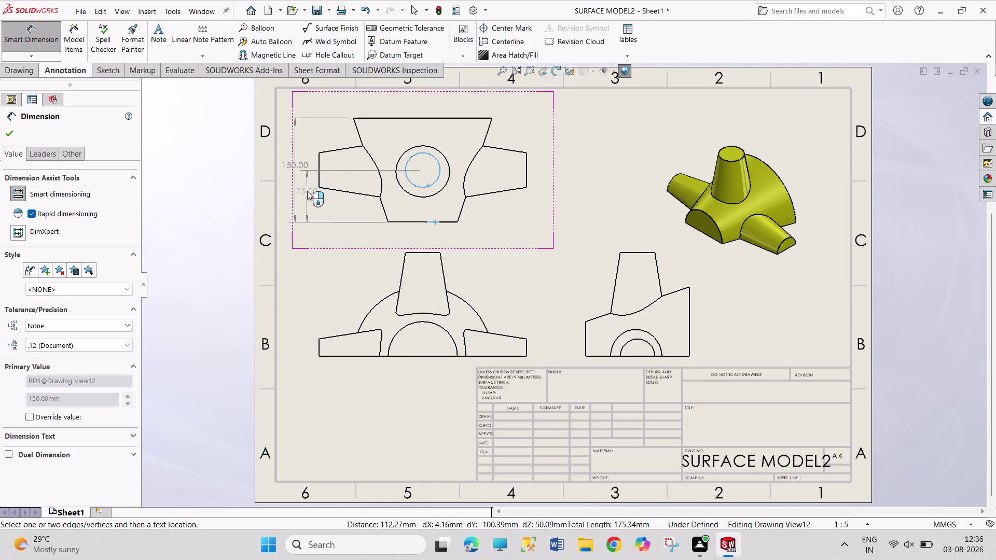
click(307, 191)
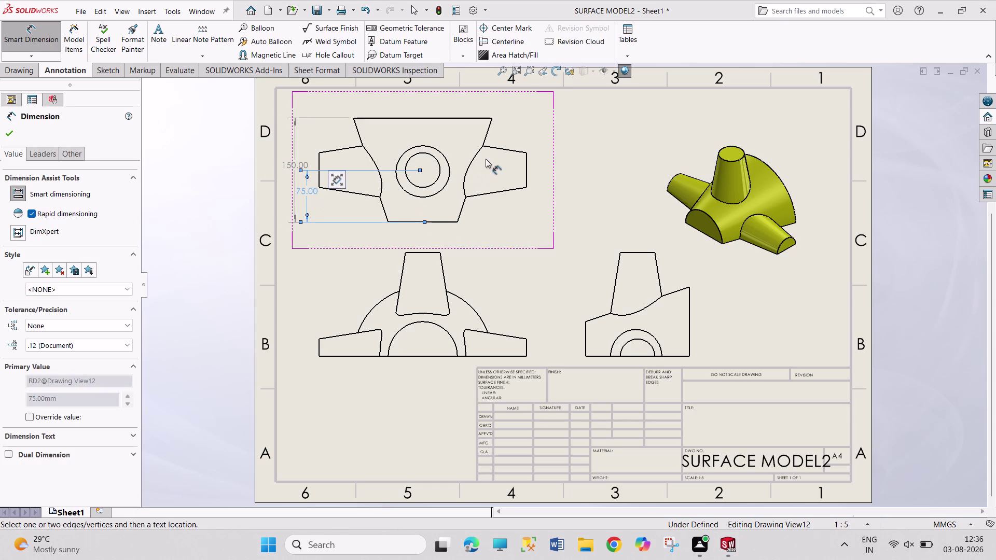
Dimension the centre circle and display it as radius R25.
click(437, 161)
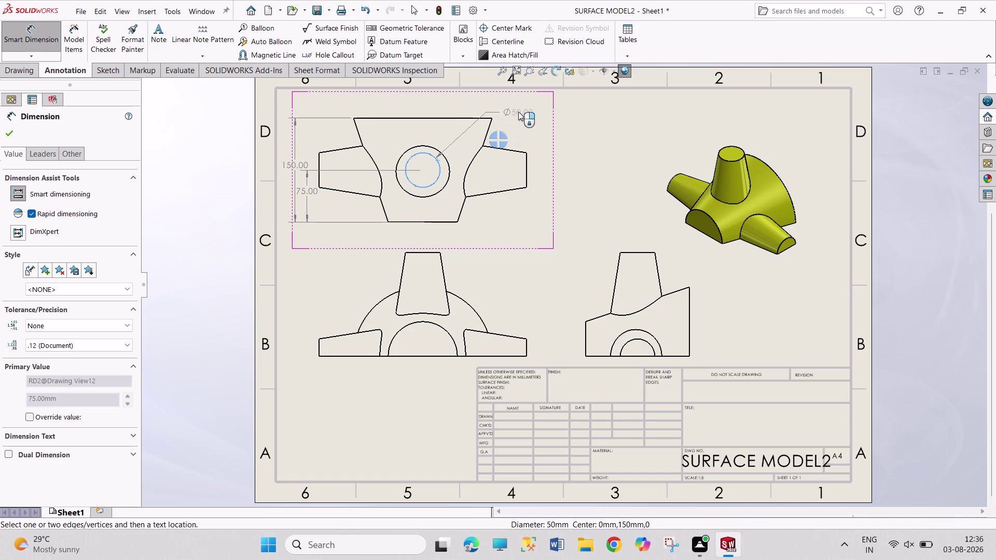
click(518, 111)
right_click(518, 111)
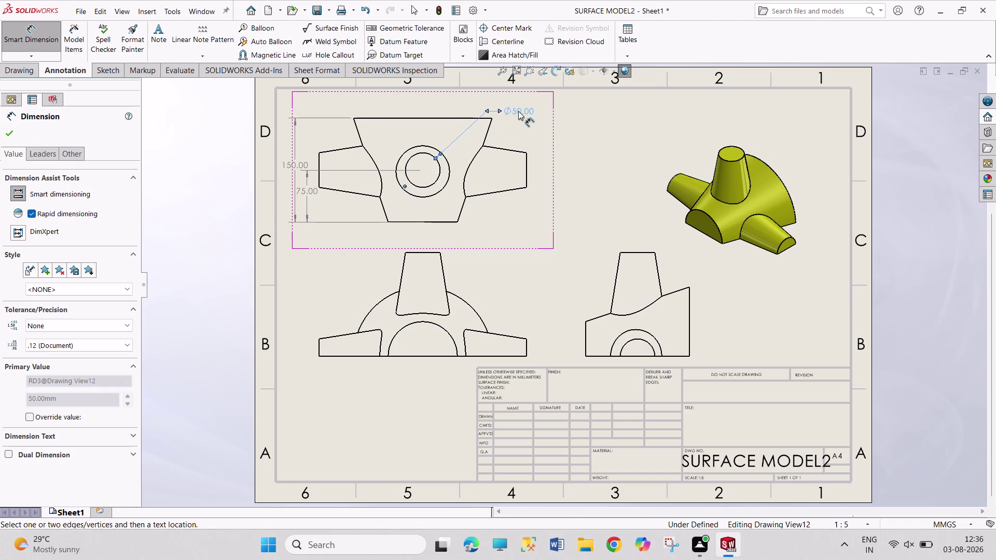
click(530, 100)
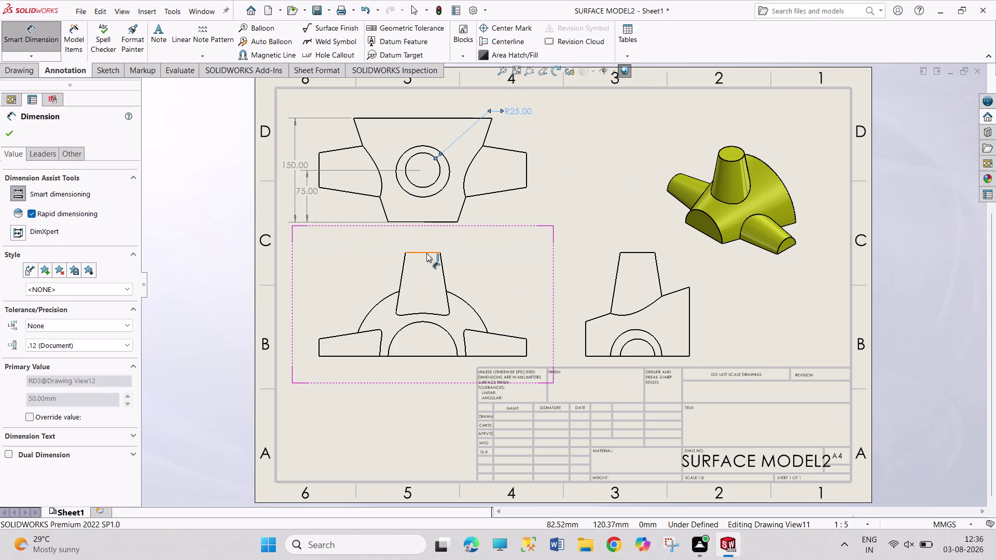
Add the 18° taper angle and the R50 and R100 arc radii.
click(402, 263)
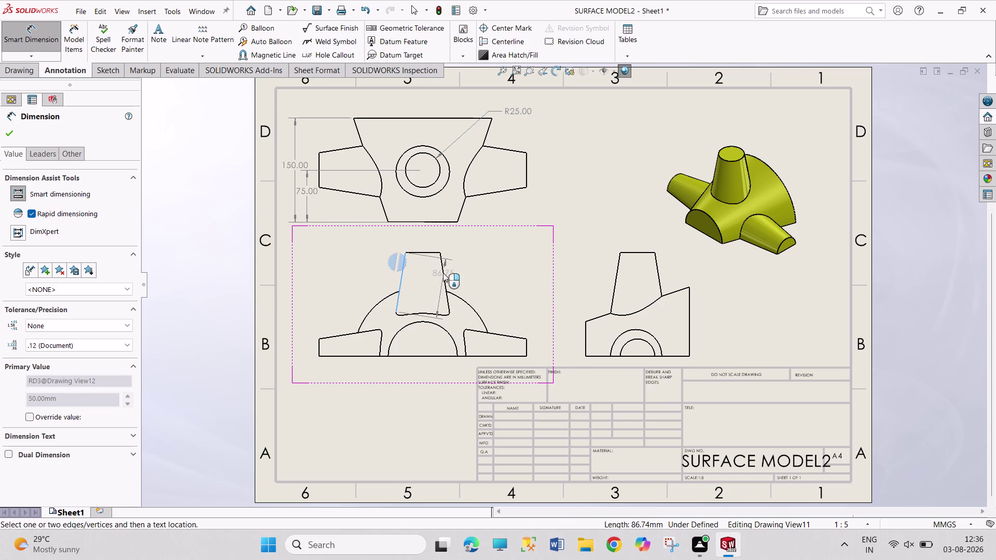
click(445, 274)
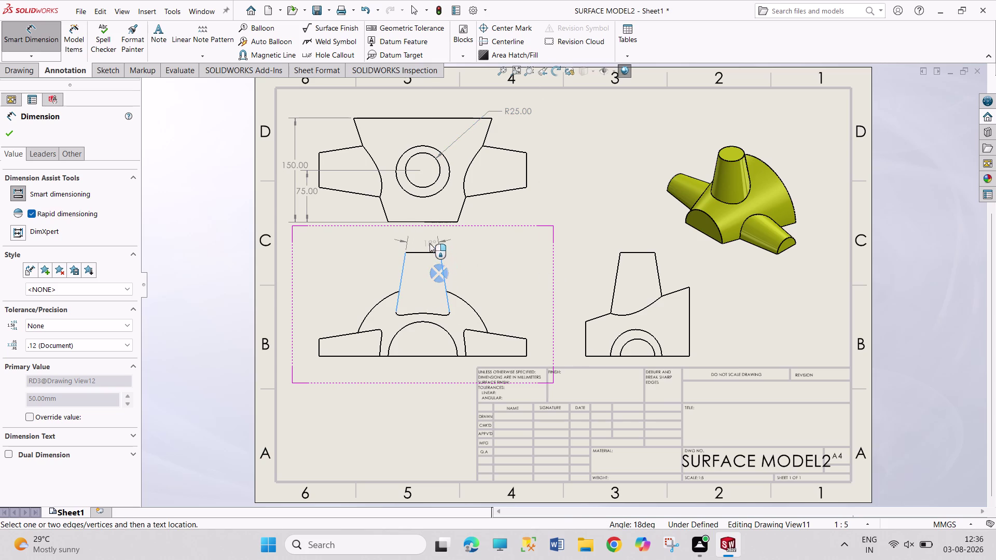
click(425, 241)
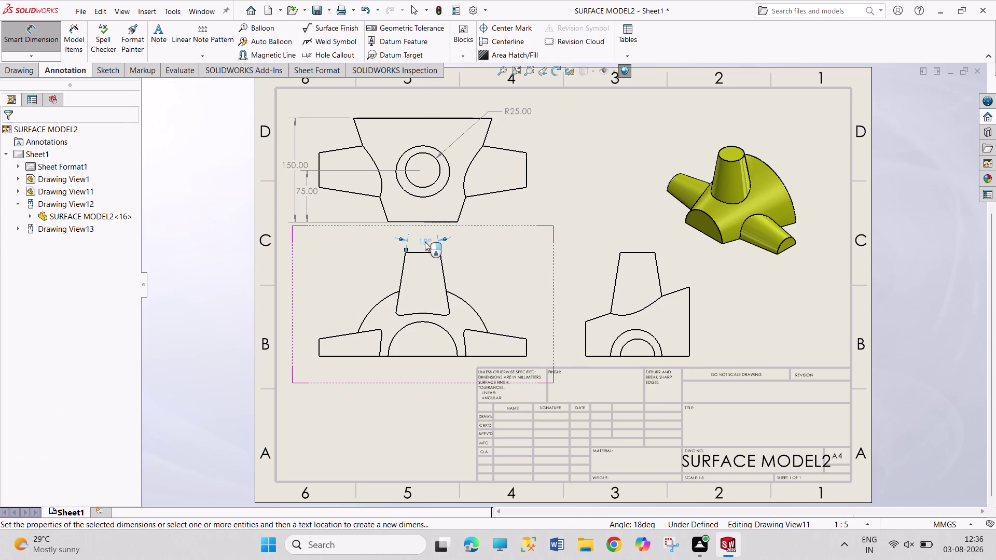
click(445, 331)
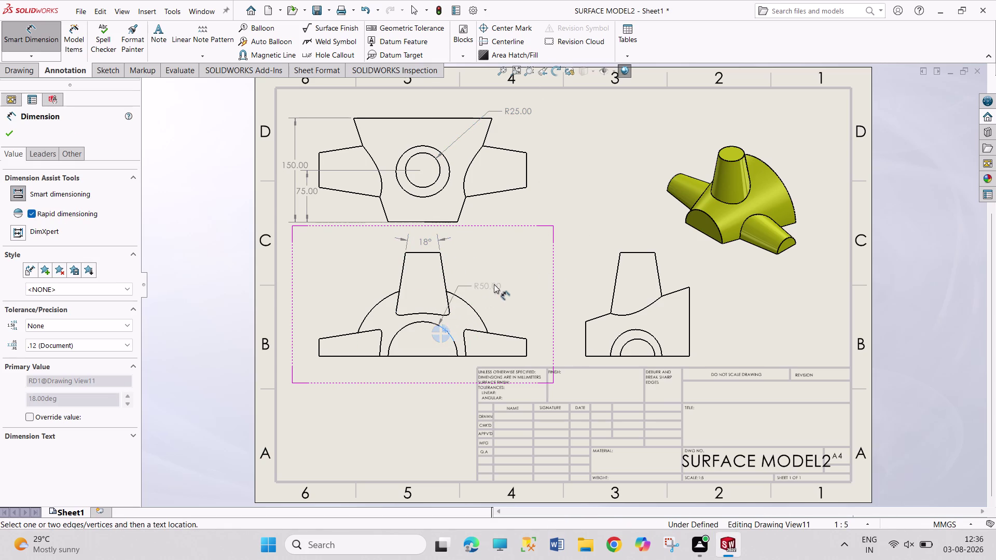
click(508, 282)
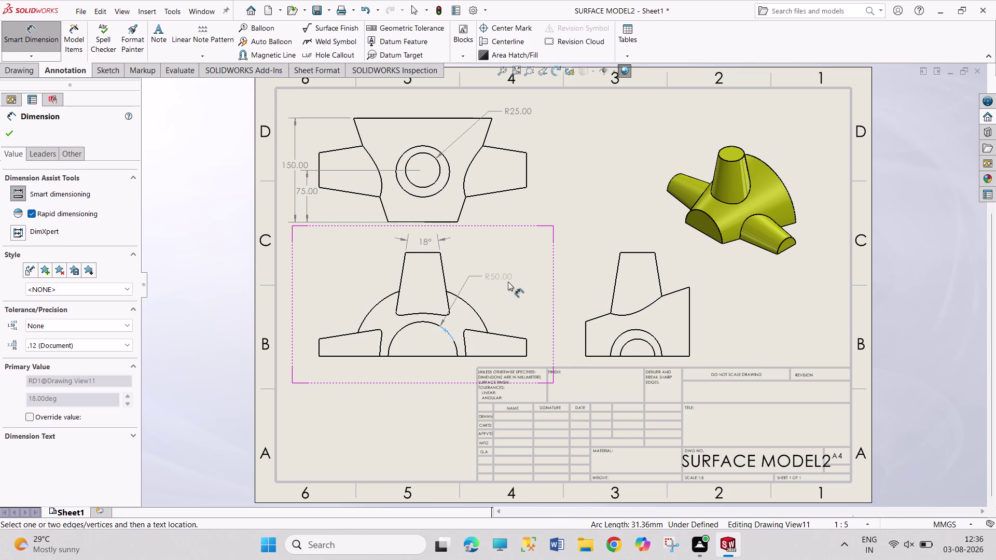
click(468, 302)
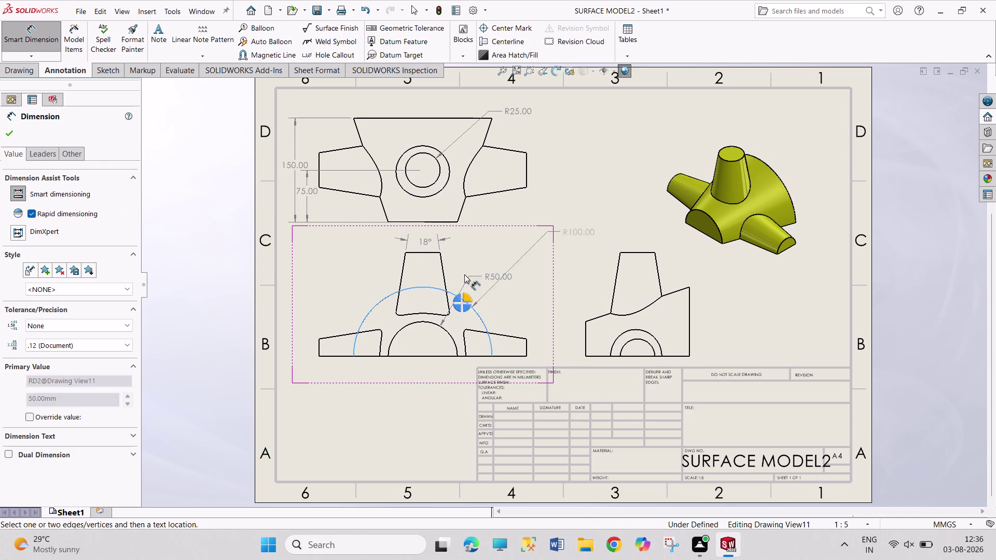
click(502, 250)
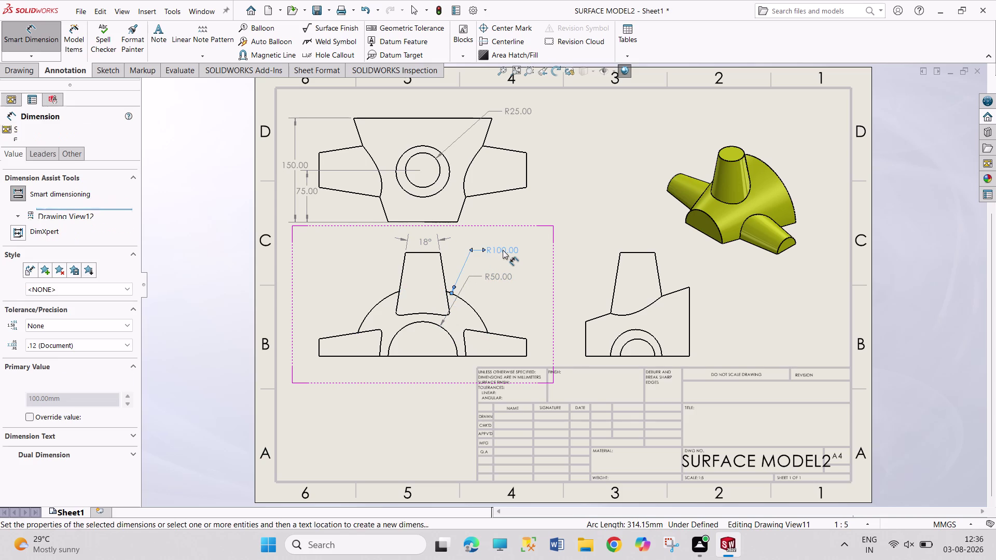
Add two 150 widths under the arms and a 150 height left of the view.
click(426, 323)
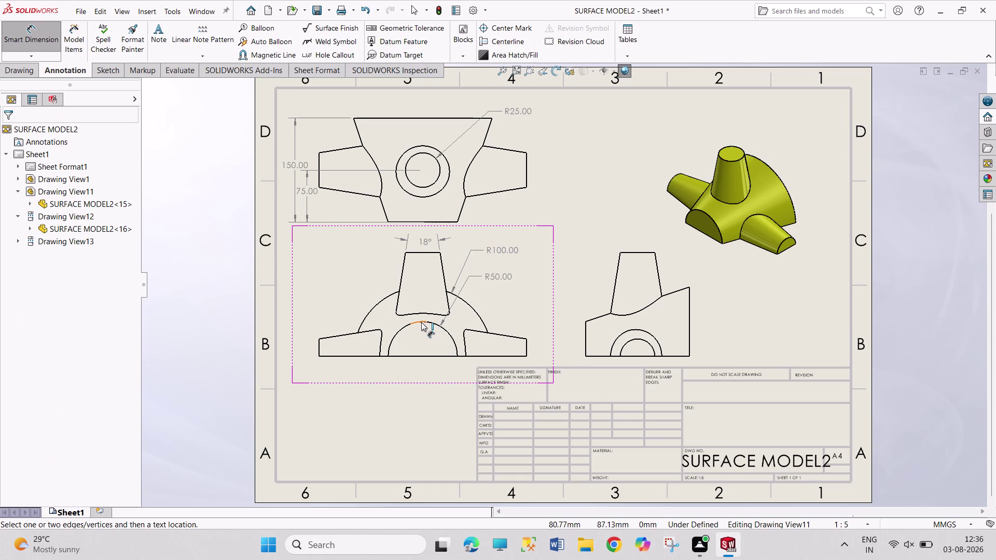
click(421, 322)
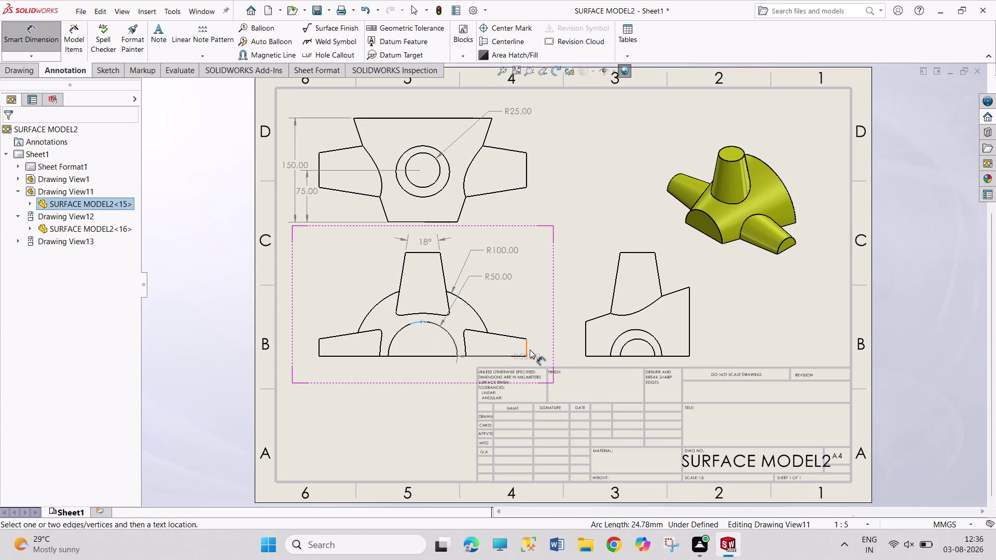
click(527, 348)
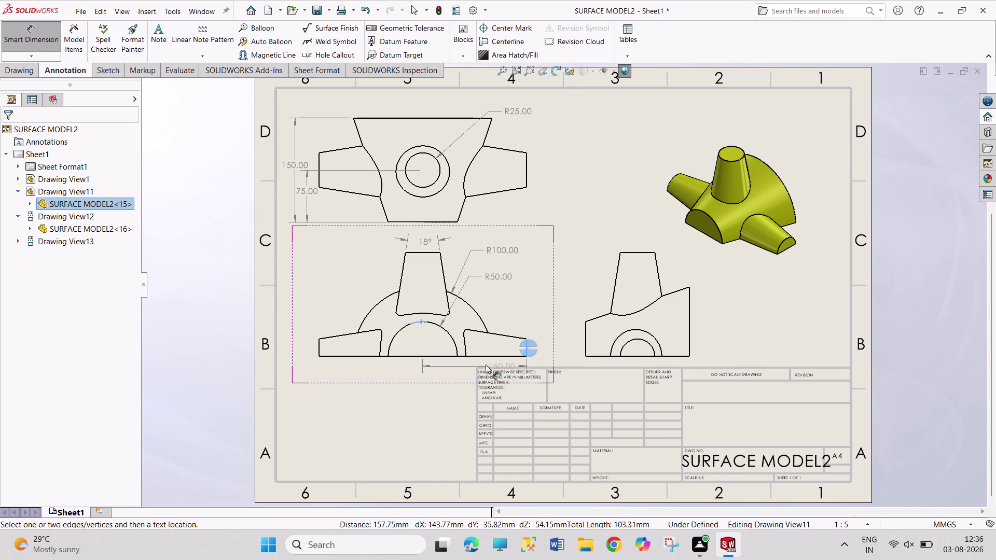
click(475, 363)
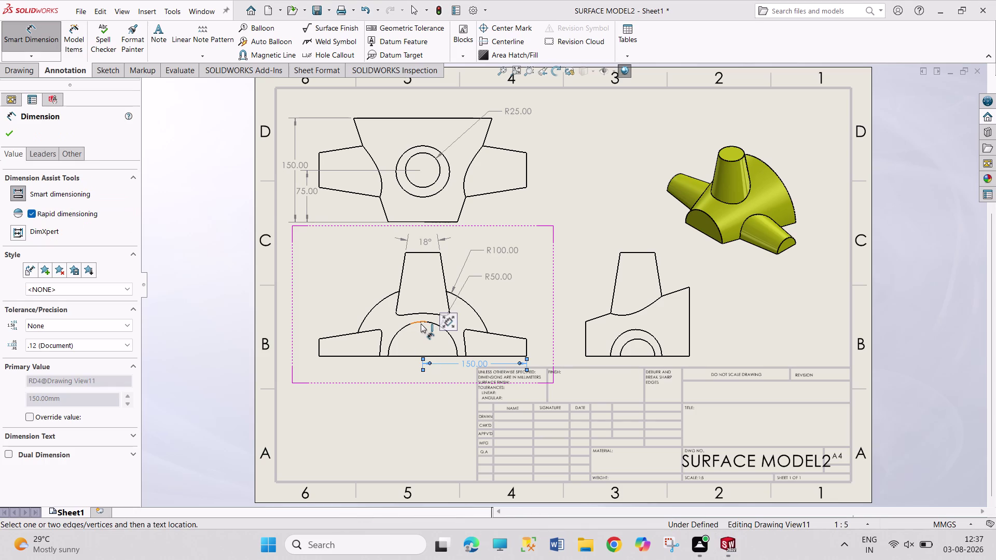
click(420, 323)
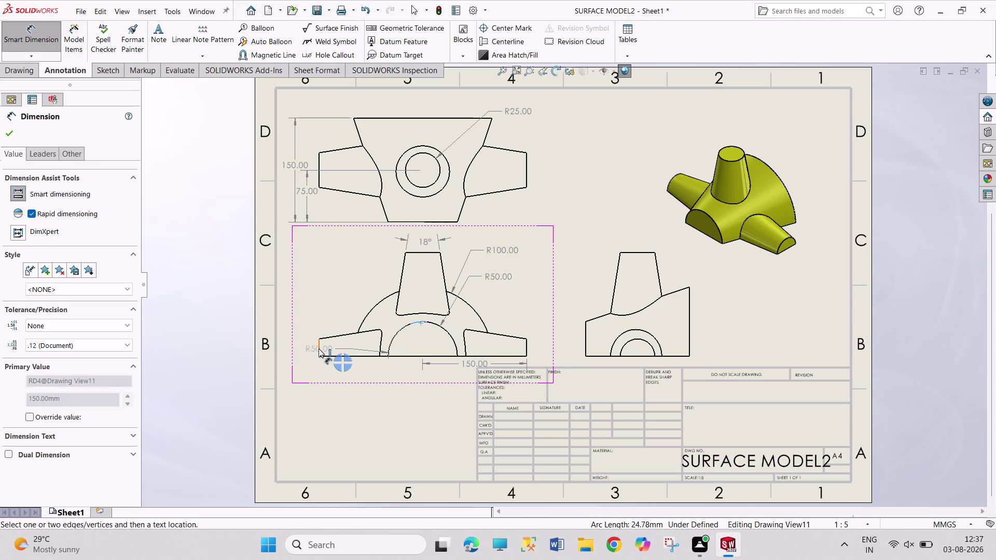
click(318, 348)
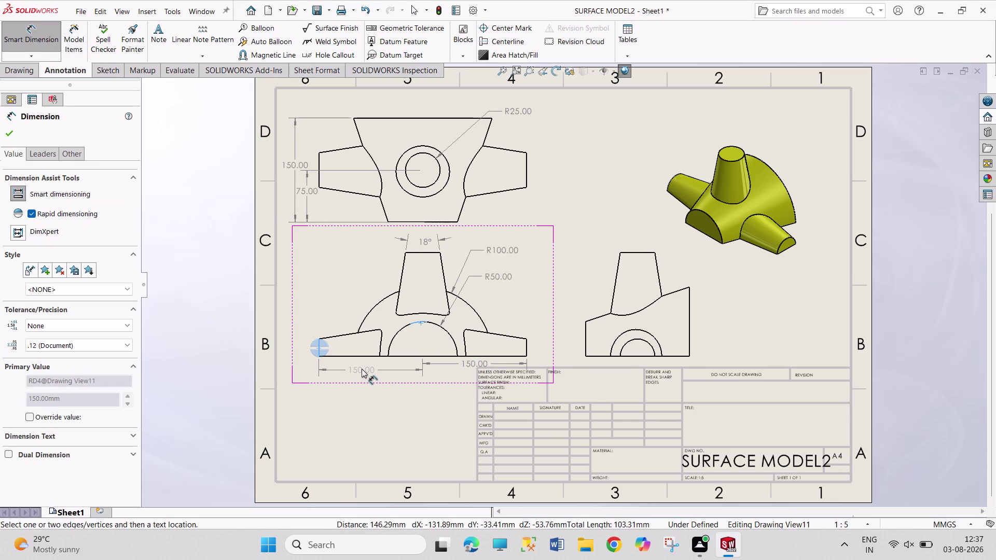
click(361, 369)
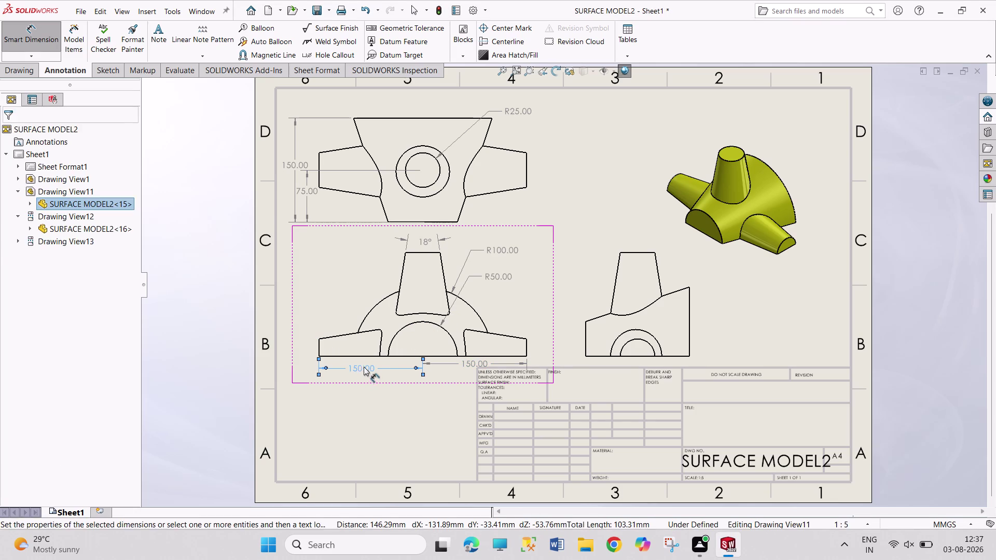
click(369, 356)
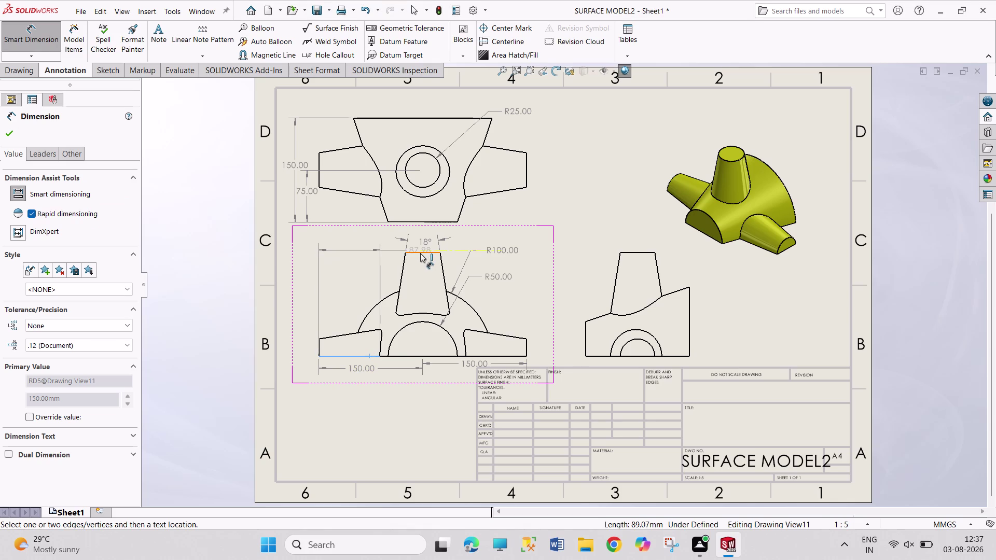
click(420, 253)
click(307, 301)
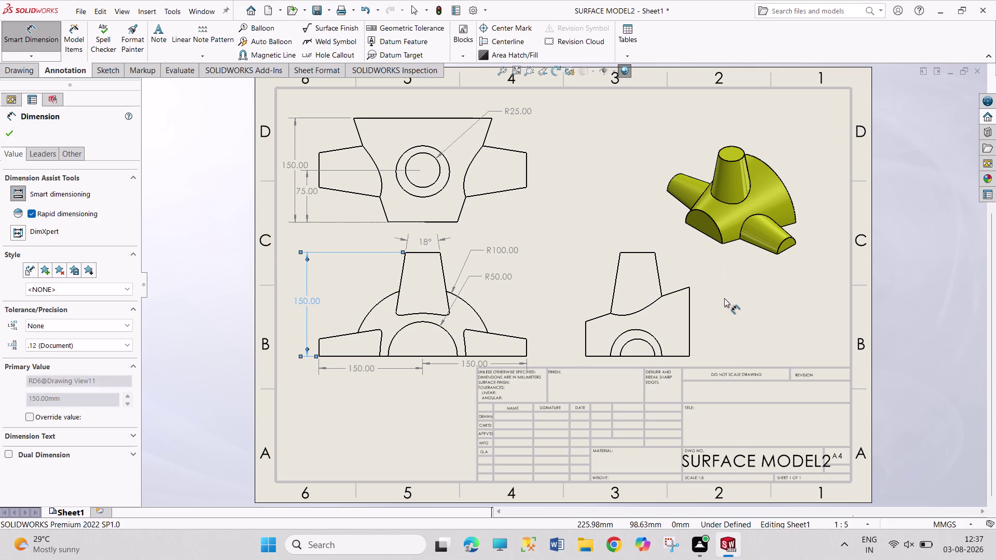
click(646, 342)
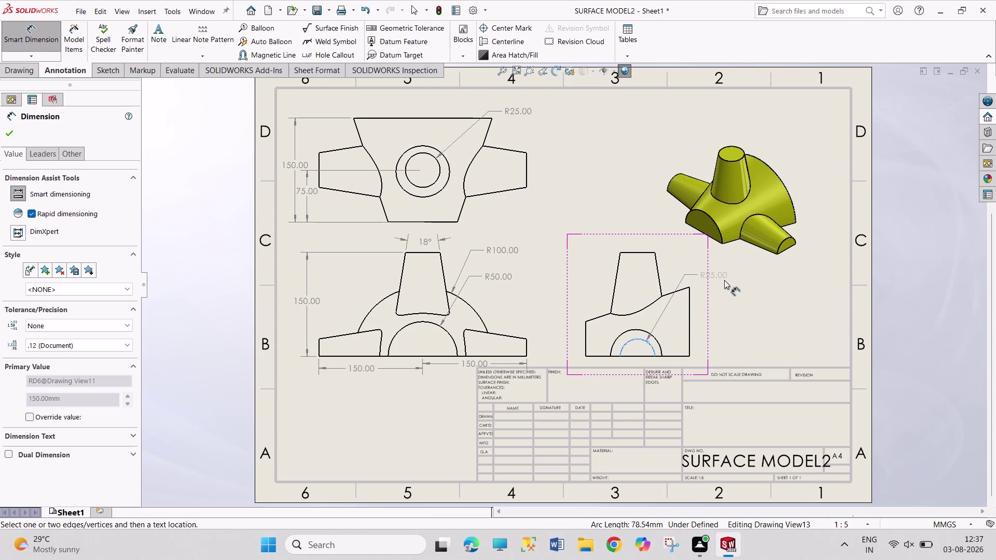
Place the R25 radius on Drawing View13's small arc and close the dimension tool.
click(724, 280)
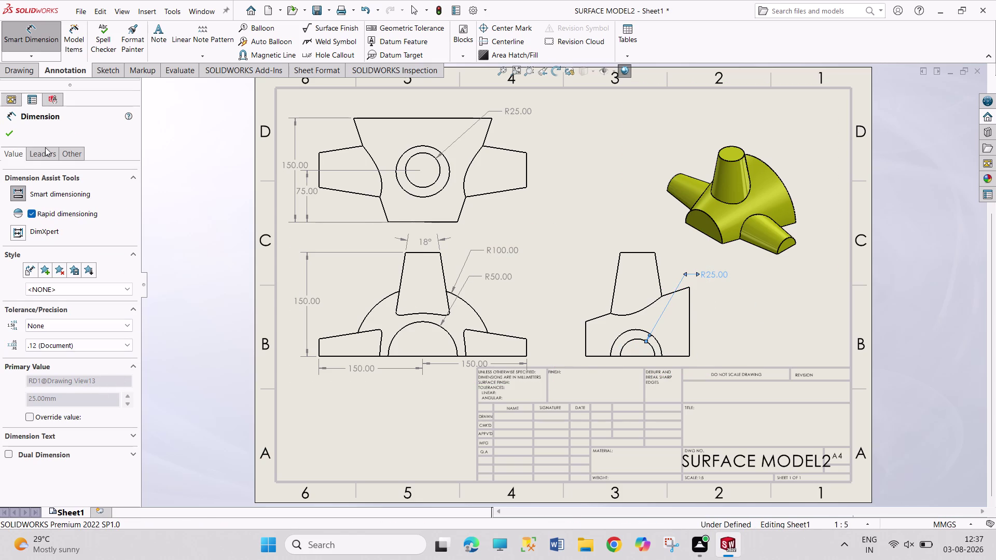
click(12, 138)
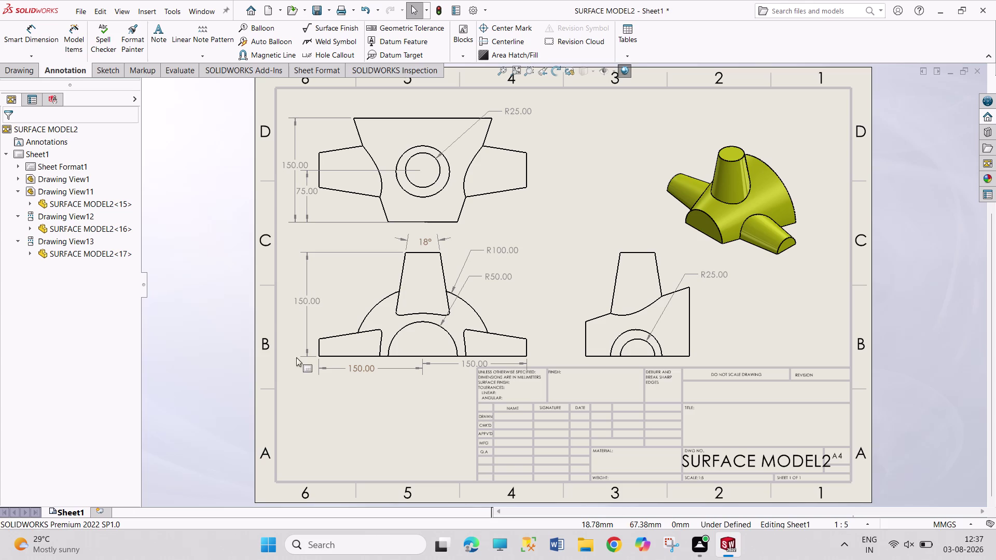
click(299, 352)
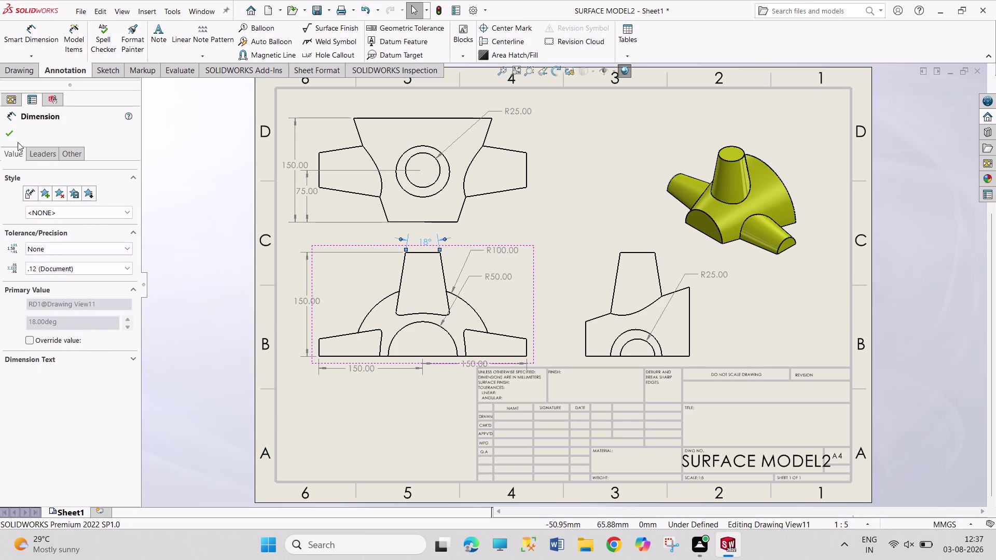
Change options in the Drawing View11 PropertyManager and close it.
click(11, 134)
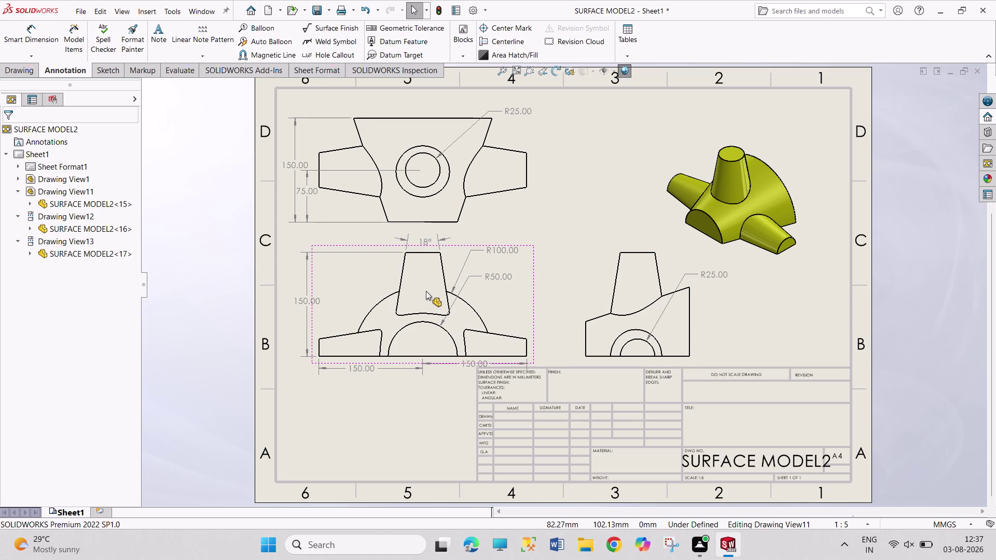
click(425, 291)
drag(134, 329, 134, 375)
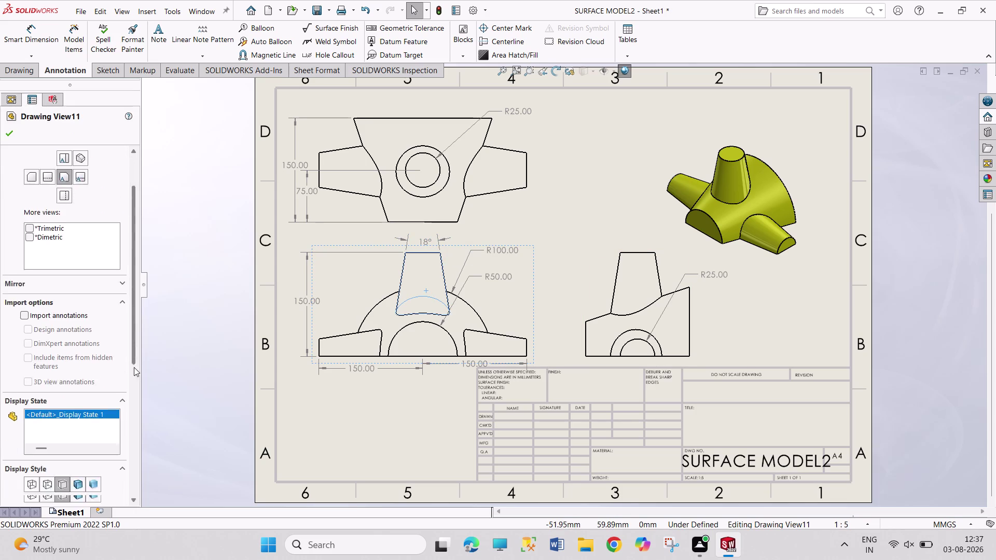
drag(133, 375, 124, 458)
click(47, 379)
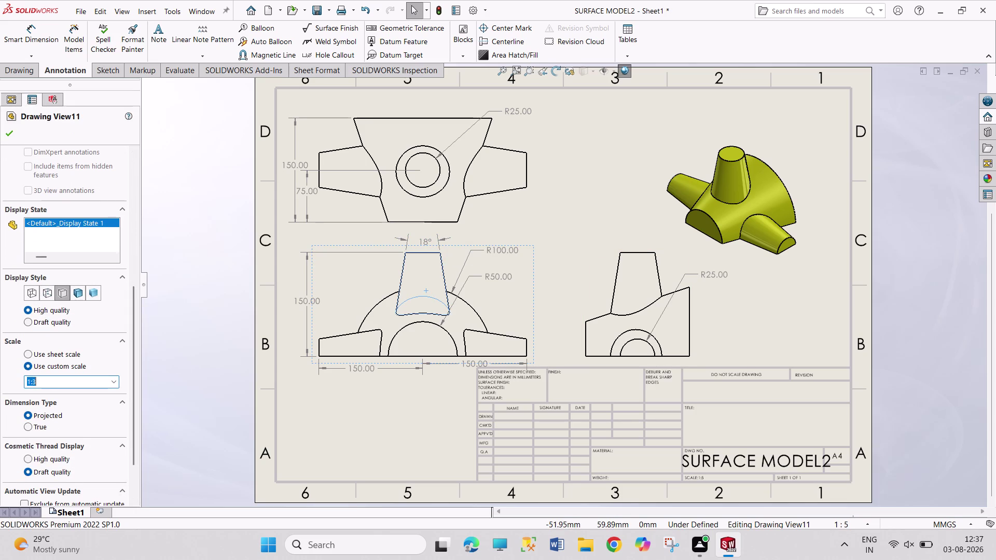
click(44, 382)
click(8, 133)
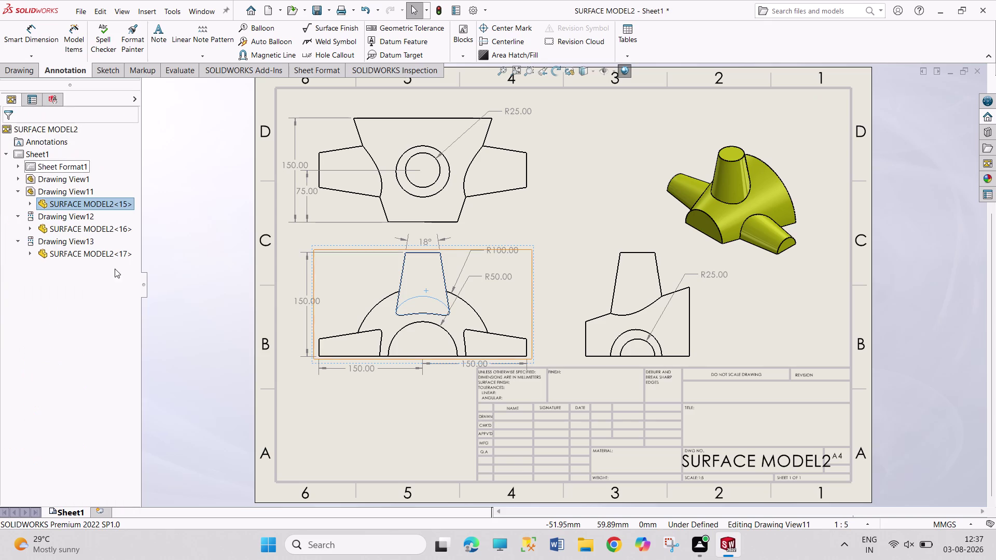
click(351, 424)
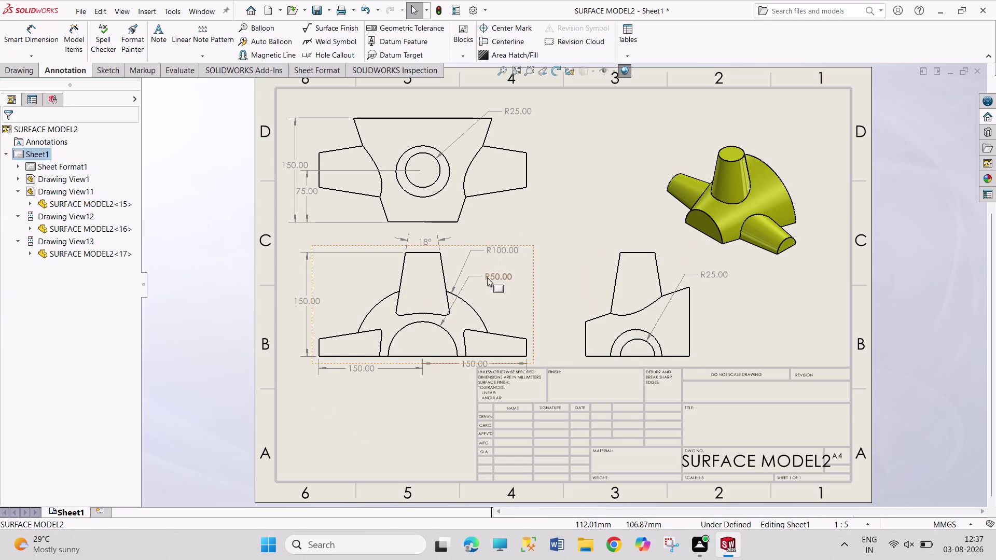
Drag the top view higher and move the front view, with its side view, lower.
drag(531, 212, 531, 205)
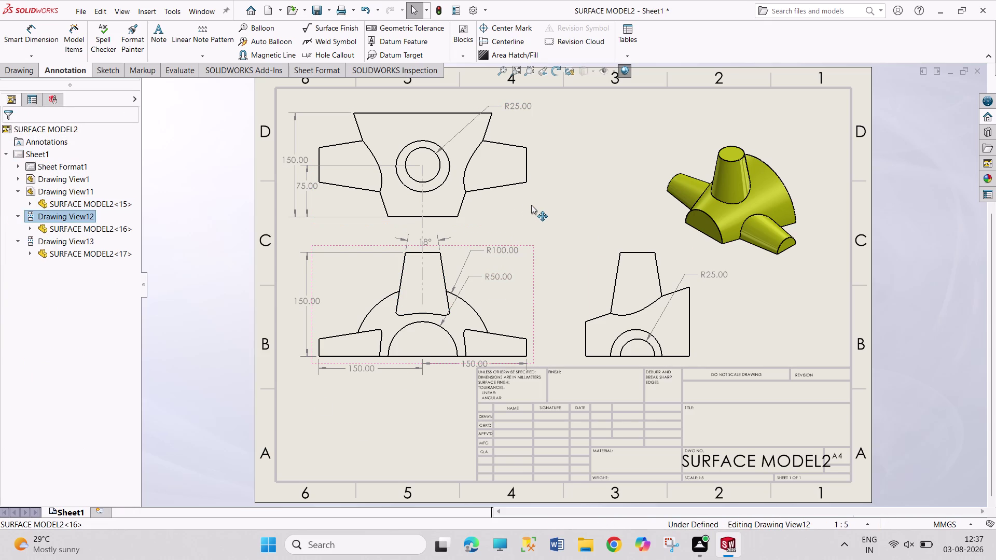
drag(531, 205, 532, 197)
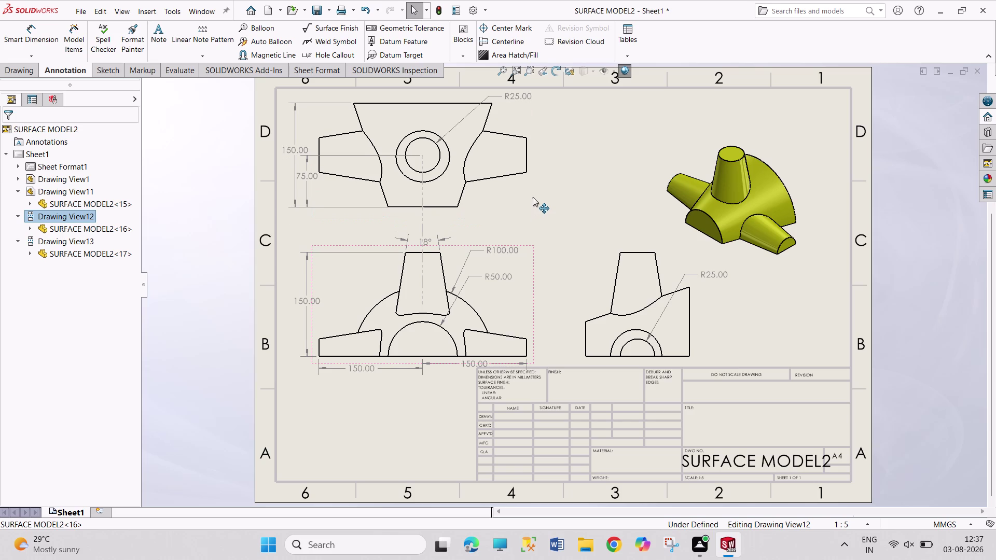
drag(532, 197, 533, 196)
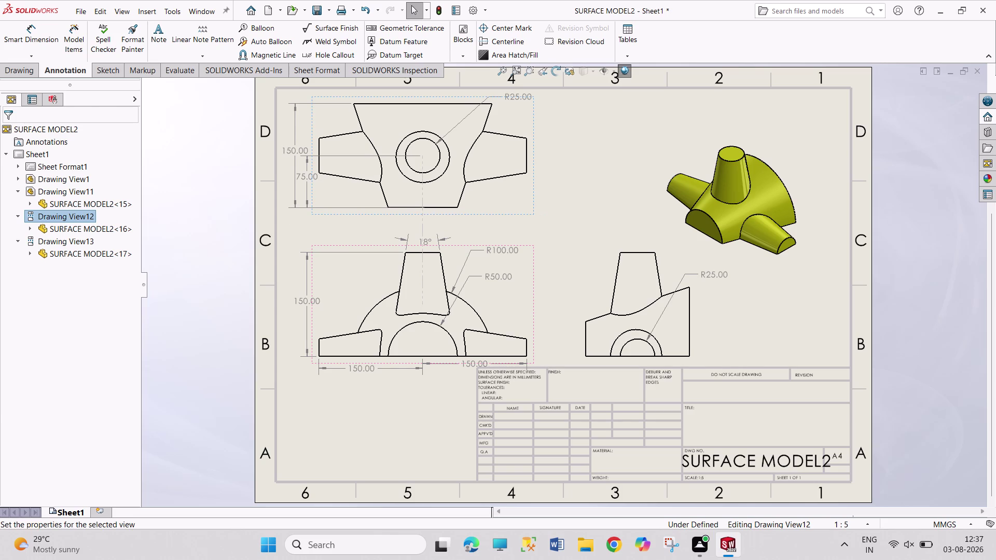
click(215, 325)
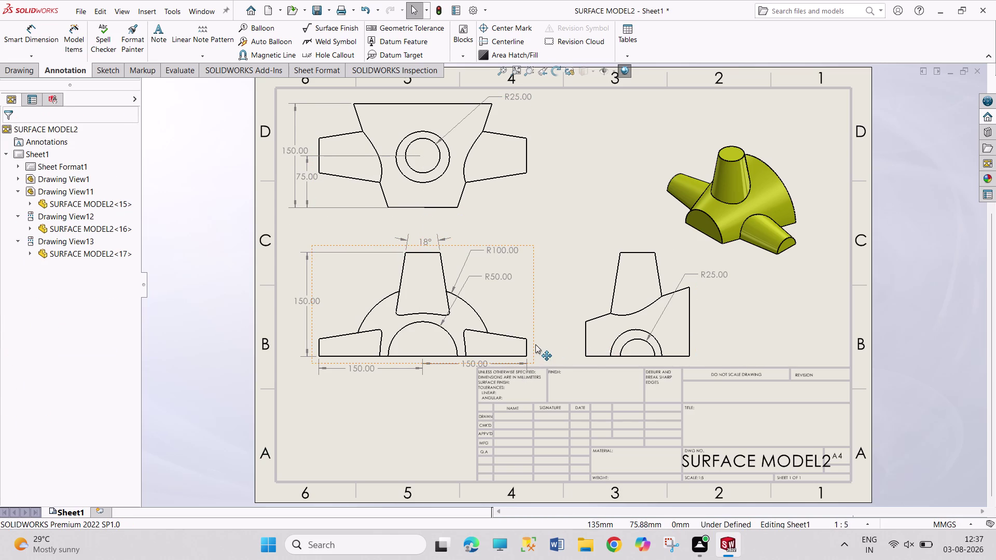
drag(534, 342, 536, 333)
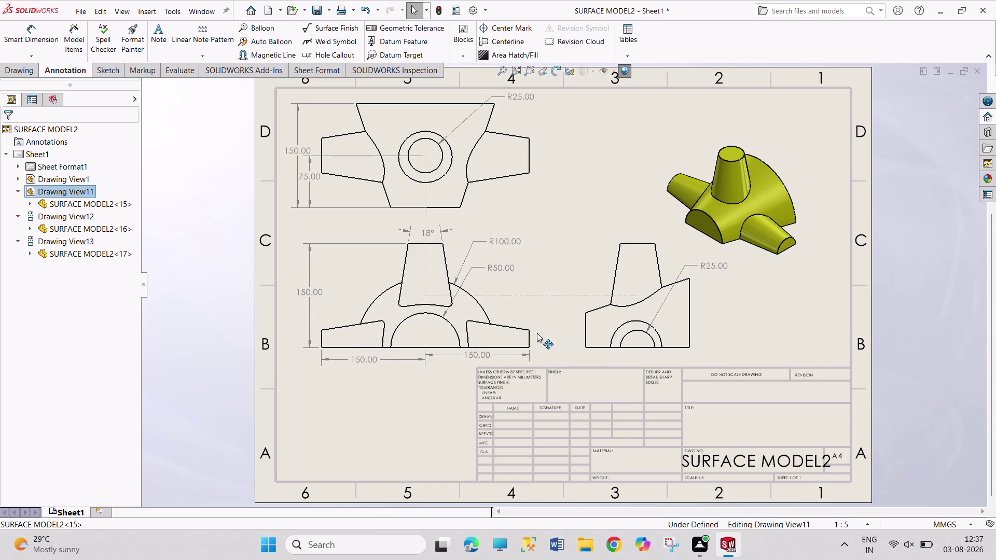
Nudge the front view into its final position and start placing a text note.
drag(537, 333, 537, 330)
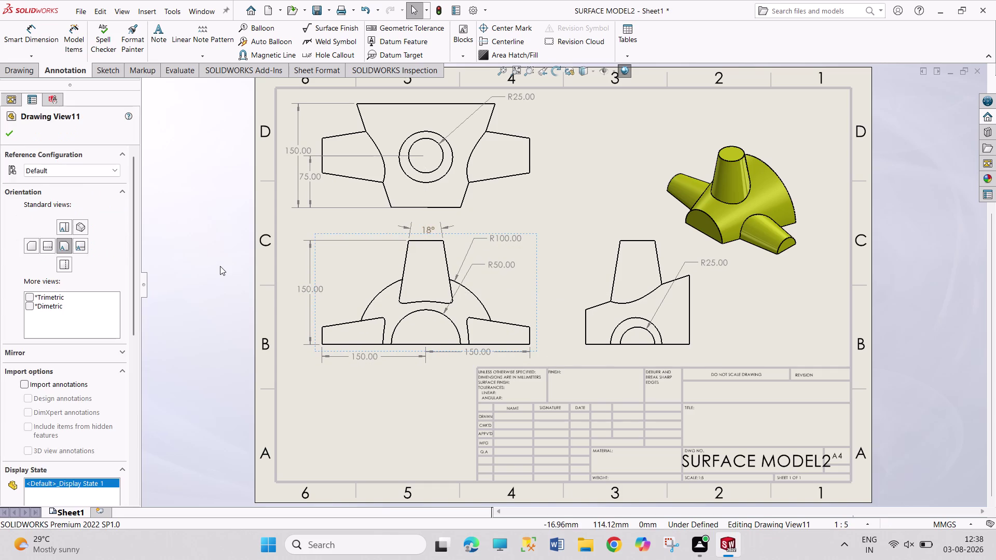
click(220, 266)
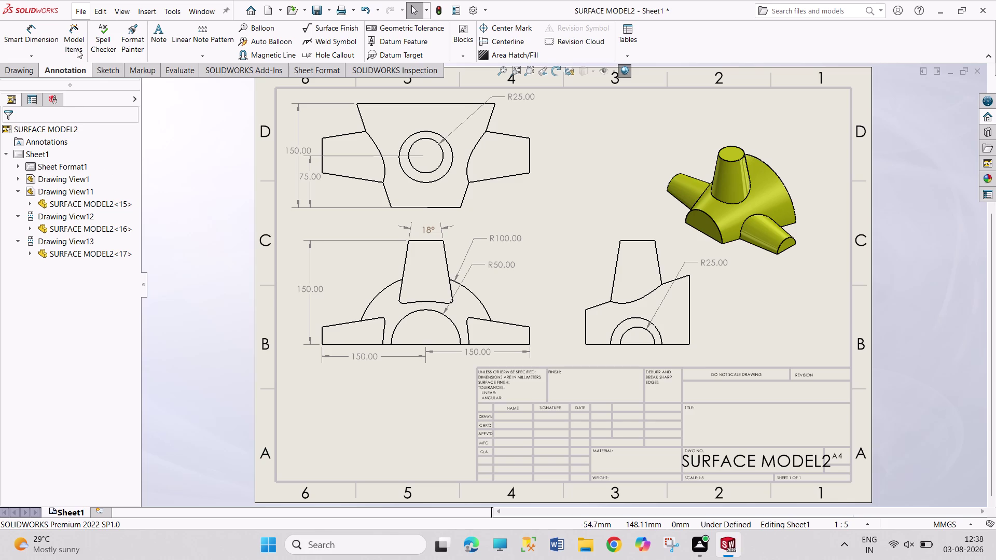
click(24, 71)
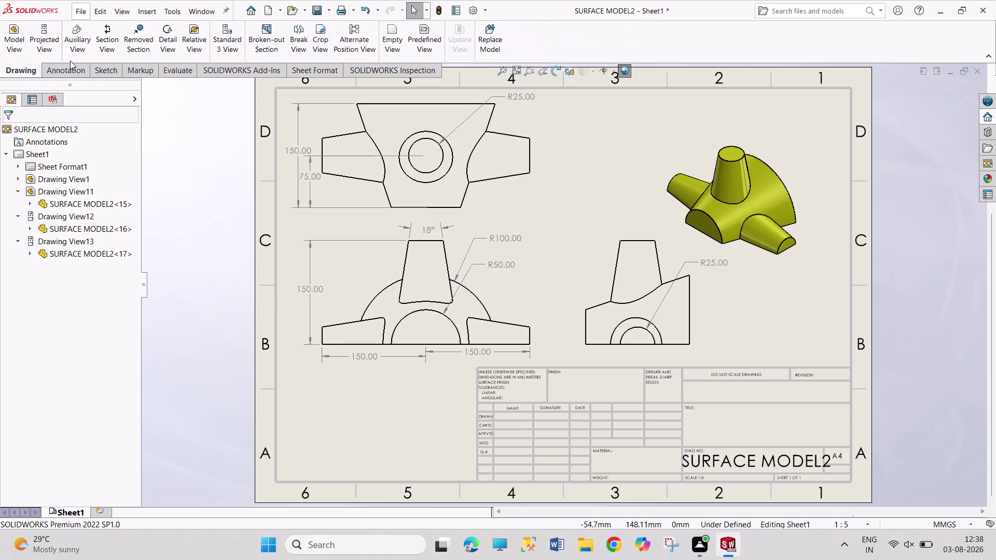
click(74, 71)
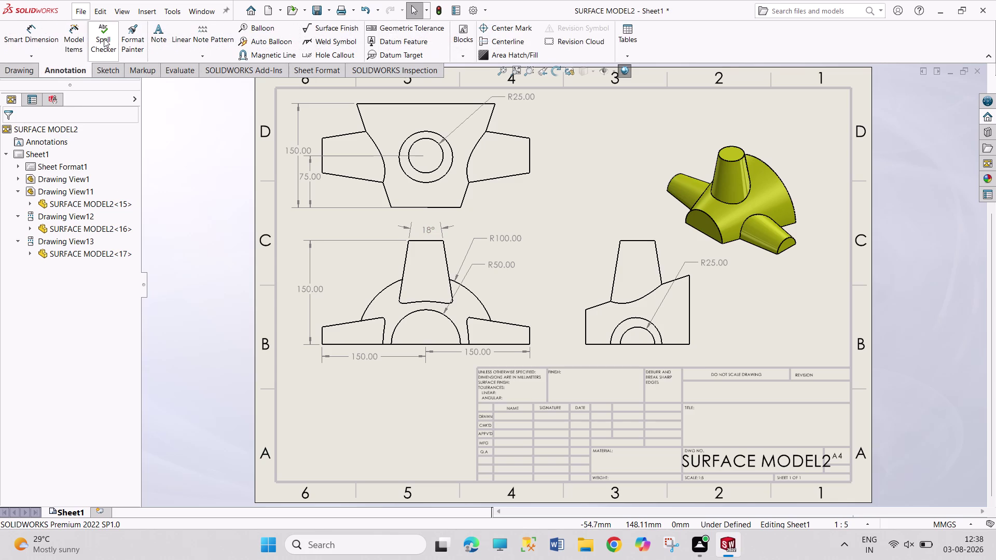
click(153, 38)
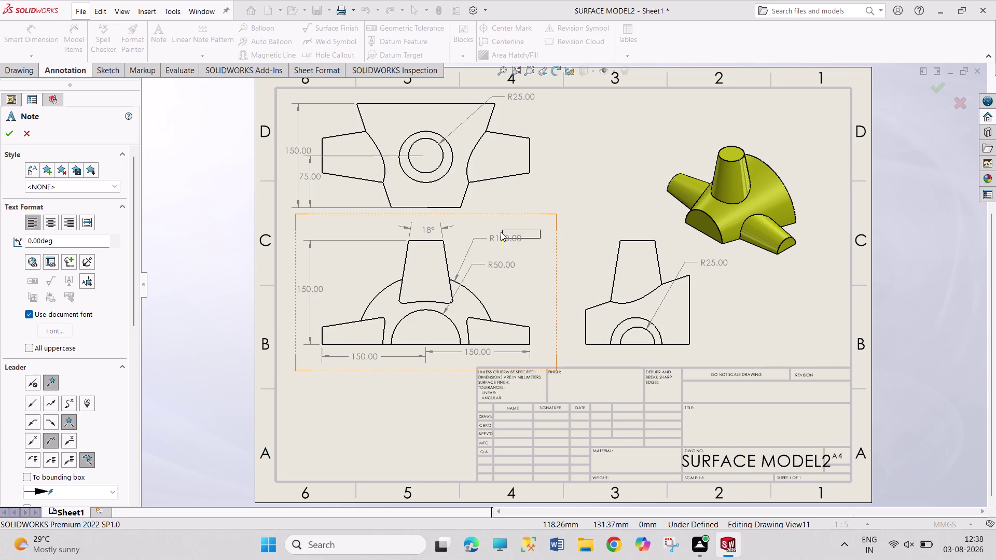
Add the labels TOP VIEW and FRONT VIEW beneath the top and front views.
click(493, 194)
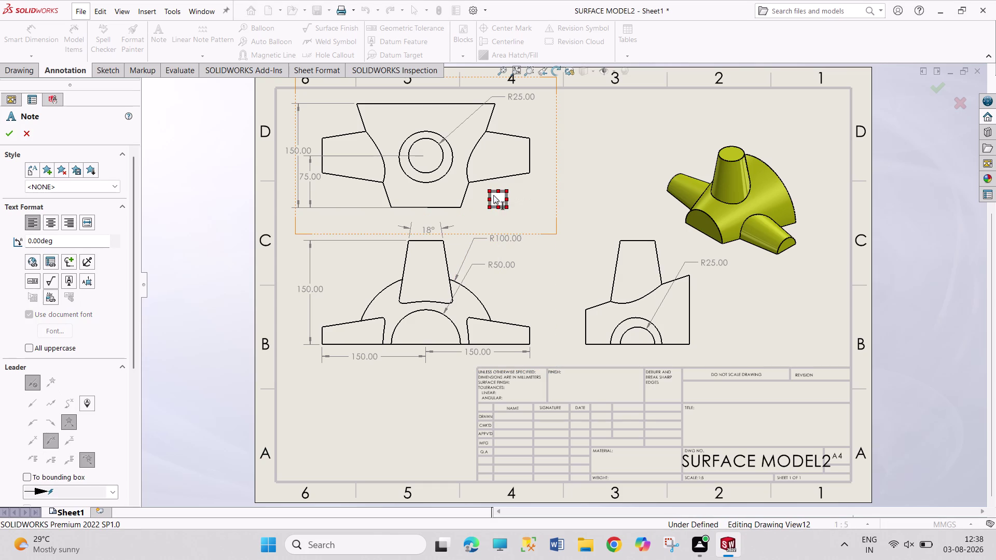
text(TOP V)
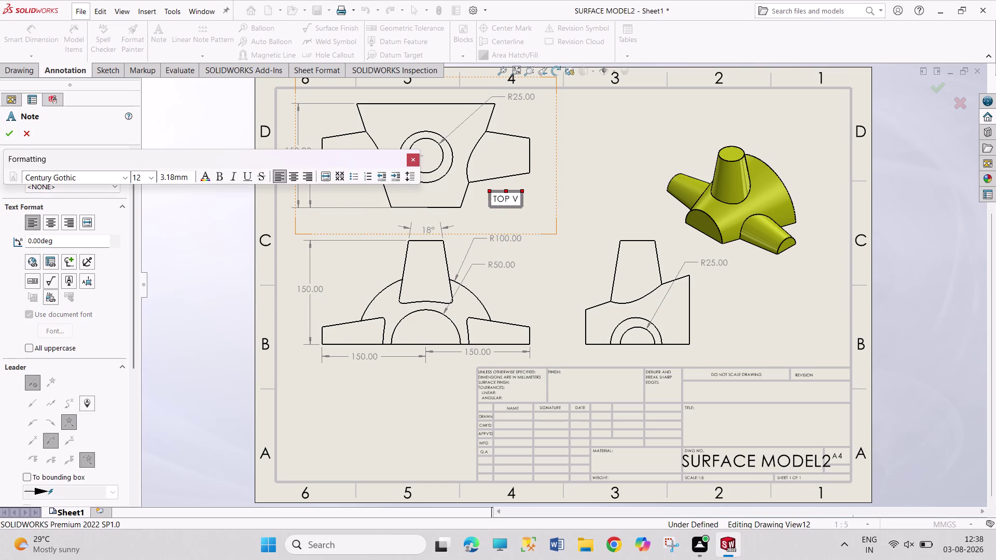
text(I)
text(EW)
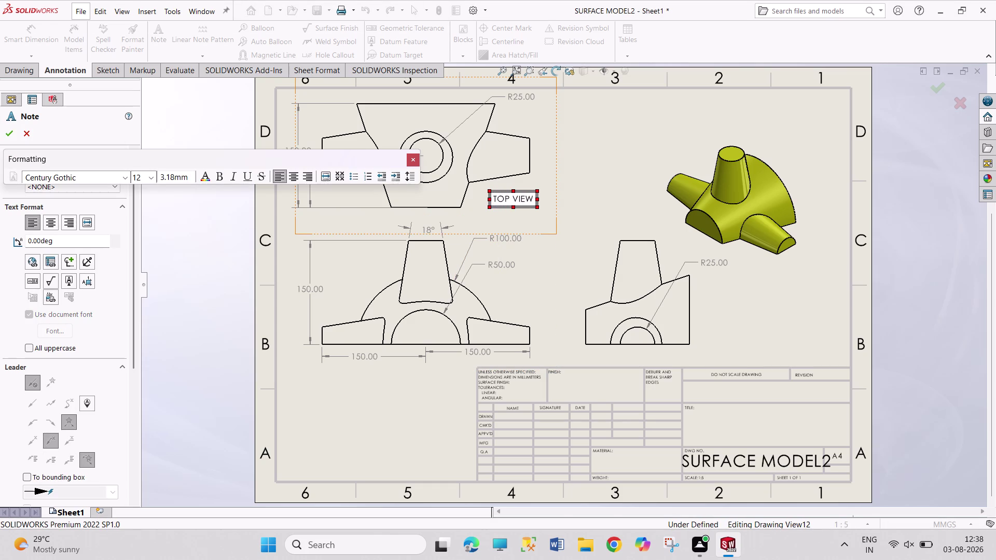
click(396, 383)
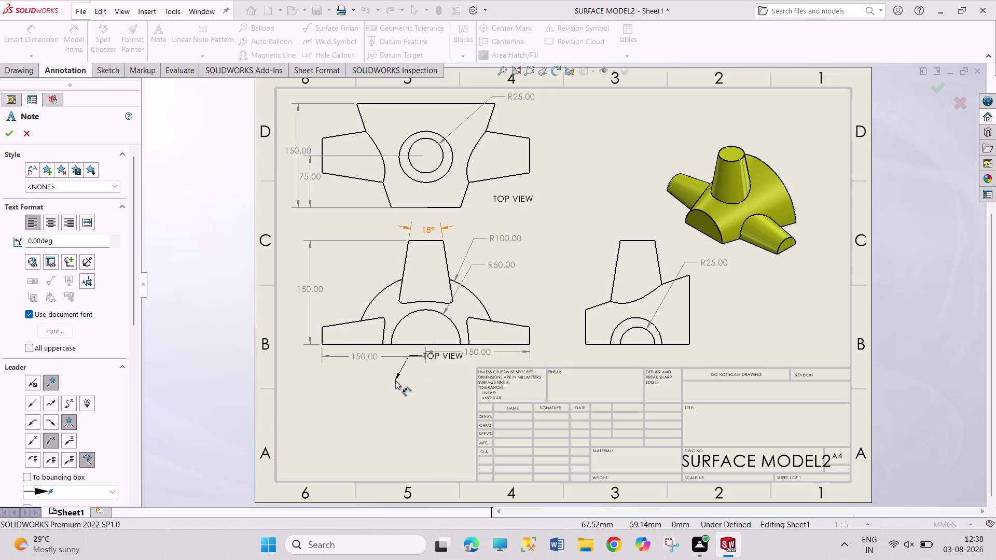
click(387, 385)
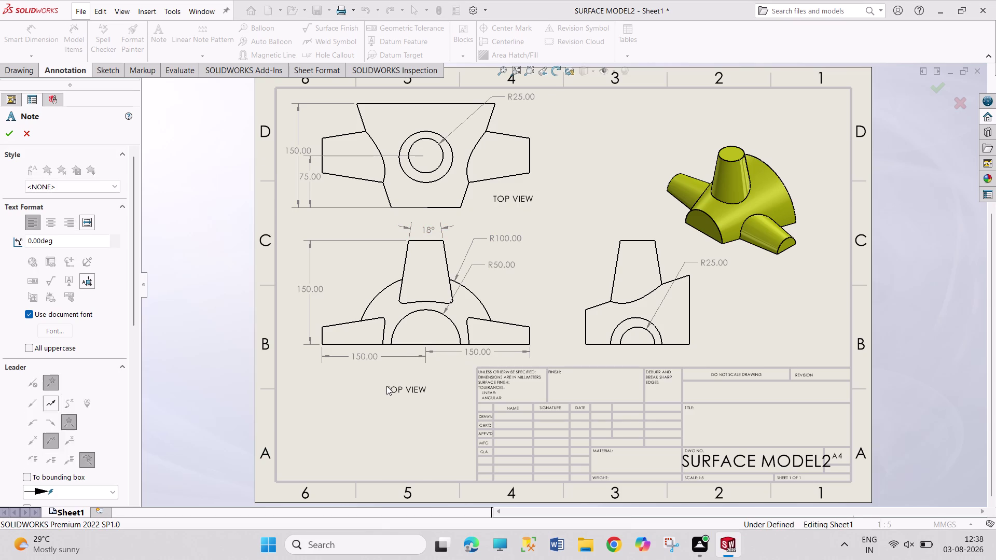
text(FRON)
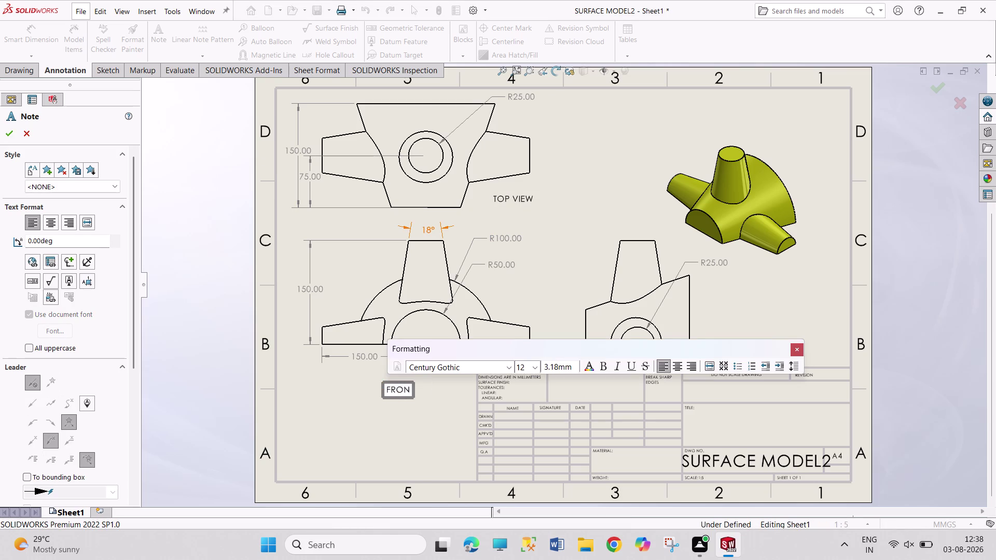
text(T VIEW)
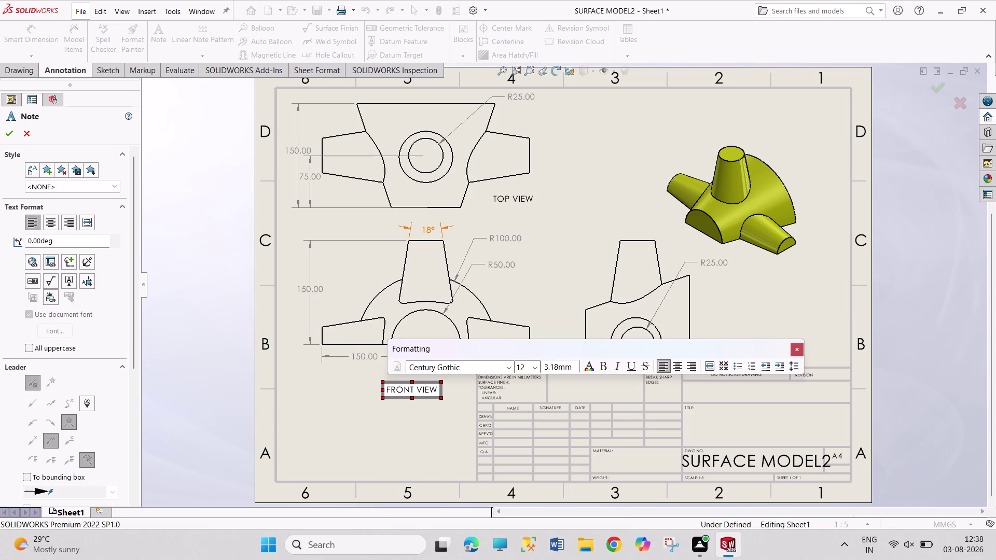
click(700, 325)
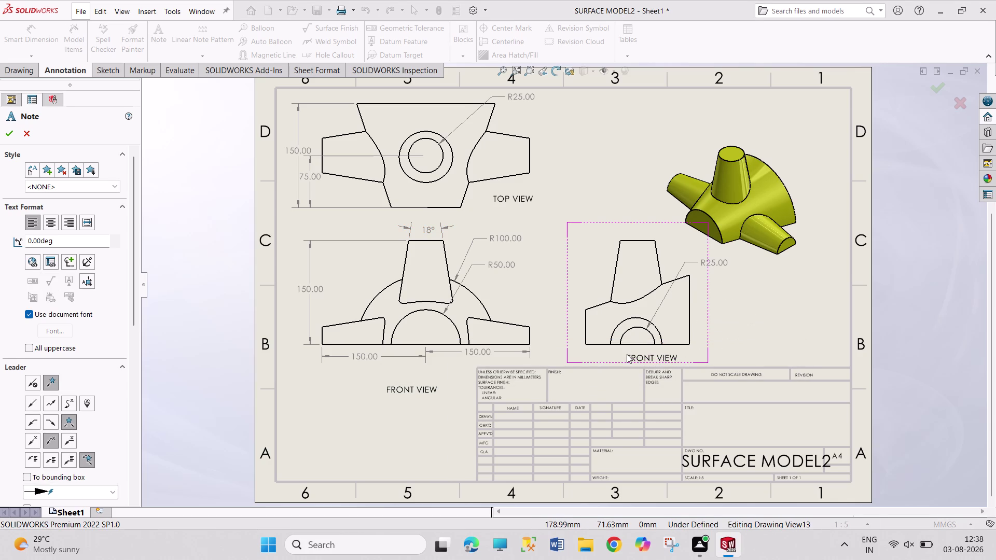
Add the labels SIDE VIEW and ISOMETRIC VIEW beneath their views, then exit notes.
click(626, 354)
text(SI)
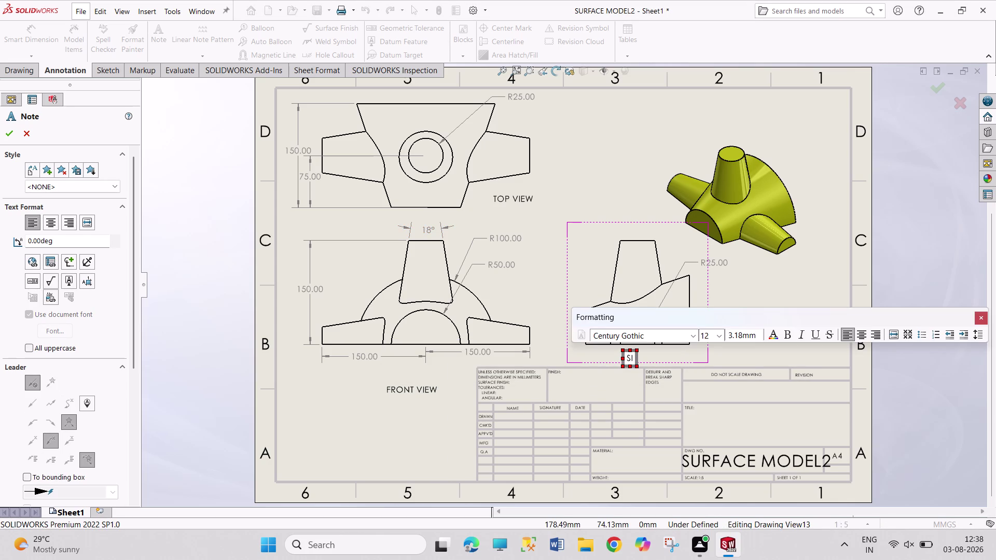
text(DE VIEW)
click(756, 268)
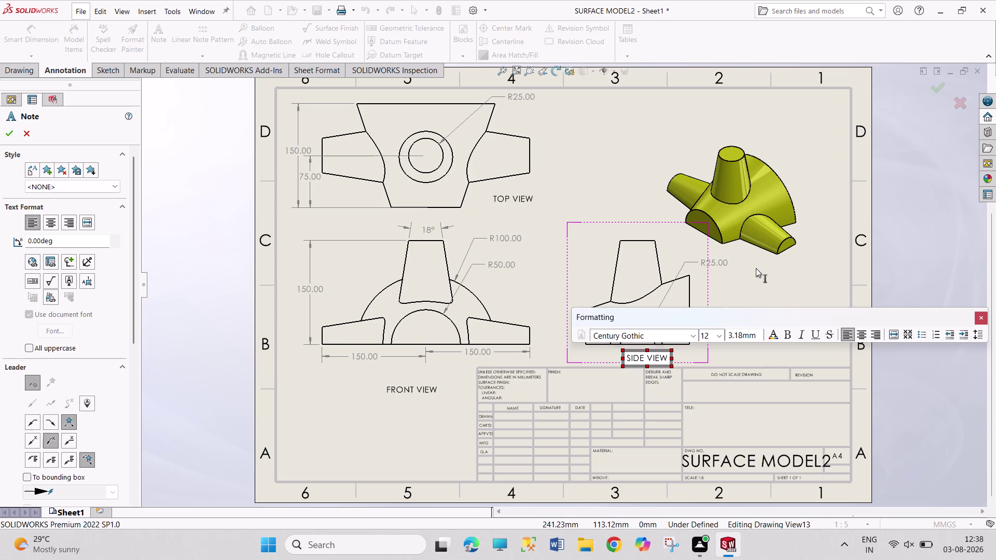
click(754, 271)
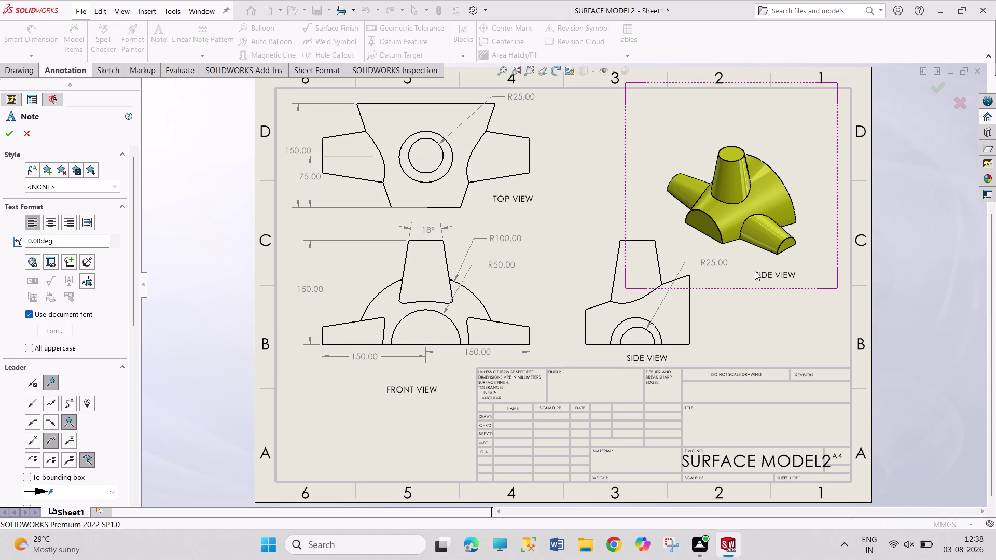
text(ISOME)
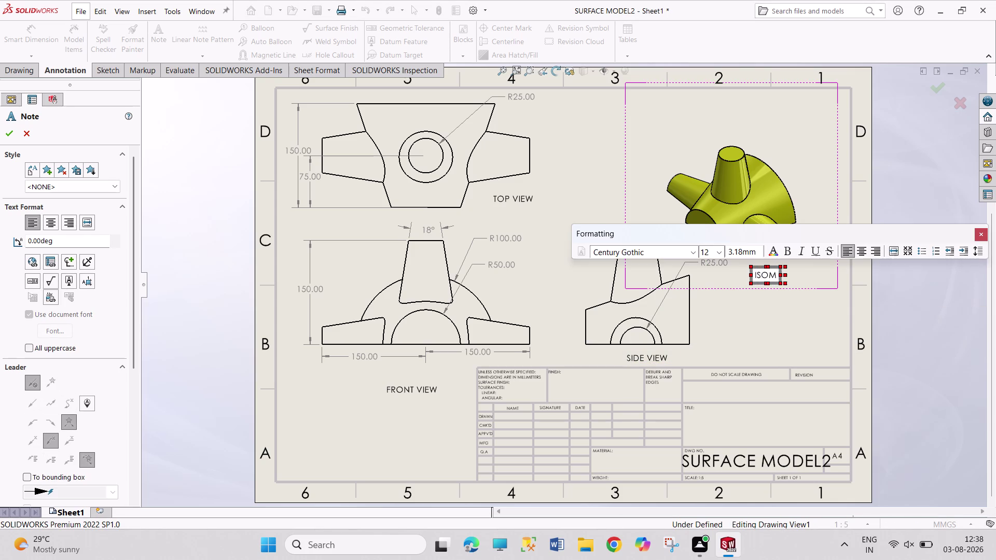
text(TRIC VI)
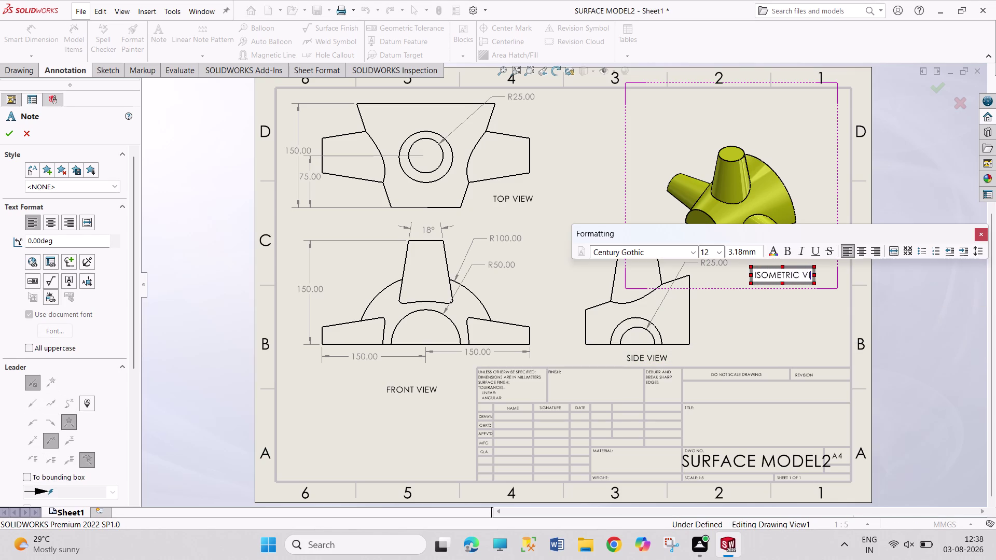
text(EW)
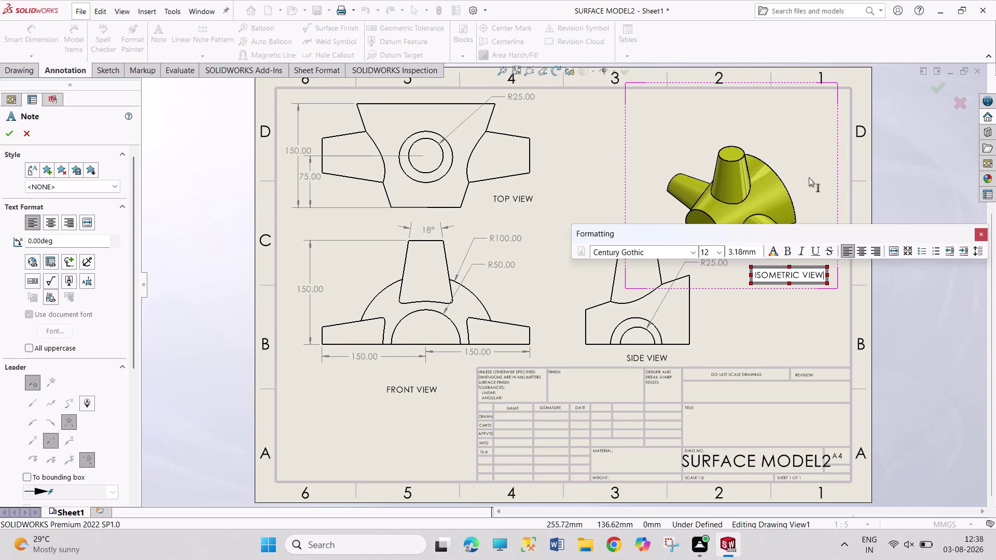
key(Escape)
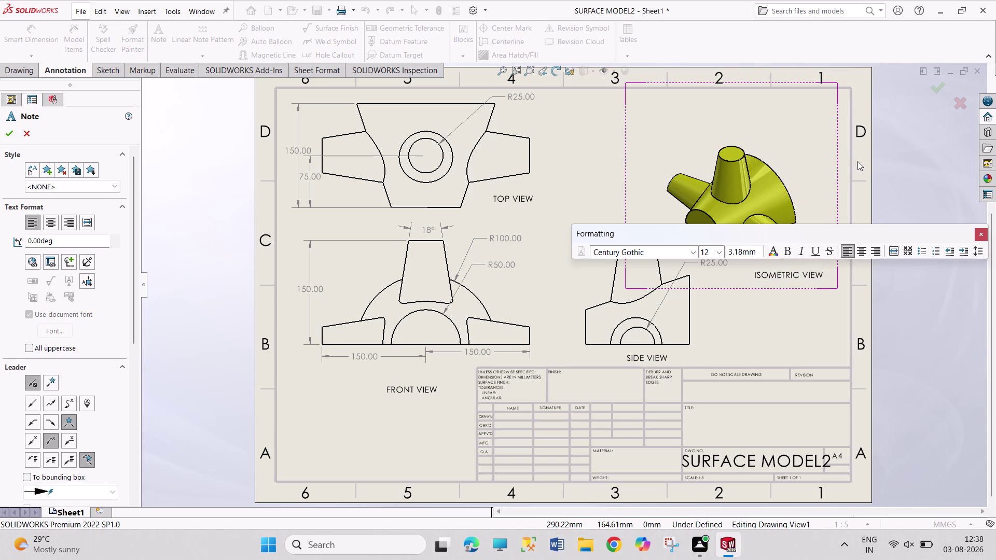
key(Escape)
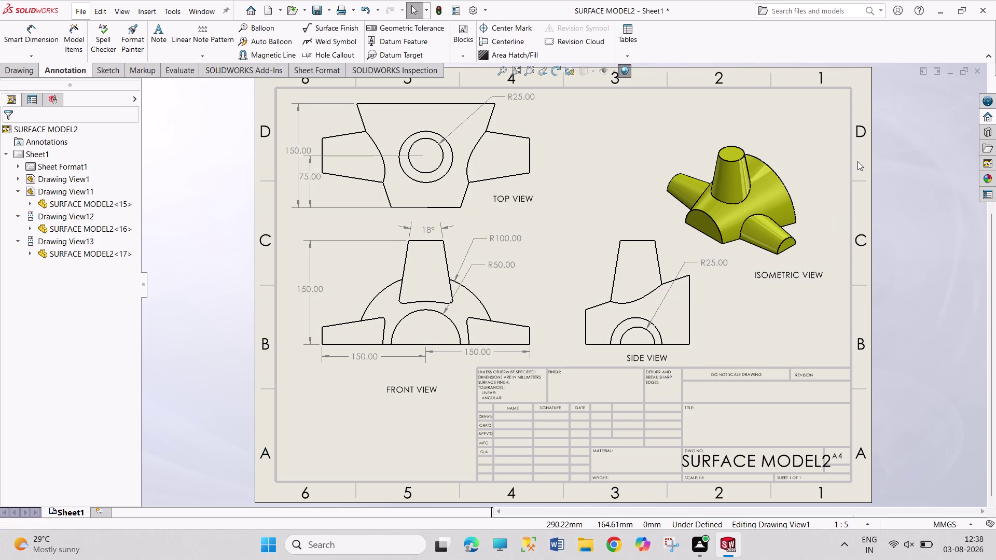
Edit the title-block drawing-number note and set its font size to 16.
right_click(44, 154)
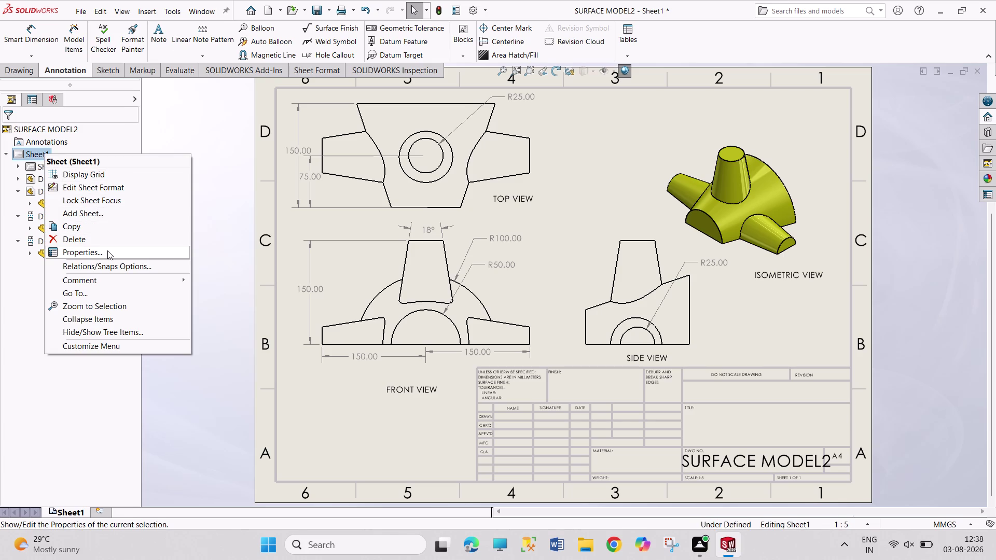
click(124, 186)
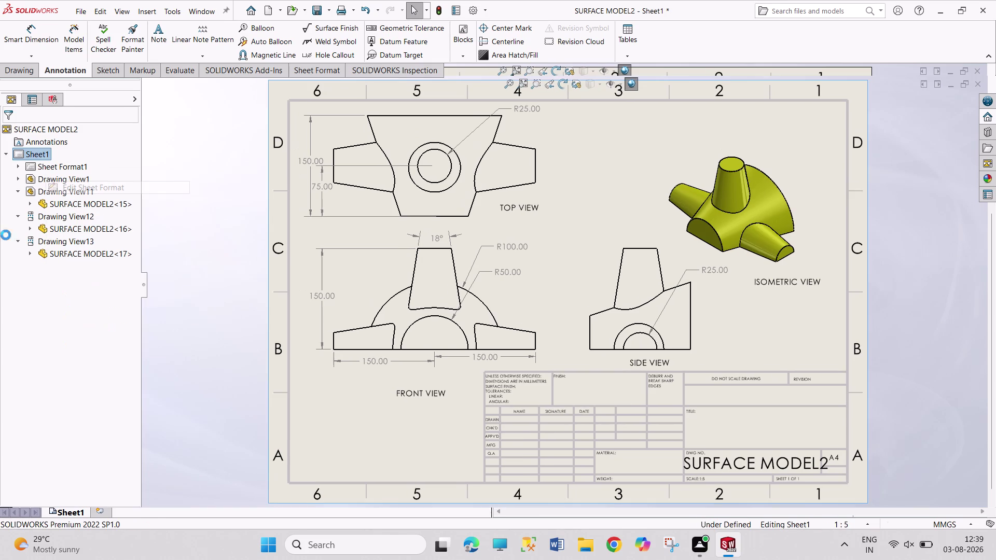
double_click(768, 456)
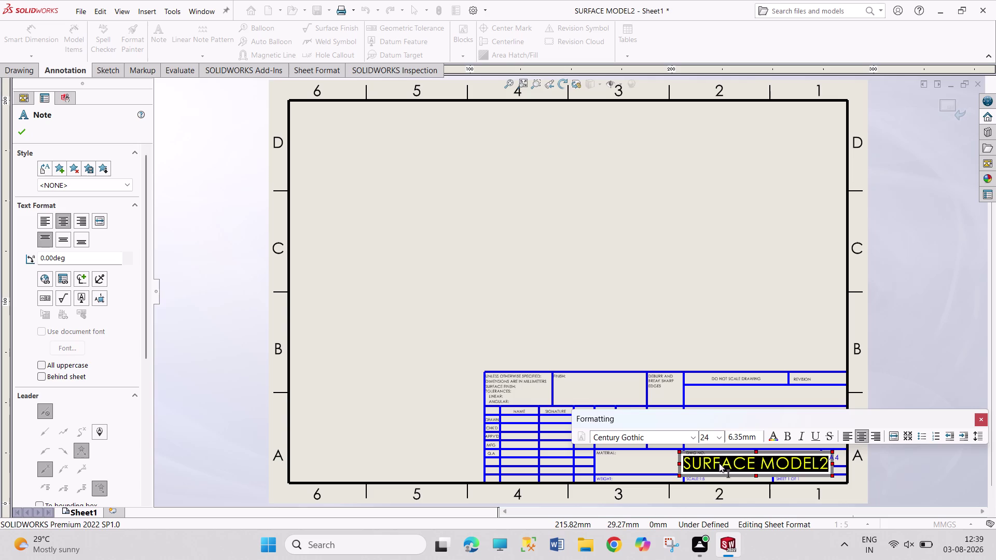
click(720, 436)
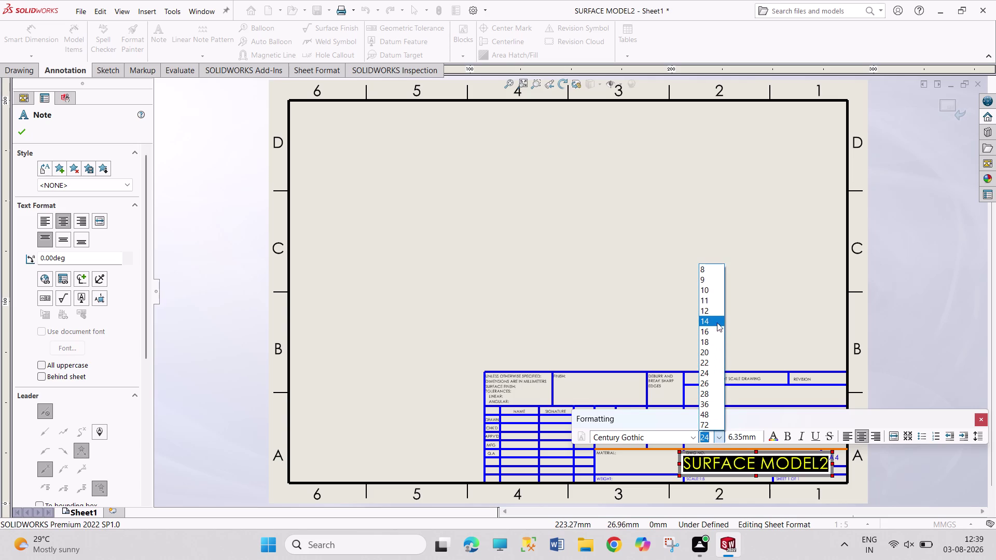
click(716, 321)
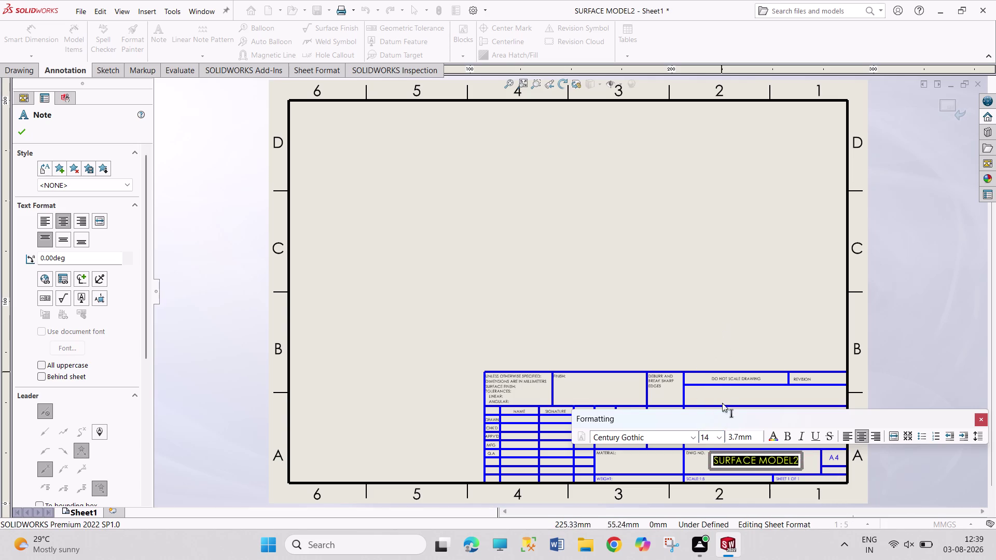
click(718, 437)
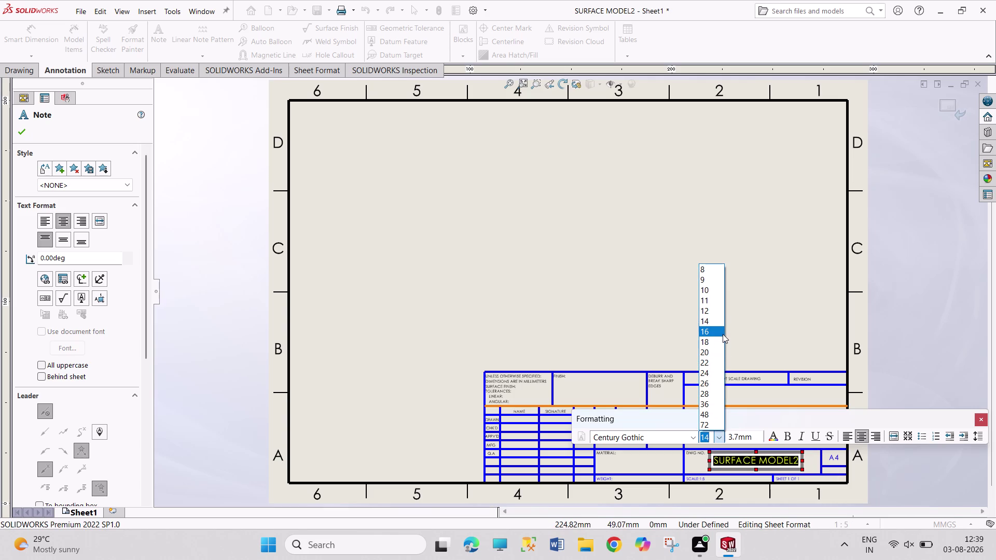
click(722, 332)
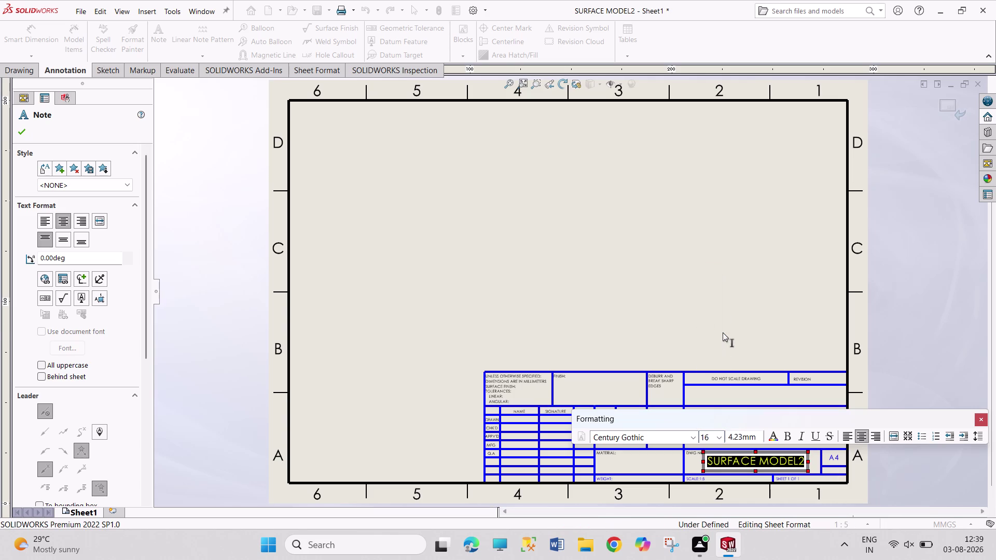
click(901, 331)
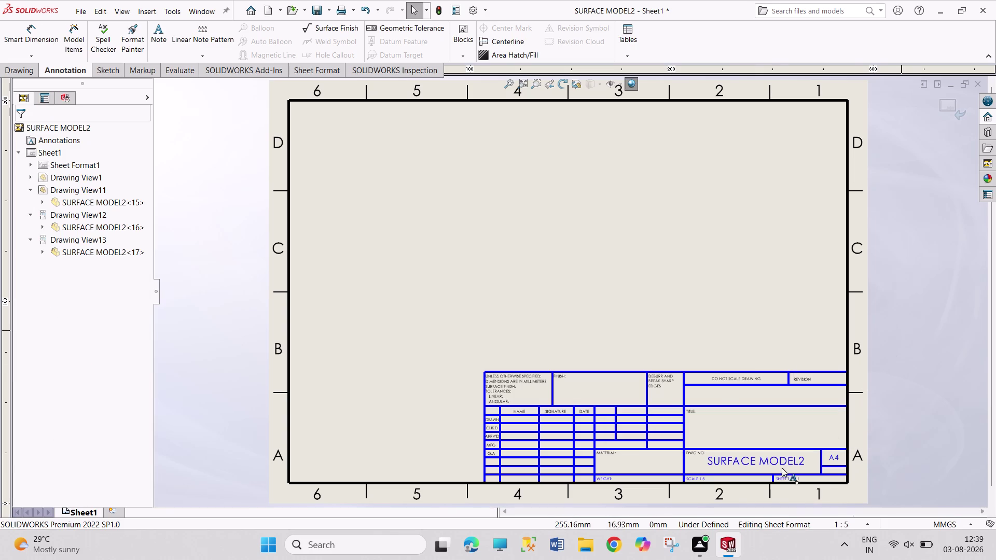
Reopen the drawing-number note and place the cursor within its text.
double_click(783, 460)
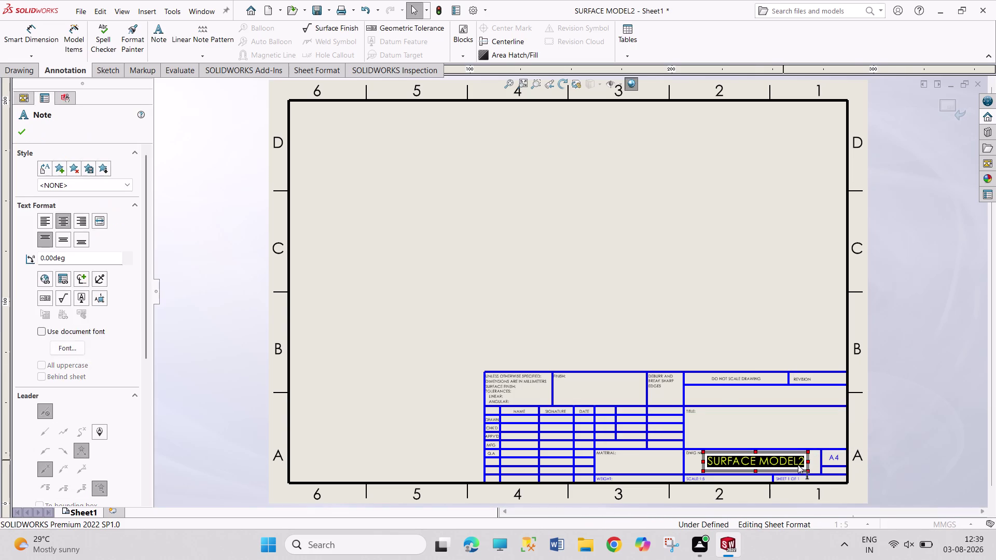
click(797, 460)
click(798, 460)
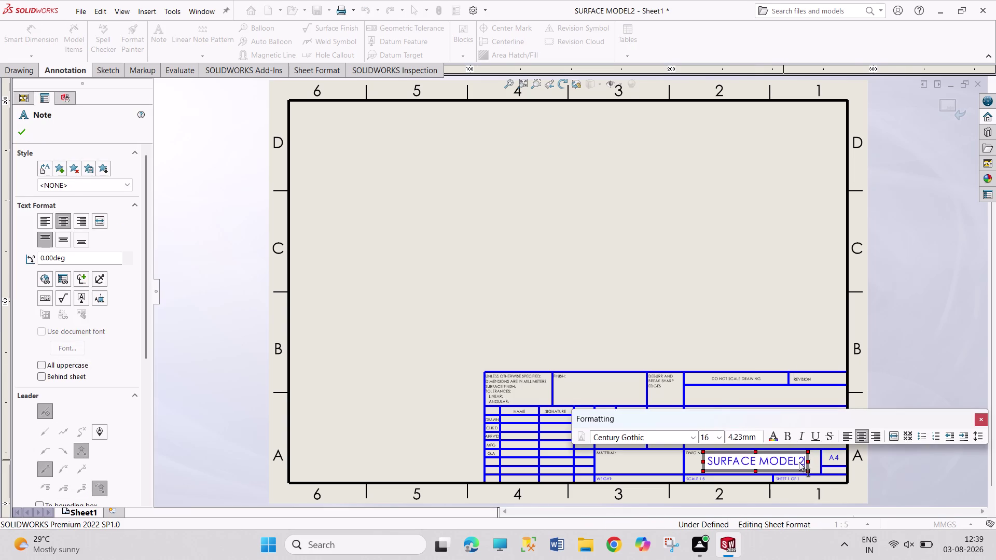
double_click(798, 460)
double_click(797, 460)
click(797, 460)
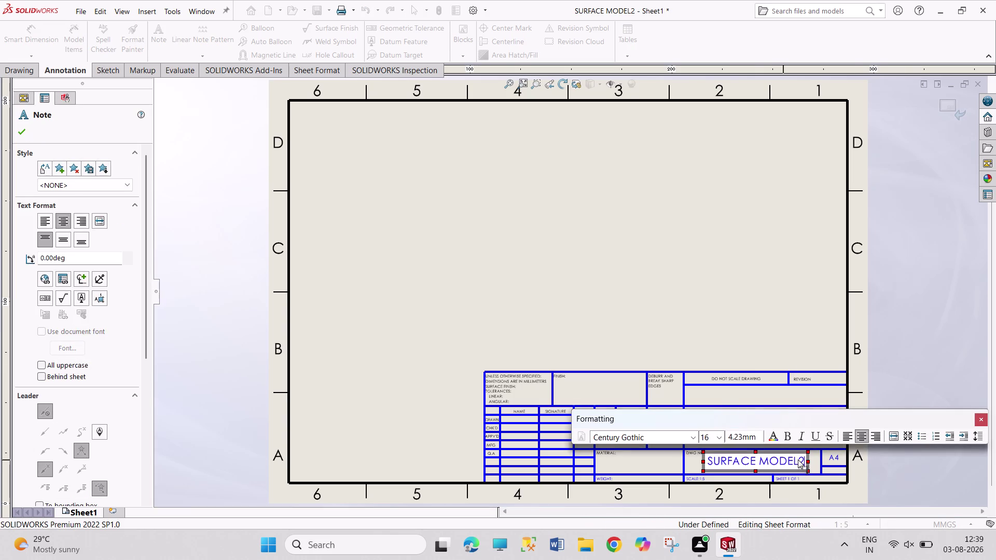
key(Left)
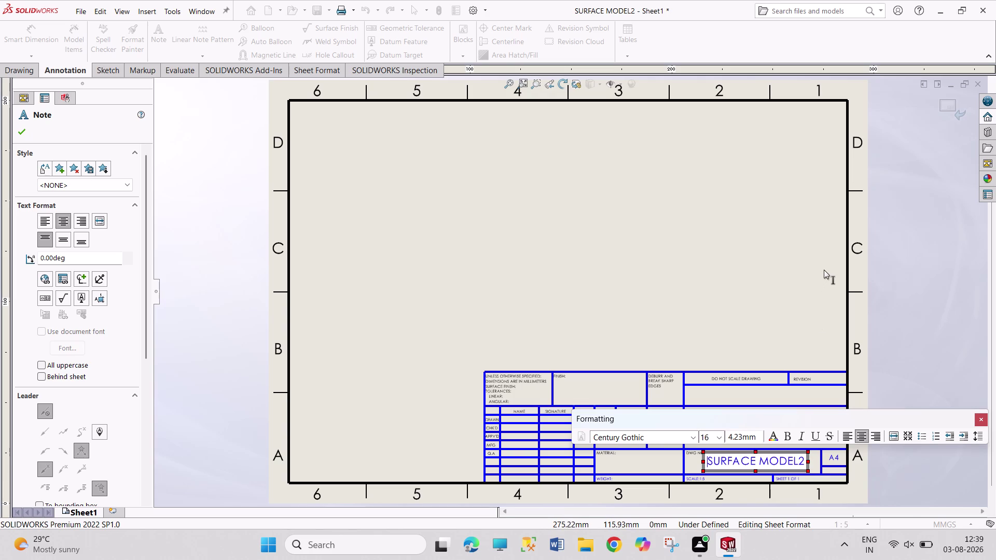
Move through the SURFACE MODEL2 note text and reselect it for editing.
key(Right)
key(Right)
key(Right)
key(Right)
key(Right)
key(Right)
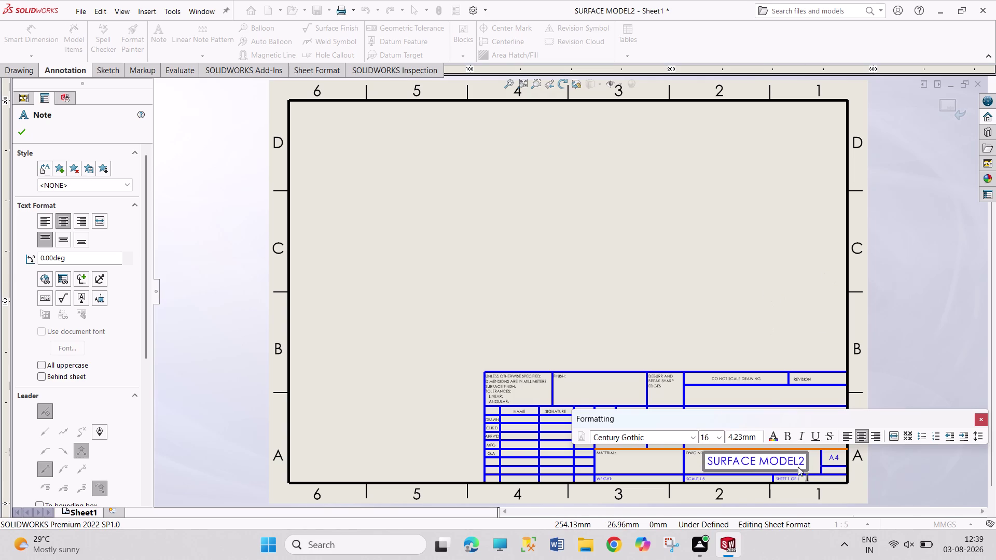
double_click(796, 461)
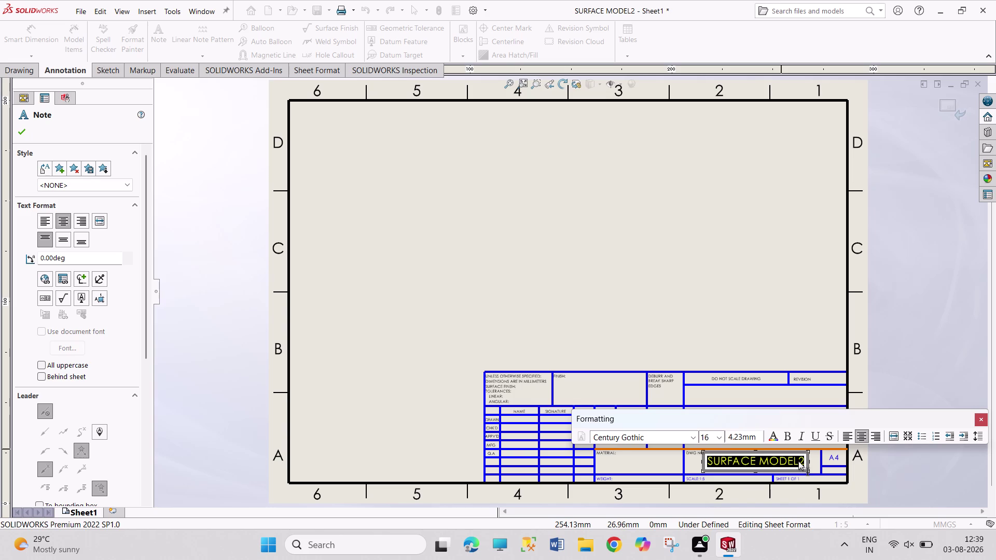
click(798, 460)
click(797, 461)
scroll(down, 3)
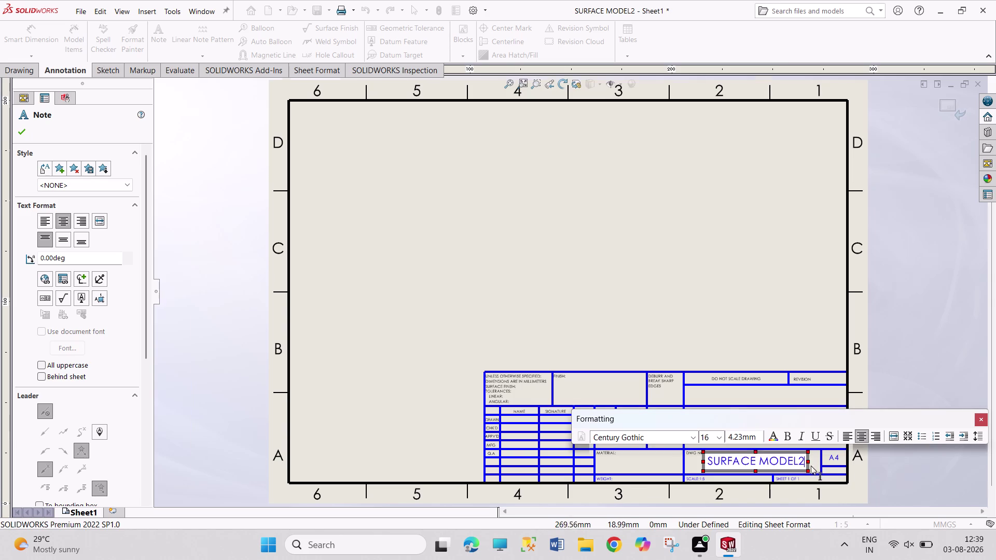
scroll(down, 3)
scroll(down, 3)
scroll(down, 3)
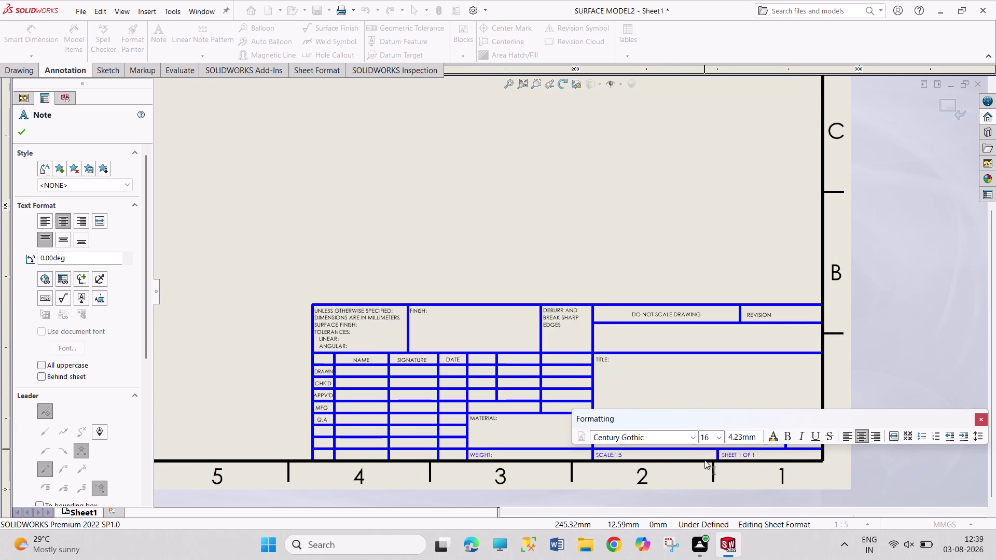
scroll(up, 3)
scroll(down, 3)
Reselect the drawing-number text and position the cursor at its end.
double_click(687, 376)
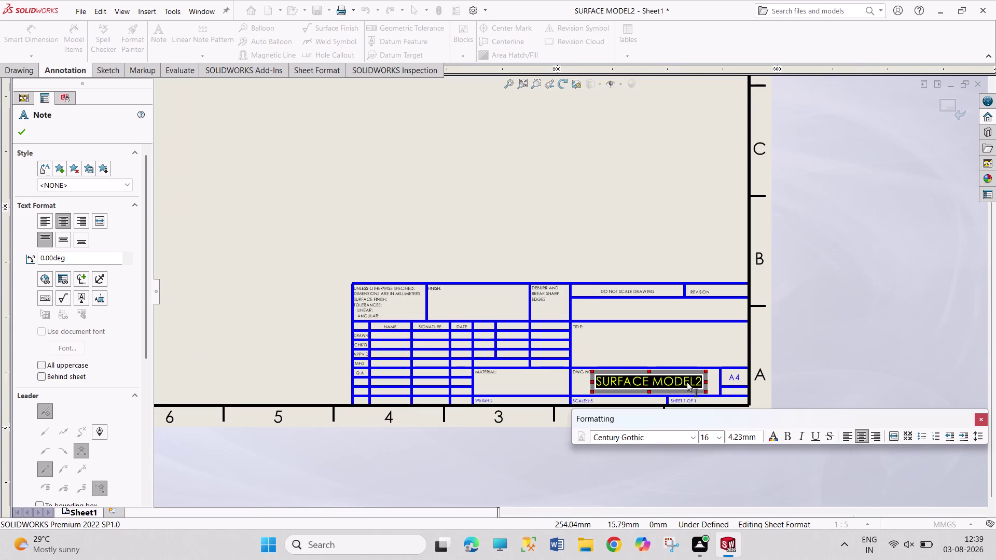
key(Left)
key(Left)
key(Left)
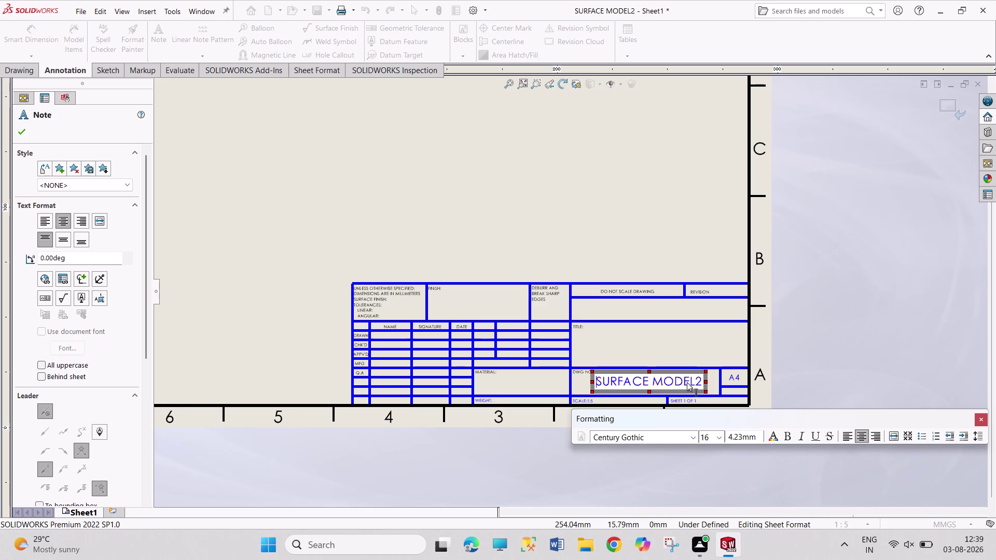
key(Left)
key(Right)
key(Right)
key(Right)
key(Right)
key(Left)
key(Right)
key(s)
key(BackSpace)
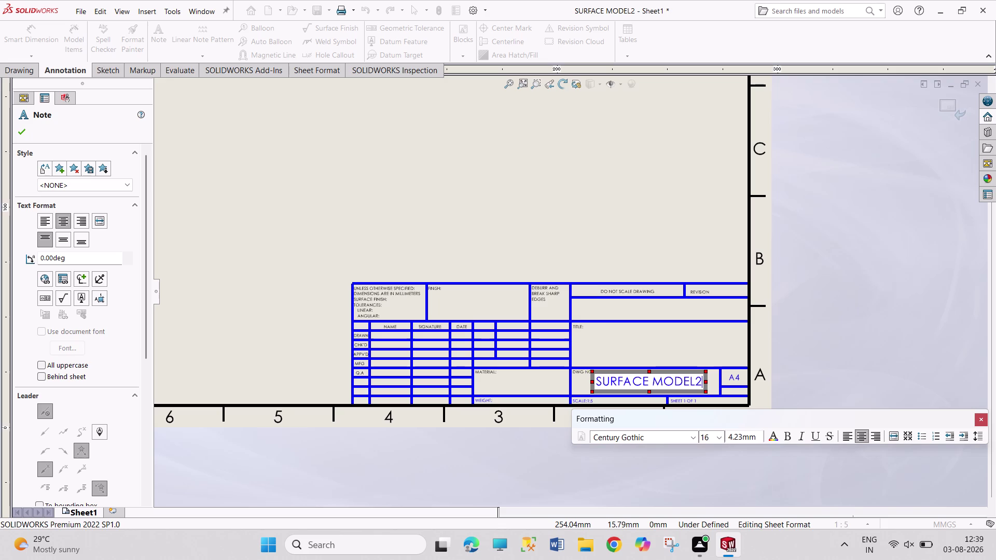
Replace the drawing-number text with SURFACE MODEL SHEET.
key(BackSpace)
text(SUR)
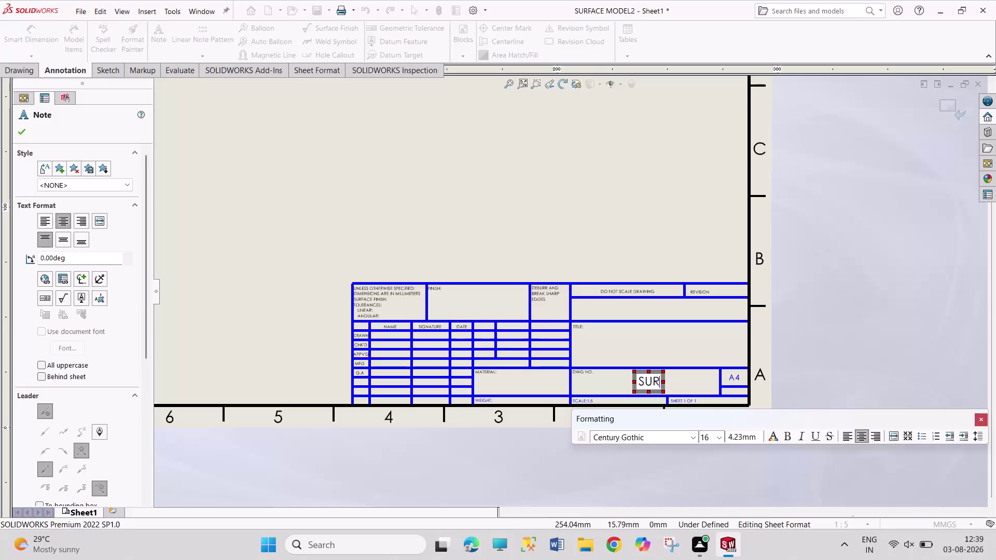
text(FACE)
key(space)
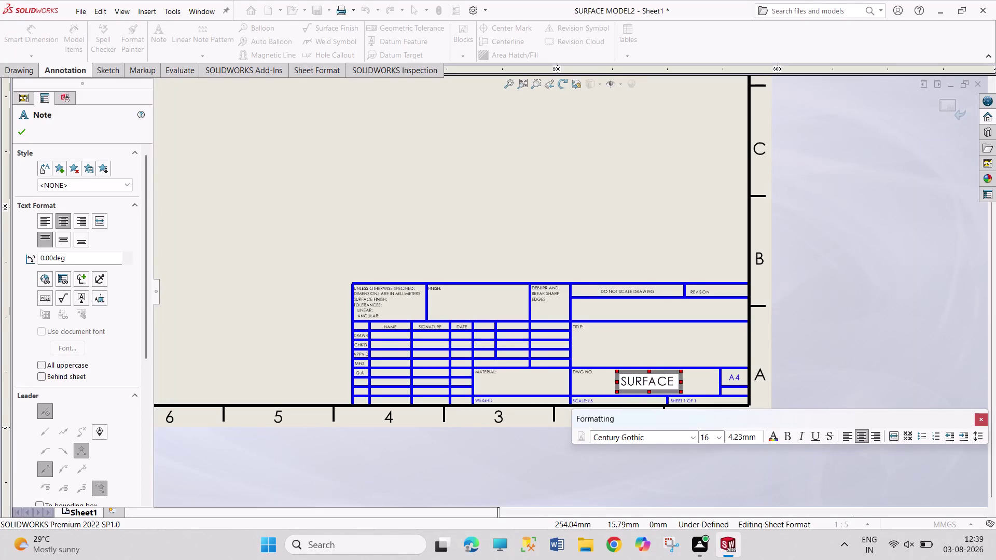
text(MODEL S)
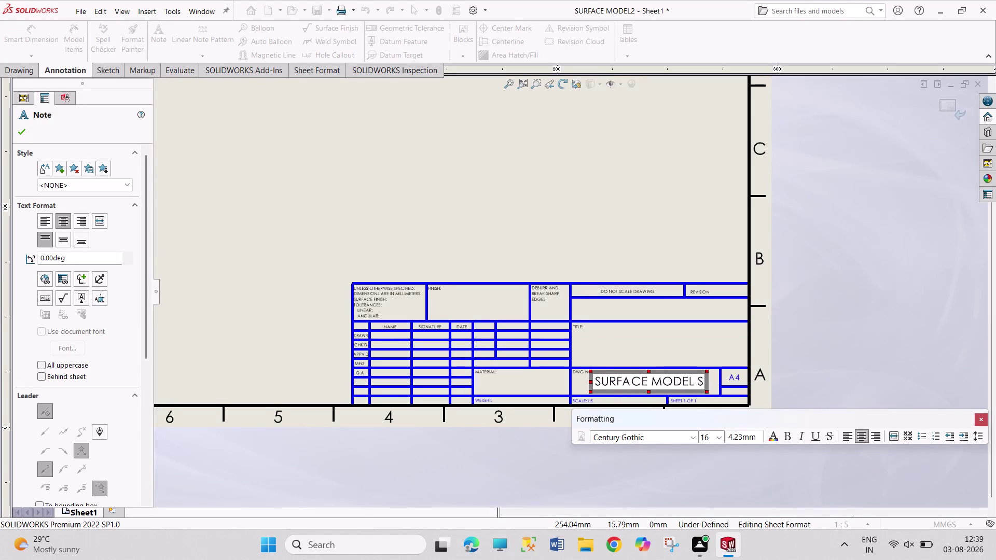
text(HEET)
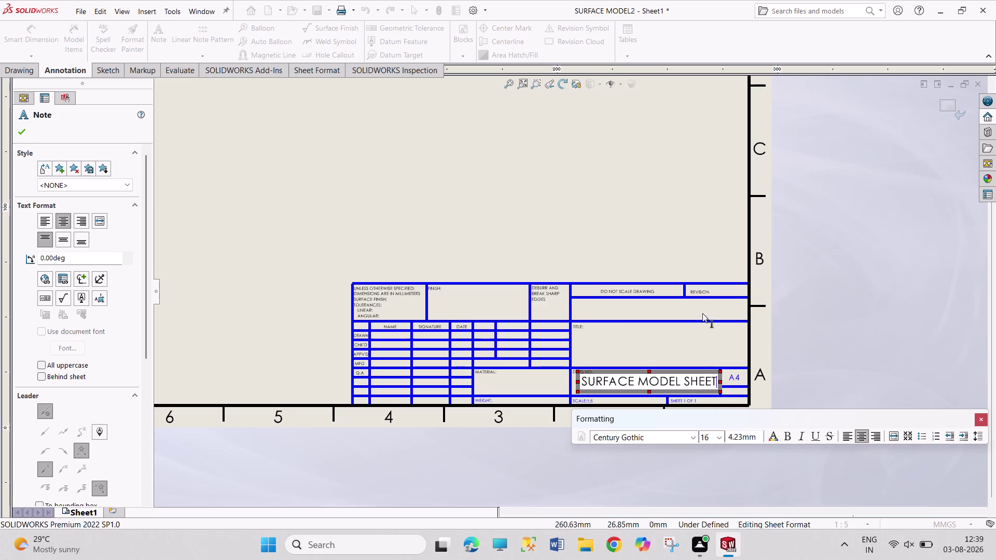
click(724, 229)
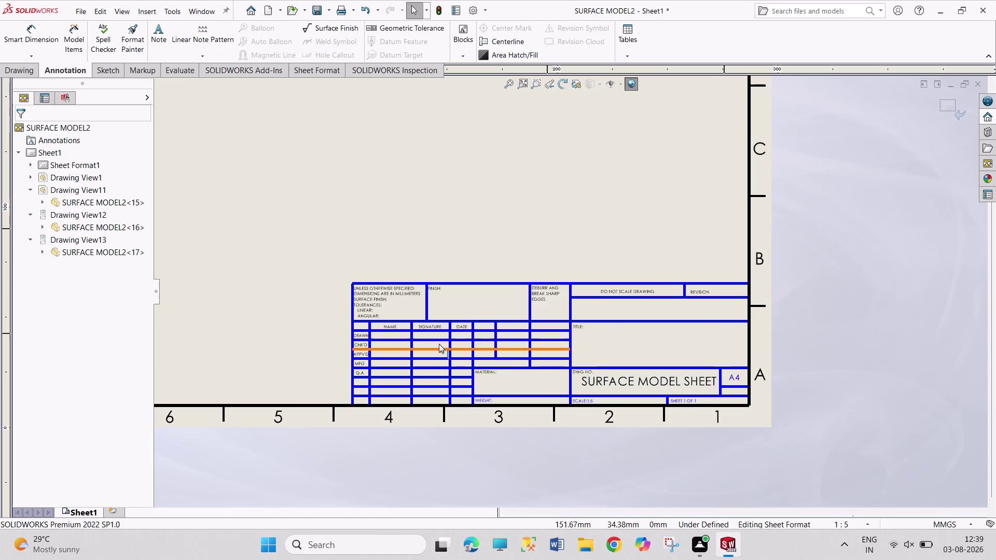
double_click(627, 341)
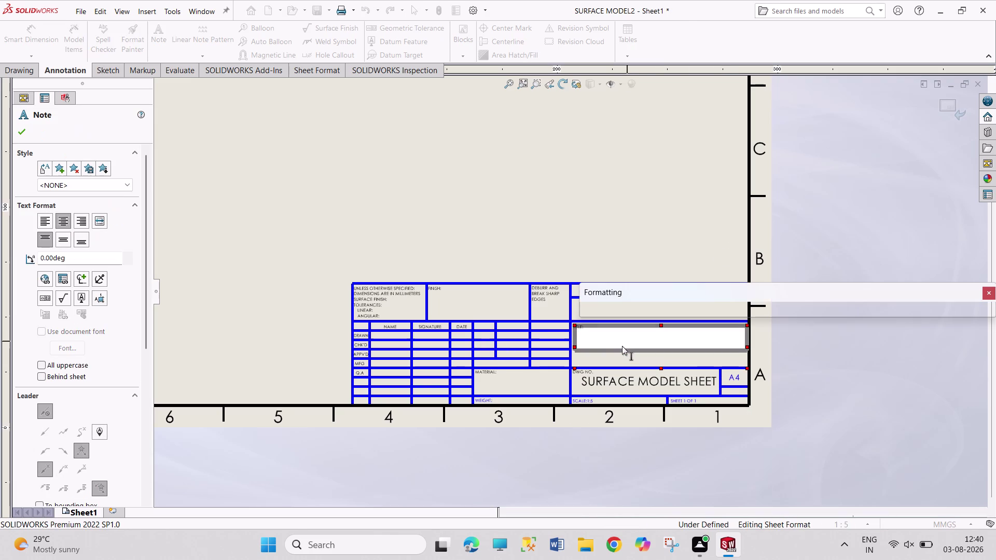
Enter SURFACE as the title in the title block.
text(SURFA)
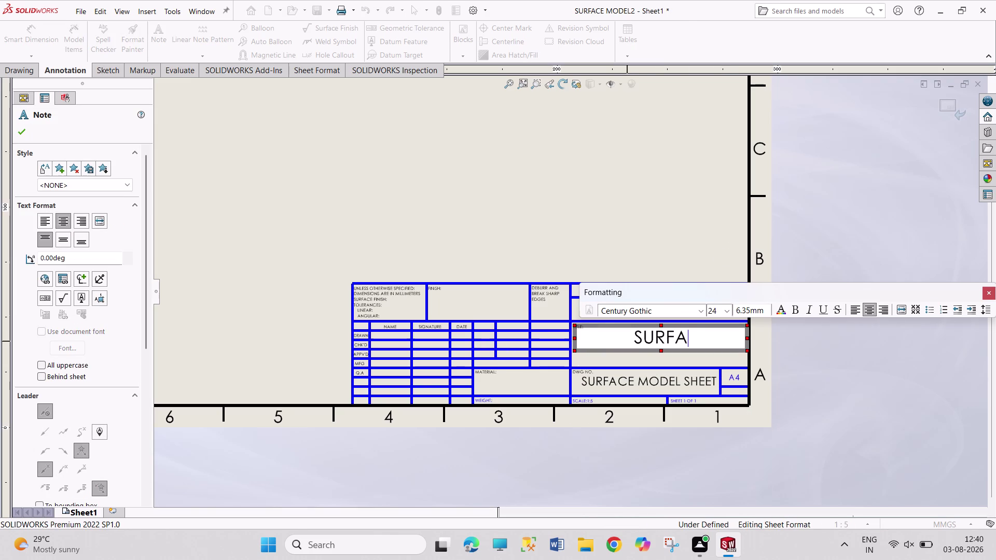
text(CE)
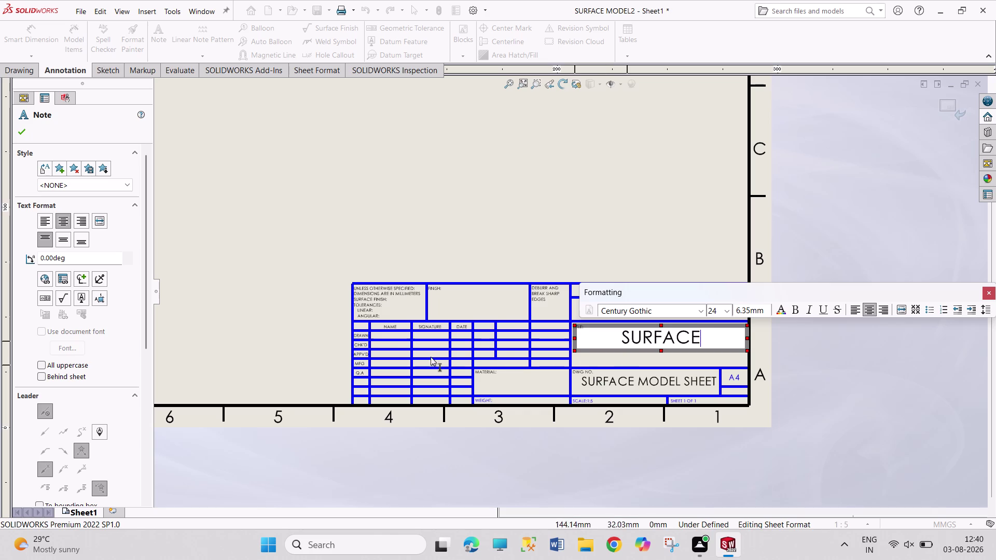
scroll(down, 3)
double_click(427, 319)
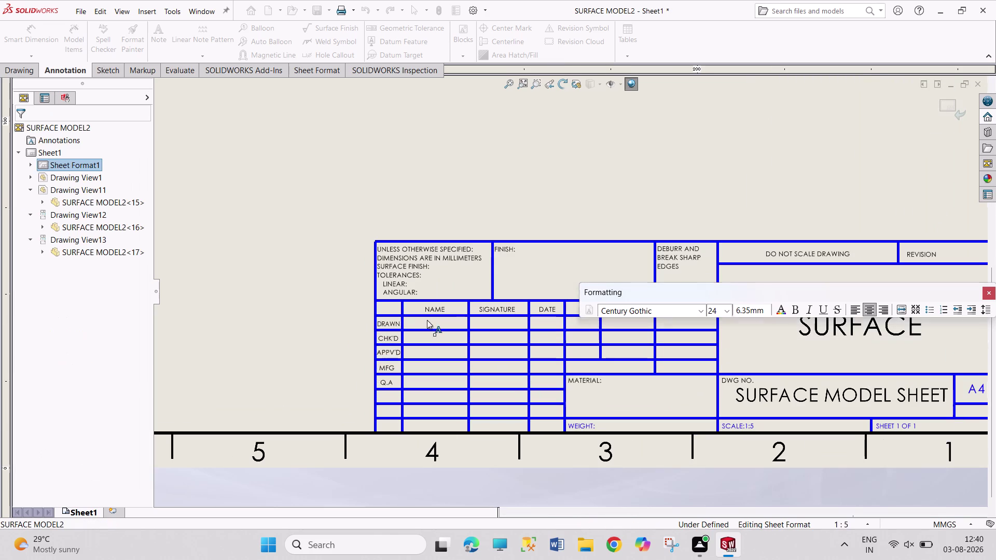
Enter the name PRAVEEN in the DRAWN row of the title block.
double_click(431, 322)
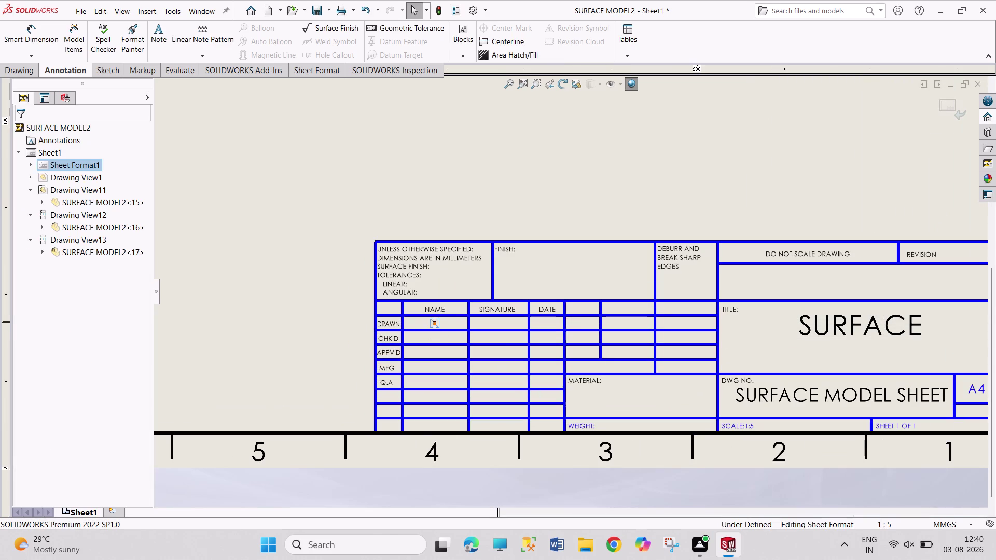
key(p)
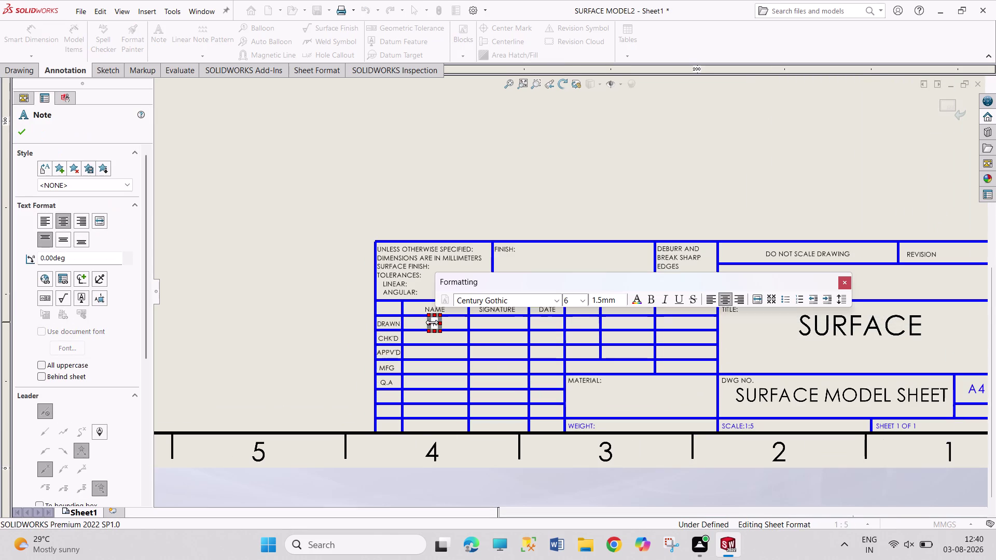
text(RAVEEN)
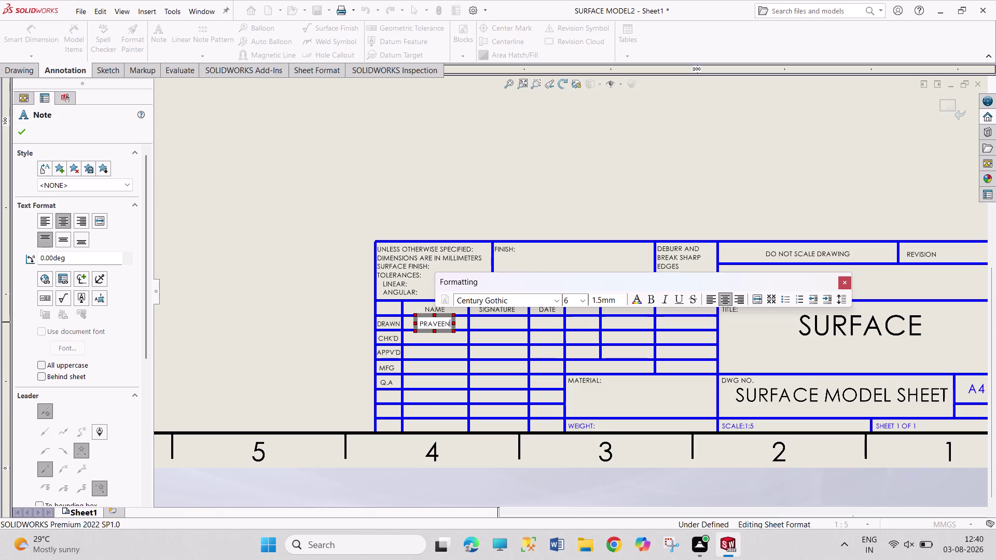
click(527, 143)
Switch Sheet1 from sheet-format editing back to editing the drawing sheet.
scroll(up, 3)
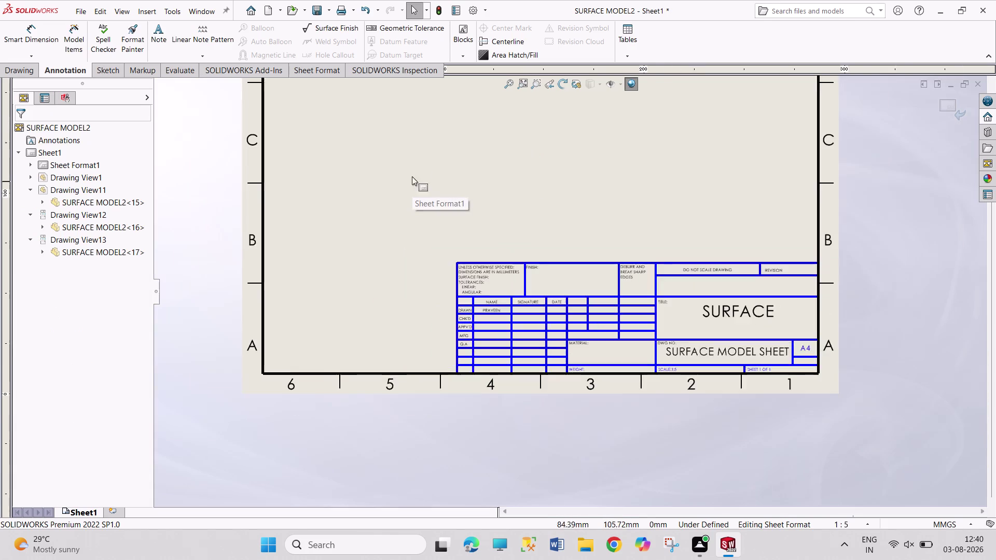
scroll(up, 3)
scroll(up, 3)
scroll(down, 3)
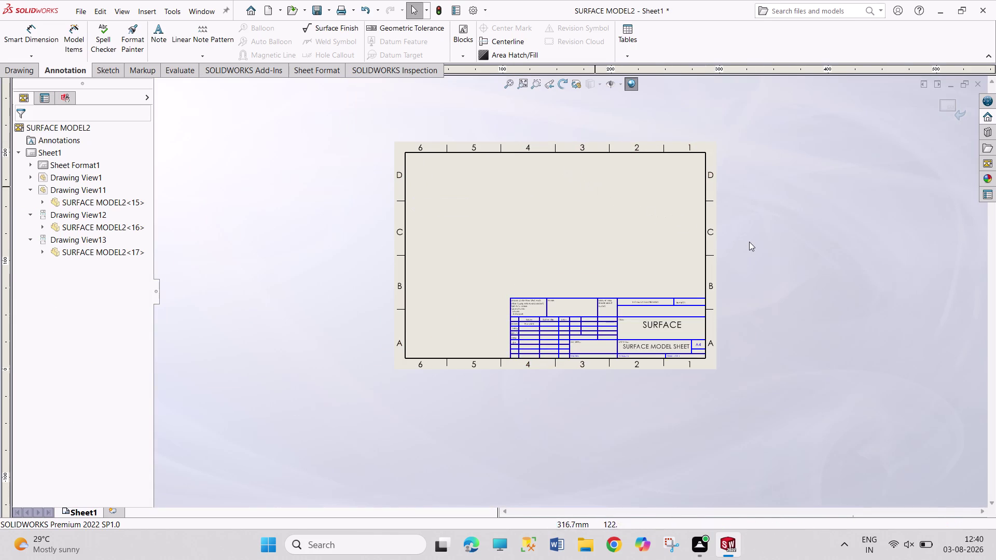
scroll(down, 3)
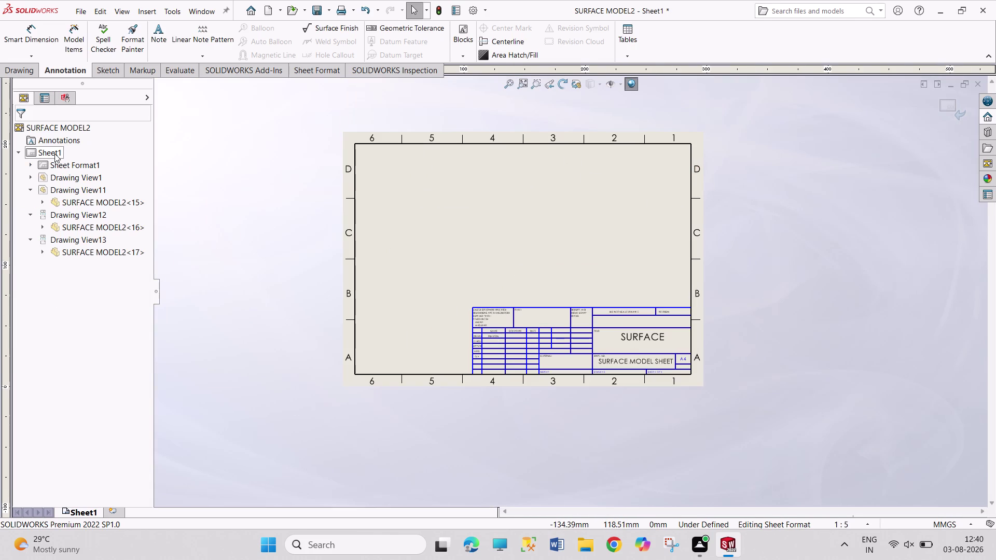
right_click(54, 154)
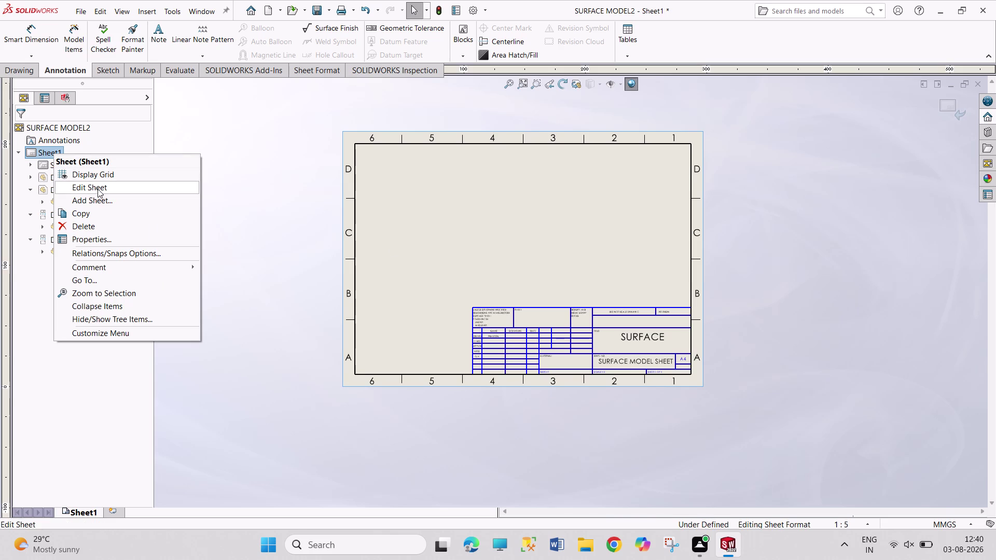
click(113, 186)
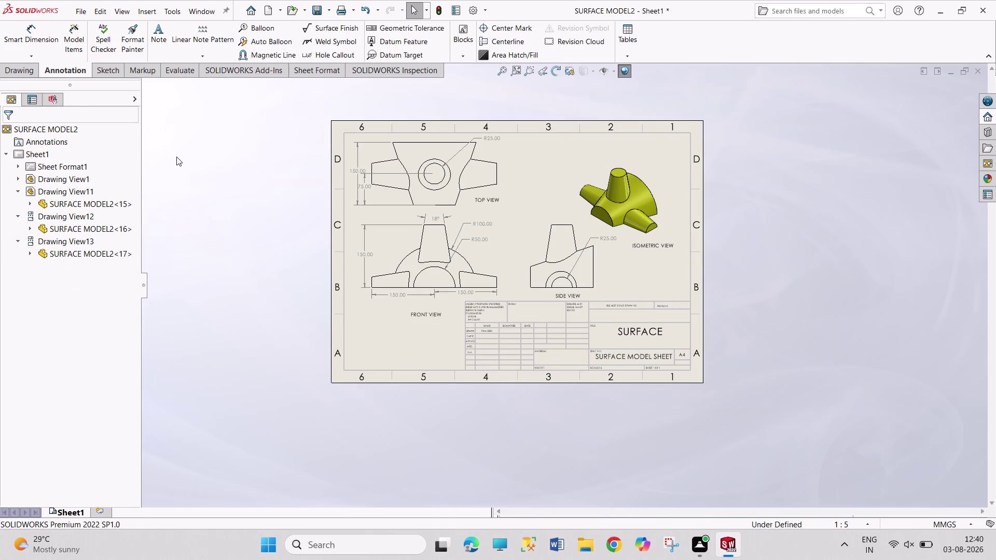
key(ctrl+p)
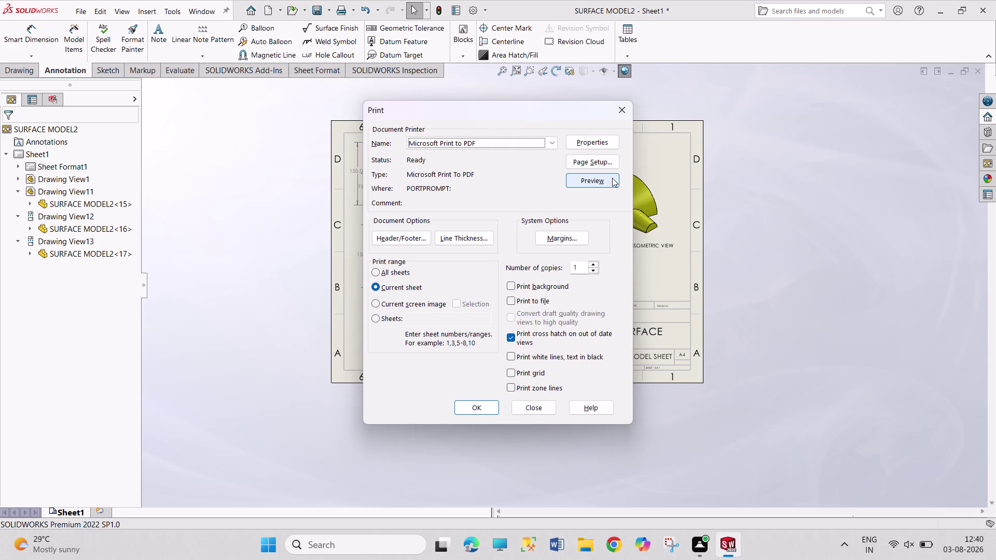
Choose A4 paper size in Page Setup for the PDF printer.
click(607, 166)
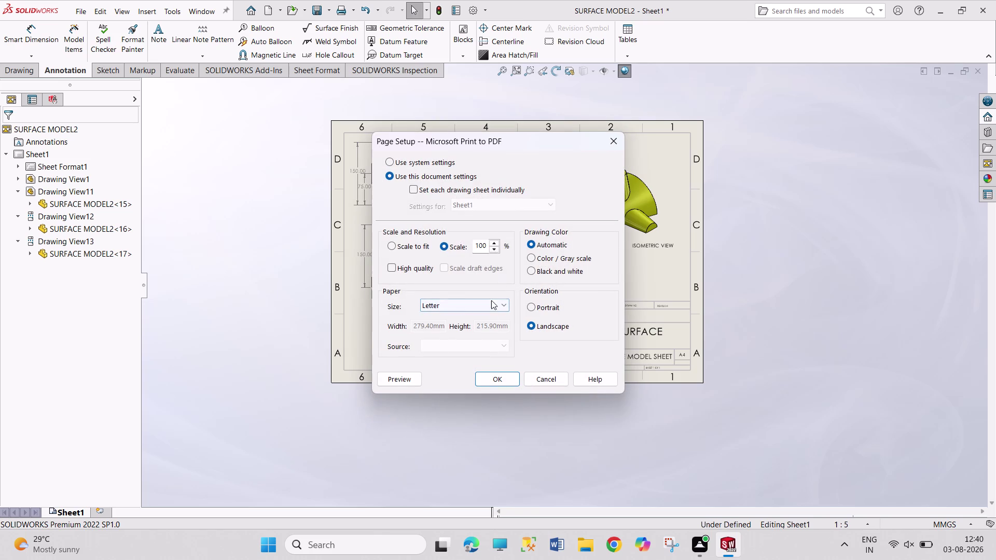
click(492, 306)
scroll(down, 3)
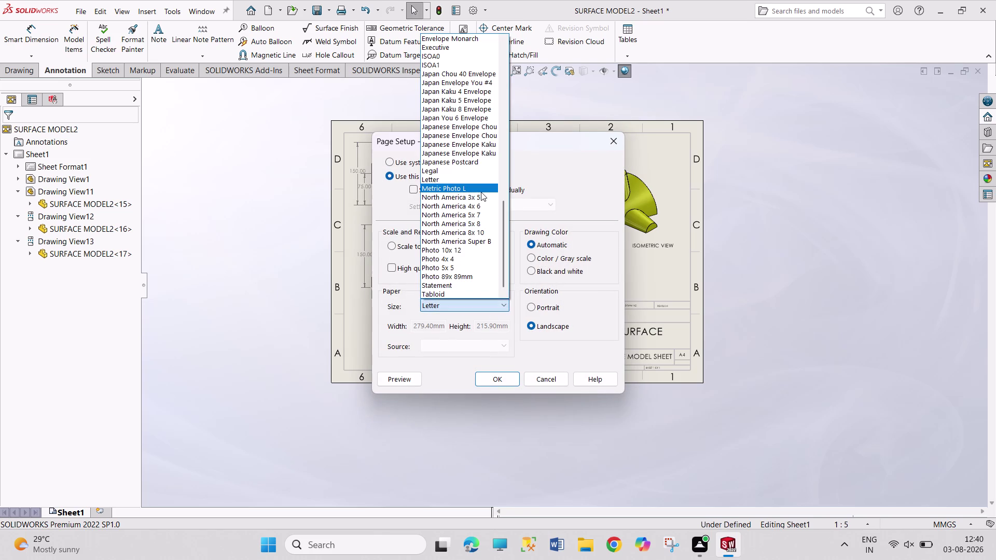
scroll(down, 3)
scroll(up, 3)
scroll(up, 3)
scroll(up, 3)
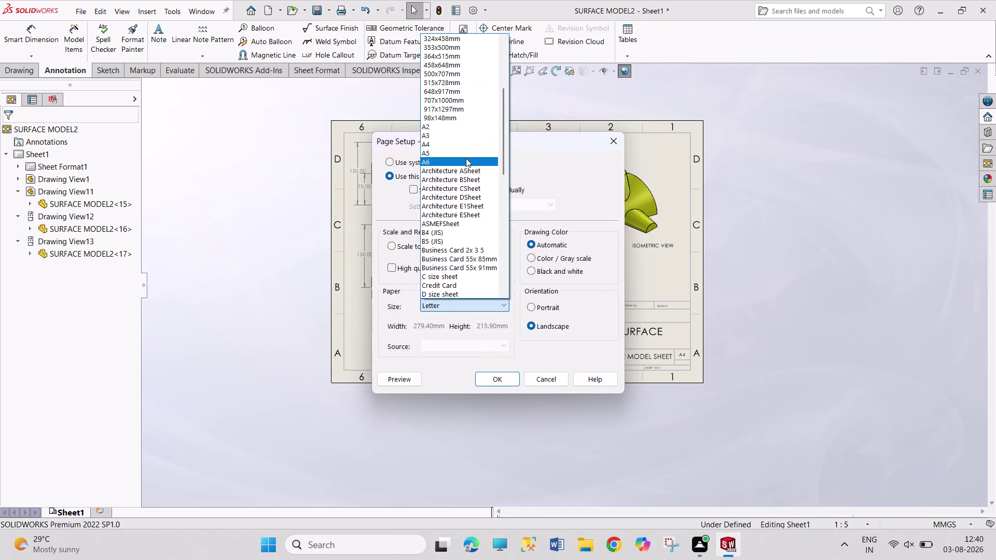
click(464, 146)
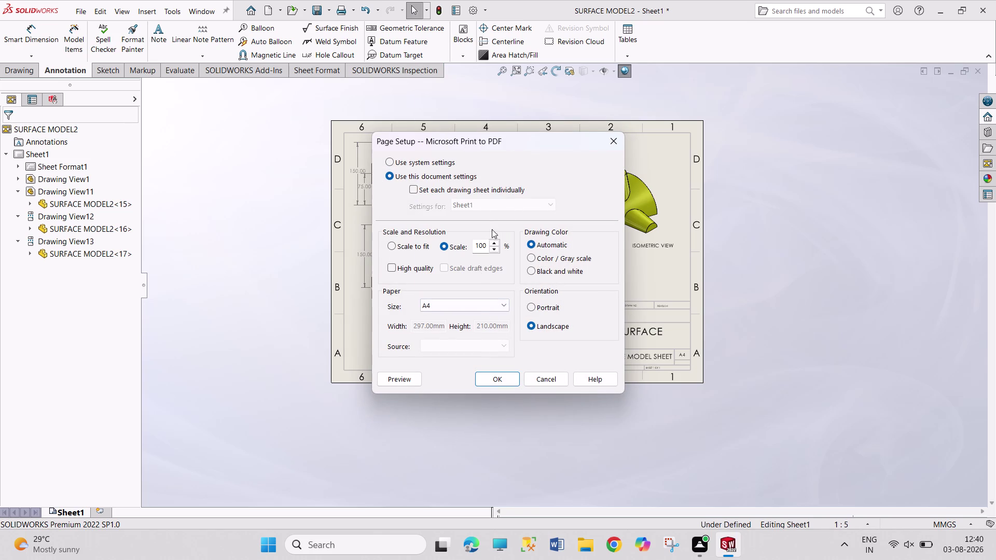
Confirm the A4 page setup and print all sheets to PDF.
click(480, 308)
scroll(up, 3)
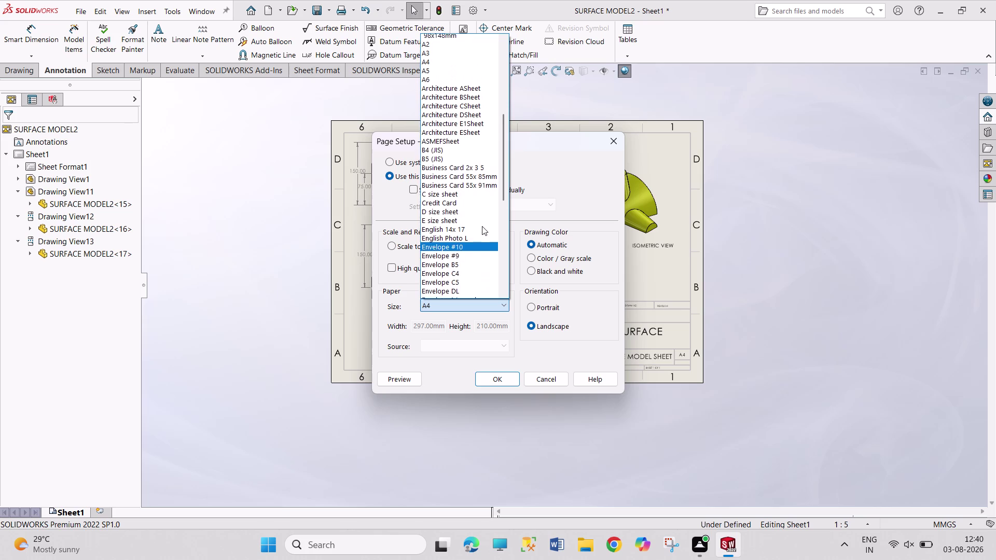
scroll(up, 3)
scroll(up, 3)
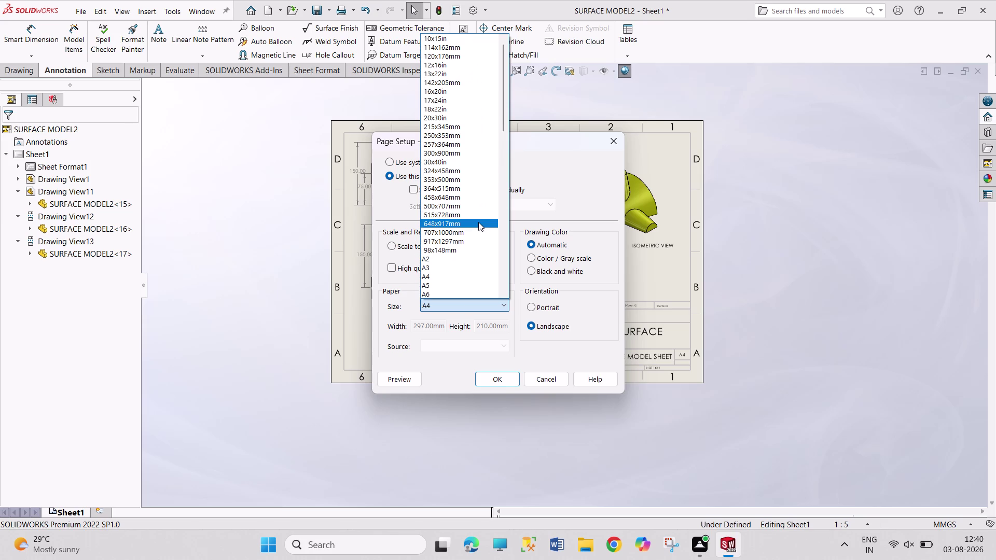
click(502, 376)
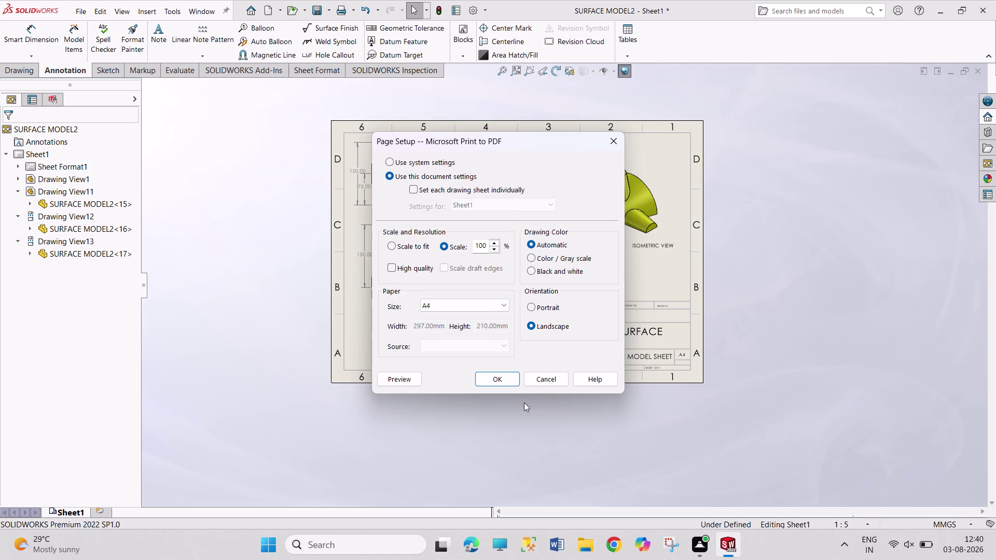
click(487, 378)
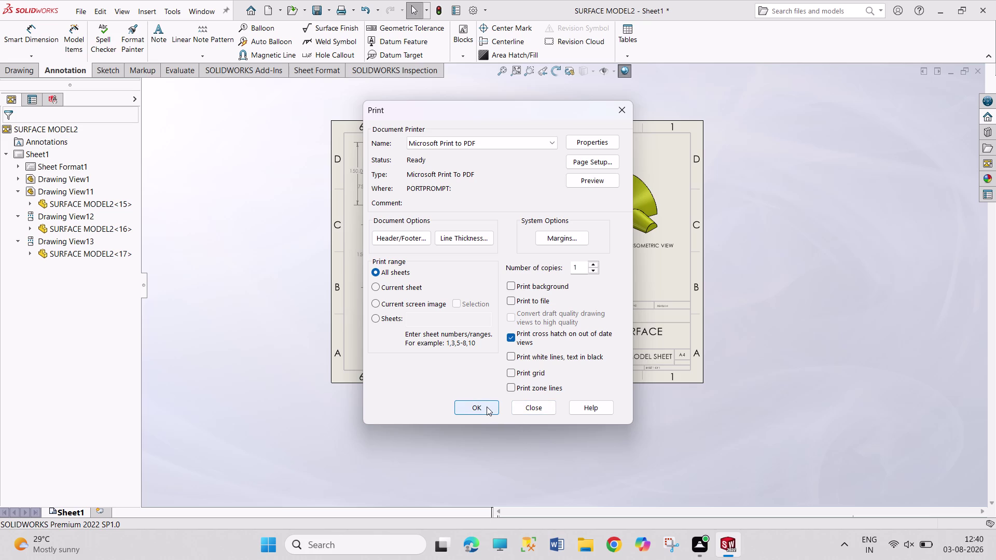
click(382, 545)
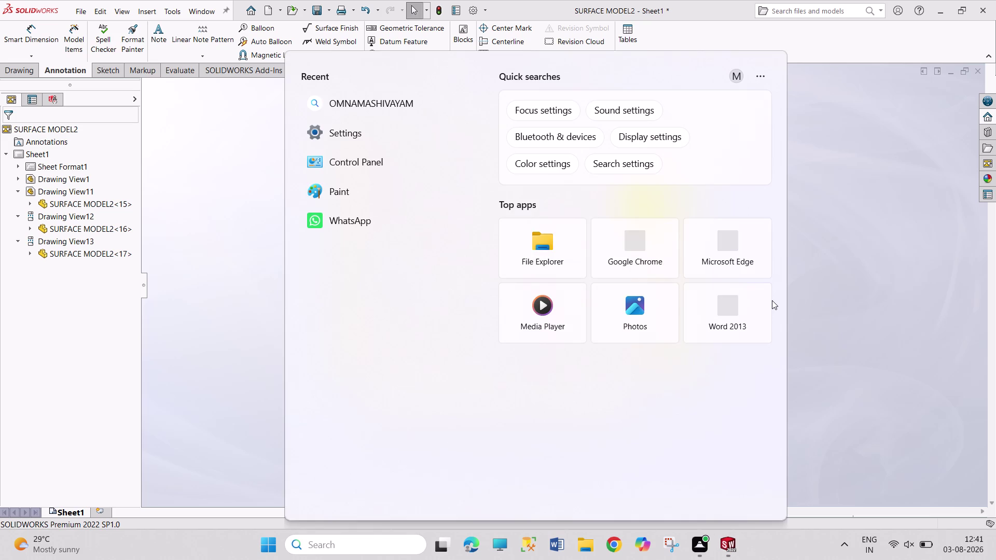
Confirm the print and open the FUJI folder for the PDF output.
click(847, 303)
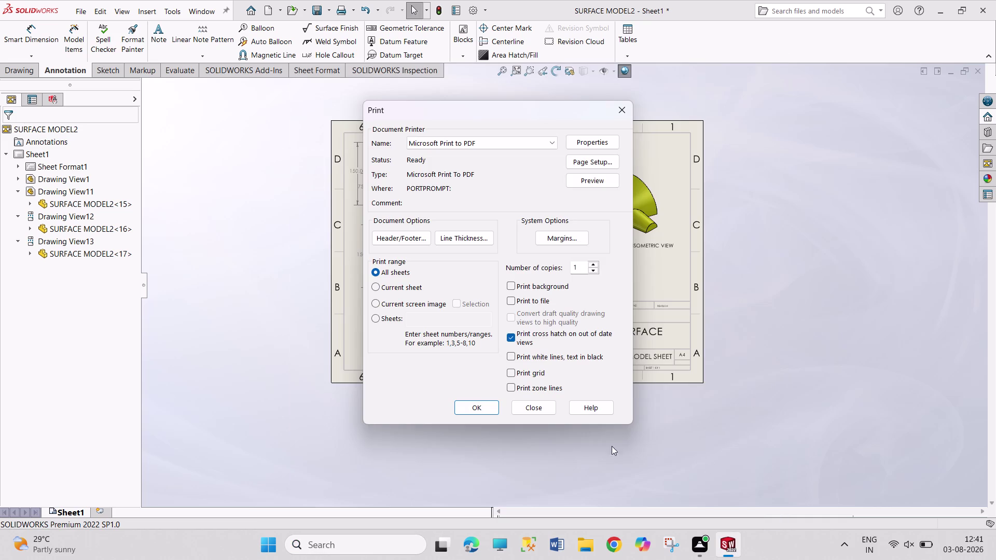
click(486, 405)
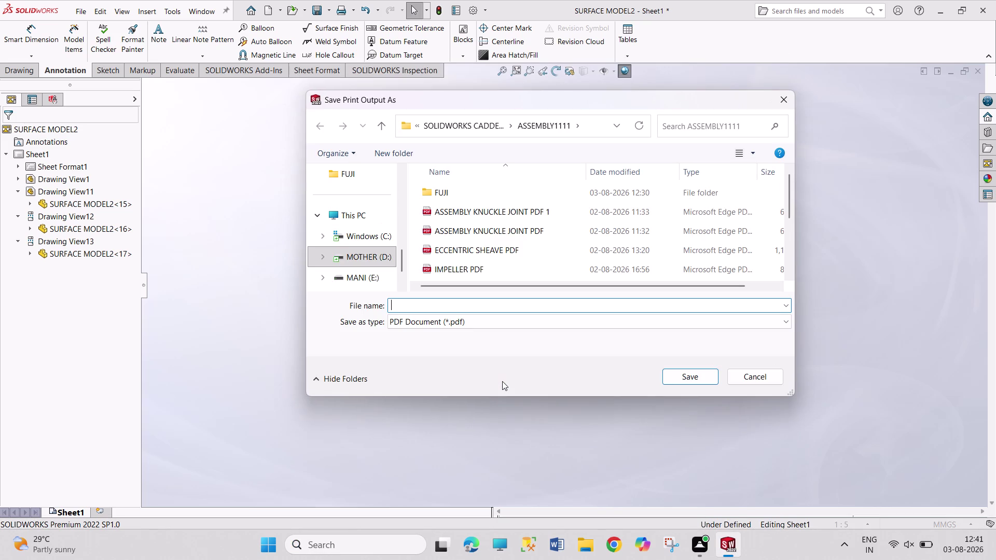
double_click(496, 188)
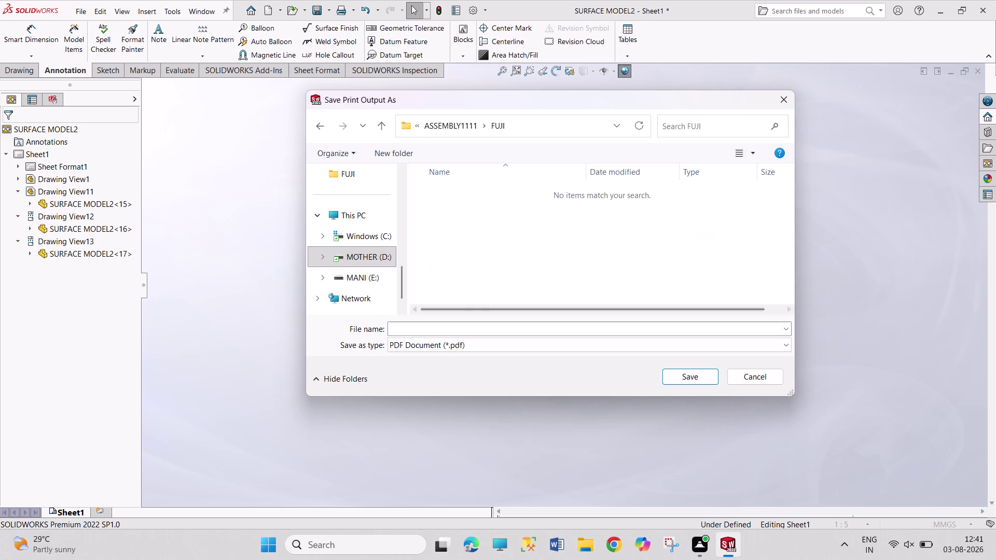
click(427, 331)
Save the PDF in FUJI under the name 'SURFACE MODEL PDF2'.
text(SU)
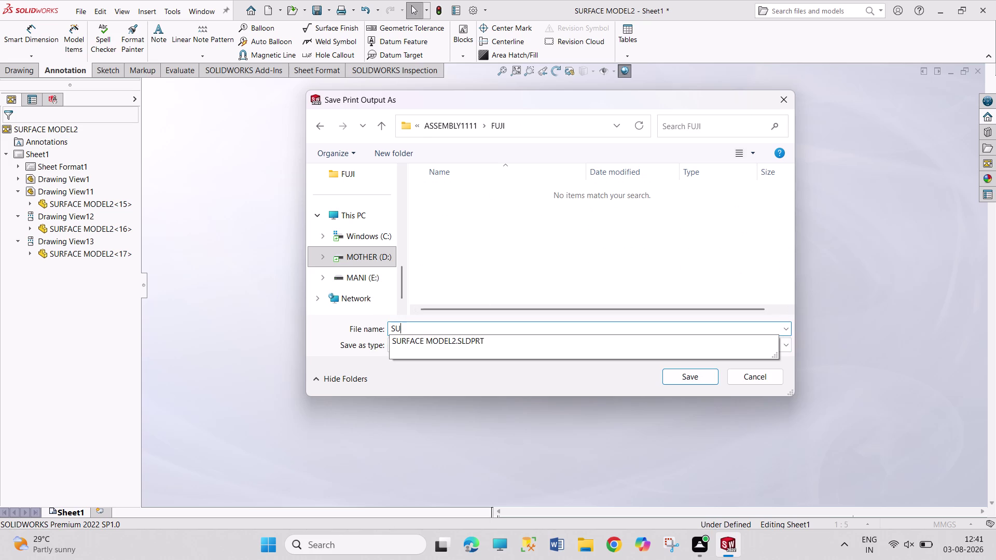
text(RFA)
text(CE)
key(space)
text(MO)
text(DEL SH)
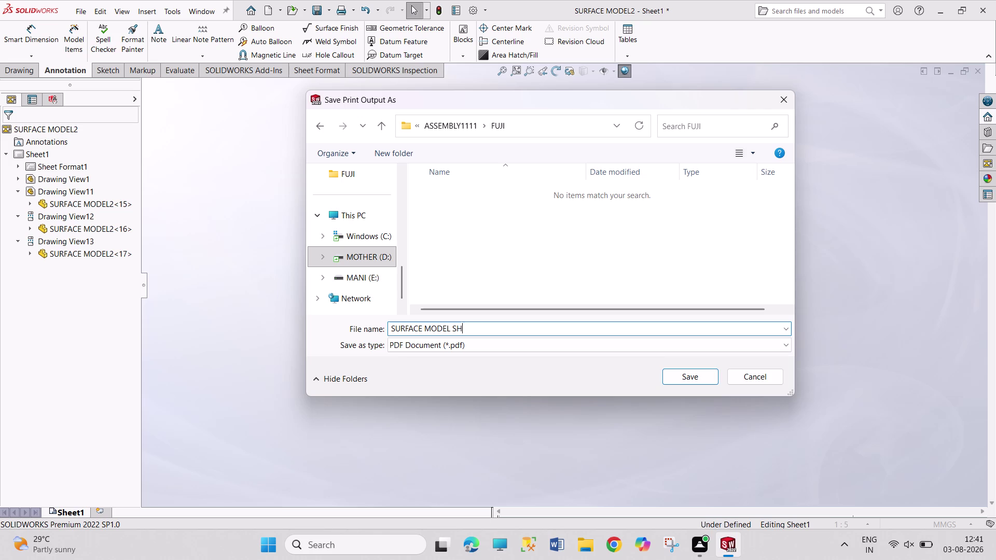
text(EET)
key(BackSpace)
key(BackSpace)
key(BackSpace)
key(BackSpace)
key(BackSpace)
text(PDF)
key(2)
key(Return)
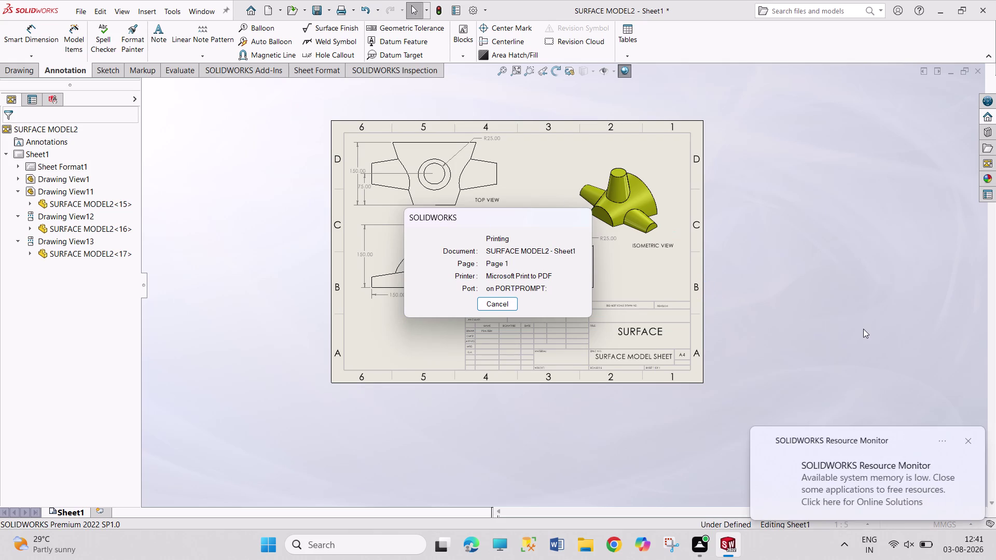
Dismiss the low-memory notification.
click(967, 440)
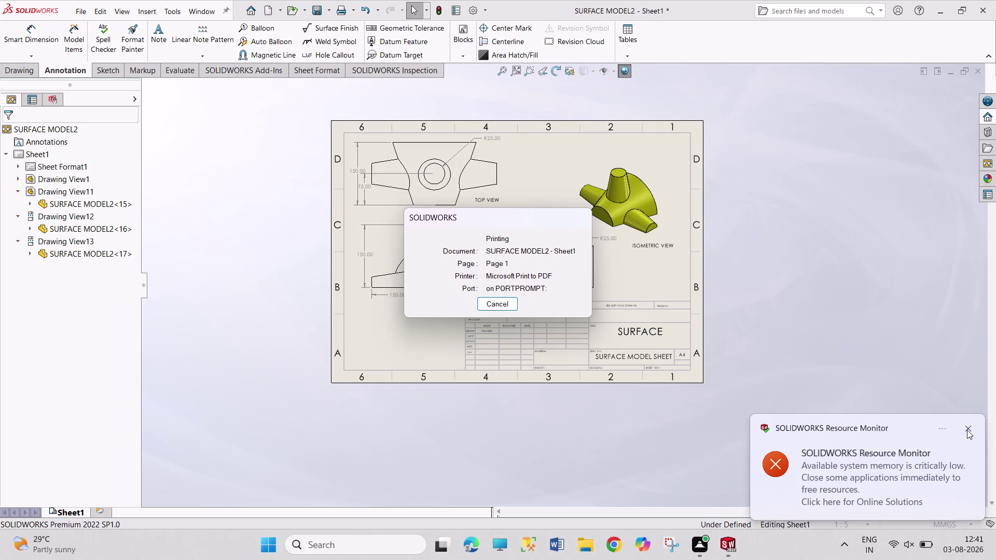
click(967, 430)
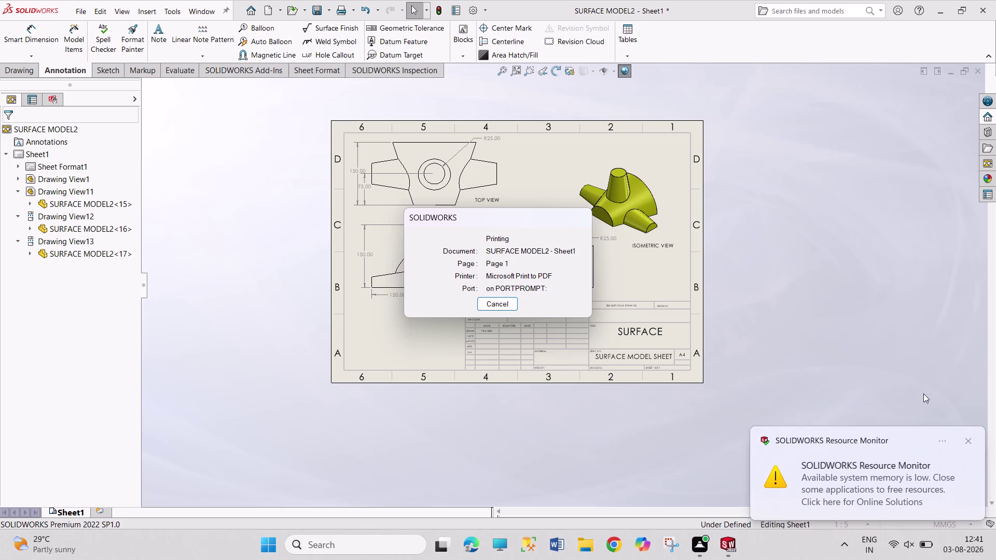
click(972, 440)
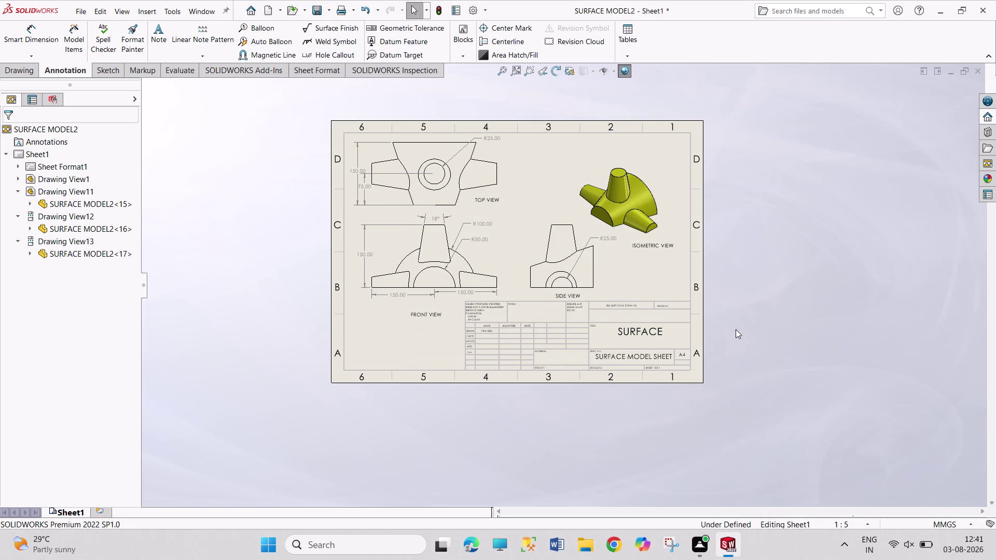
key(ctrl+s)
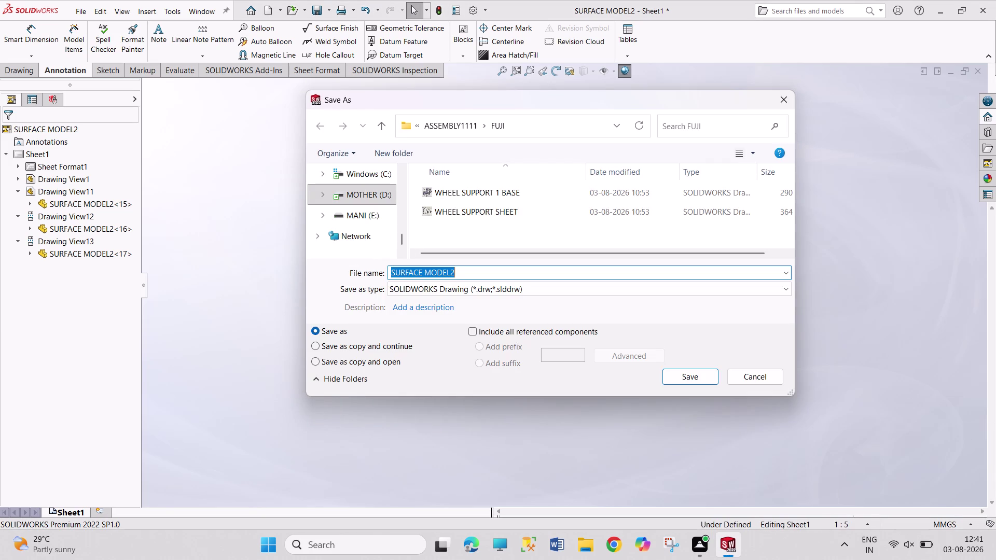
Change the suggested file name to SURFACE MODEL SHEET and save the drawing.
click(464, 270)
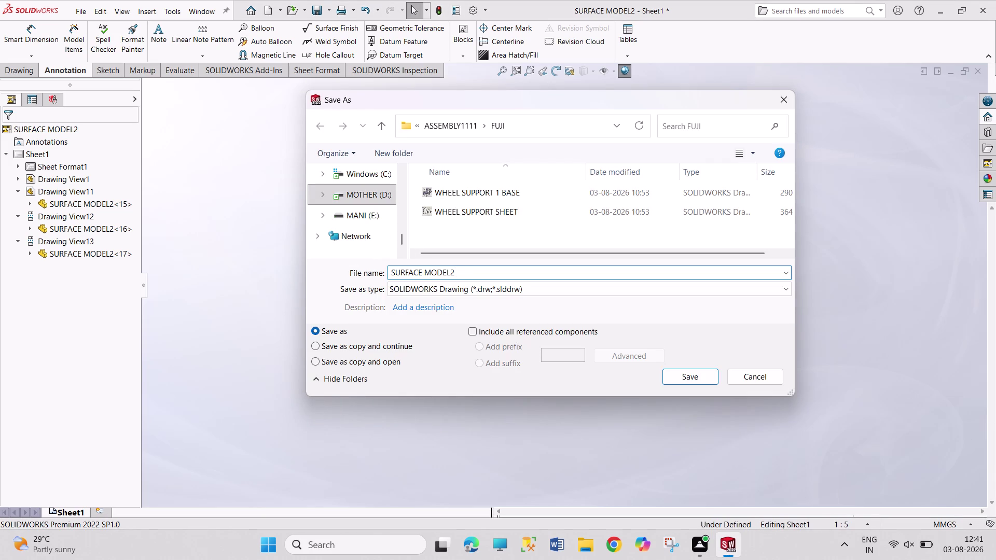